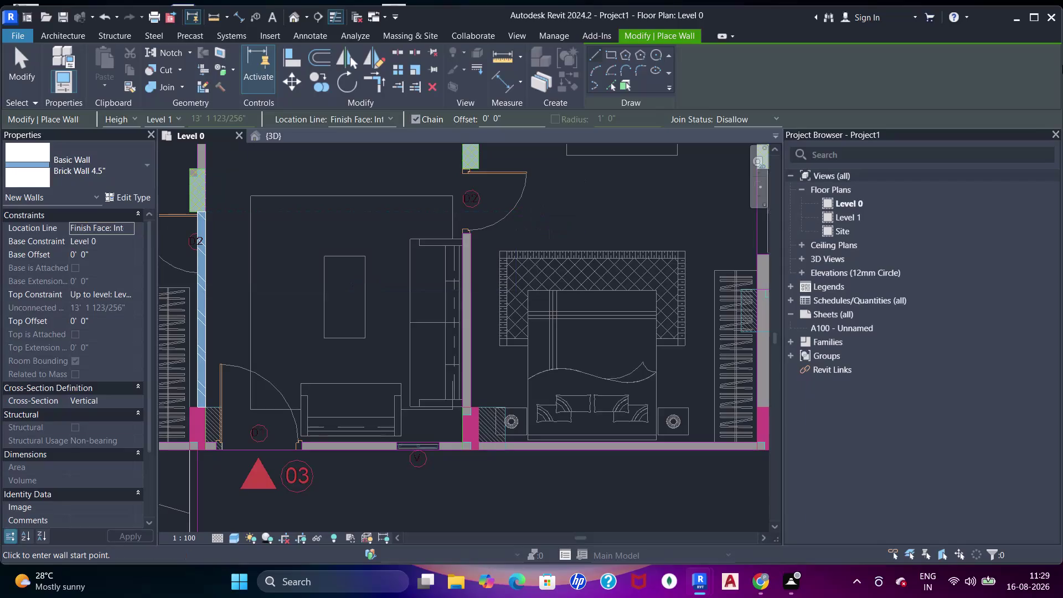
Choose to save the project from the Project Not Saved Recently prompt.
middle_drag(686, 269, 690, 252)
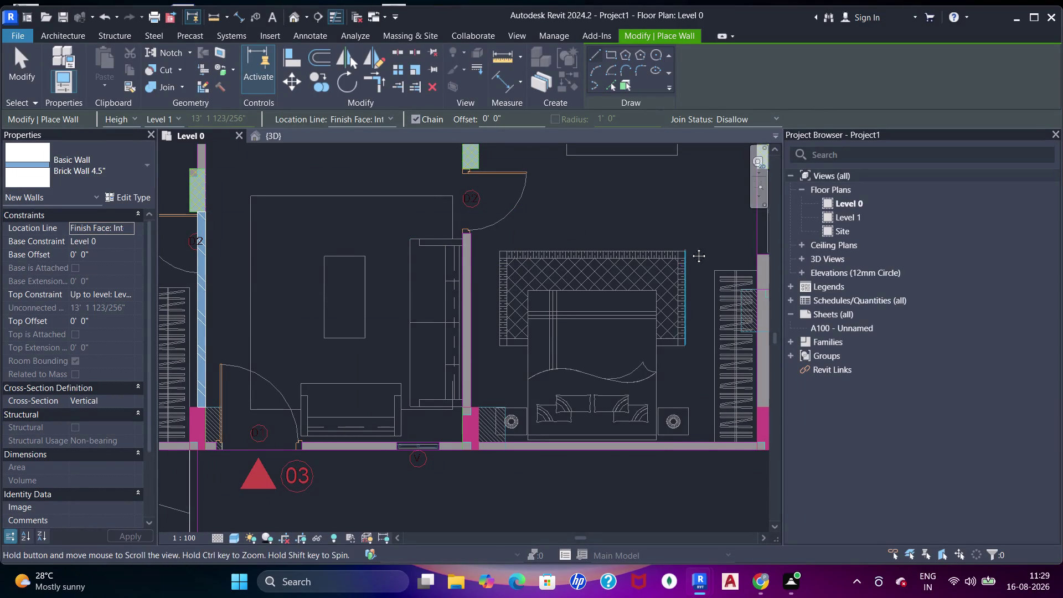
middle_drag(690, 251, 695, 218)
click(611, 86)
scroll(up, 3)
middle_drag(480, 238, 497, 269)
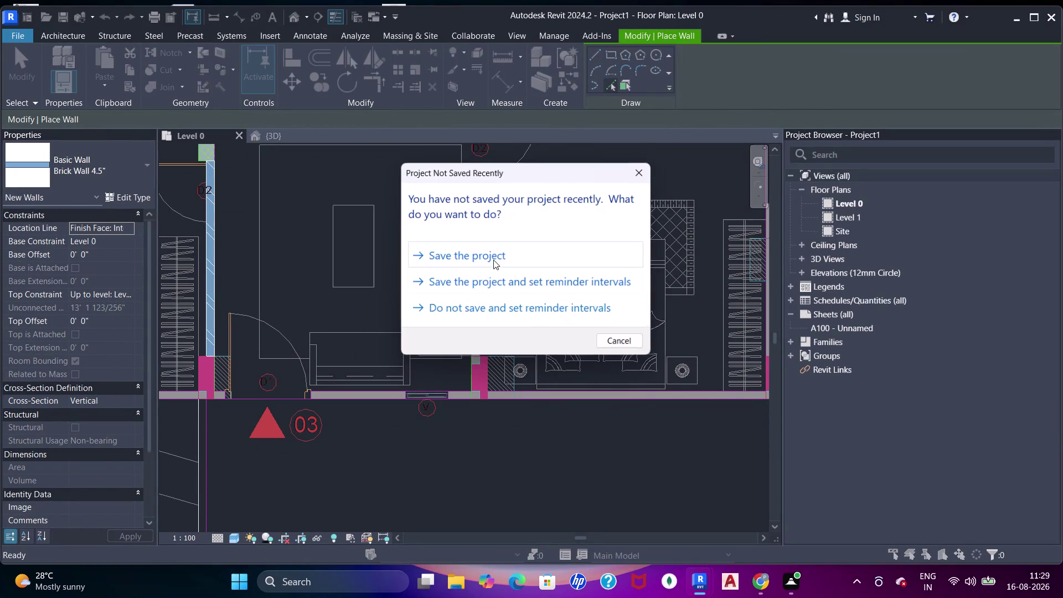
click(497, 256)
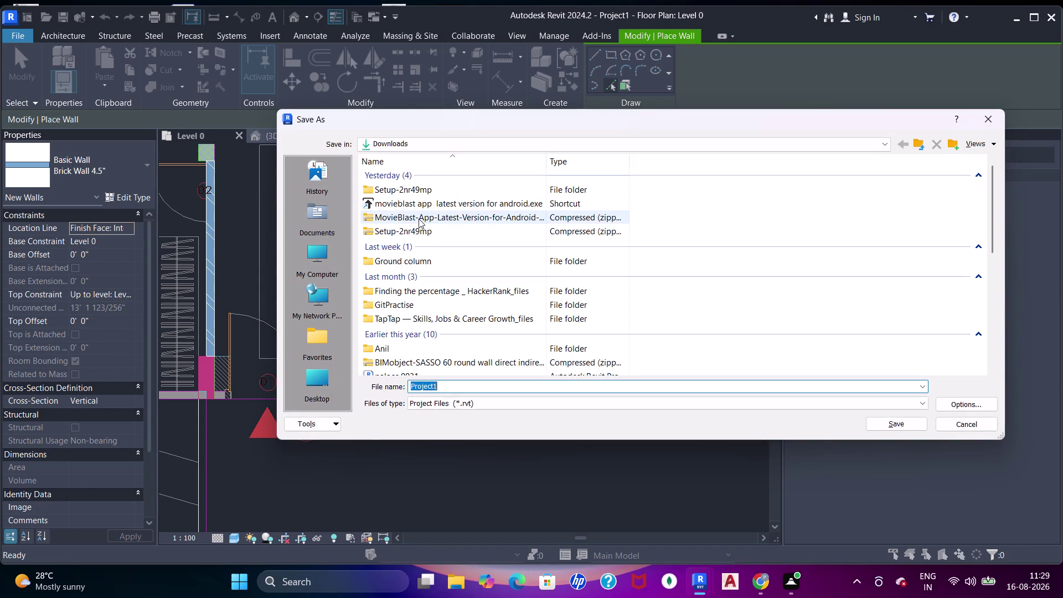
Point the Save As dialog at the Desktop folder.
scroll(down, 3)
scroll(up, 3)
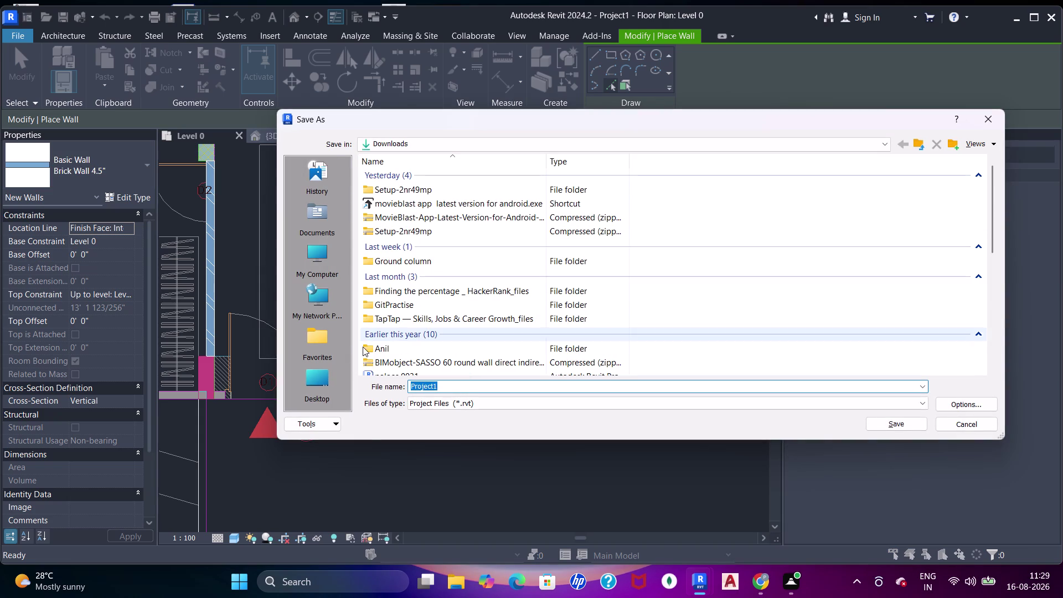
click(322, 383)
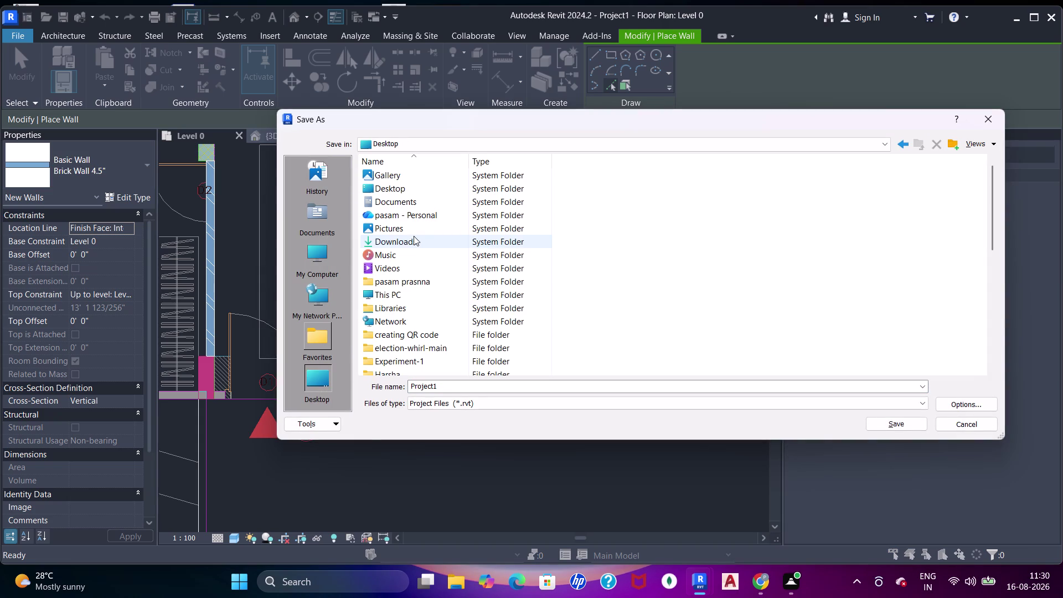
double_click(414, 207)
scroll(down, 3)
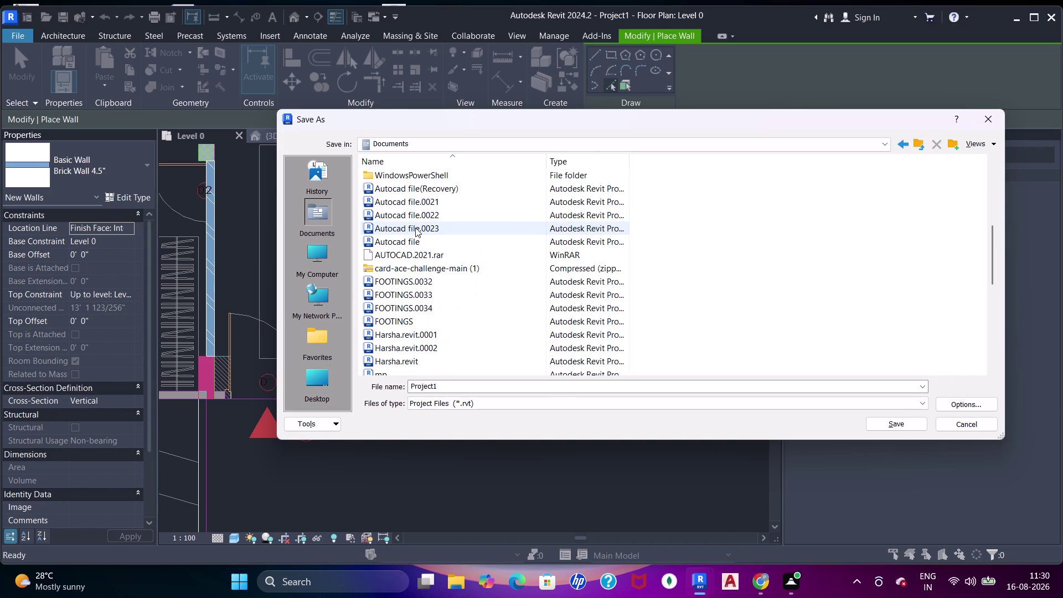
scroll(up, 3)
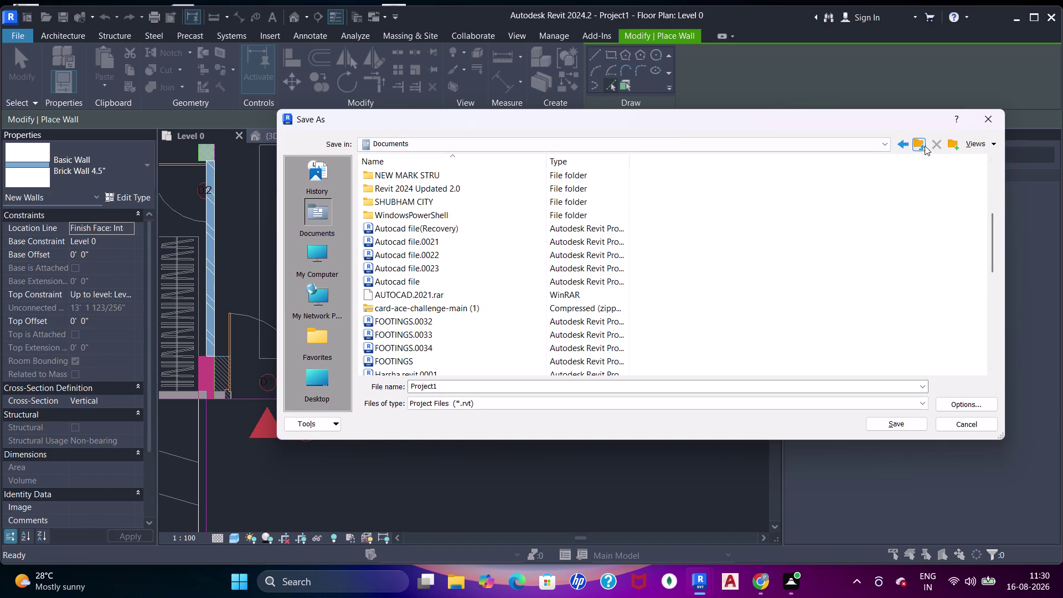
click(925, 146)
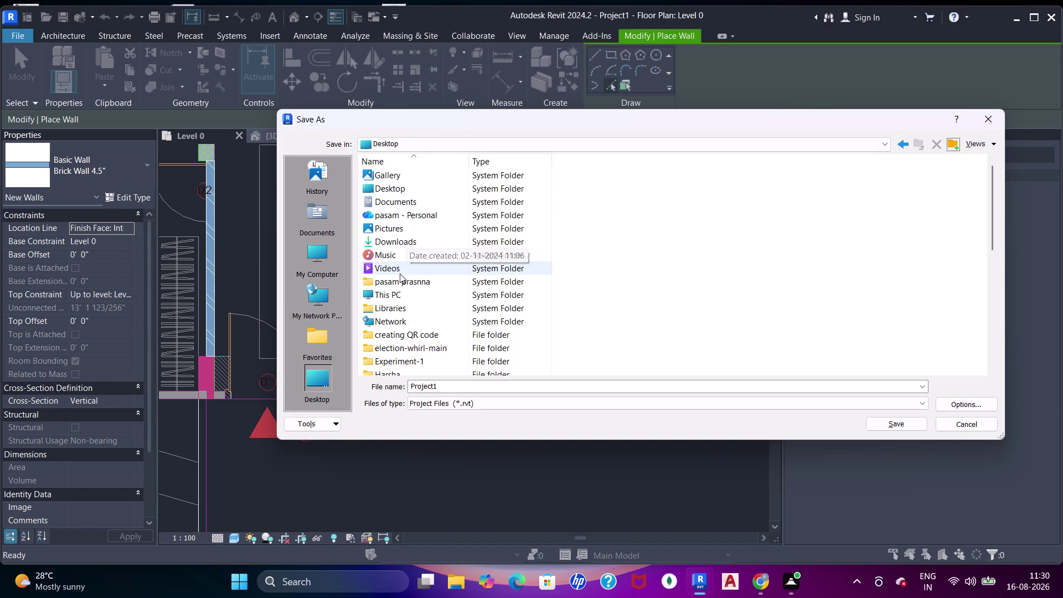
click(419, 237)
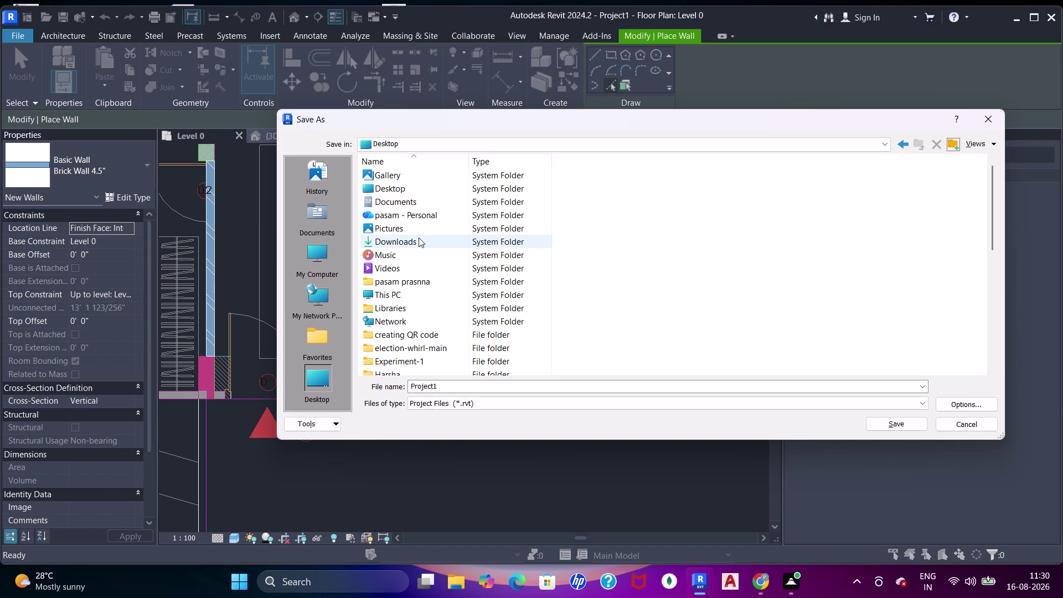
double_click(421, 240)
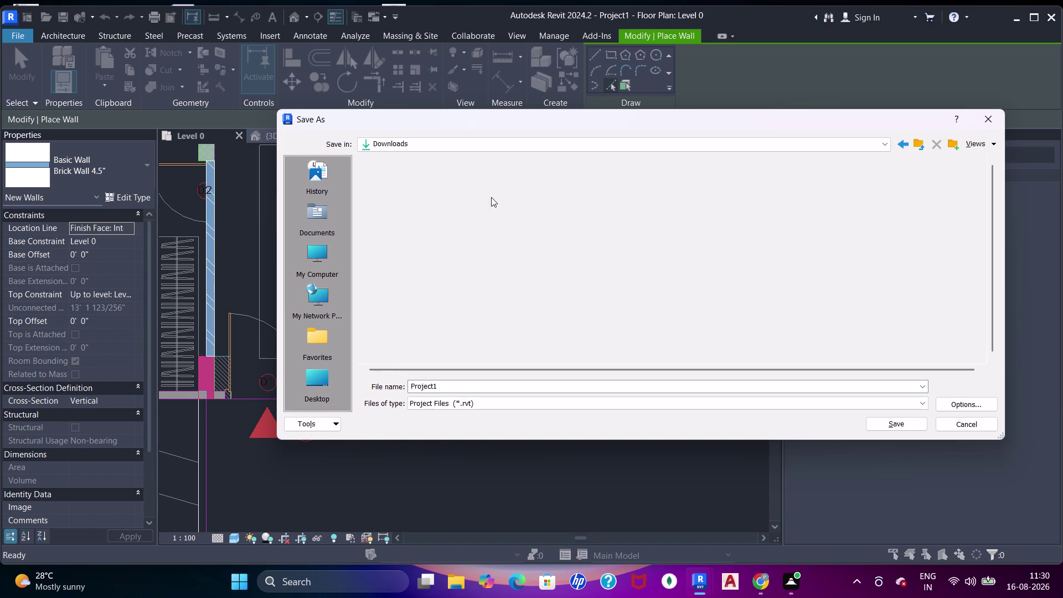
scroll(down, 3)
scroll(down, 3)
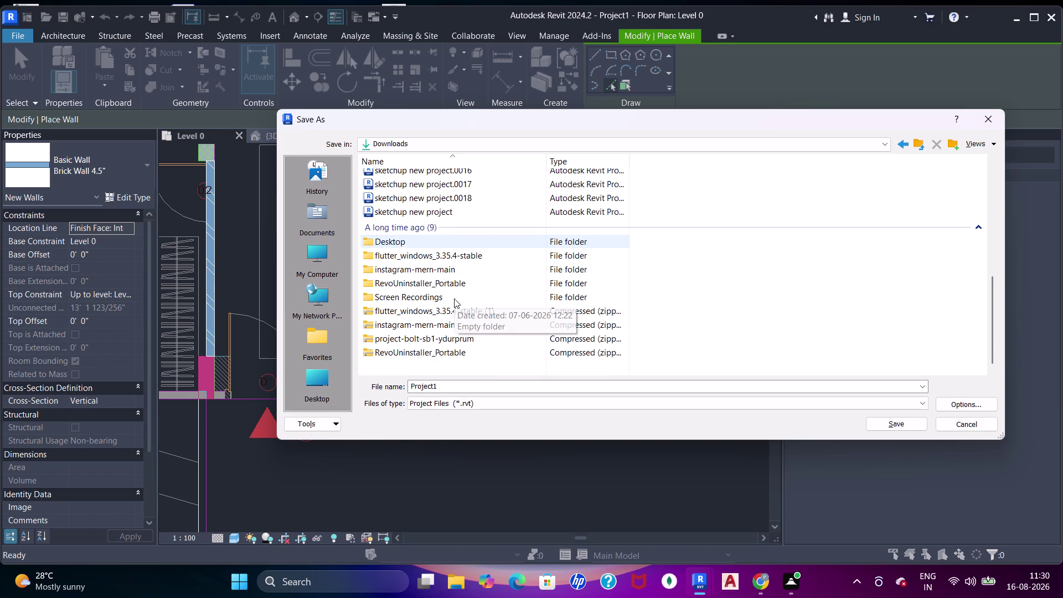
scroll(down, 3)
click(321, 385)
scroll(down, 3)
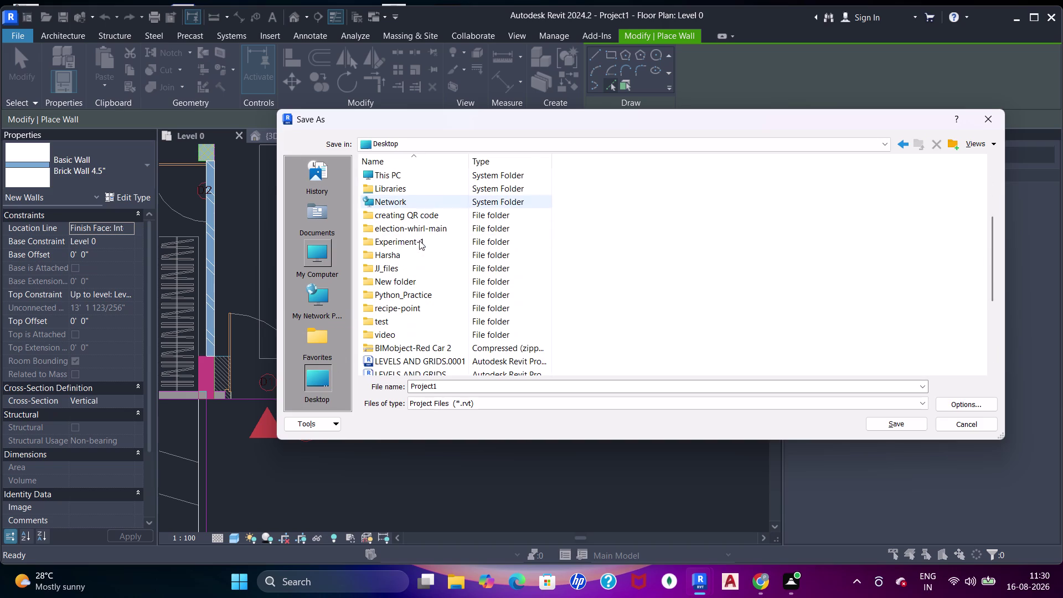
double_click(415, 258)
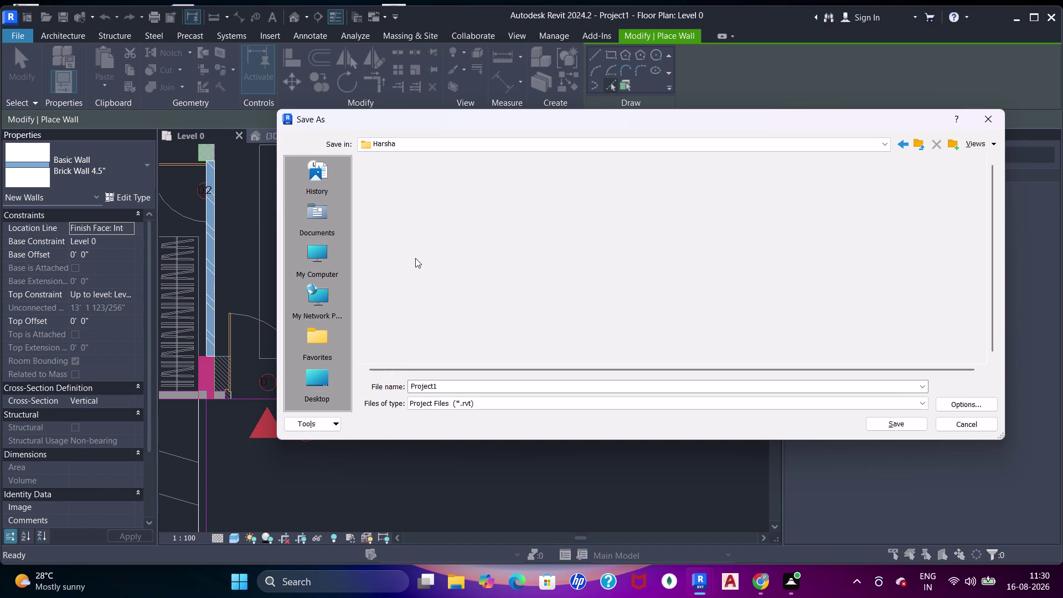
click(918, 149)
scroll(down, 3)
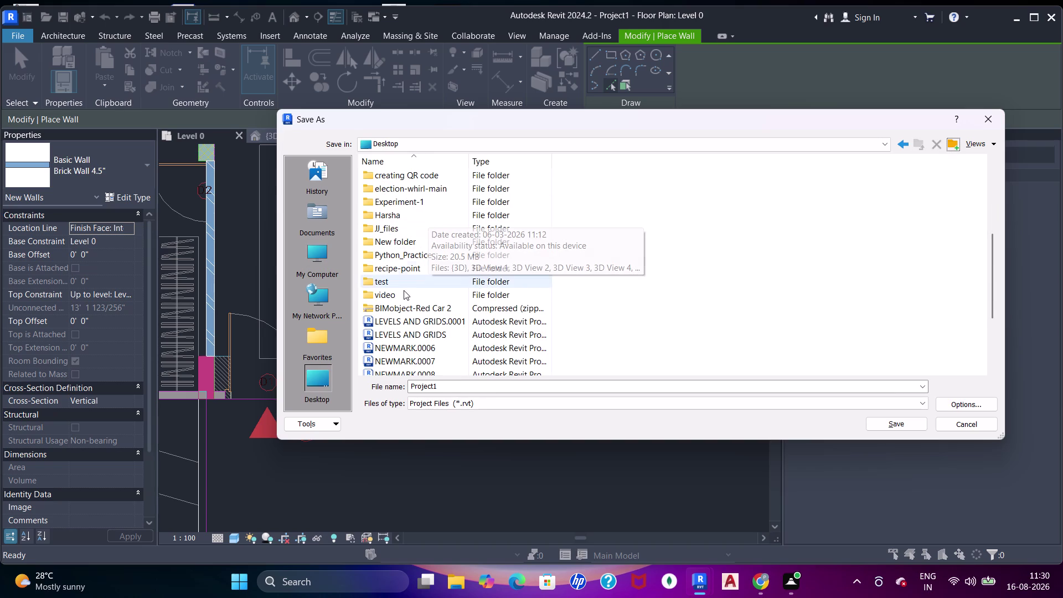
double_click(399, 294)
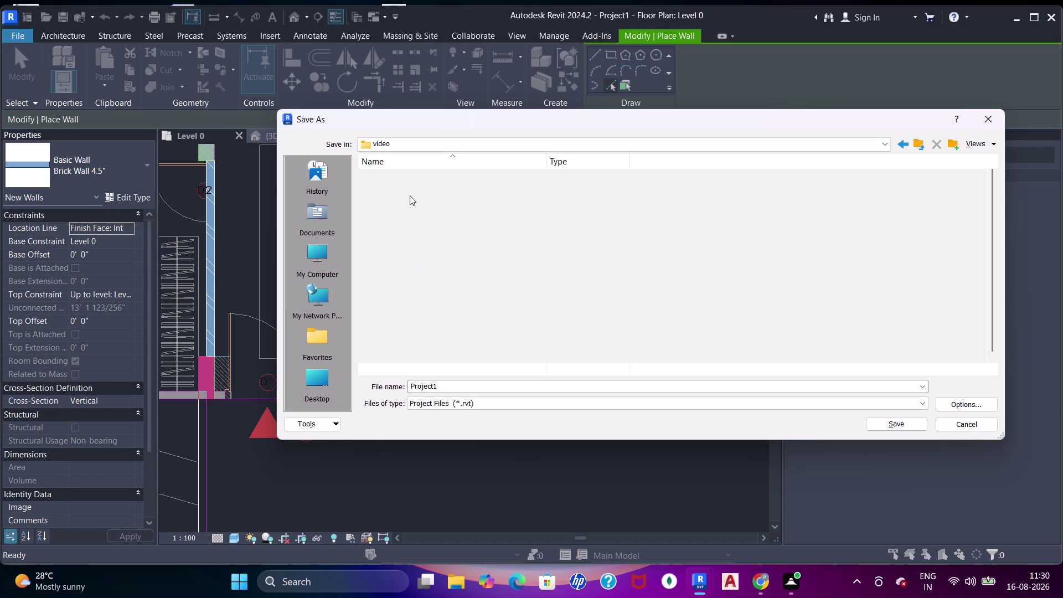
double_click(407, 181)
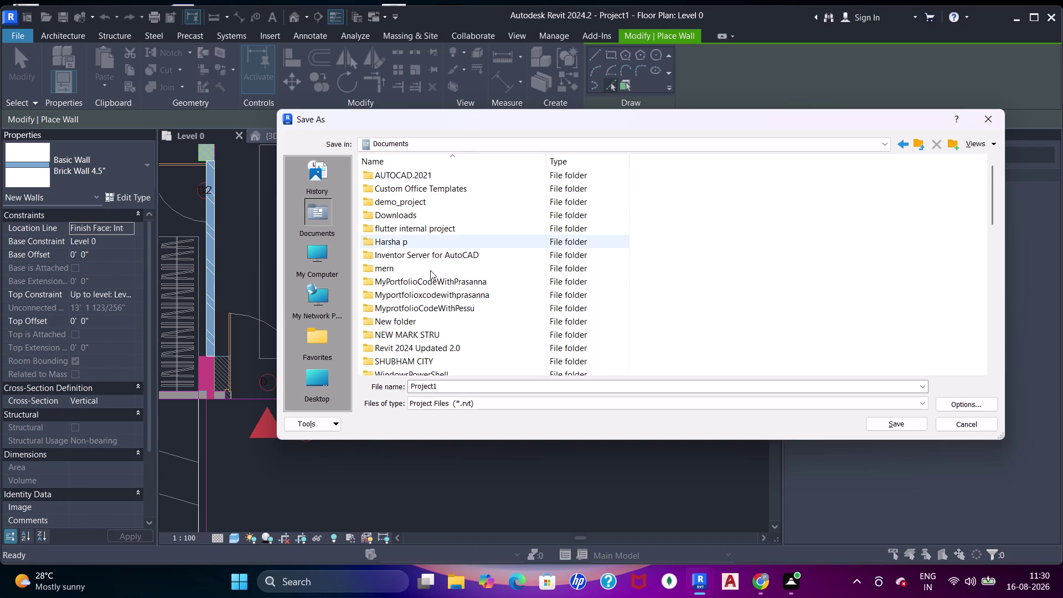
scroll(down, 3)
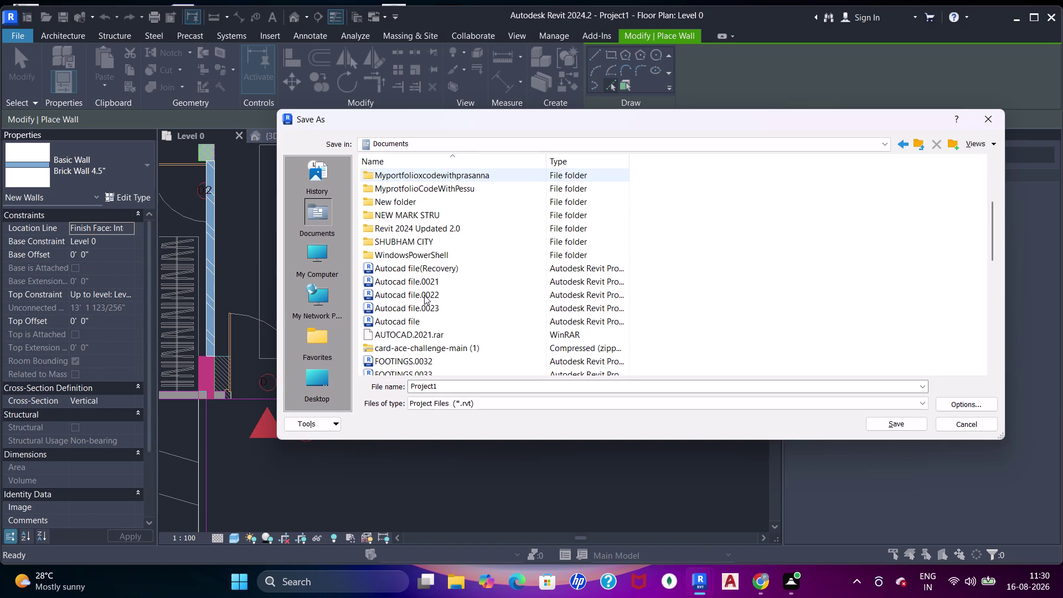
scroll(up, 3)
scroll(up, 3)
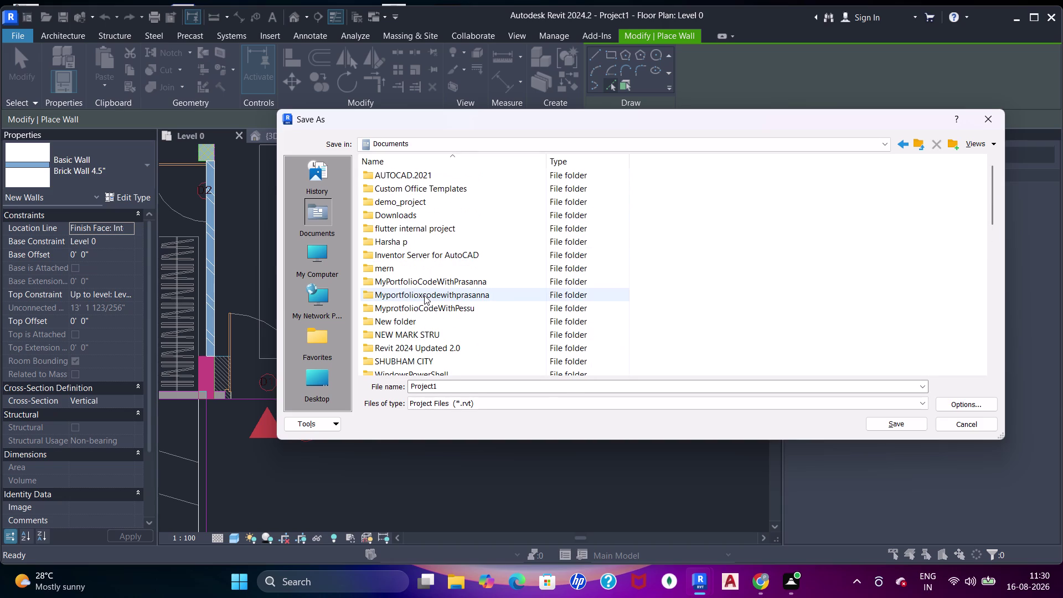
scroll(up, 3)
scroll(down, 3)
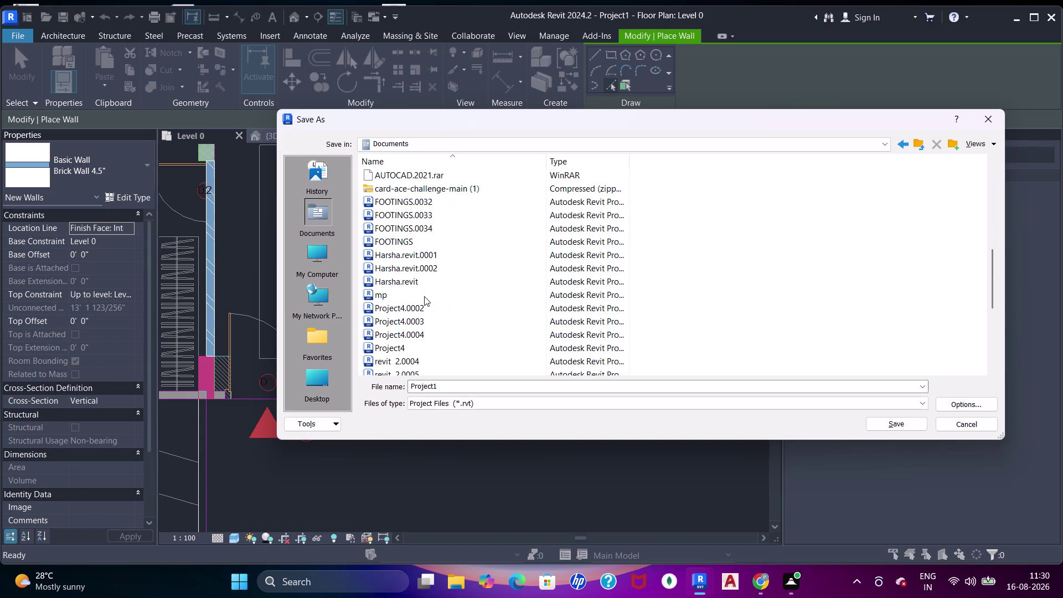
scroll(down, 3)
click(324, 371)
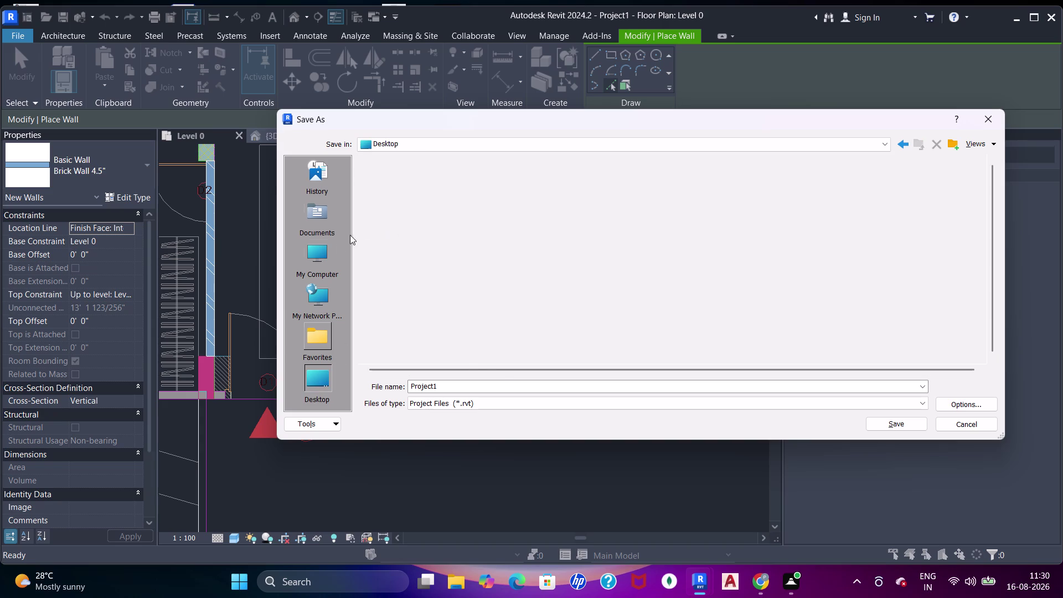
click(318, 262)
double_click(402, 188)
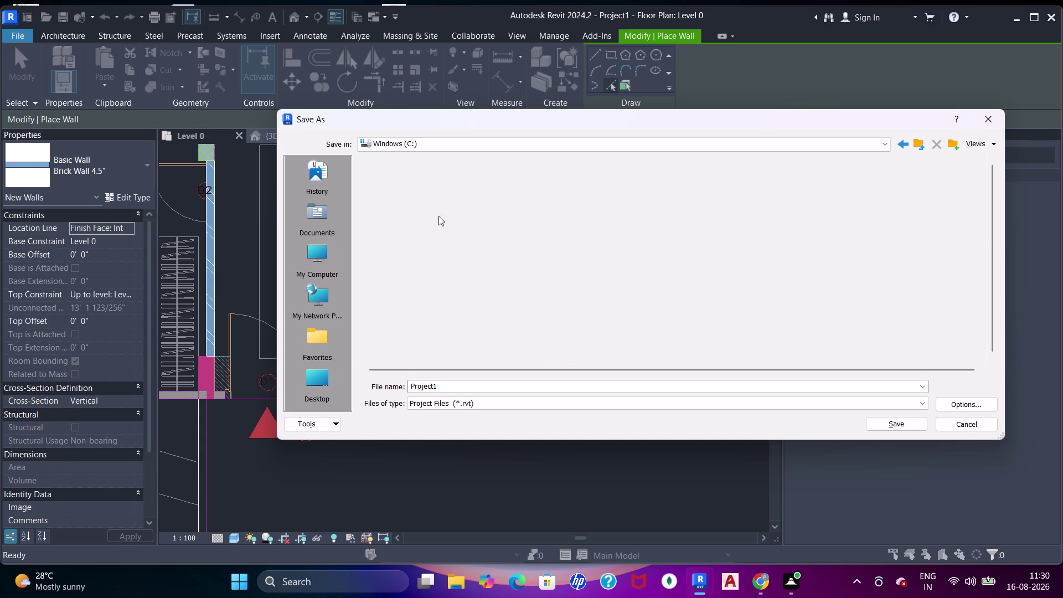
scroll(down, 3)
scroll(up, 3)
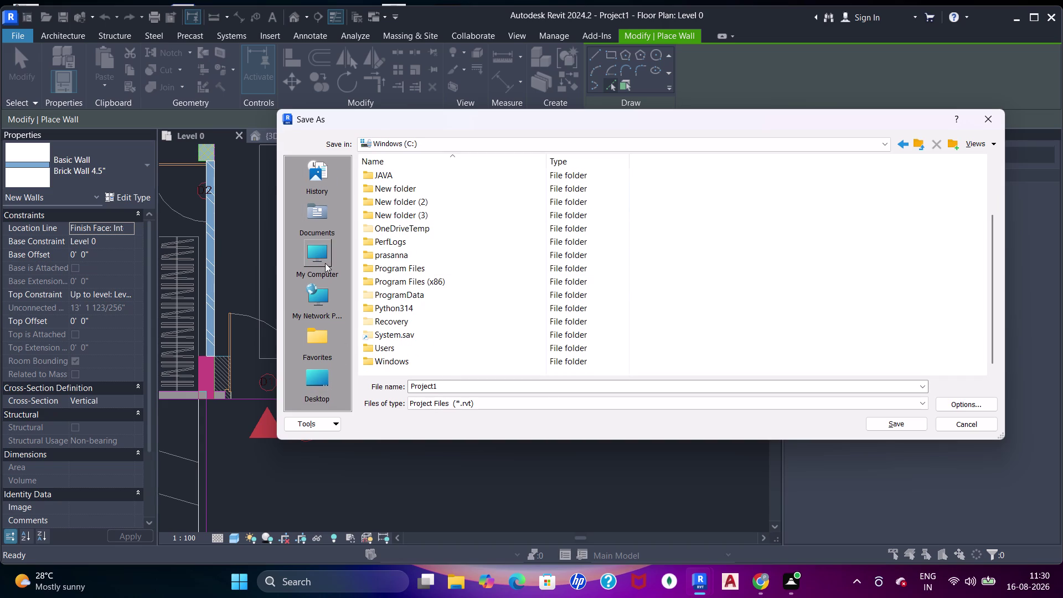
click(325, 263)
click(320, 305)
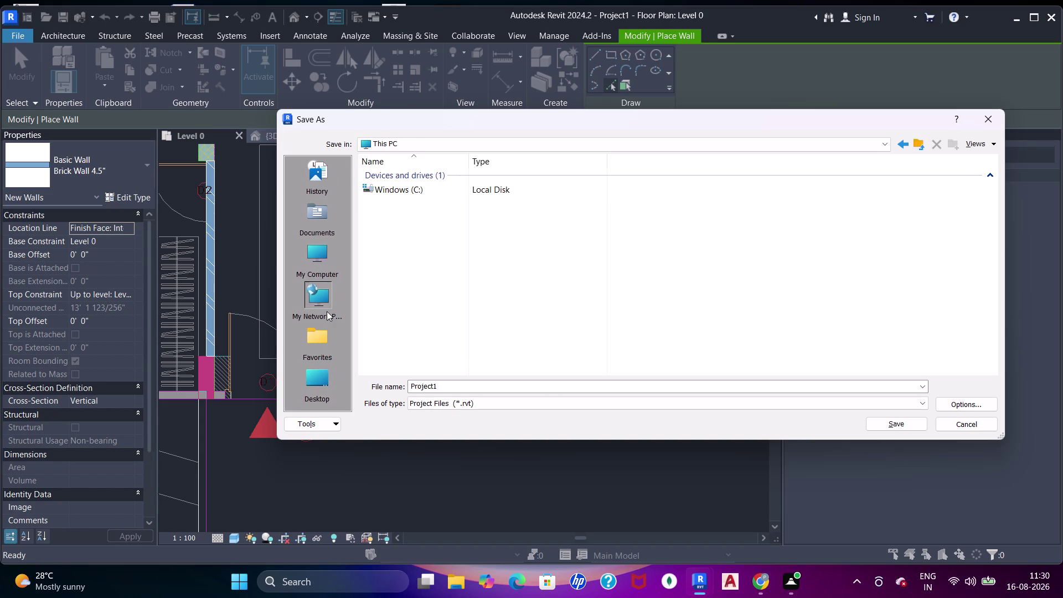
click(325, 366)
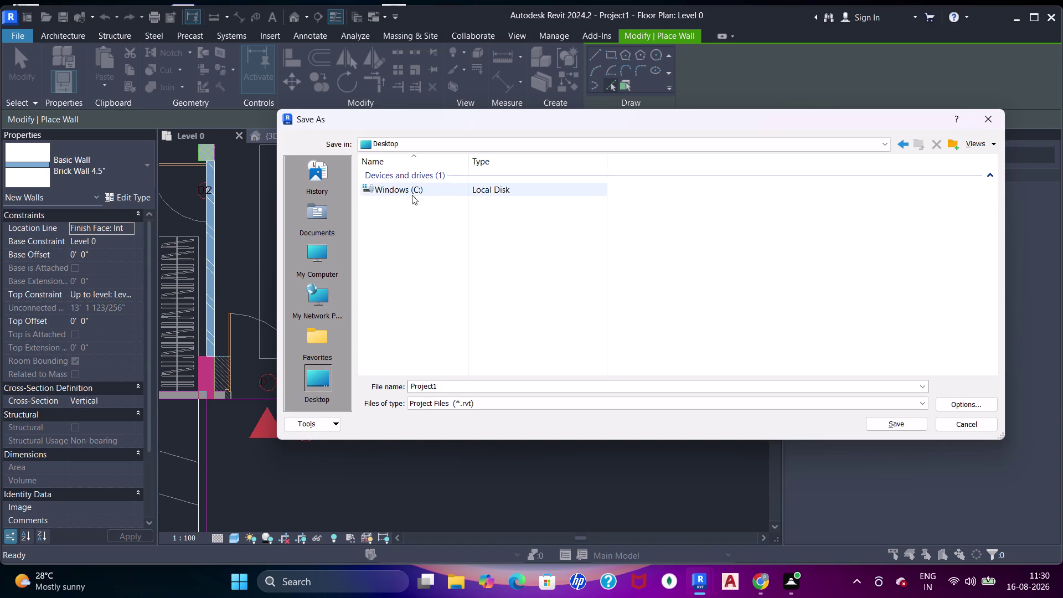
click(329, 373)
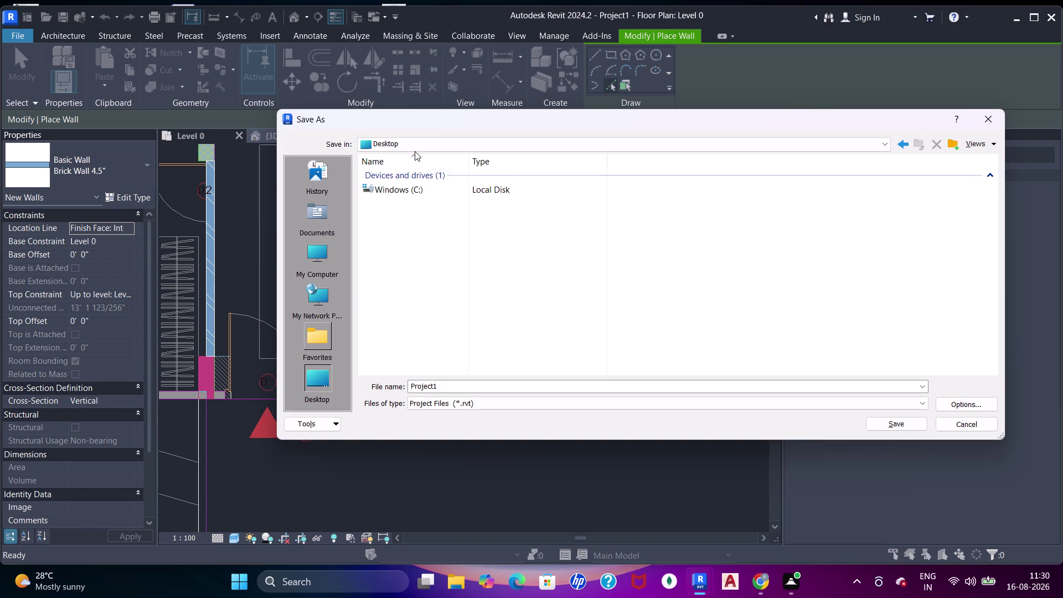
click(416, 147)
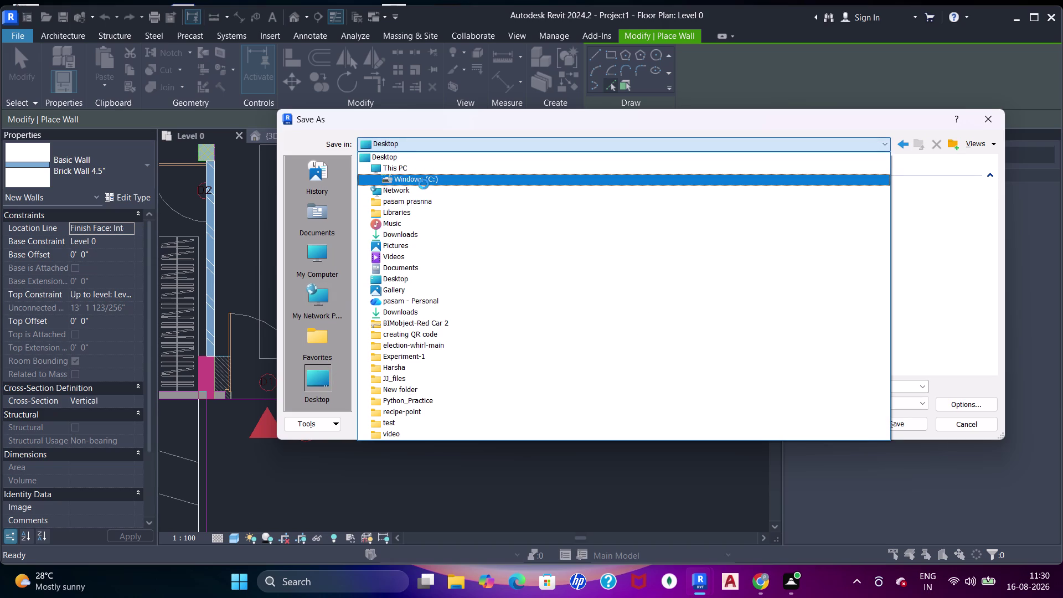
Try Downloads, Network and Desktop as the save location in Save As.
scroll(down, 3)
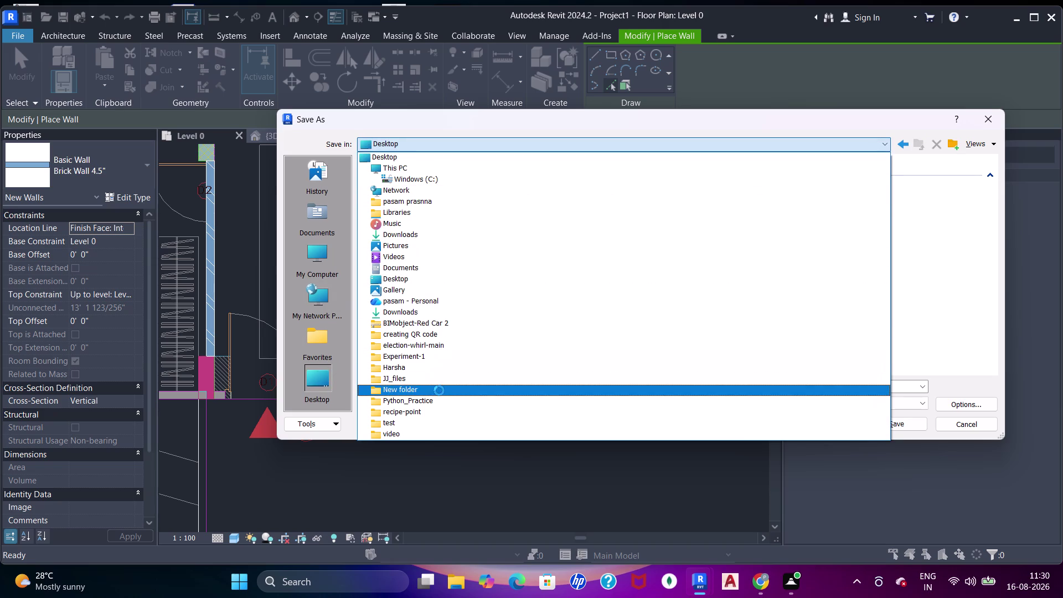
scroll(up, 3)
click(419, 238)
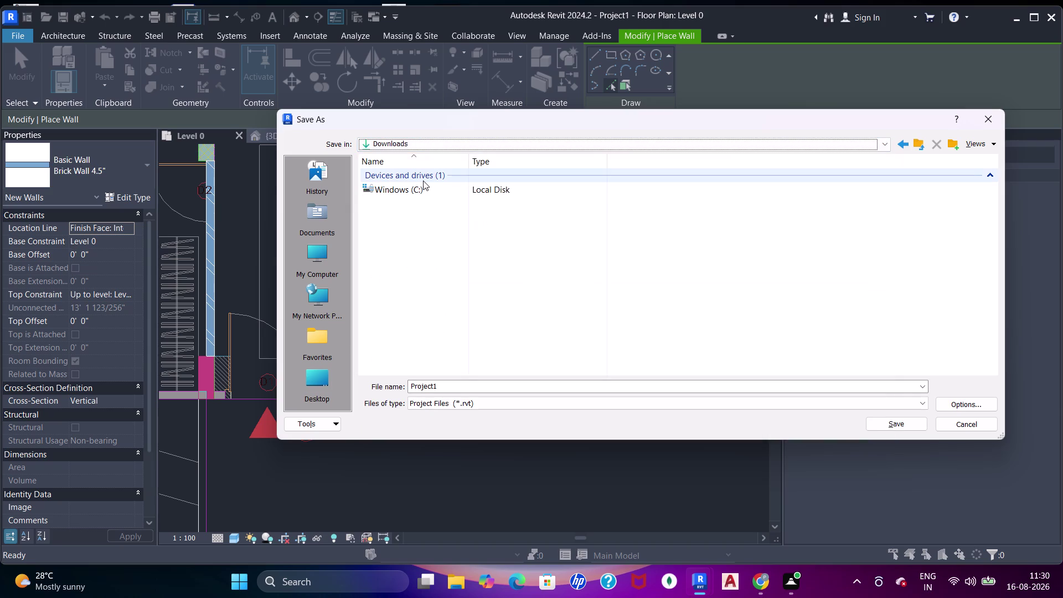
click(917, 147)
click(478, 149)
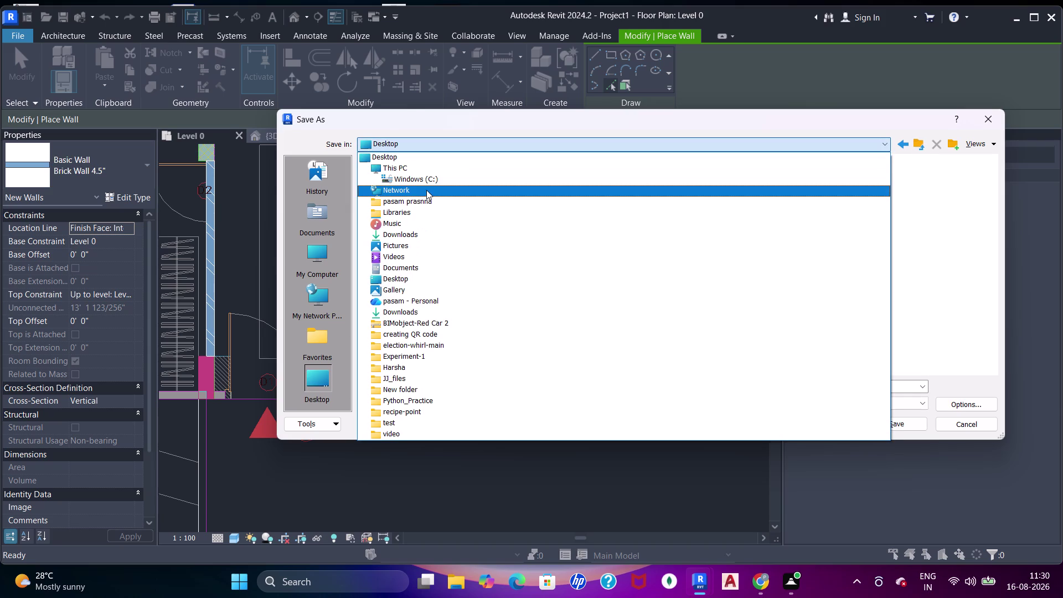
click(420, 232)
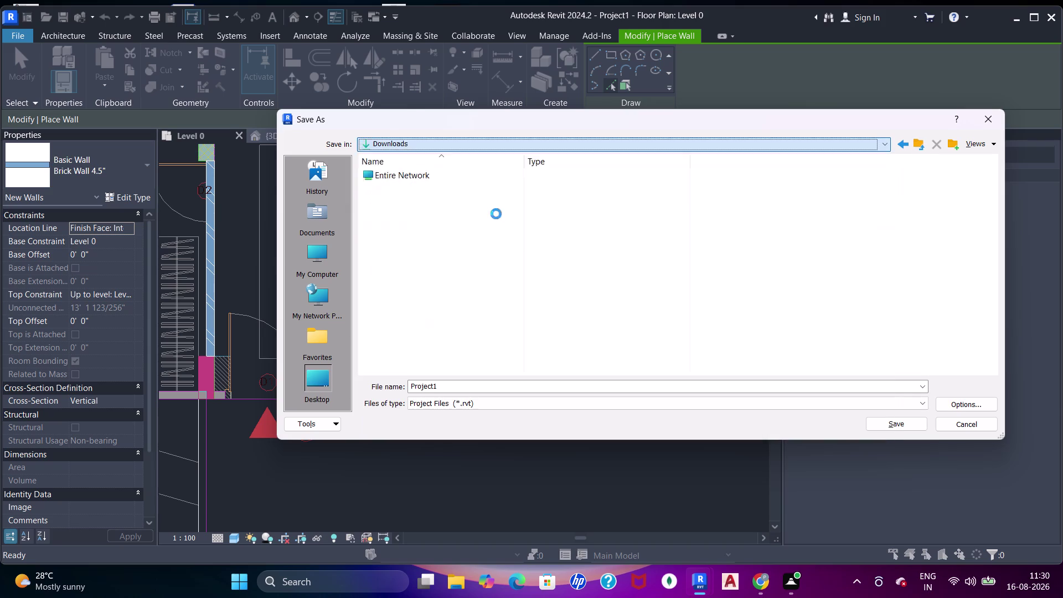
scroll(up, 3)
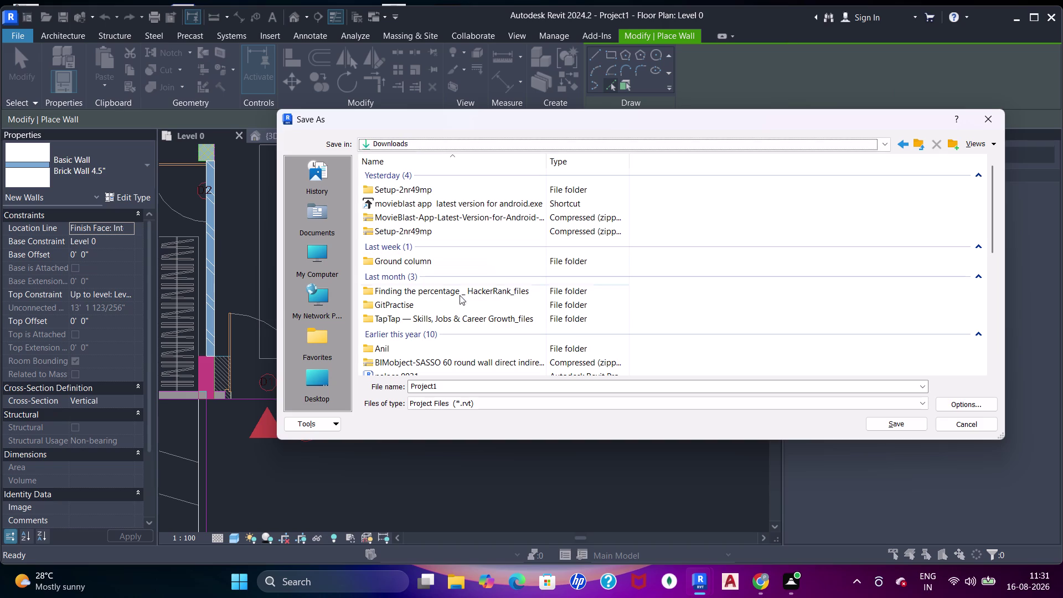
scroll(down, 3)
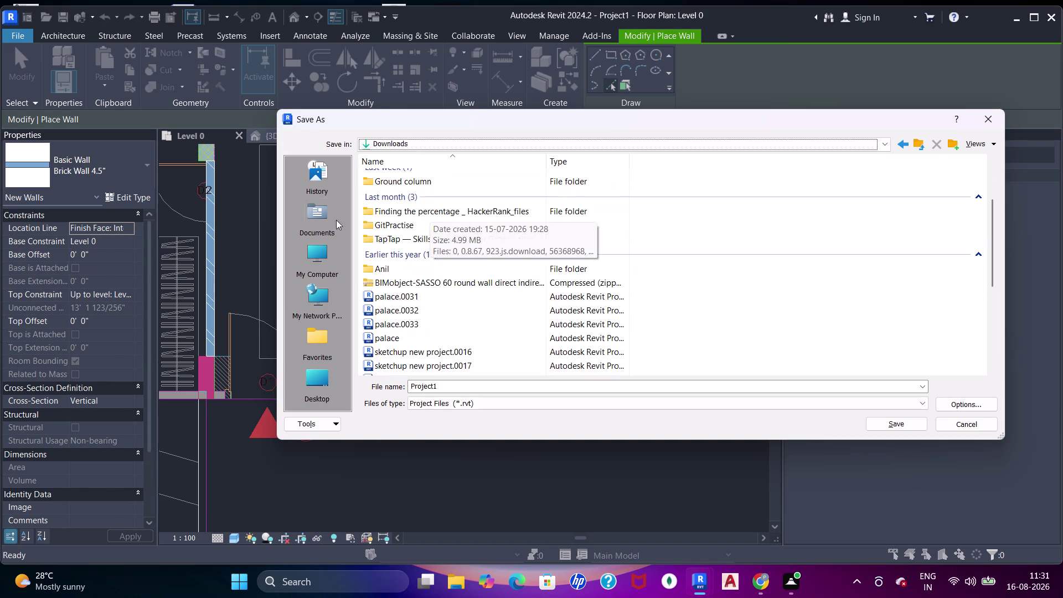
click(321, 400)
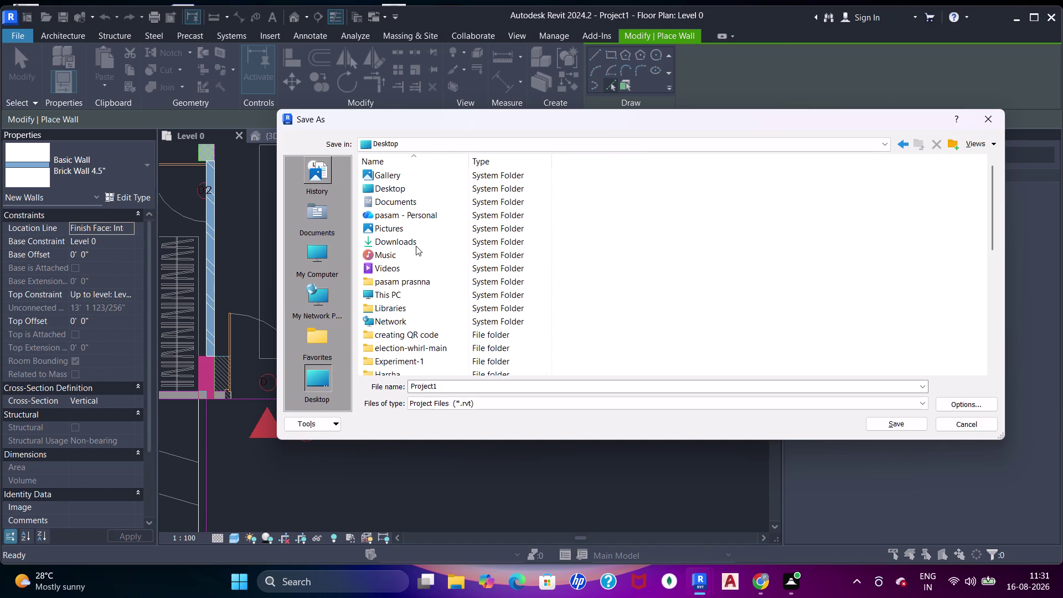
Browse into the Documents folder and a subfolder, scrolling through its contents.
double_click(394, 206)
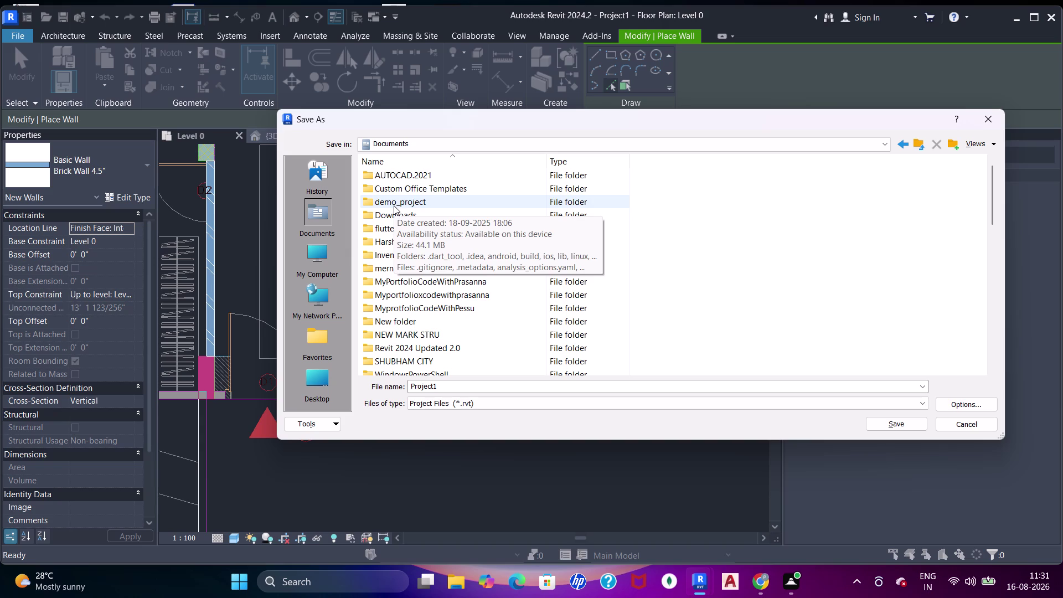
double_click(389, 220)
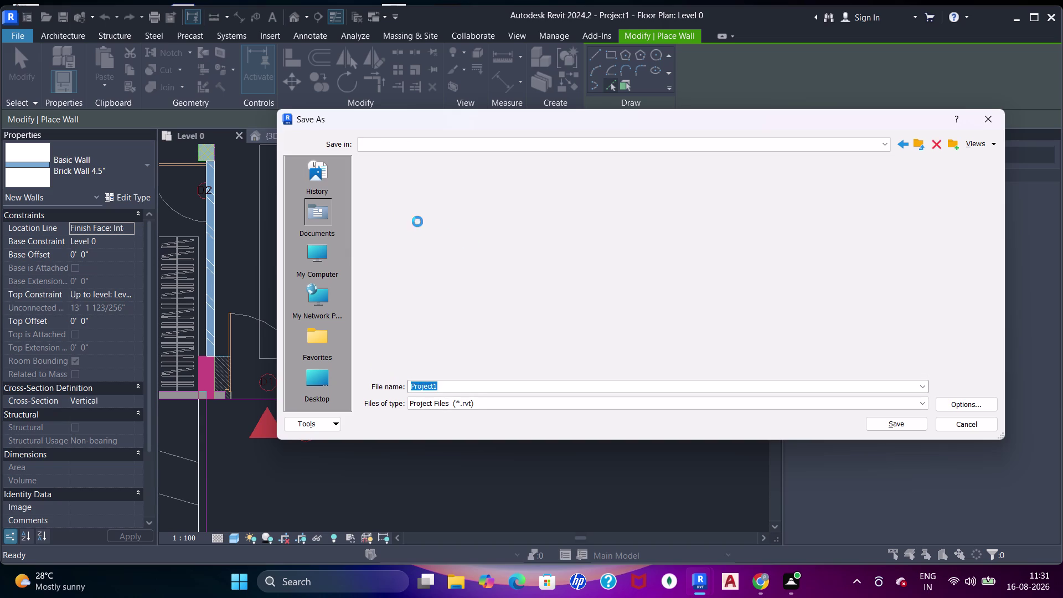
click(915, 149)
scroll(down, 3)
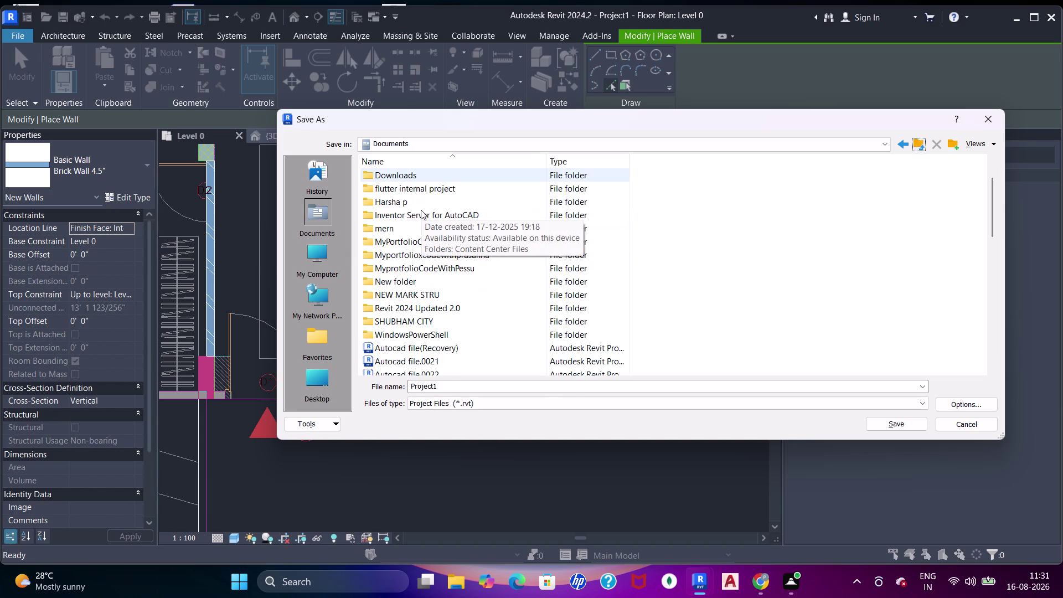
click(392, 282)
click(392, 283)
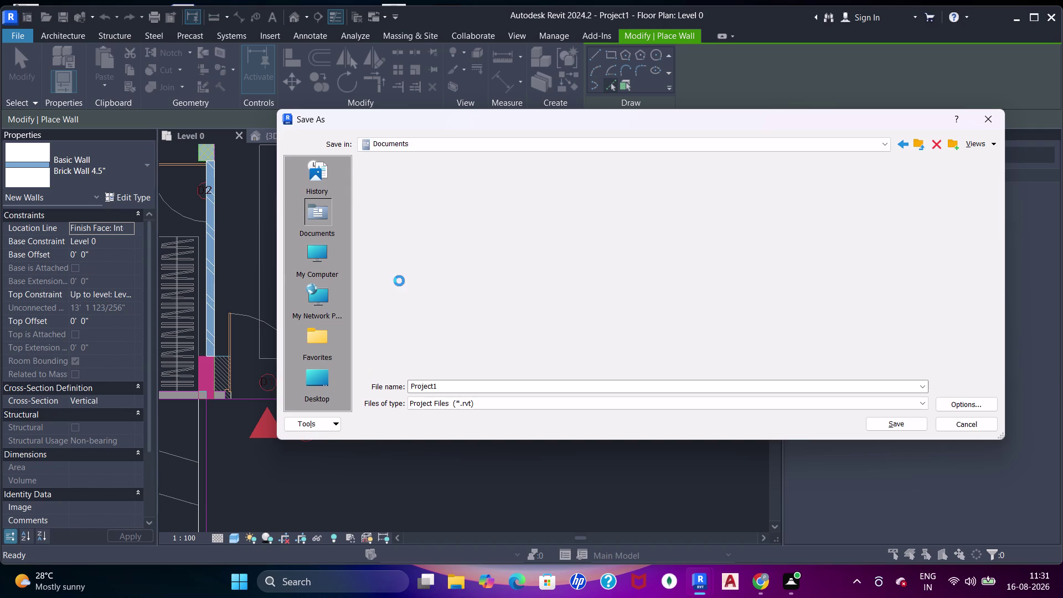
click(918, 147)
scroll(up, 3)
scroll(up, 3)
scroll(down, 3)
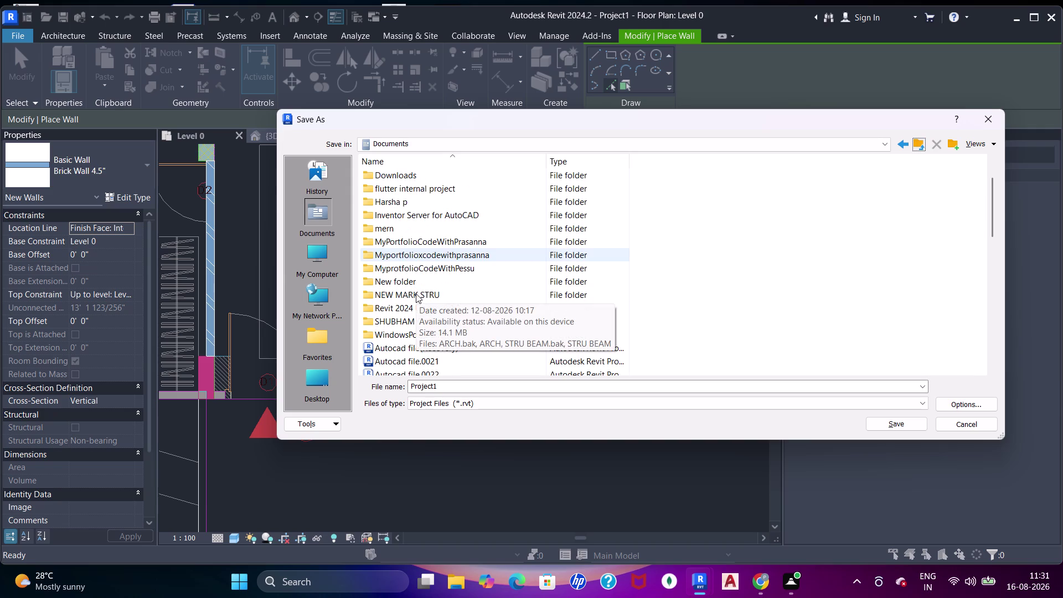
scroll(up, 3)
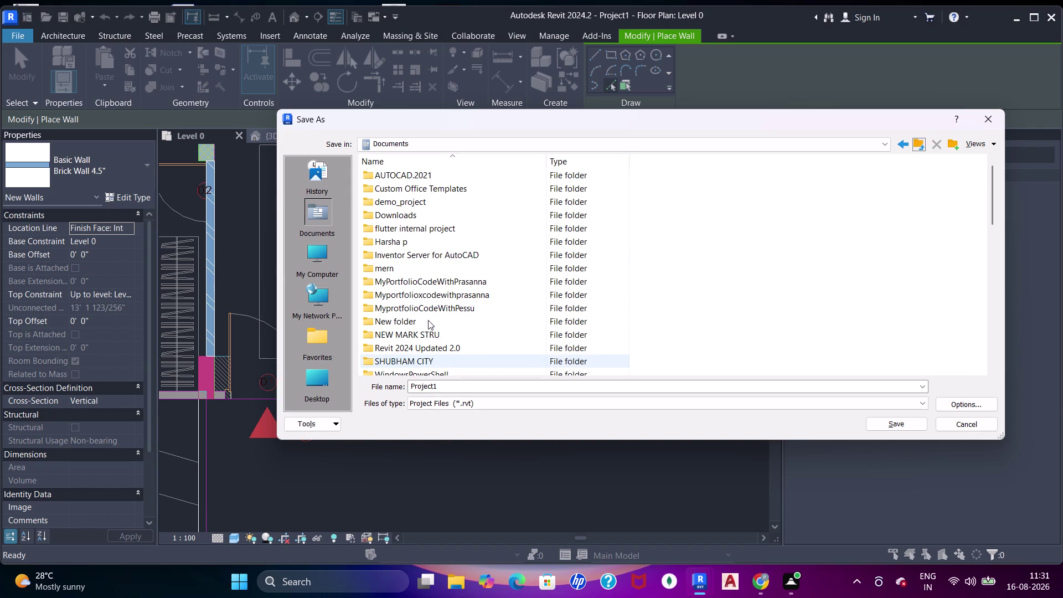
scroll(up, 3)
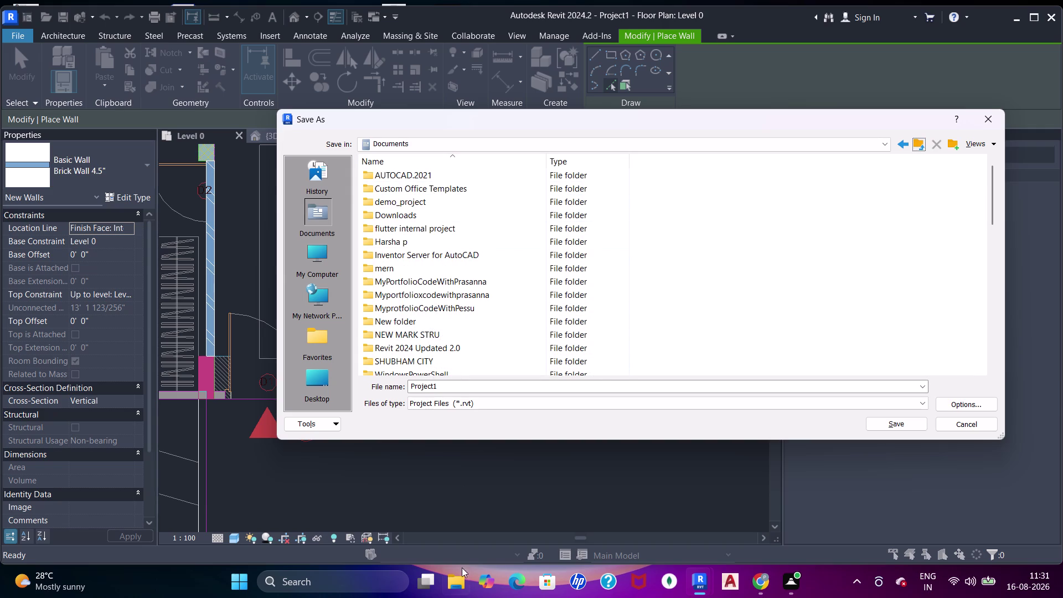
click(457, 580)
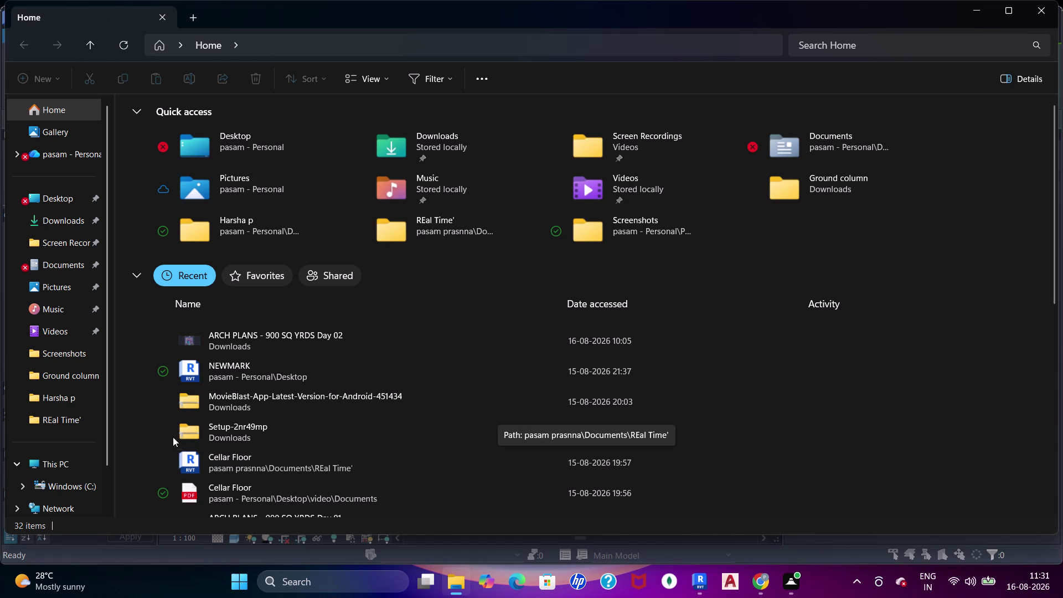
Open OneDrive's Desktop, video and Documents folders, then search for 'ce'.
double_click(63, 159)
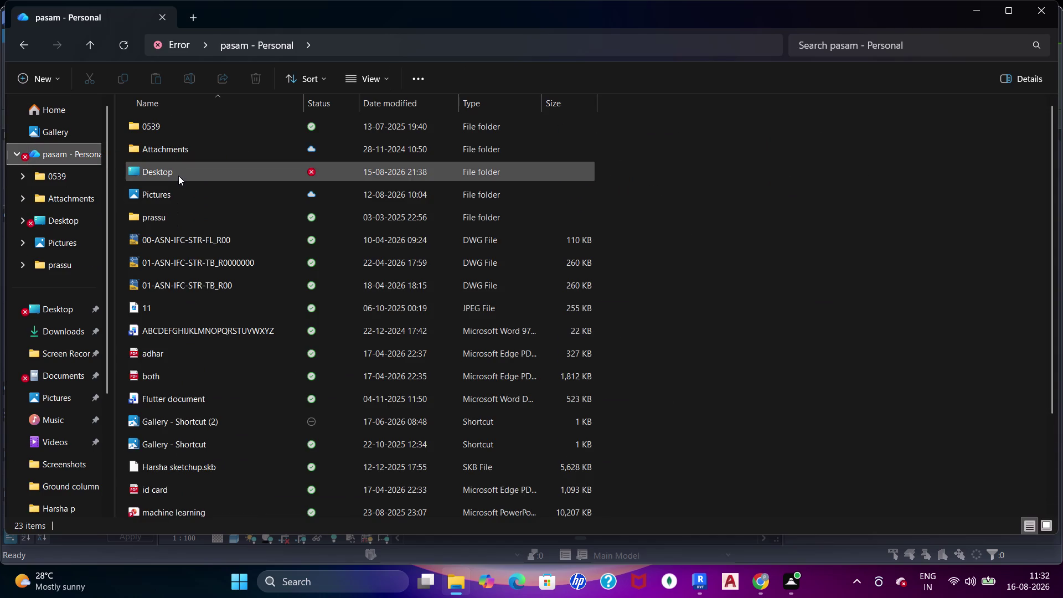
double_click(178, 175)
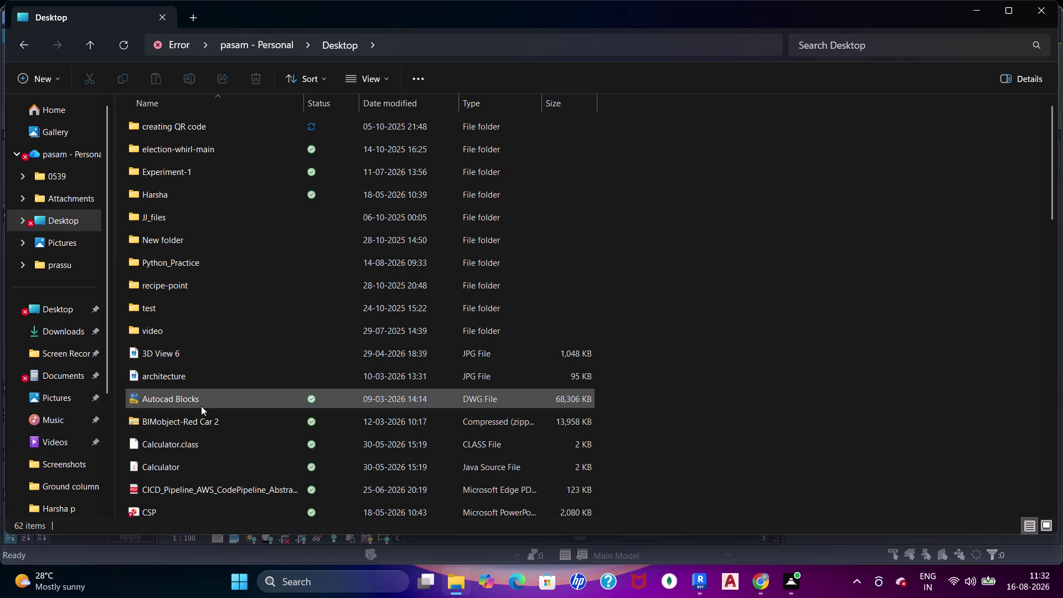
double_click(184, 330)
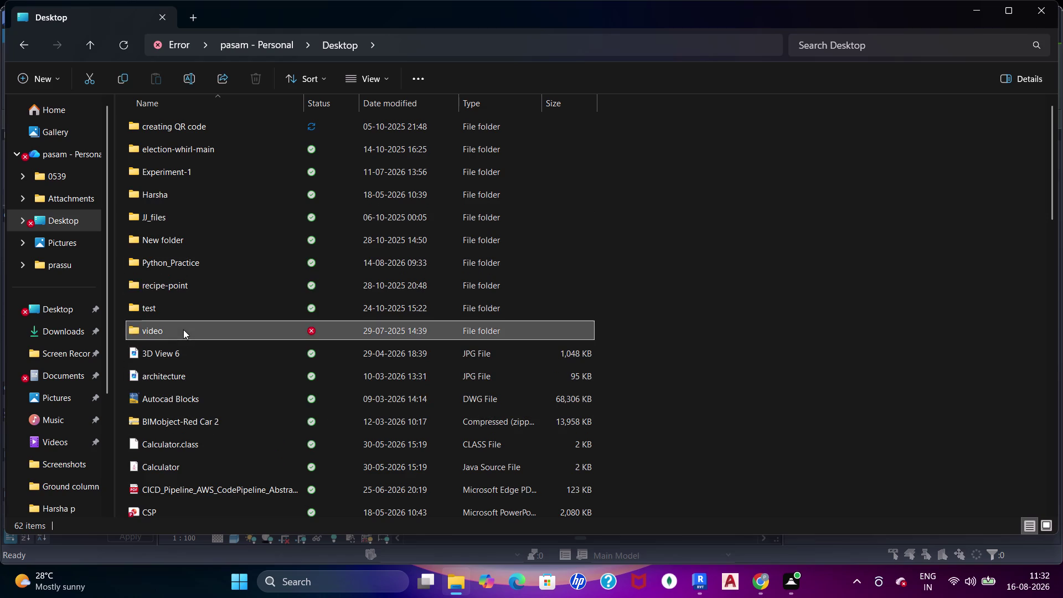
click(166, 152)
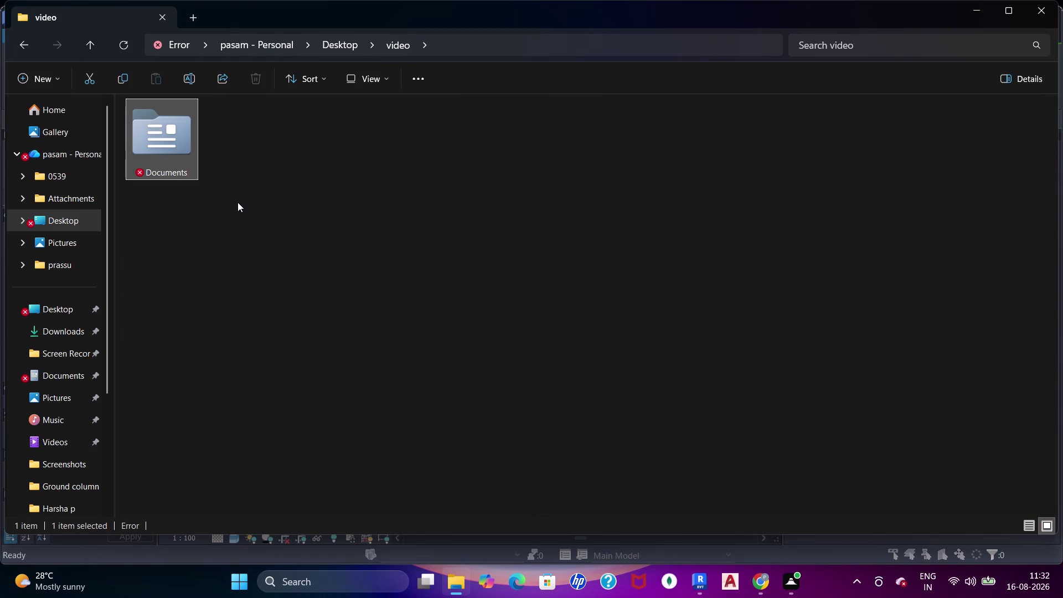
double_click(175, 151)
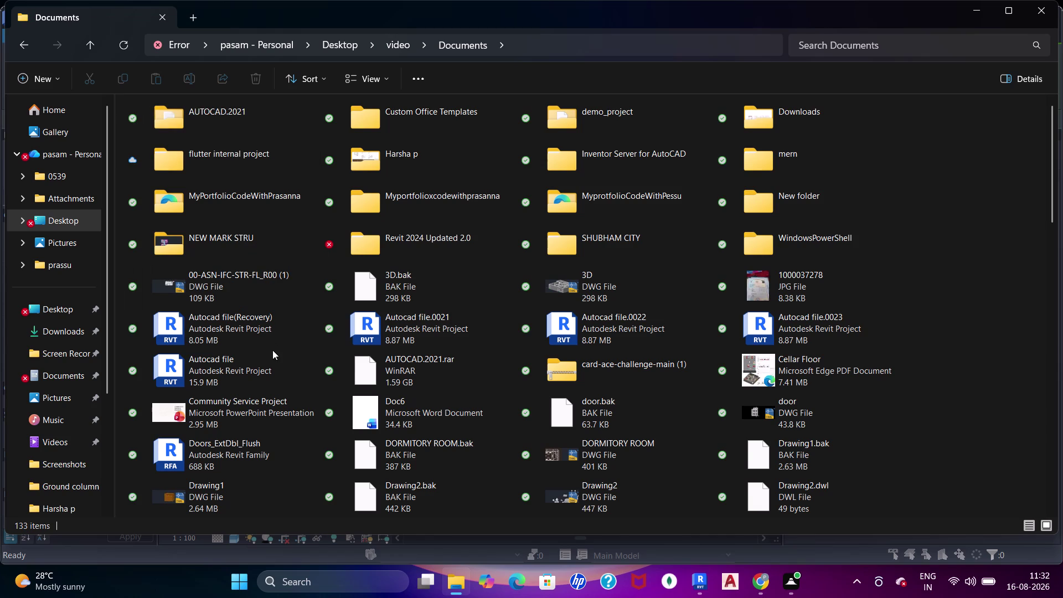
scroll(down, 3)
scroll(up, 3)
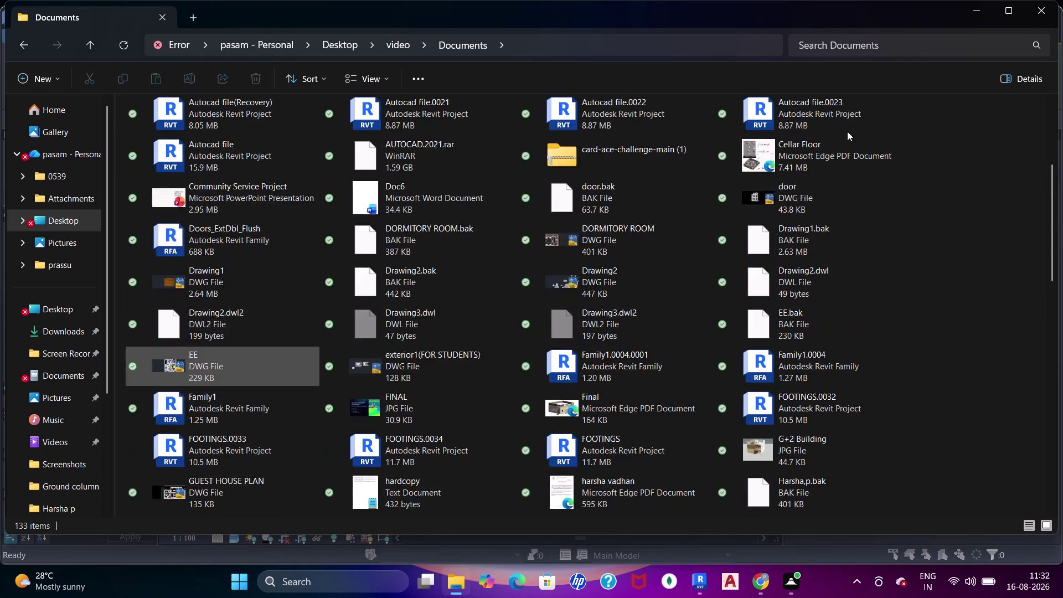
click(863, 44)
key(c)
key(e)
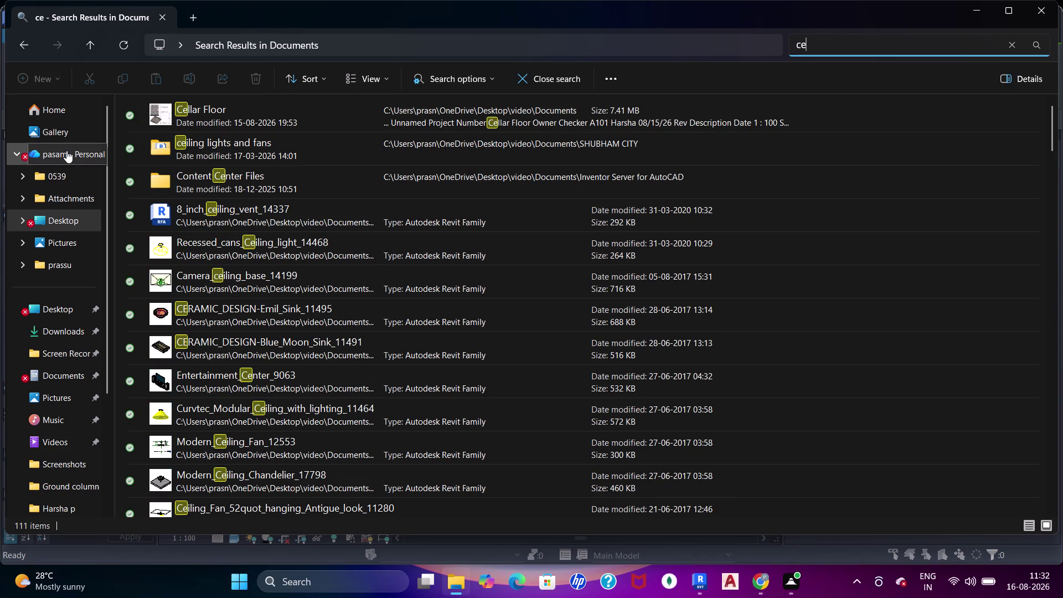
Return Home, reopen the personal cloud folder and look inside the prassu folder.
click(58, 105)
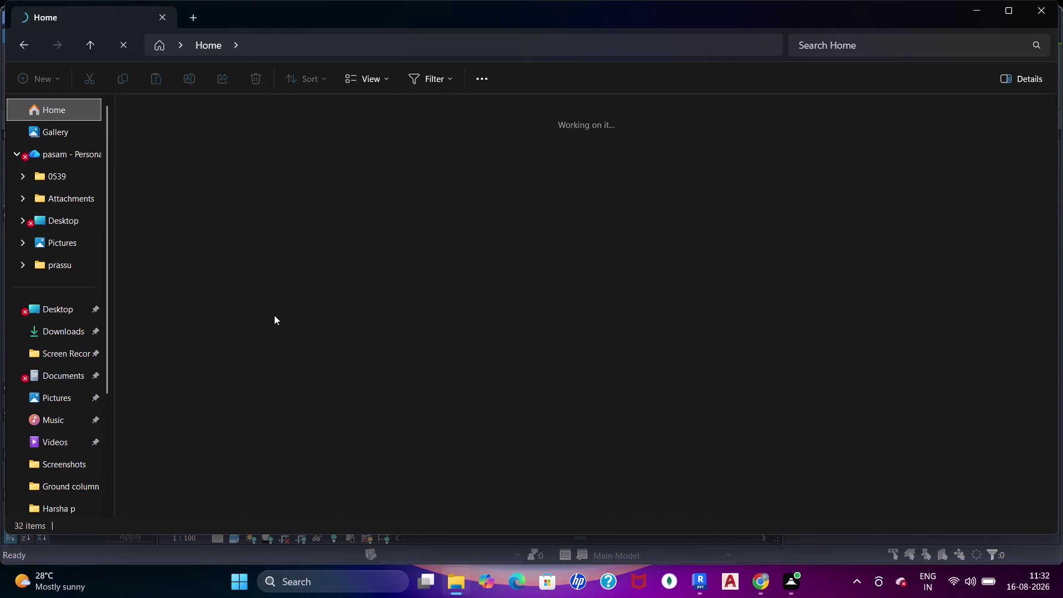
scroll(down, 3)
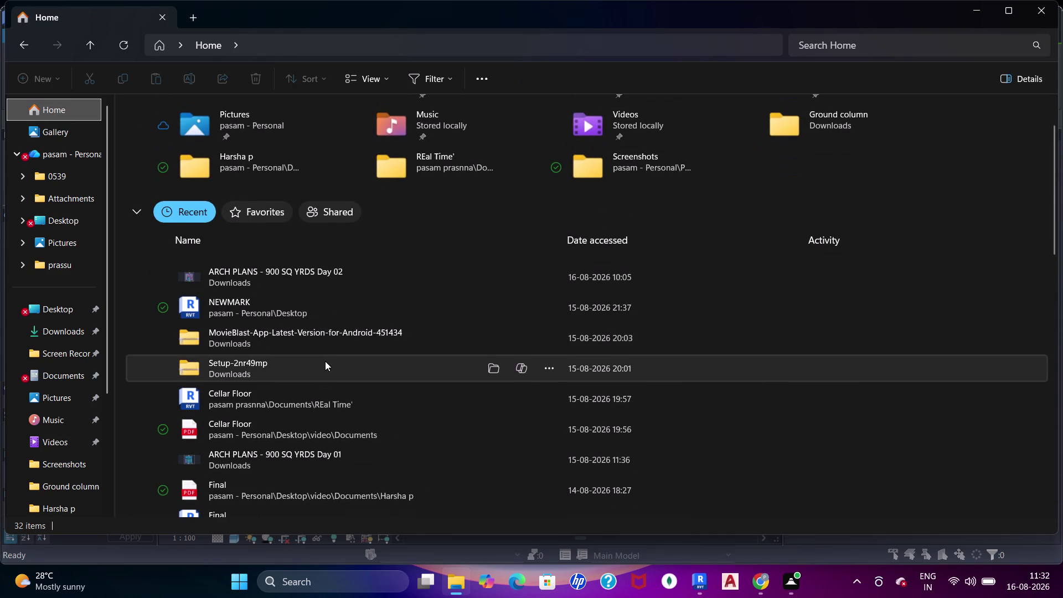
scroll(down, 3)
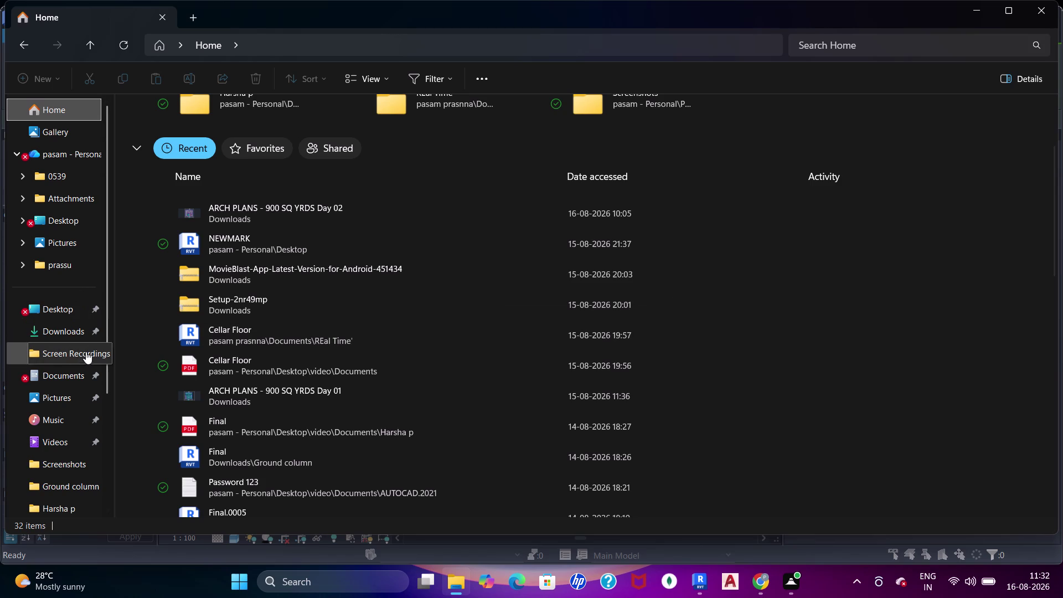
click(100, 154)
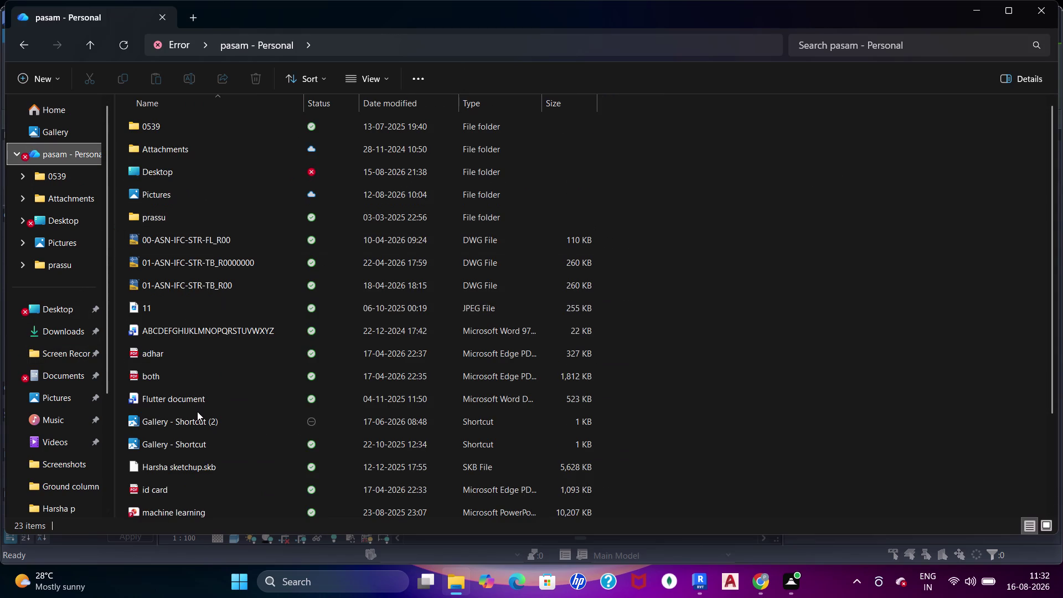
scroll(up, 3)
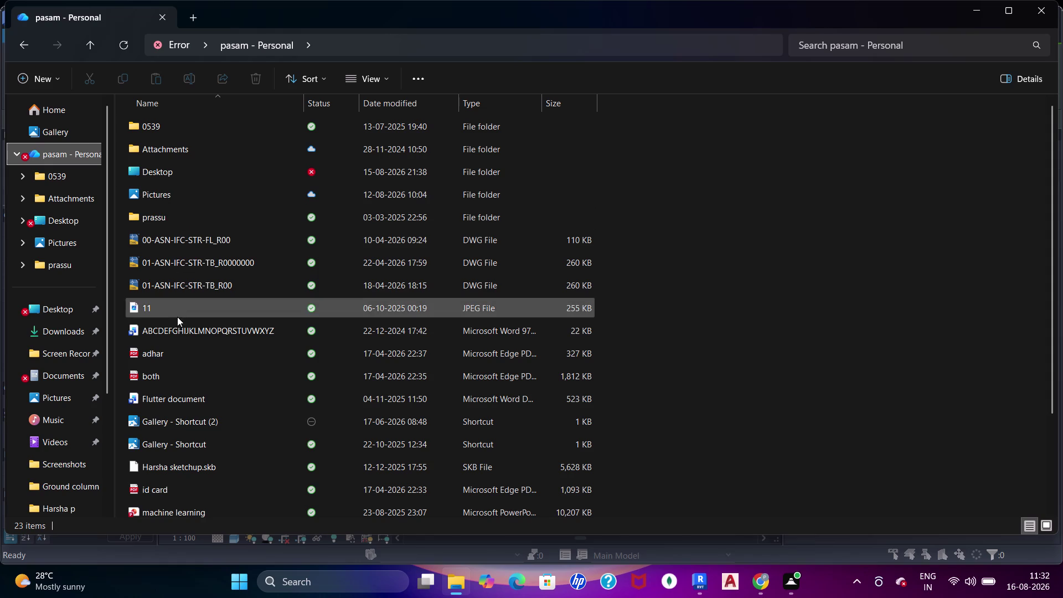
scroll(down, 3)
scroll(down, 3)
scroll(up, 3)
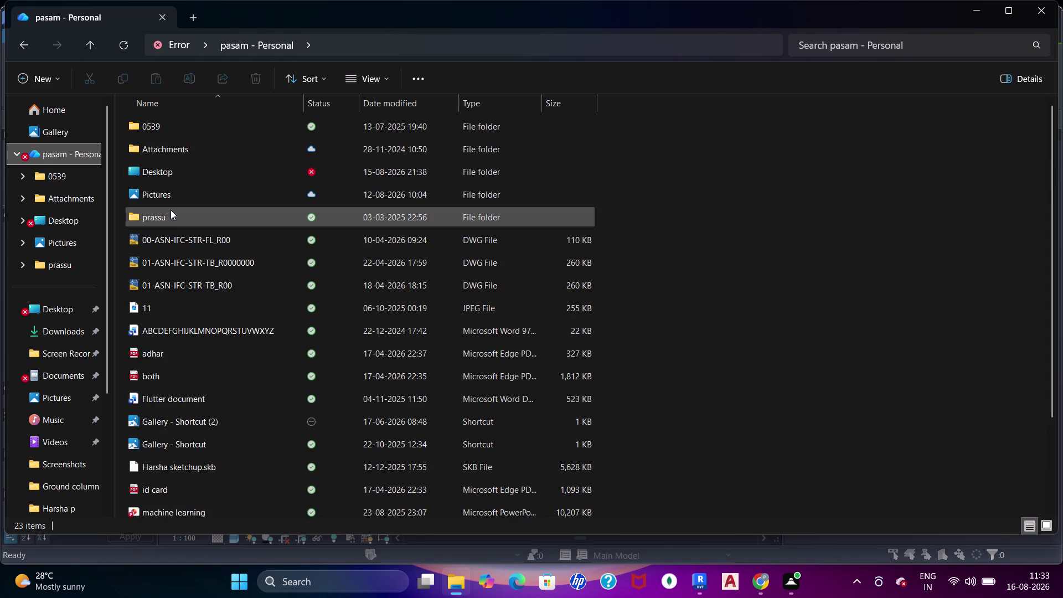
click(171, 210)
drag(171, 212, 171, 218)
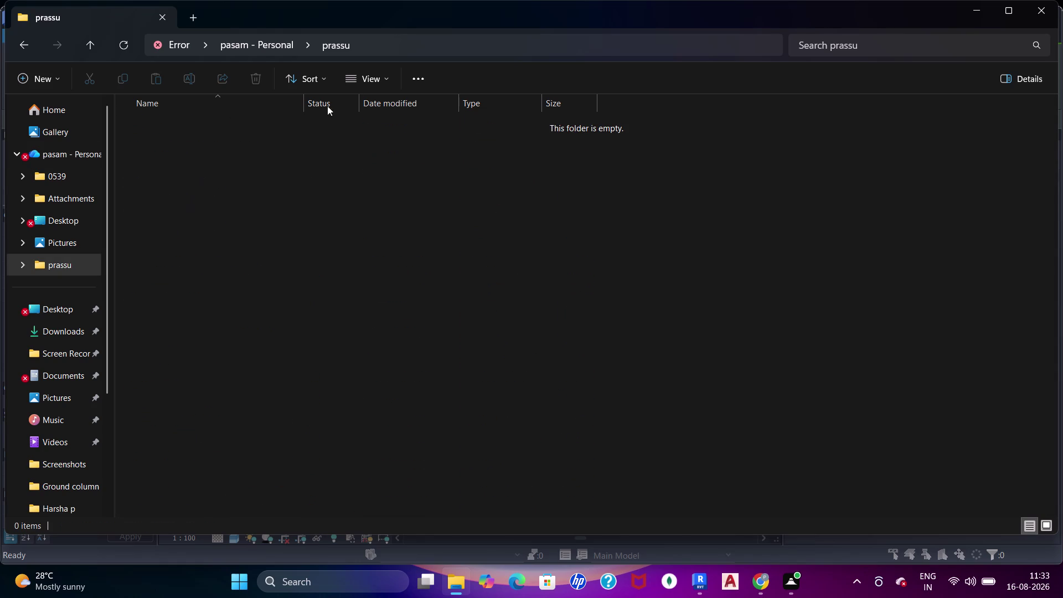
click(279, 50)
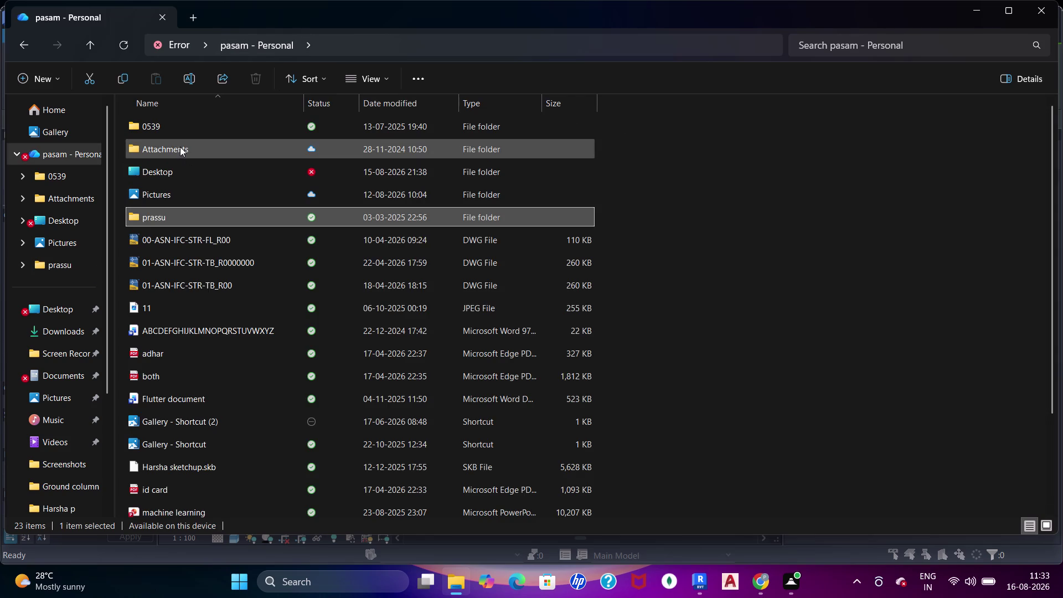
scroll(up, 3)
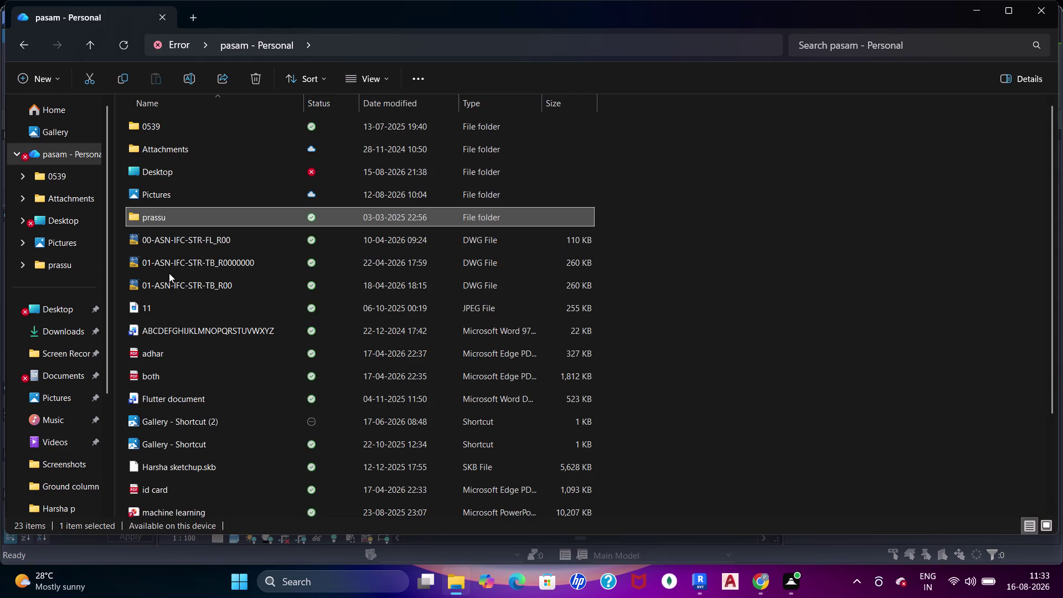
scroll(down, 3)
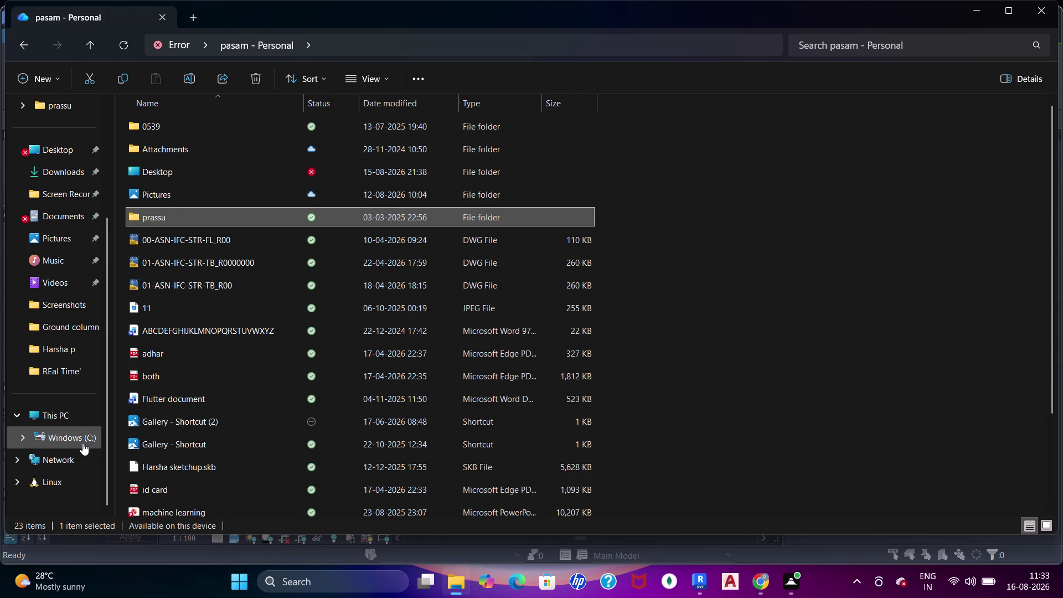
Check the Windows (C:) drive, then go Home and reopen the personal OneDrive folder.
click(82, 442)
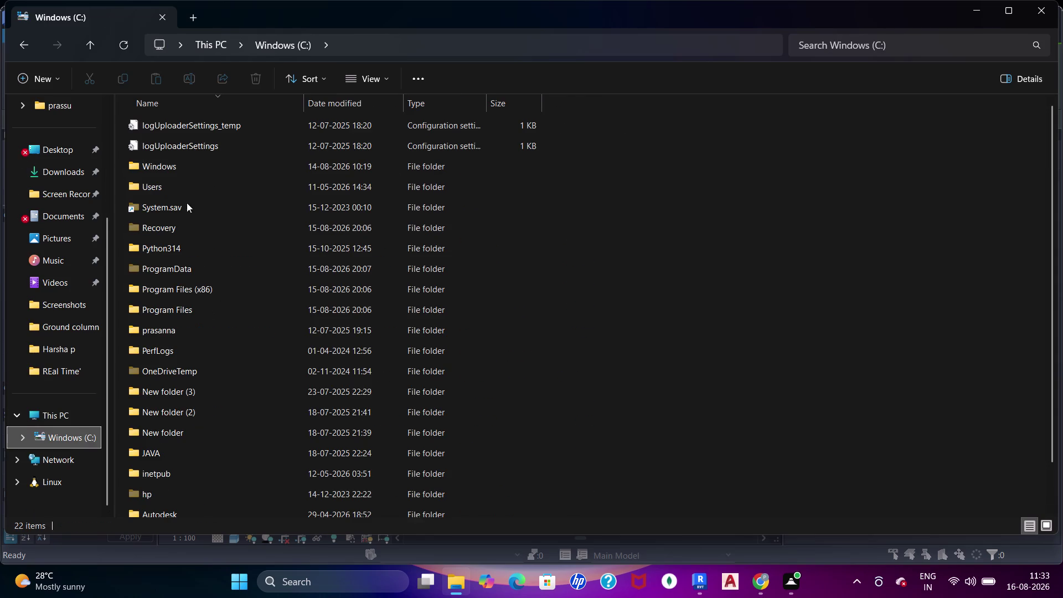
scroll(down, 3)
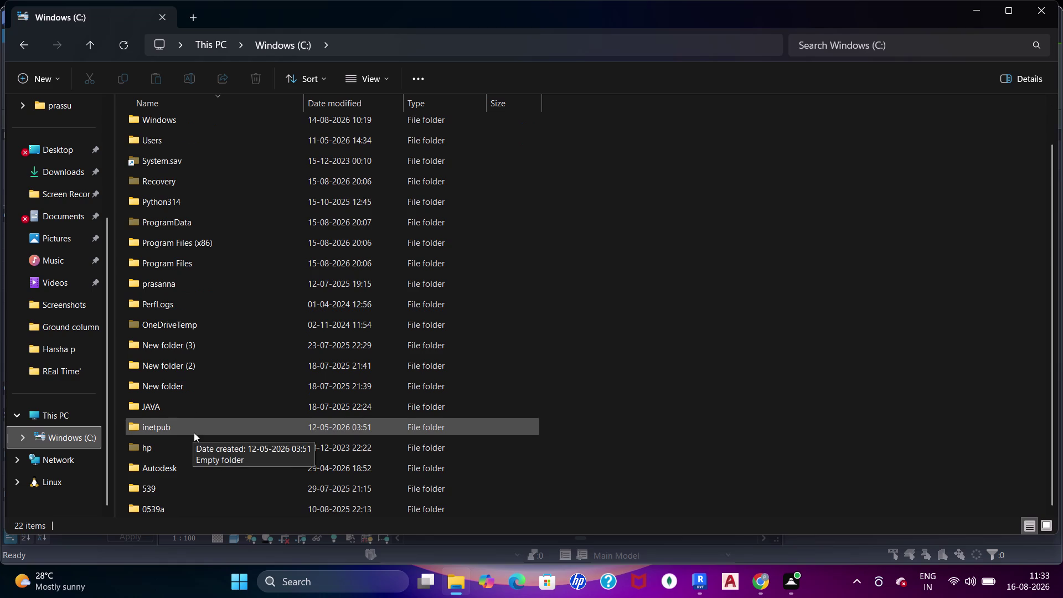
scroll(up, 3)
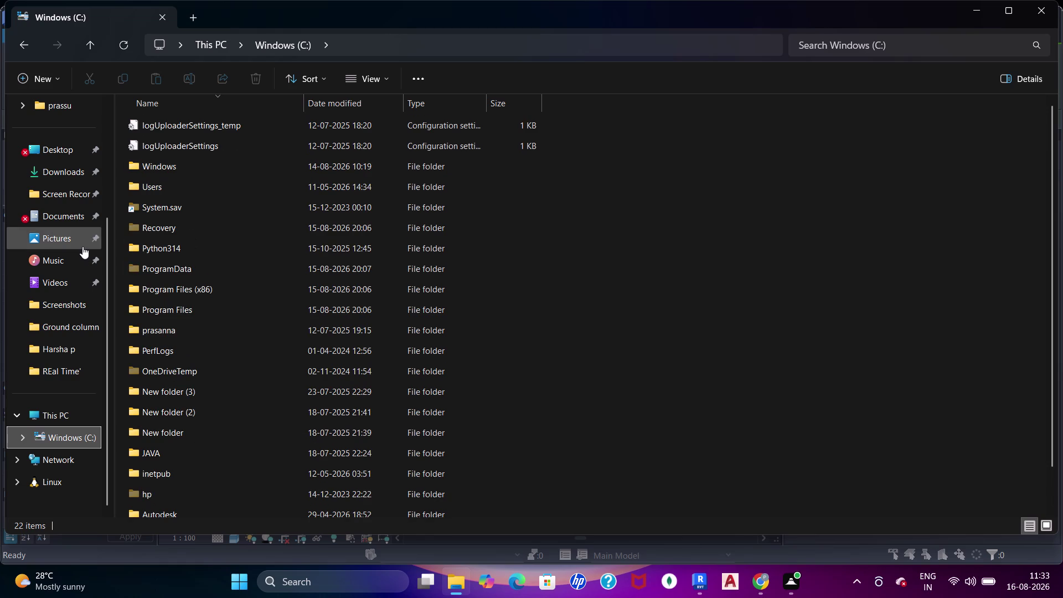
scroll(up, 3)
click(57, 111)
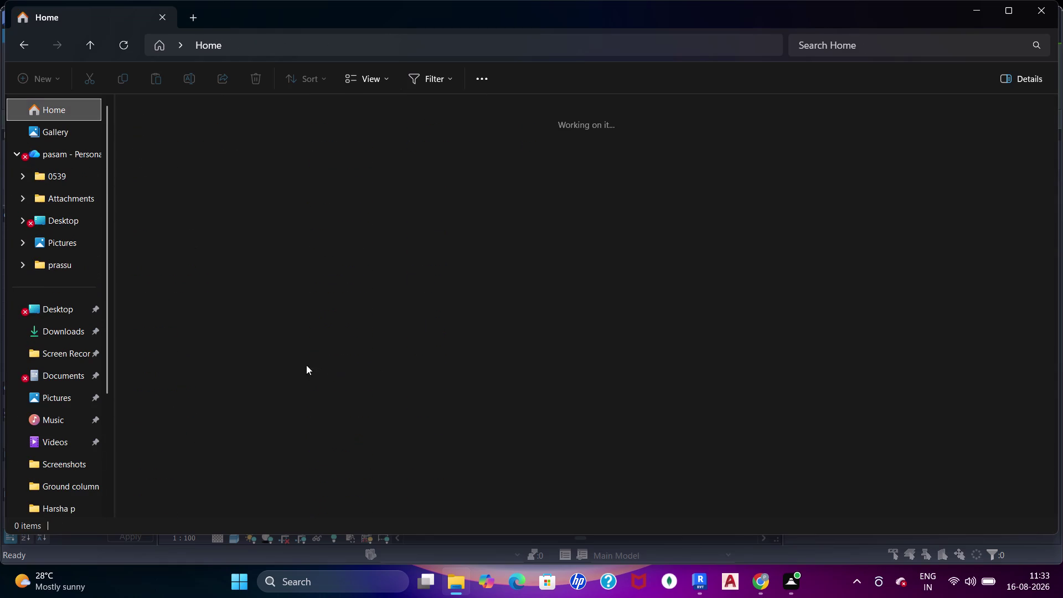
scroll(down, 3)
scroll(down, 3)
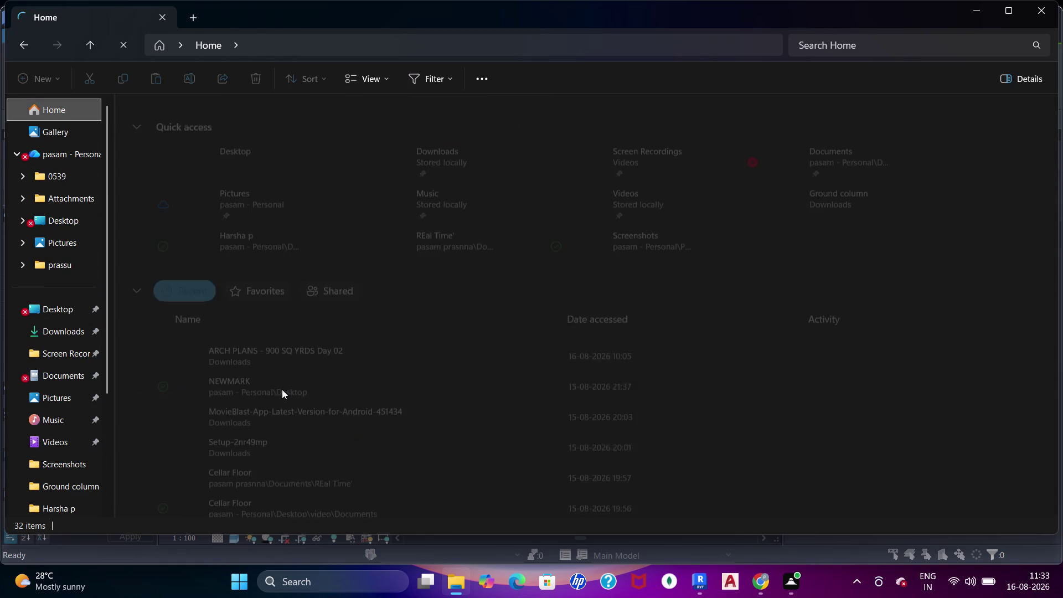
scroll(down, 3)
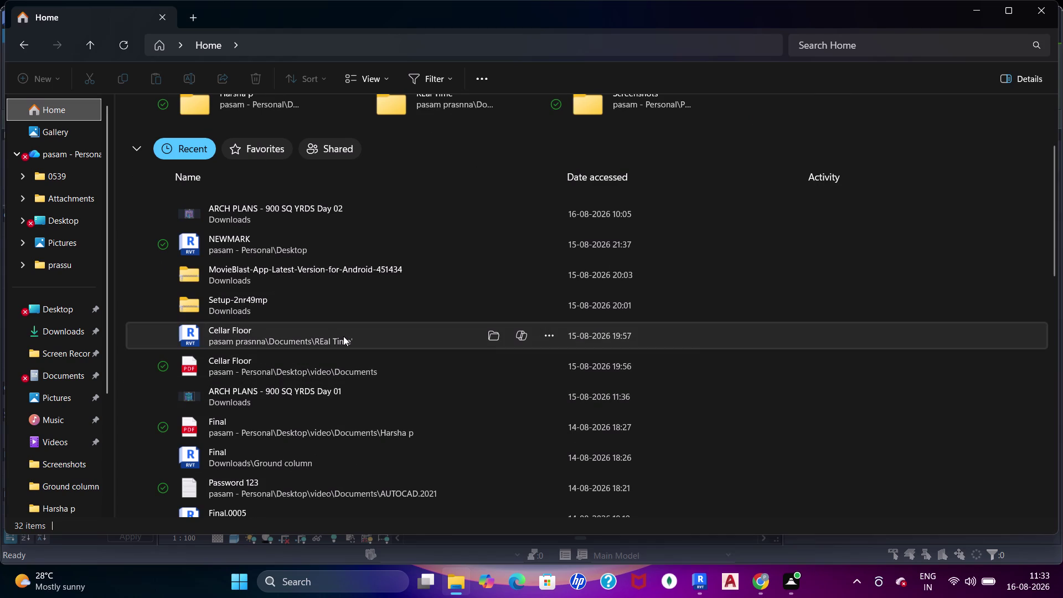
click(76, 153)
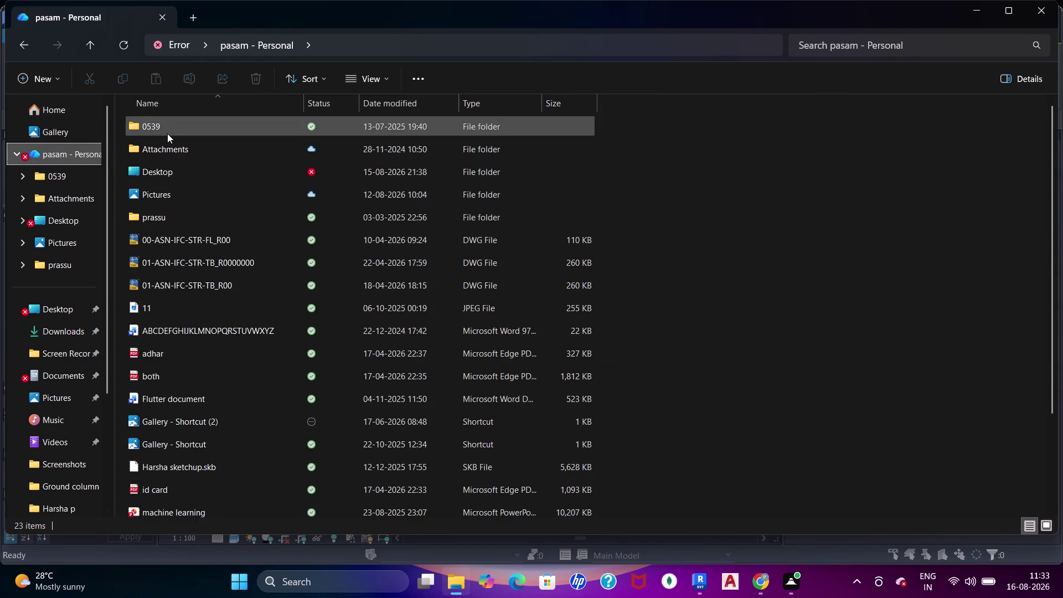
scroll(down, 3)
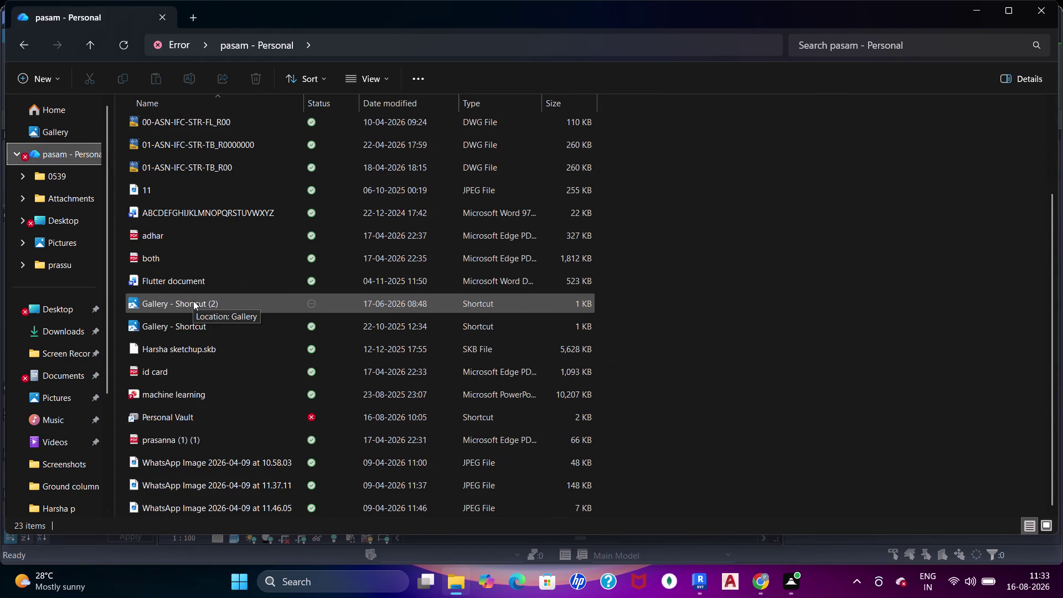
scroll(down, 3)
scroll(up, 3)
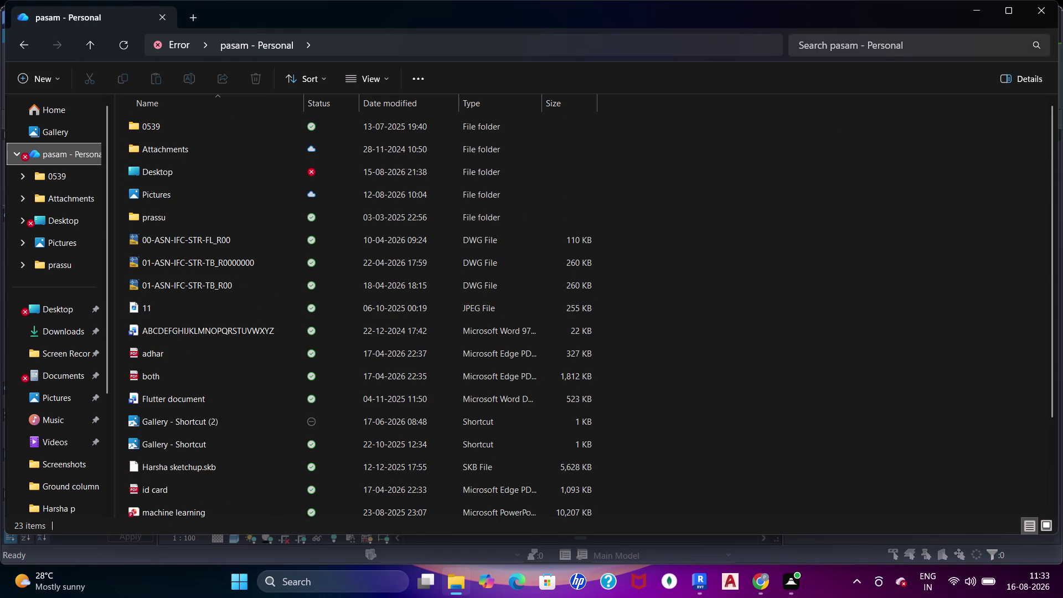
Search the OneDrive folder for 'real time'.
click(887, 45)
key(r)
key(e)
key(a)
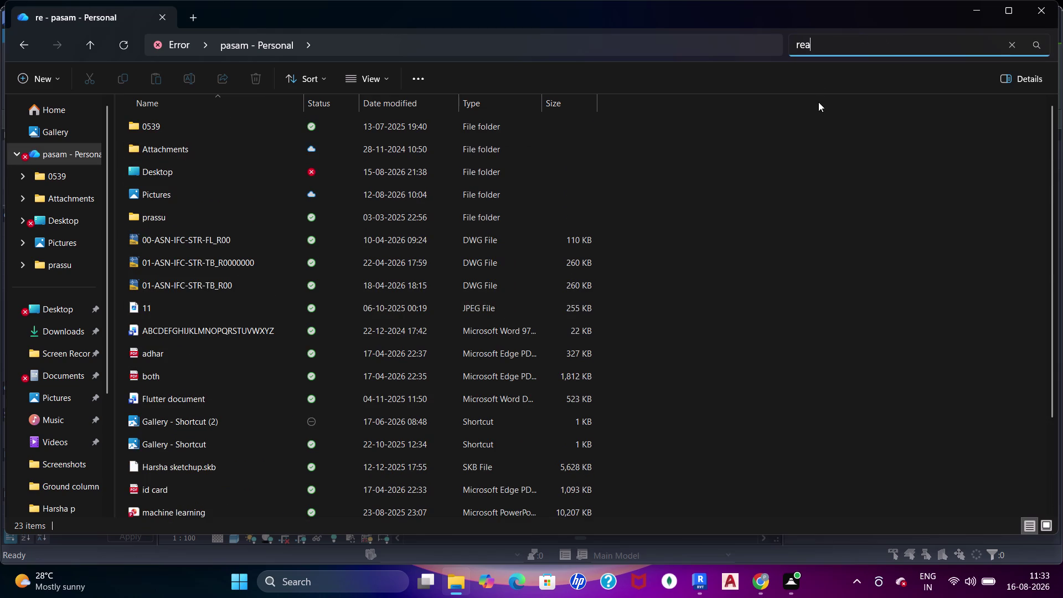
key(l)
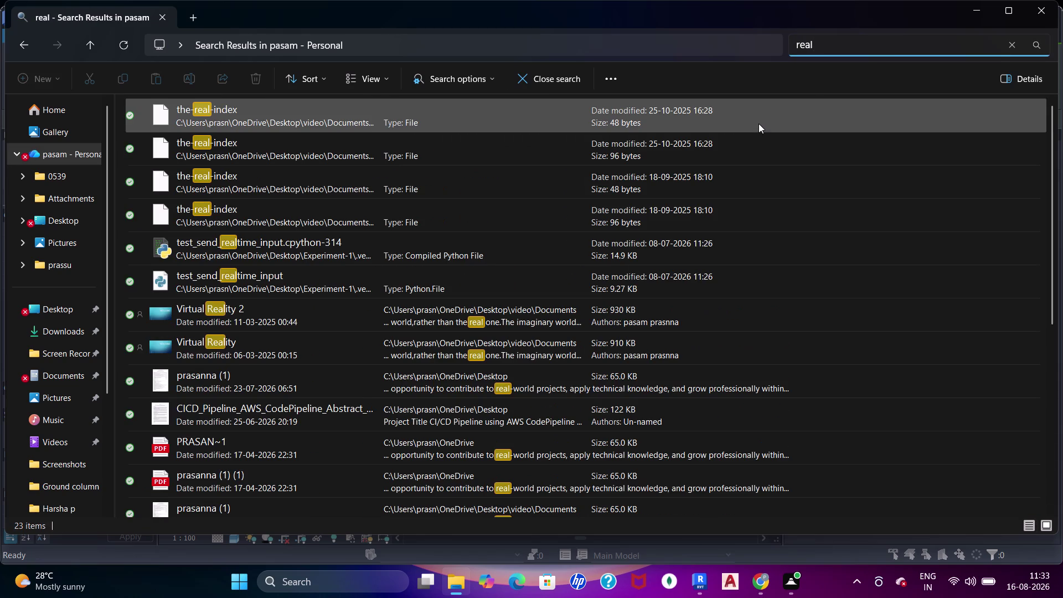
key(space)
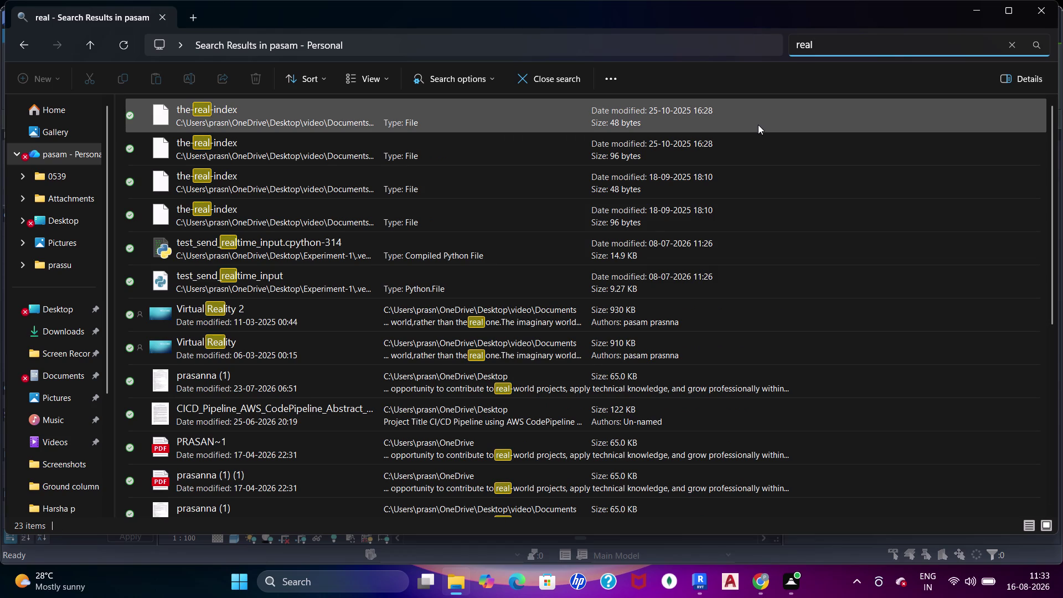
key(t)
key(i)
text(me)
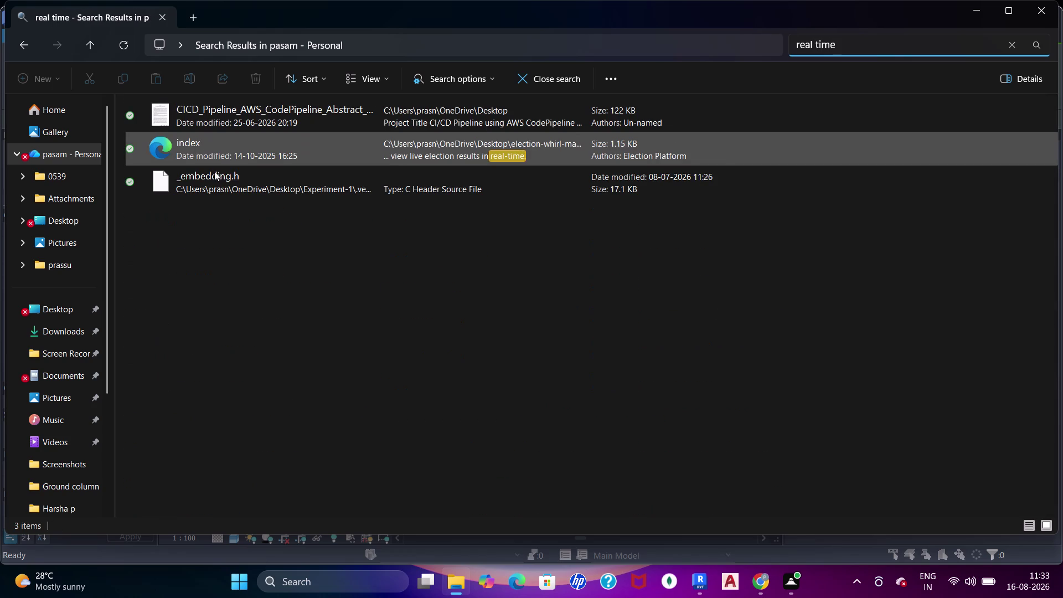
scroll(up, 3)
Open the Desktop folder and search it for 'real'.
click(63, 224)
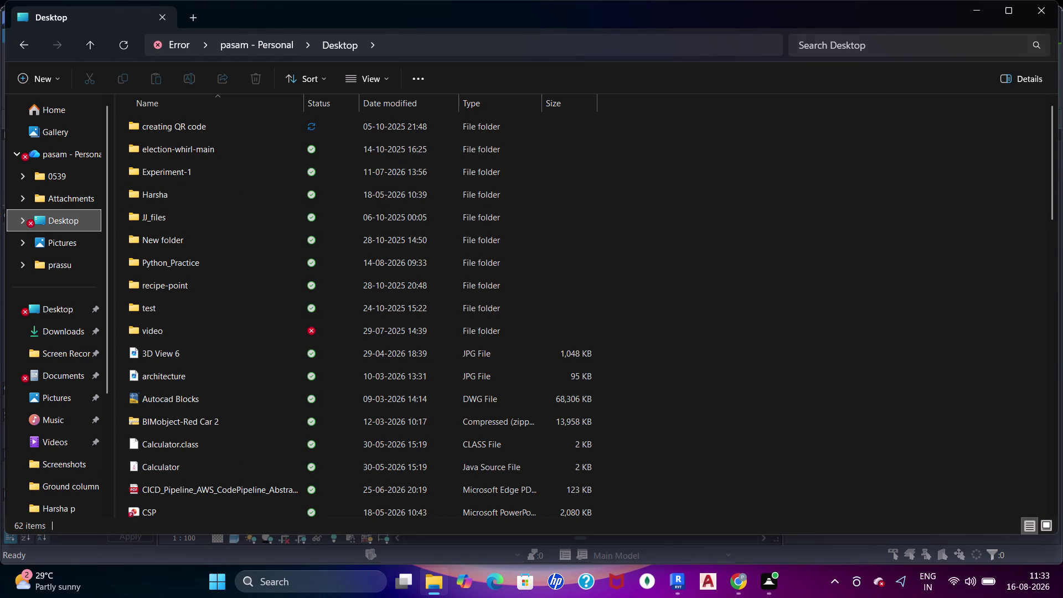
click(857, 42)
key(r)
key(e)
key(a)
key(l)
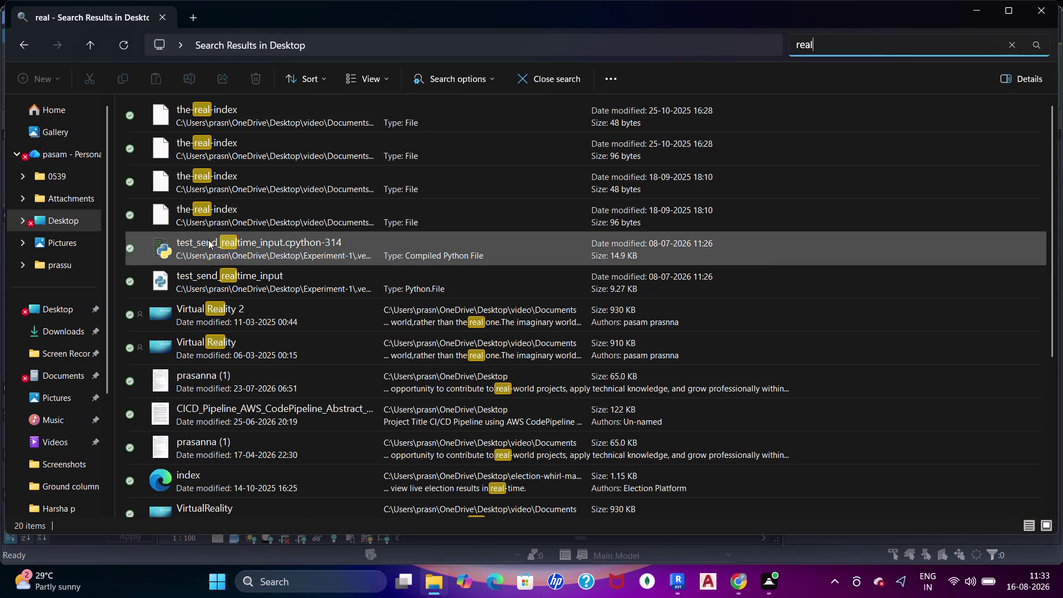
scroll(up, 3)
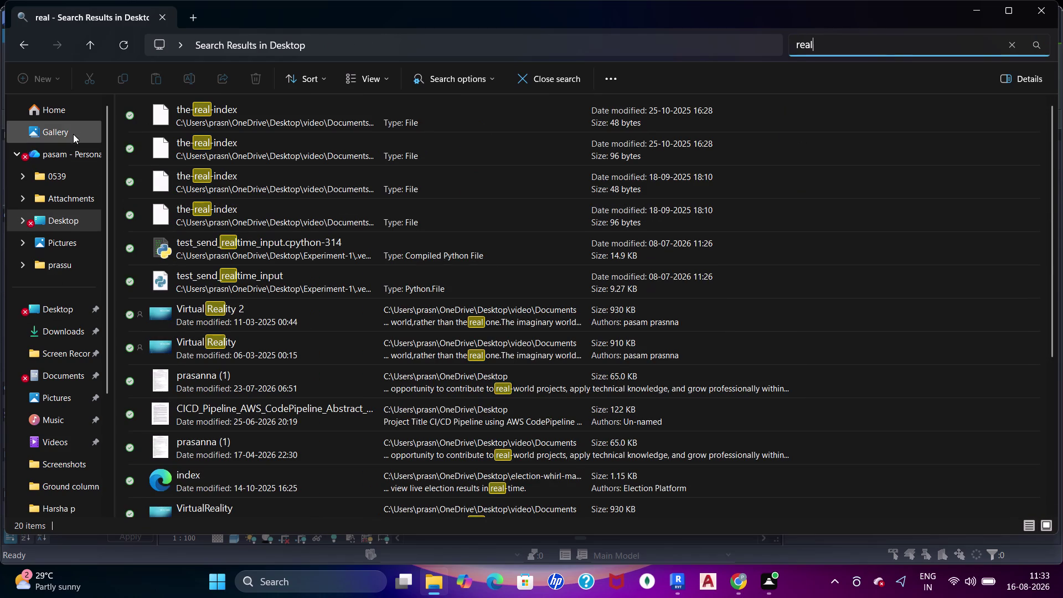
Back on Home, select the recent Cellar Floor Revit project.
click(60, 116)
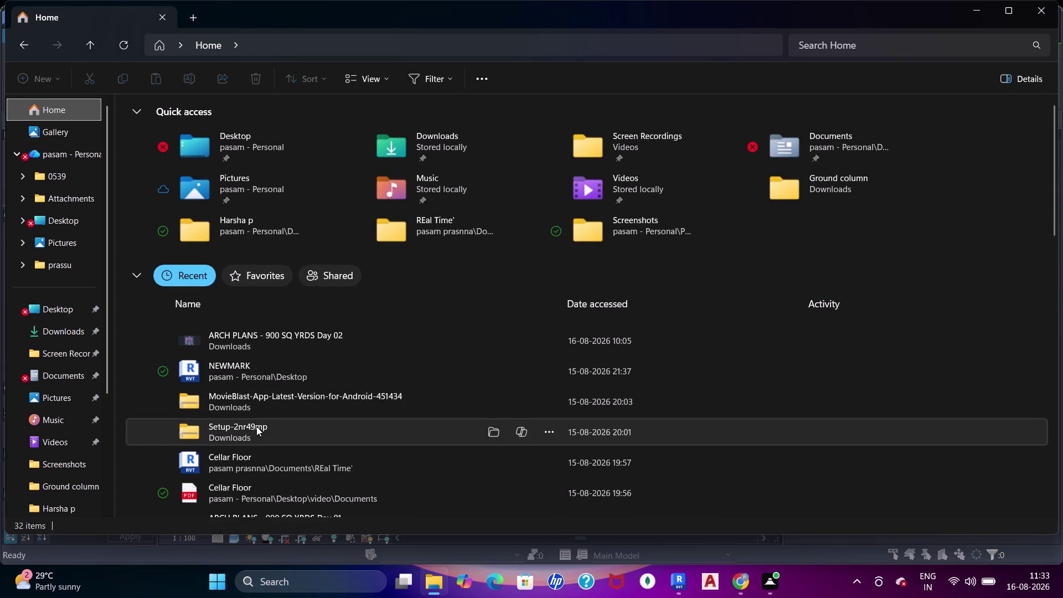
scroll(down, 3)
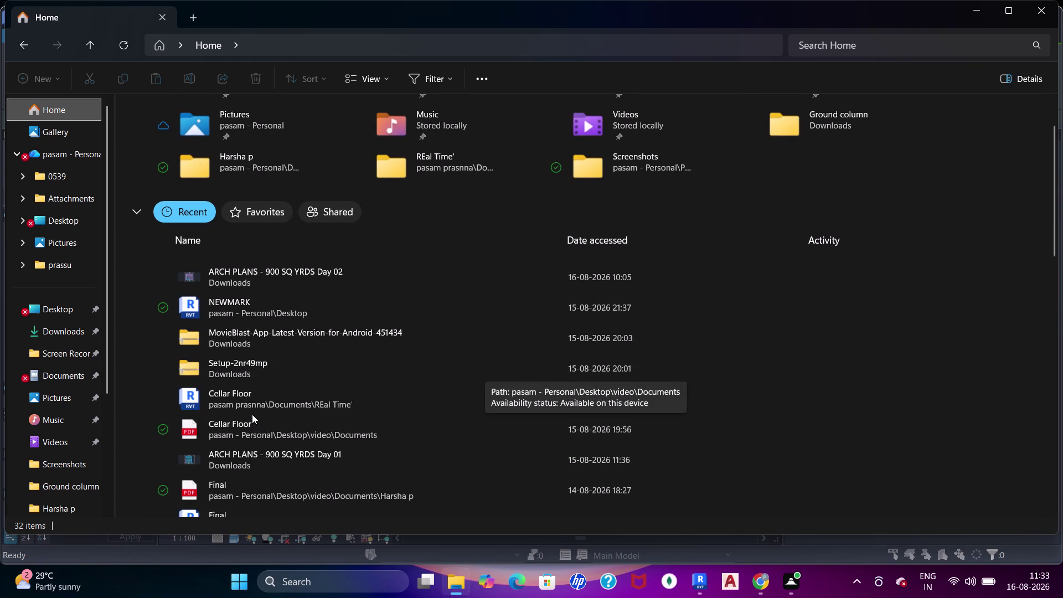
click(260, 408)
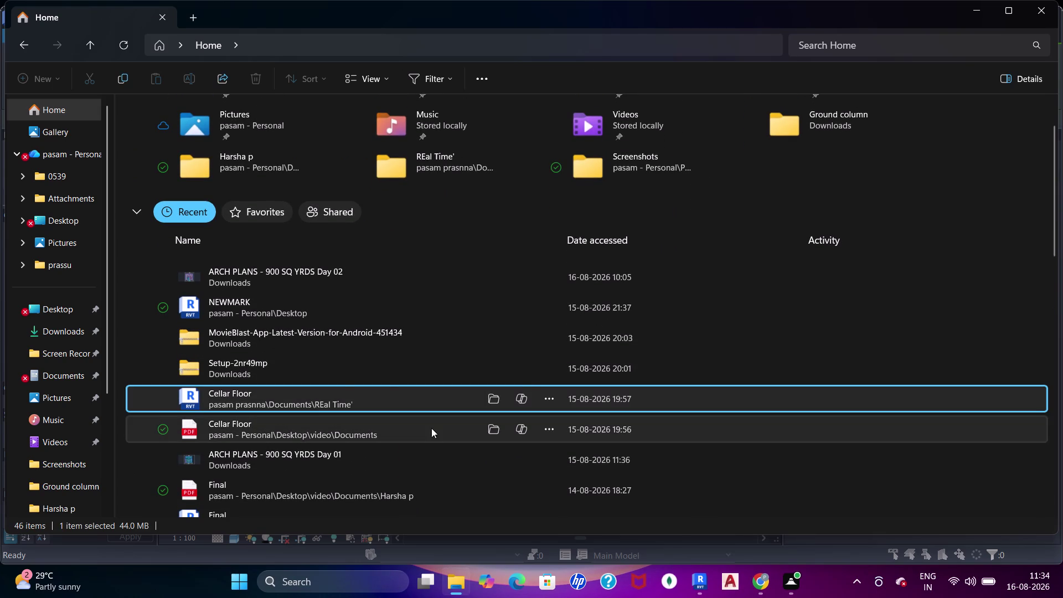
Open Cellar Floor's folder, then browse up through home and OneDrive back to Home.
click(496, 397)
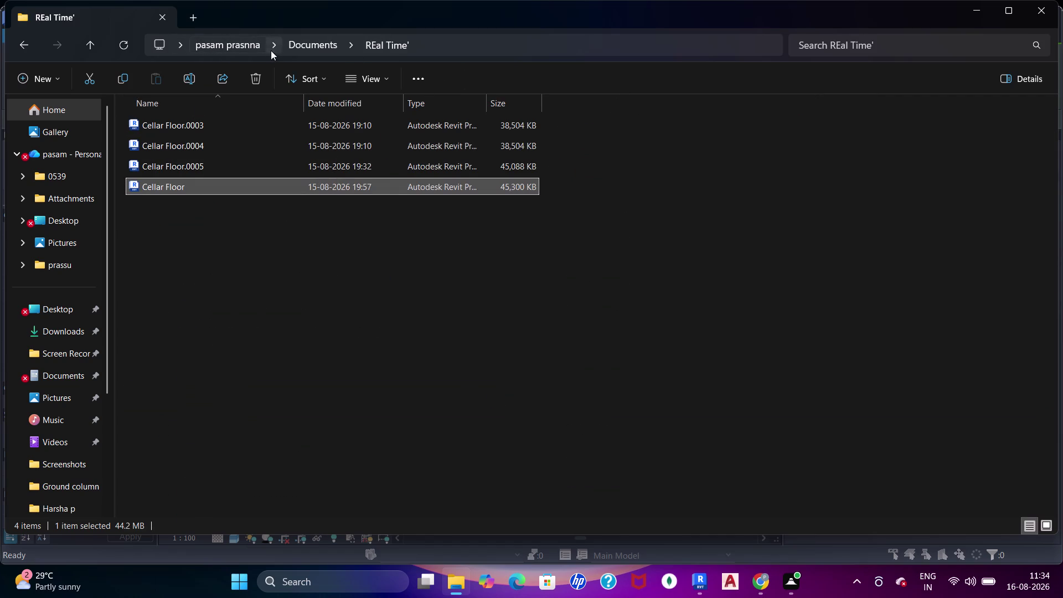
click(317, 49)
click(229, 46)
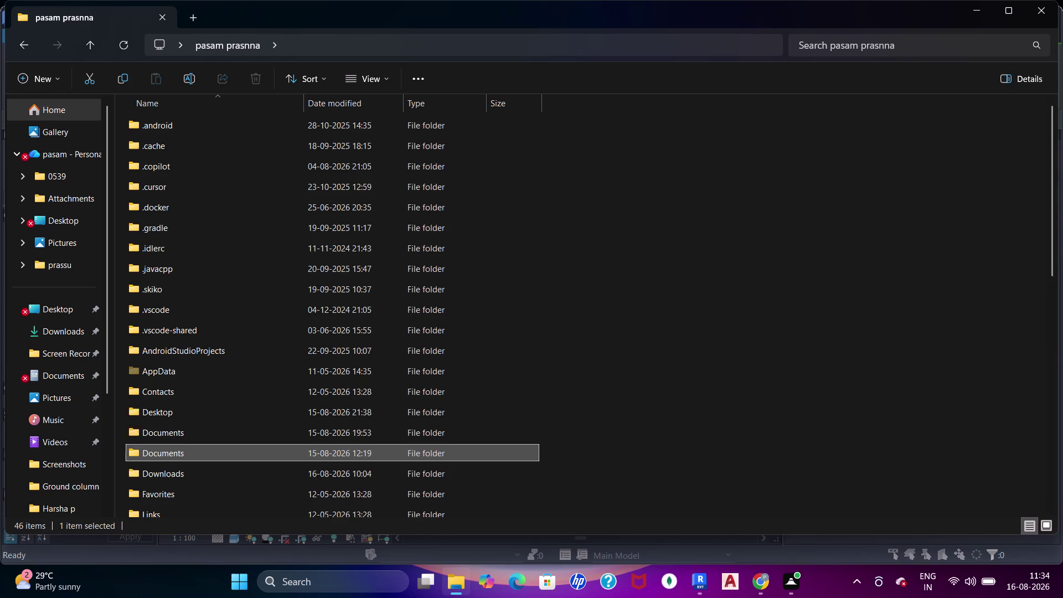
scroll(up, 3)
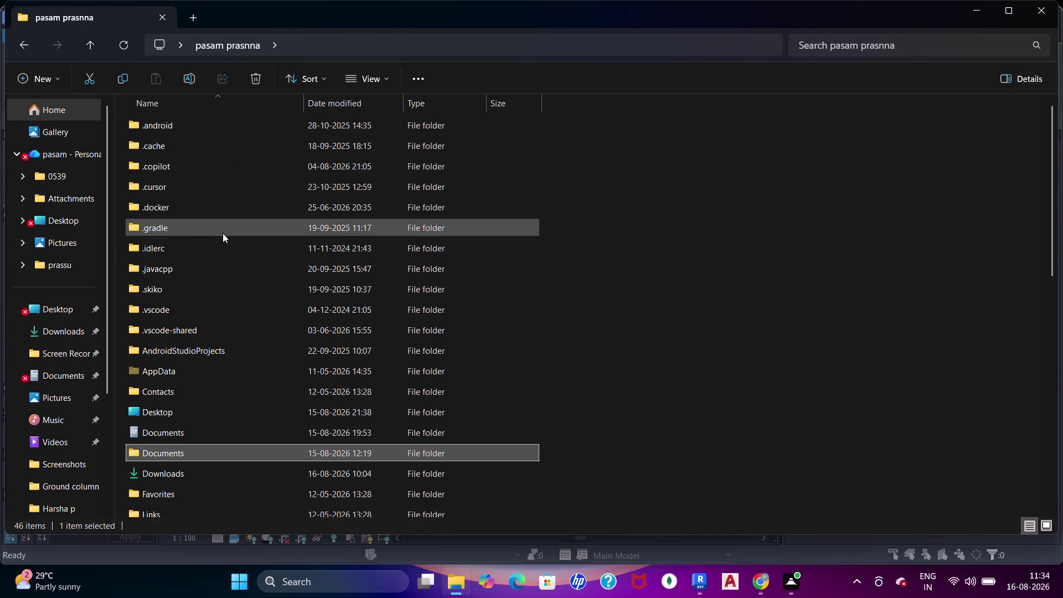
scroll(up, 3)
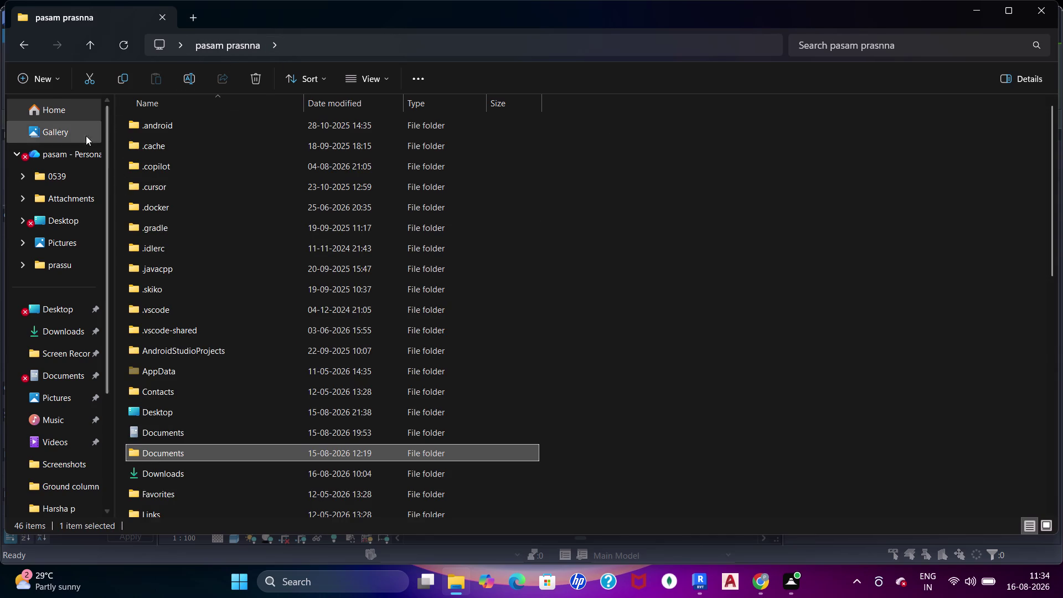
click(74, 153)
scroll(down, 3)
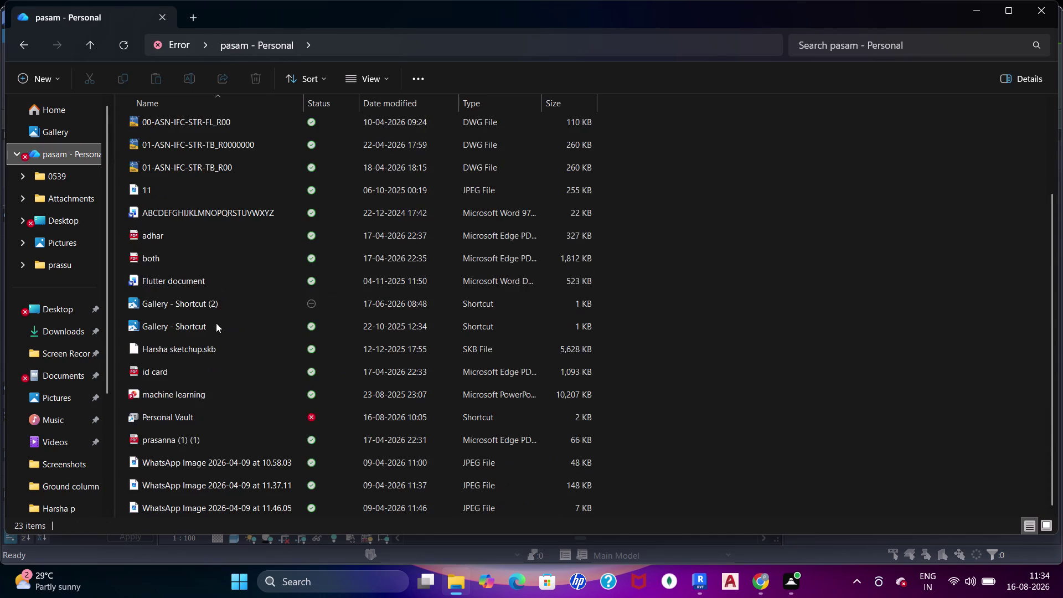
scroll(up, 3)
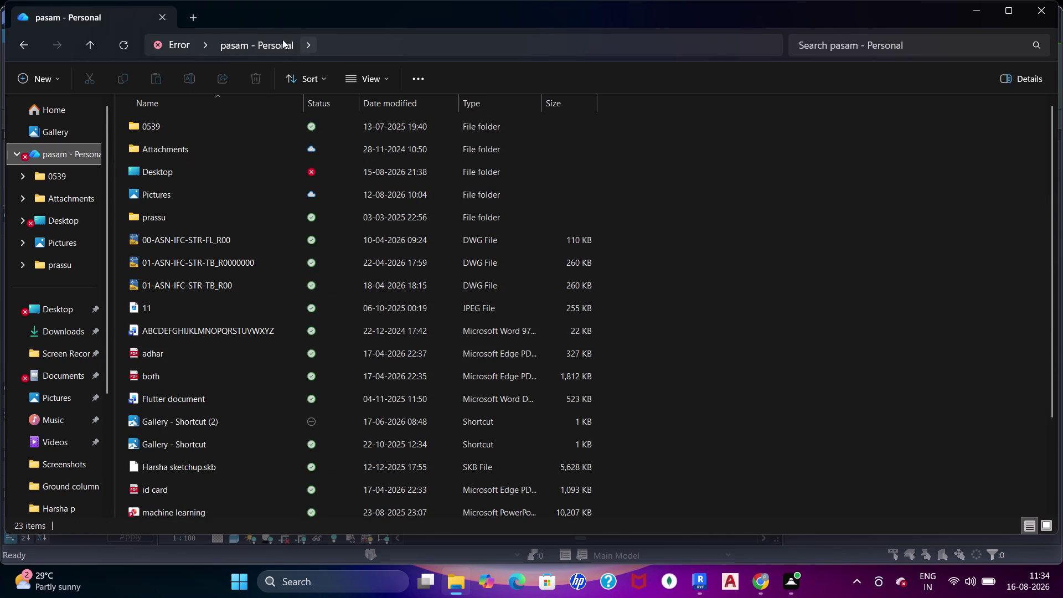
click(270, 40)
click(266, 46)
click(58, 111)
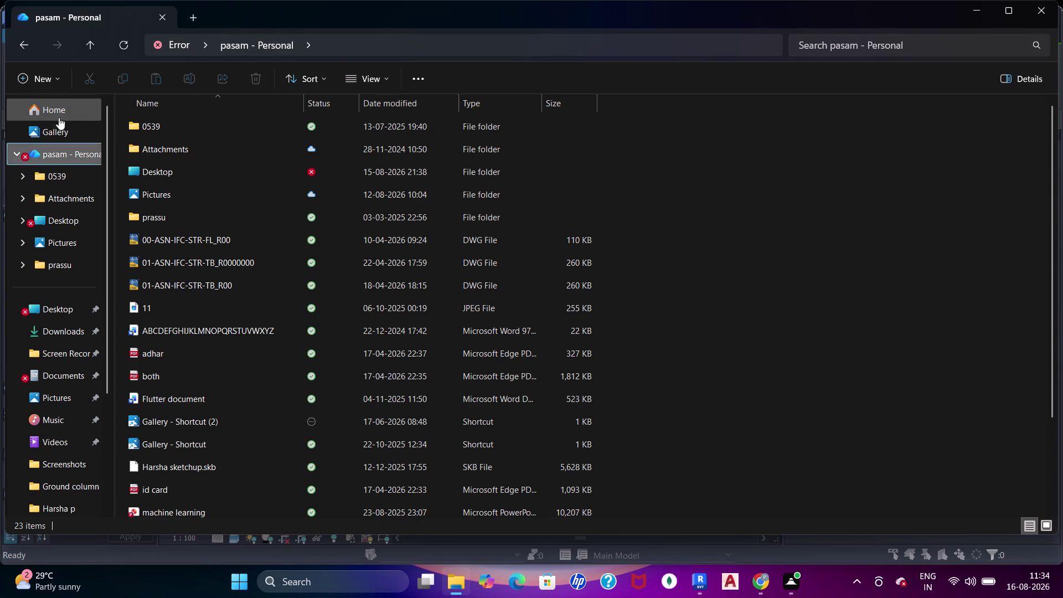
scroll(down, 3)
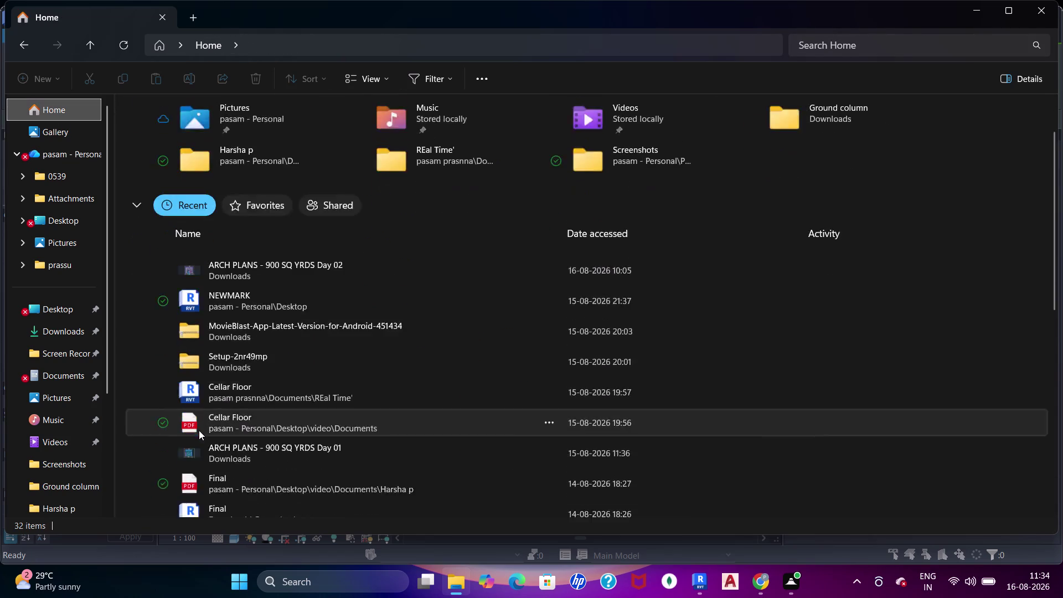
Open the REal Time' file location from Cellar Floor's More actions menu.
click(284, 278)
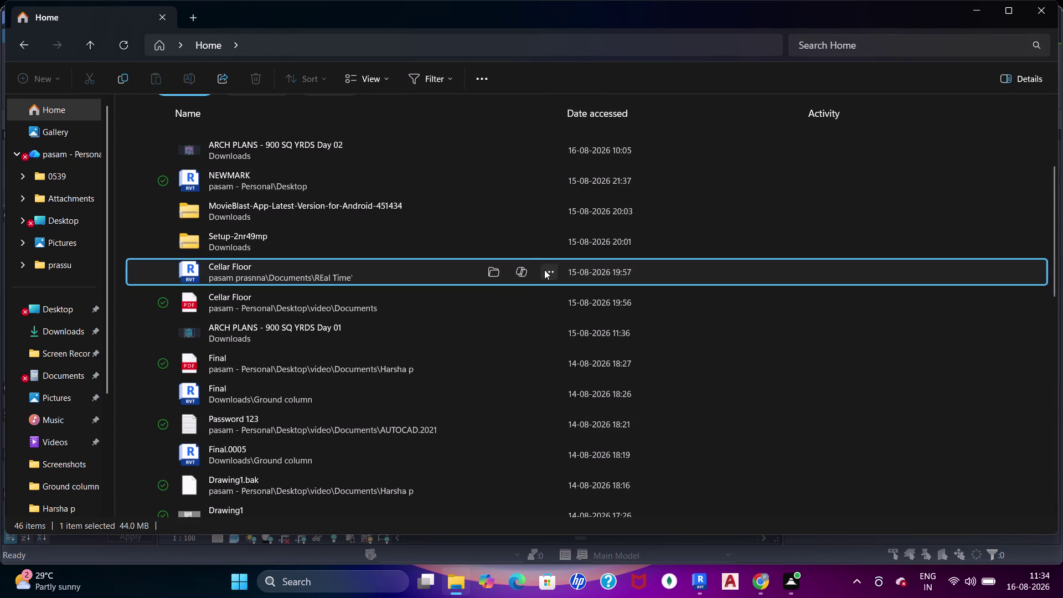
click(545, 269)
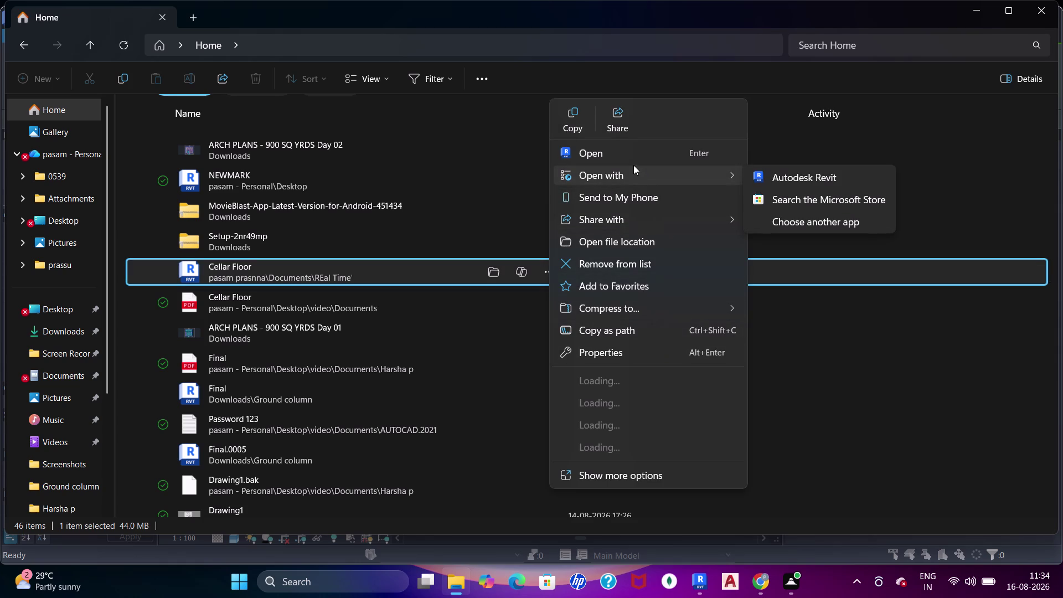
click(490, 271)
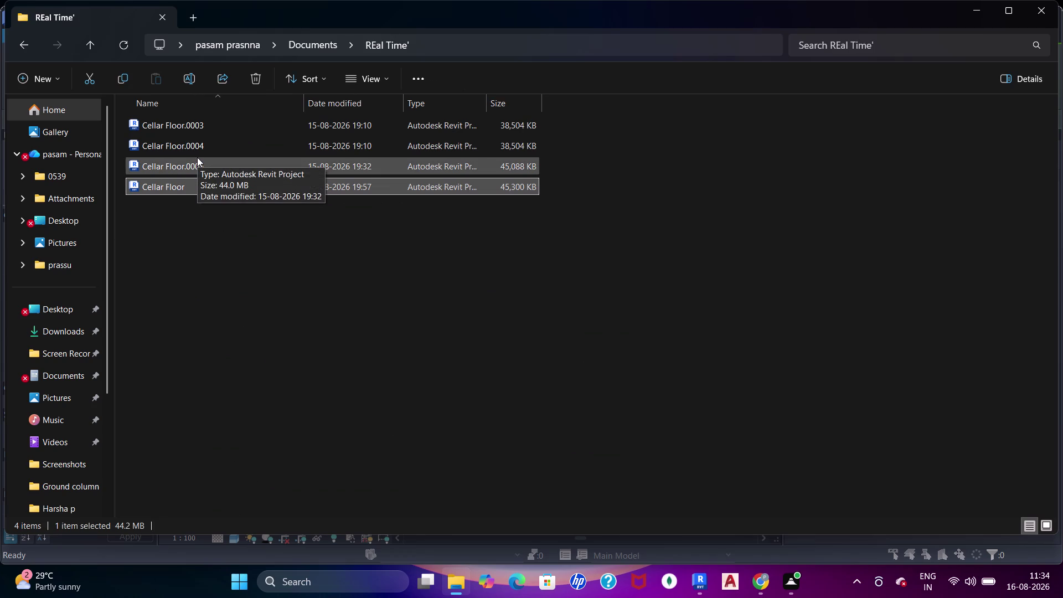
scroll(down, 3)
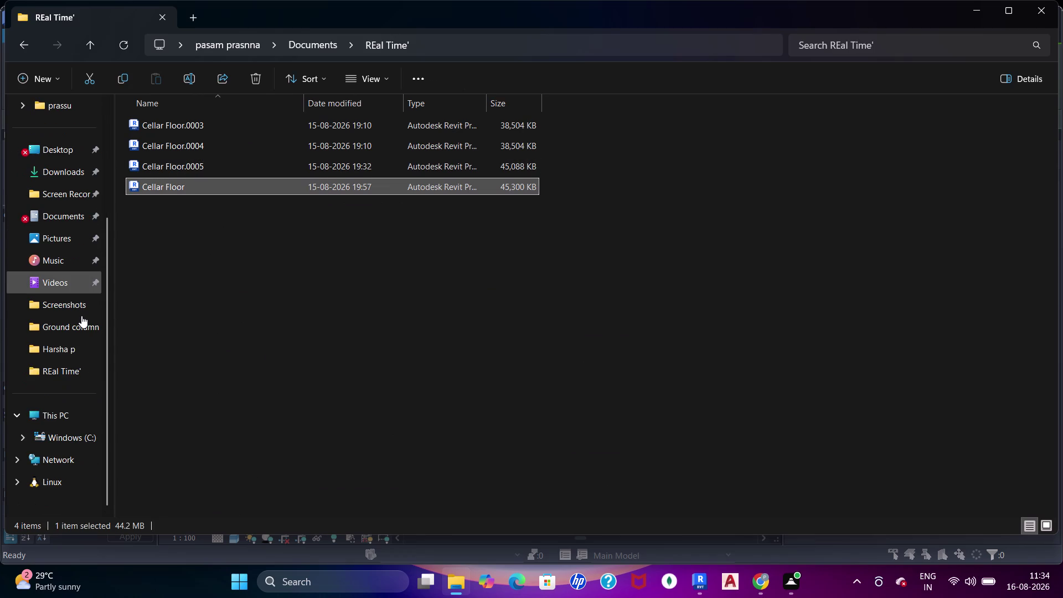
scroll(down, 3)
scroll(up, 3)
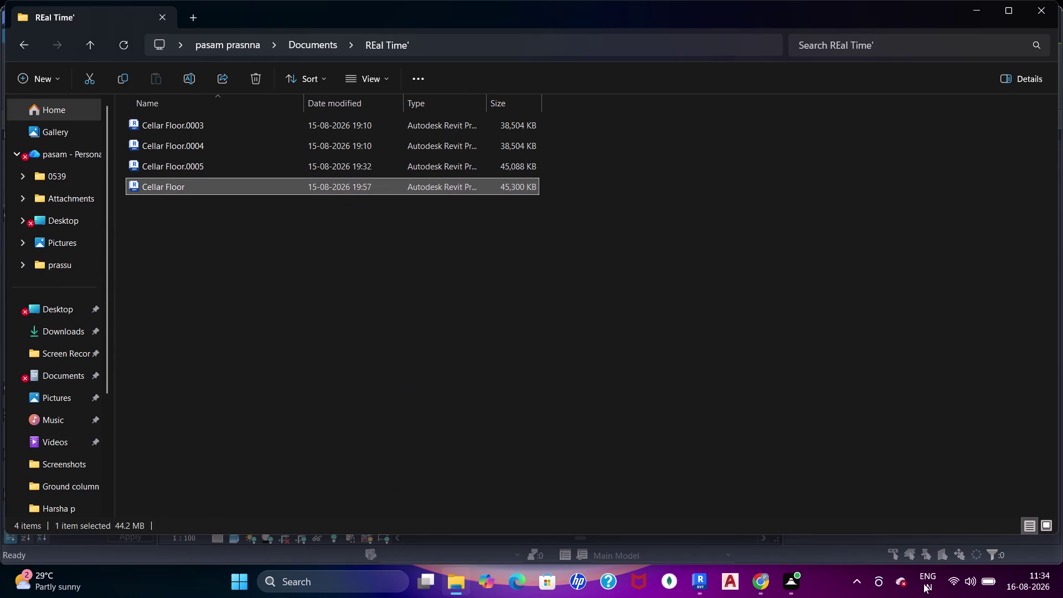
click(711, 583)
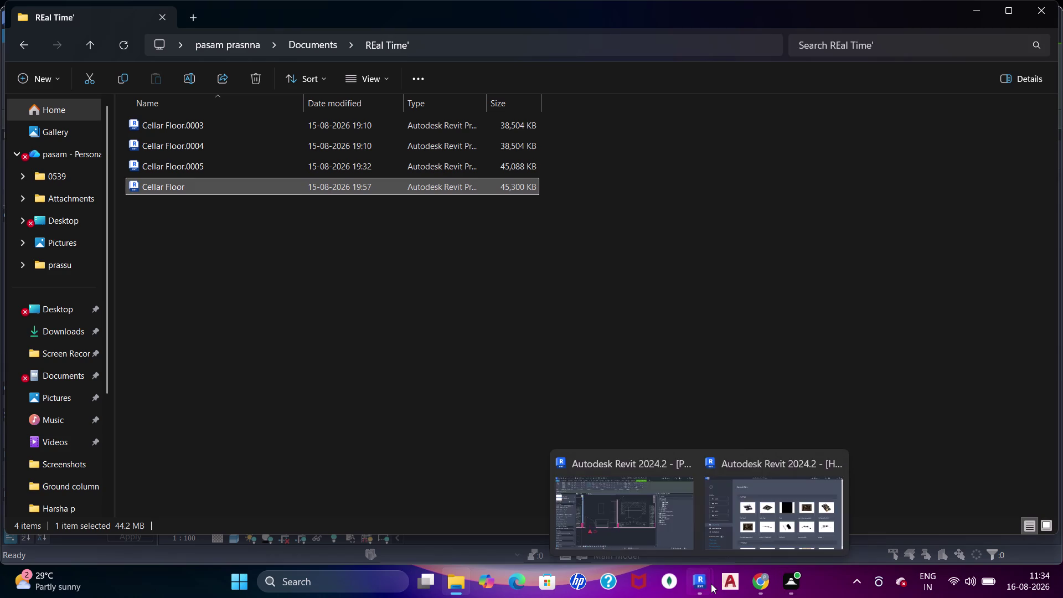
click(781, 527)
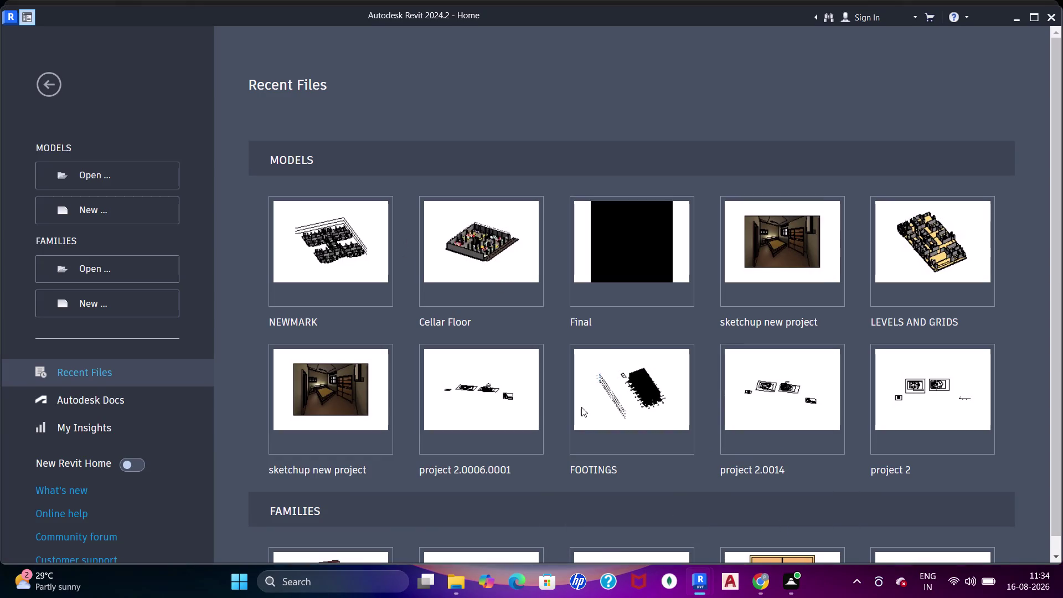
In Save As, browse through the home folder to the folder holding the Cellar Floor files.
click(654, 520)
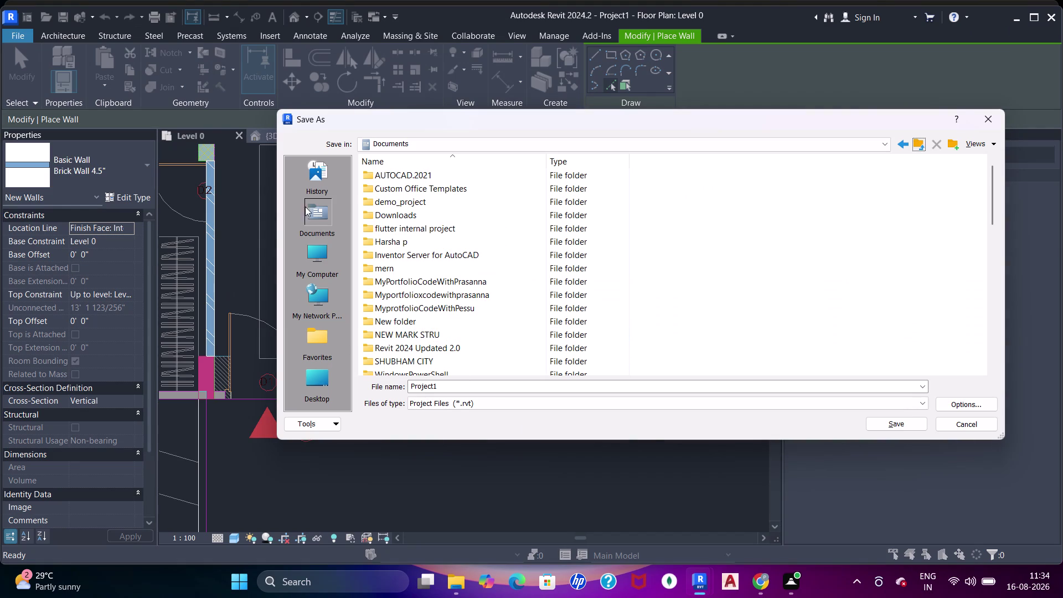
click(327, 376)
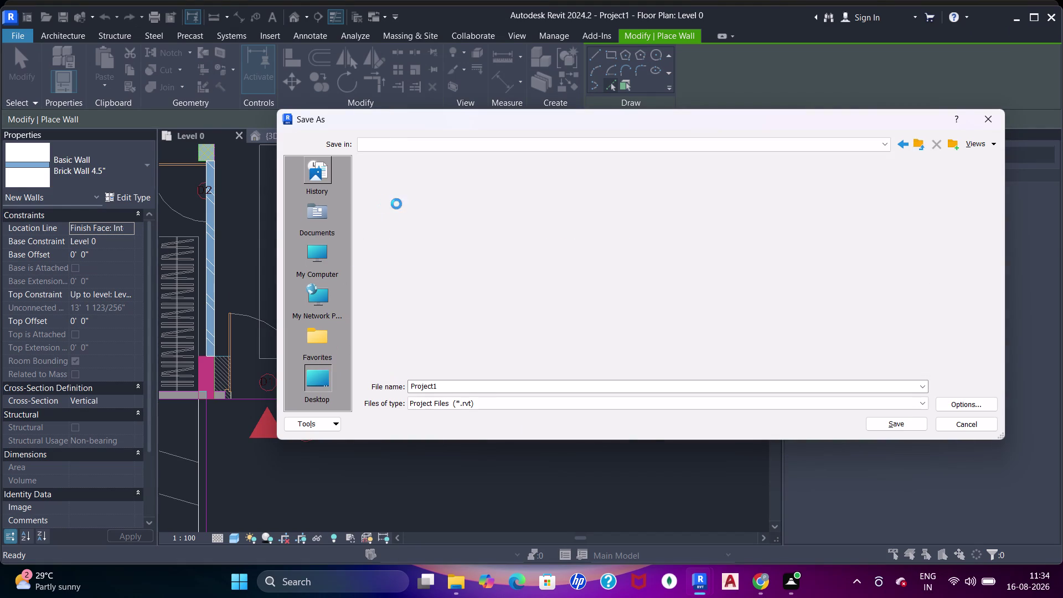
double_click(409, 282)
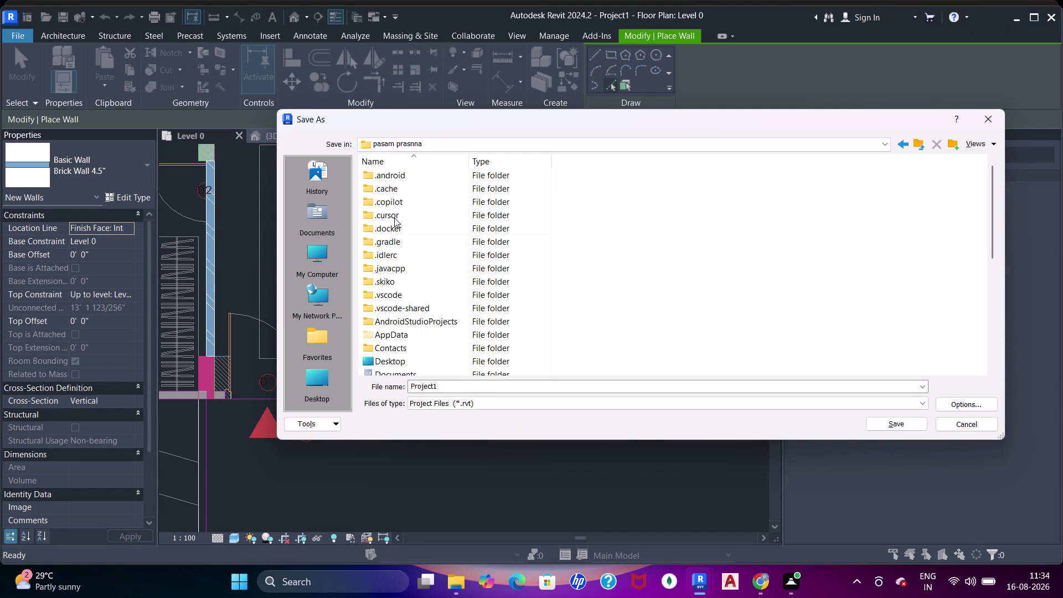
scroll(down, 3)
double_click(401, 272)
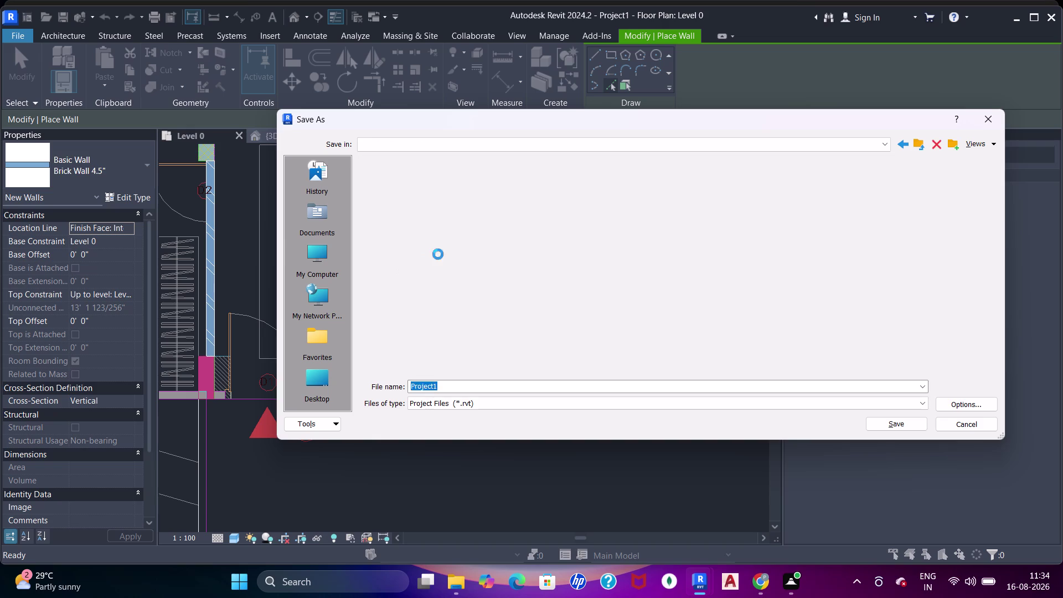
double_click(410, 179)
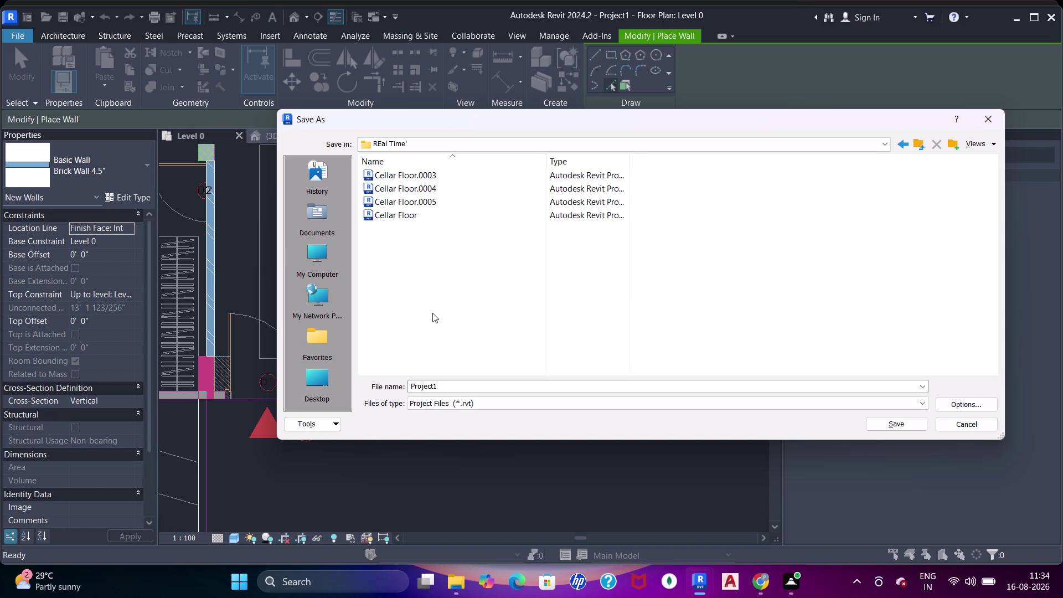
Name the file 'Ground Floor' and save it there.
drag(458, 391, 416, 387)
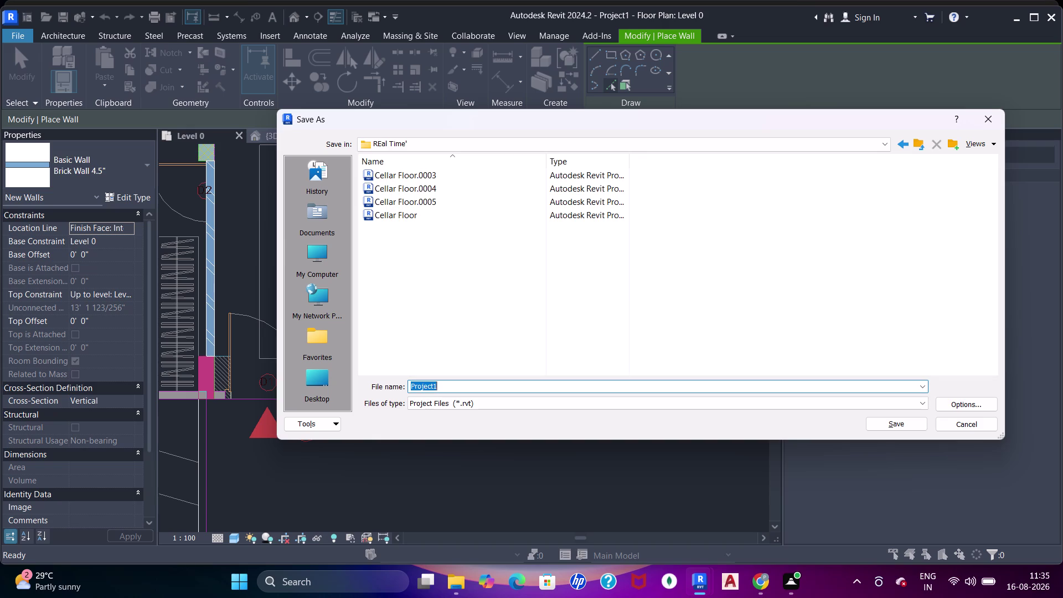
text(Gro)
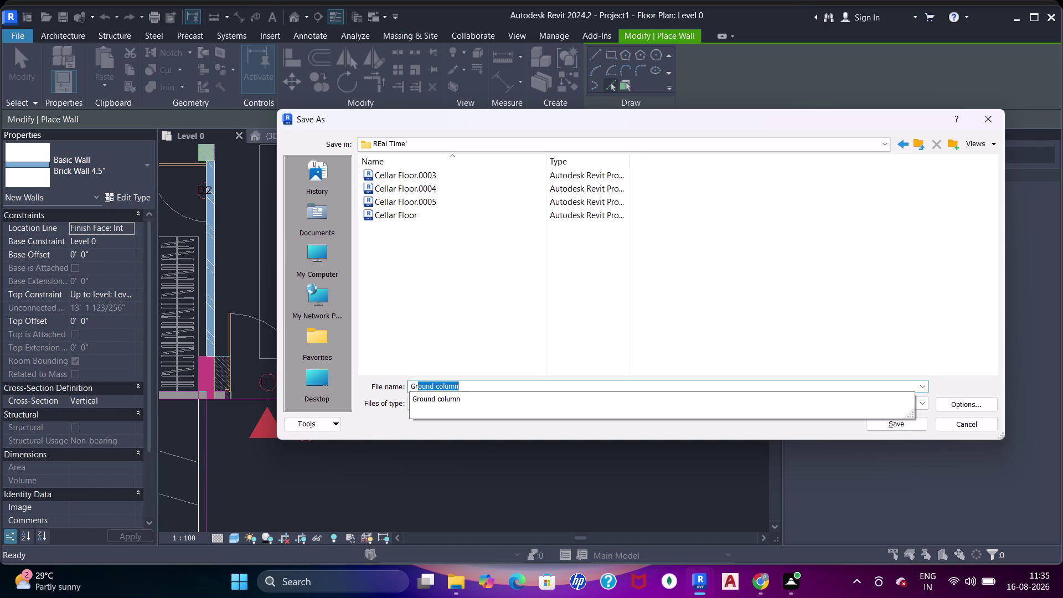
text(und)
key(space)
text(Floor)
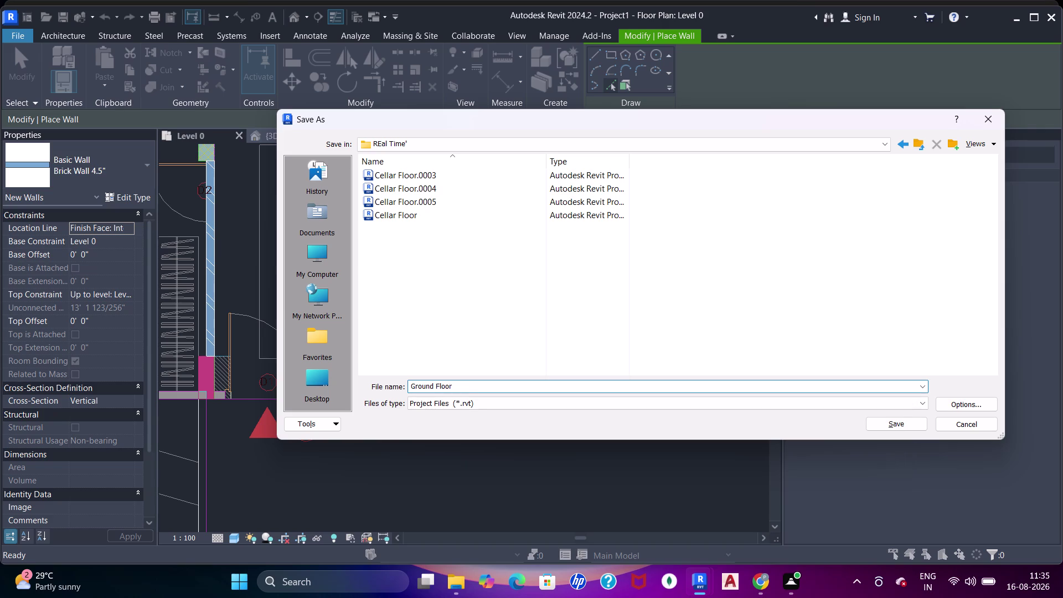
key(Return)
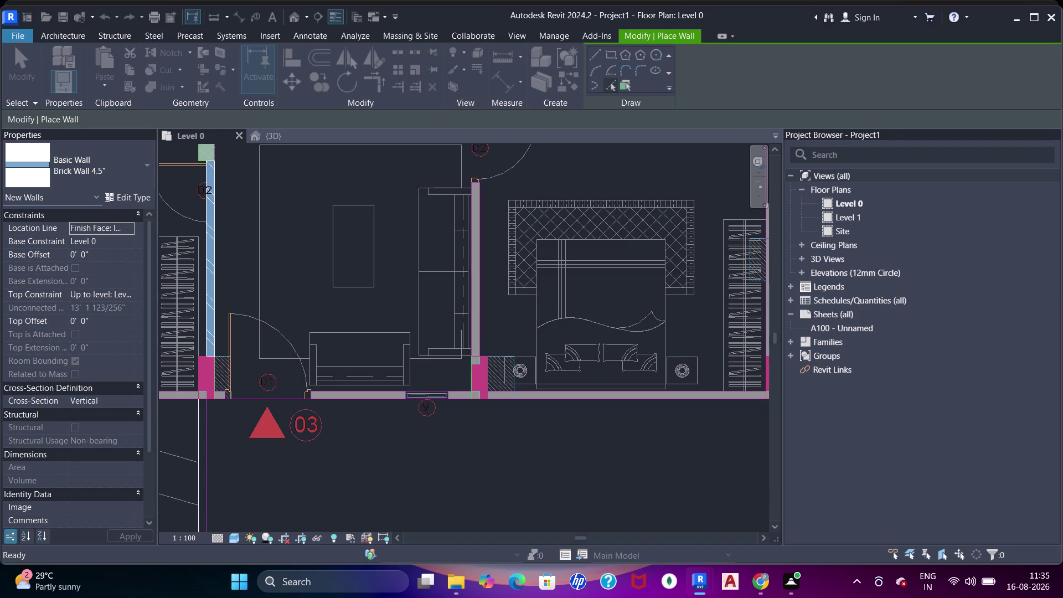
Align the front brick wall's end near marker 03 to the CAD plan line.
middle_drag(348, 395, 467, 369)
scroll(up, 3)
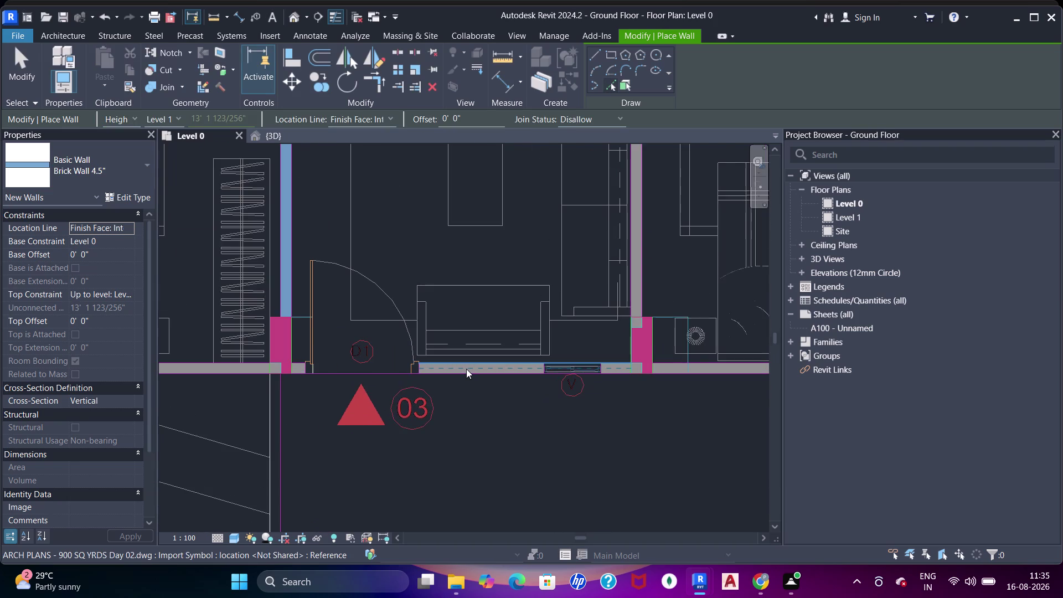
click(466, 369)
middle_drag(456, 368, 515, 353)
scroll(up, 3)
scroll(up, 3)
key(Escape)
key(Escape)
key(a)
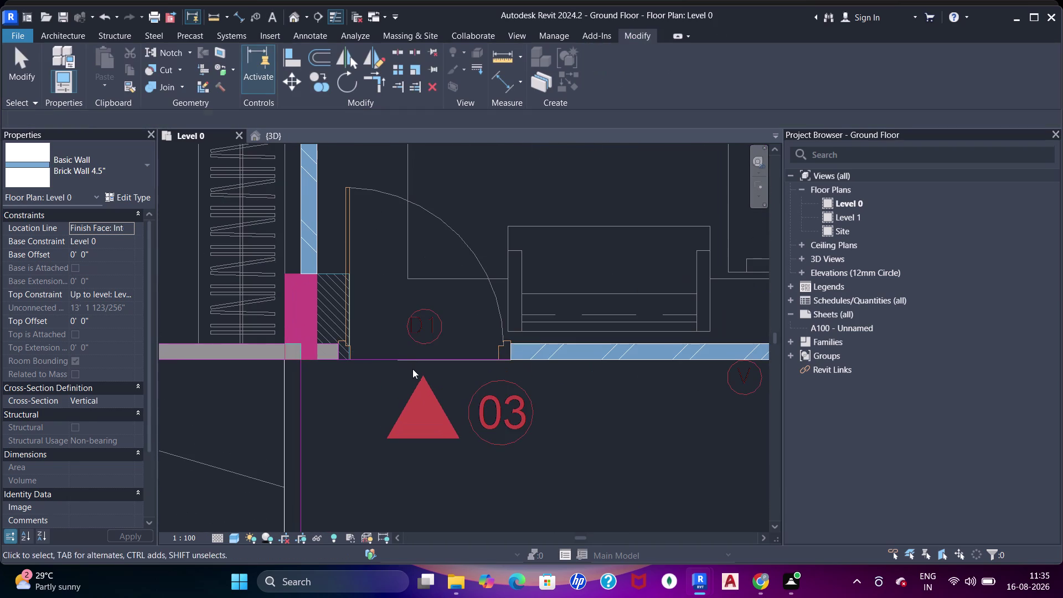
key(a)
key(a)
click(319, 319)
click(507, 353)
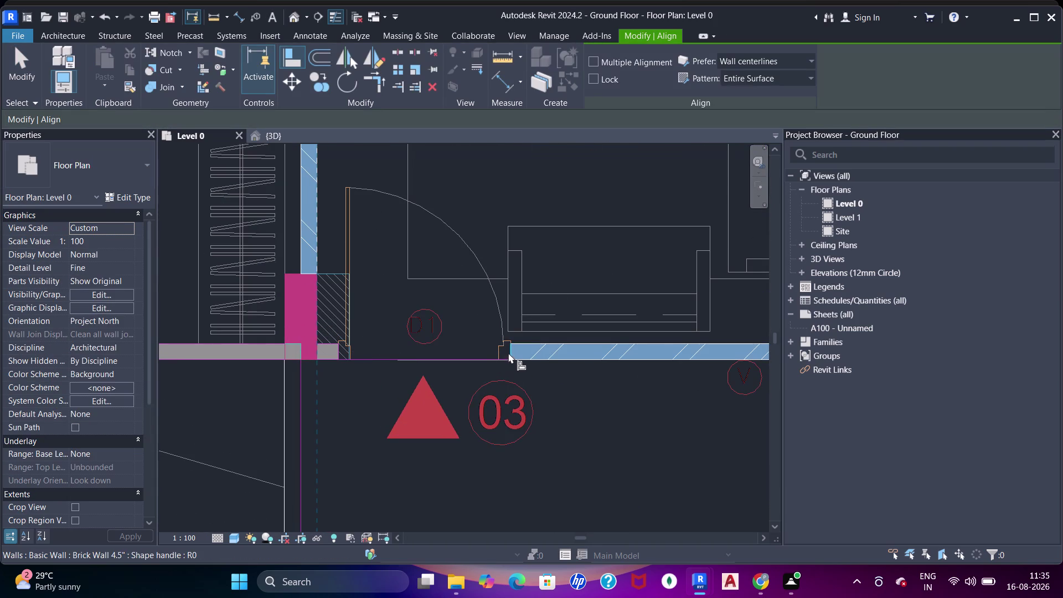
Check the front wall's other end between the columns and select it to verify its length.
scroll(down, 3)
middle_drag(593, 252, 484, 263)
scroll(up, 3)
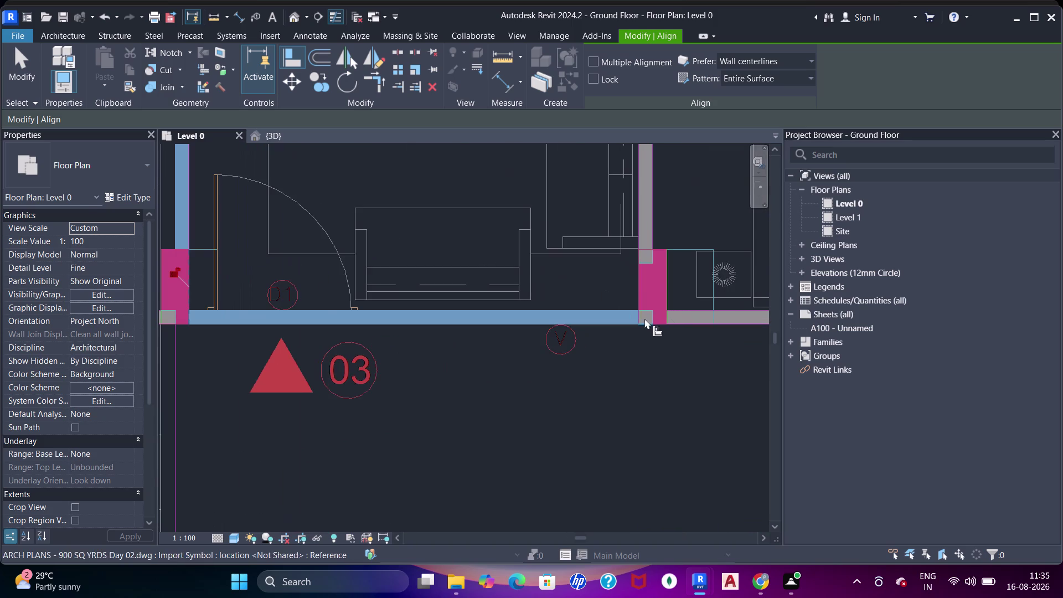
scroll(down, 3)
middle_drag(646, 264, 619, 362)
key(Escape)
key(Escape)
key(Escape)
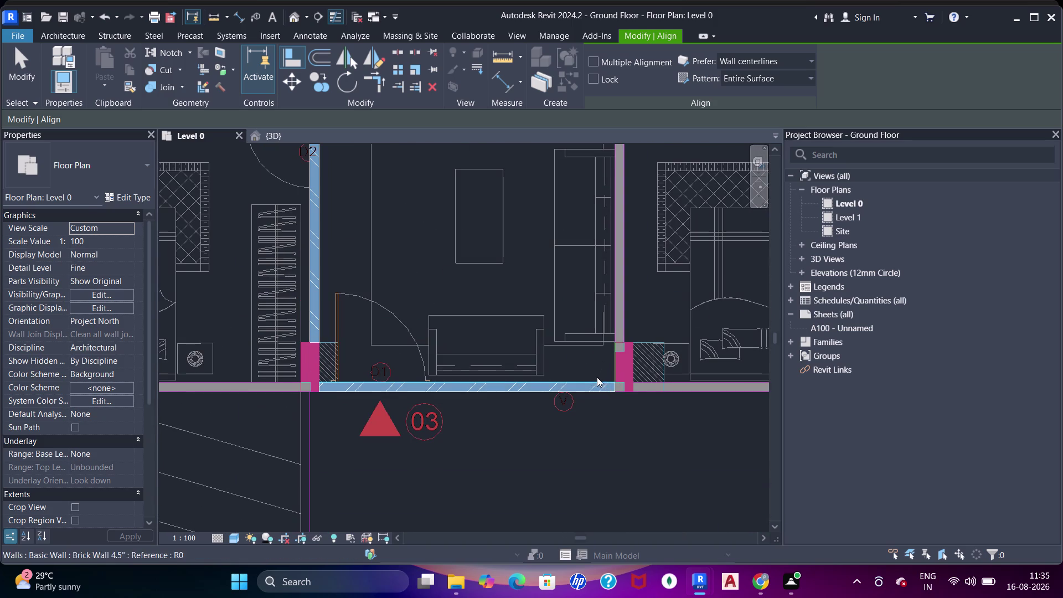
key(Escape)
click(594, 382)
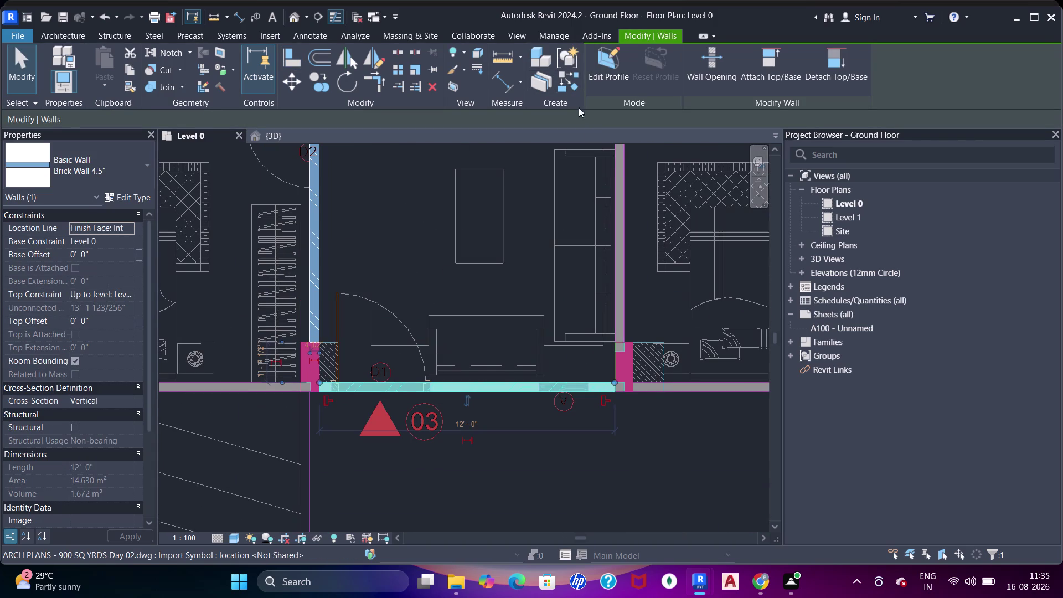
Add brick walls along the right partition lines of the room and the neighbouring room.
click(568, 88)
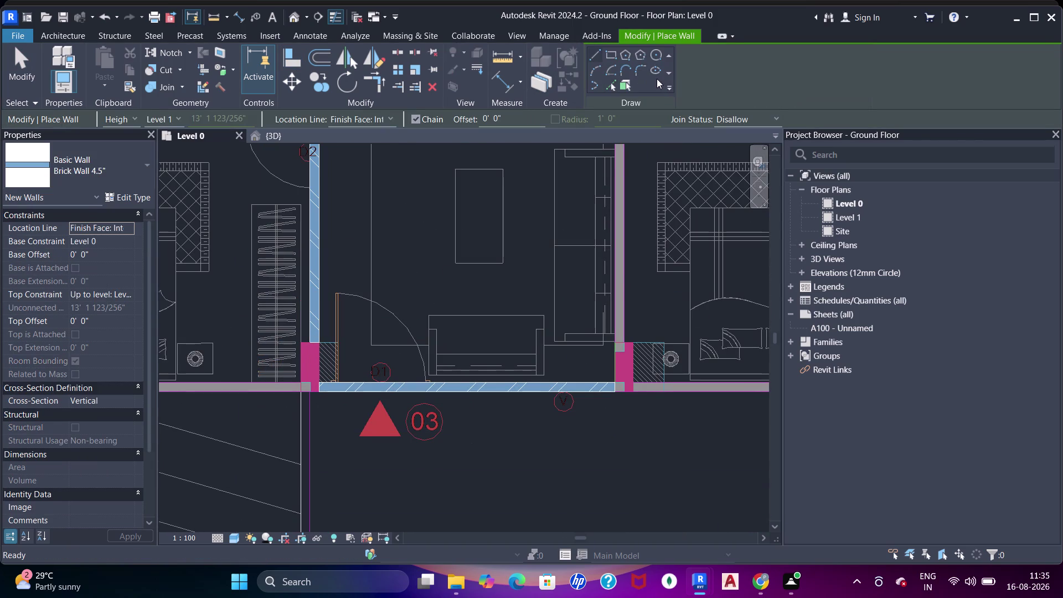
click(611, 84)
middle_drag(614, 254, 573, 360)
middle_drag(615, 240, 603, 269)
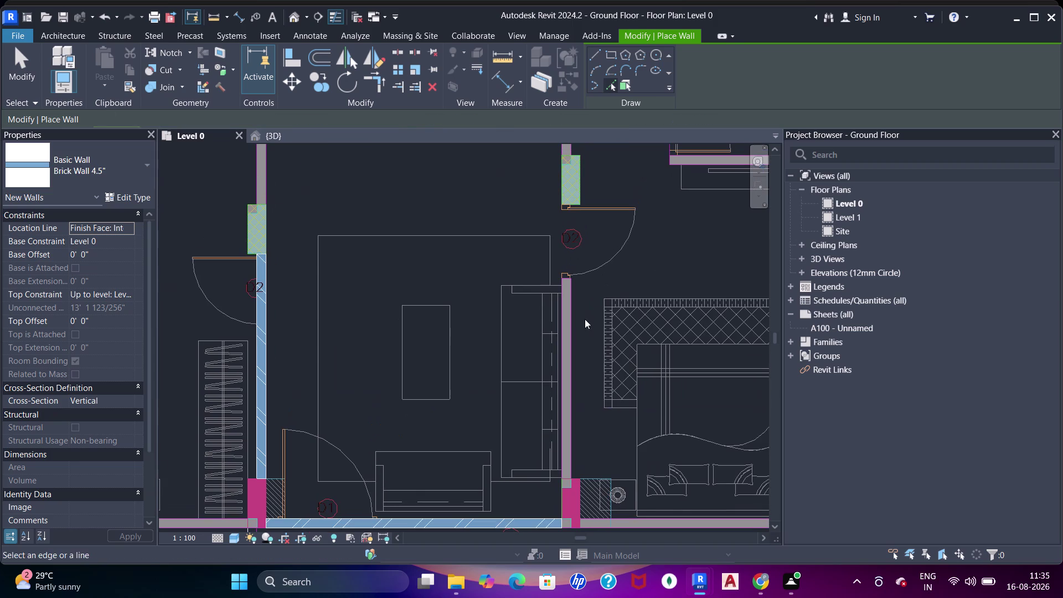
click(569, 340)
scroll(down, 3)
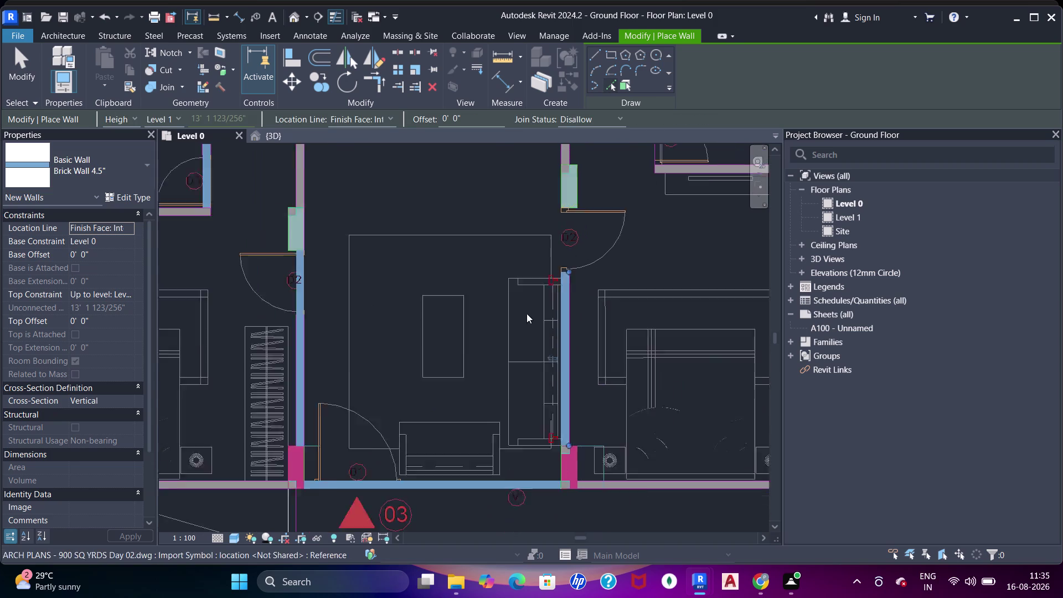
middle_drag(503, 324, 624, 292)
click(289, 419)
middle_drag(587, 354, 560, 375)
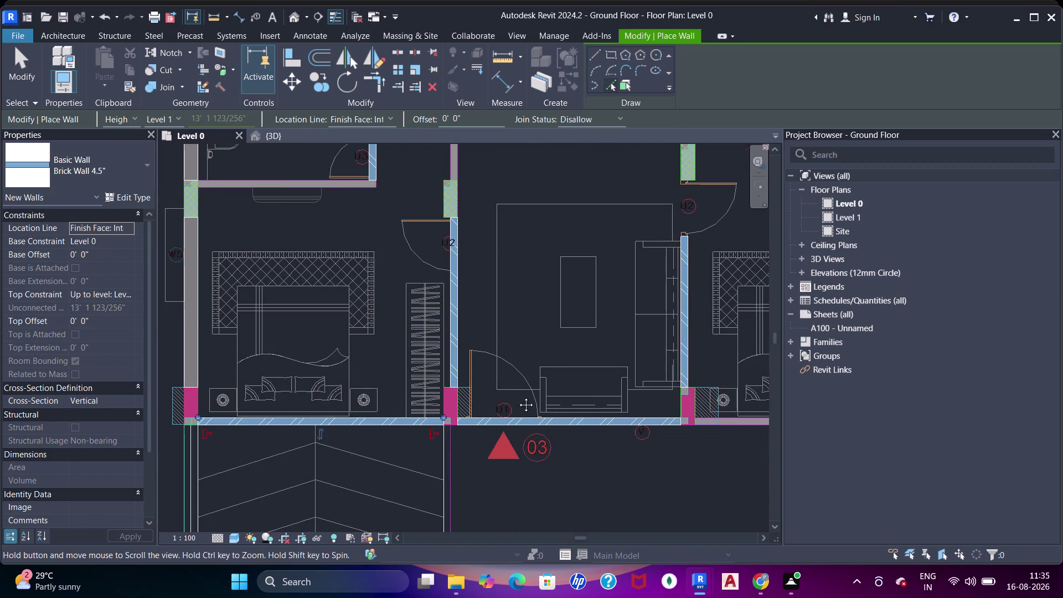
middle_drag(559, 375, 446, 419)
middle_drag(624, 296, 609, 329)
key(Escape)
key(Escape)
key(Escape)
Extend the partition wall with Align up to the column edge above the door.
scroll(up, 3)
key(a)
key(a)
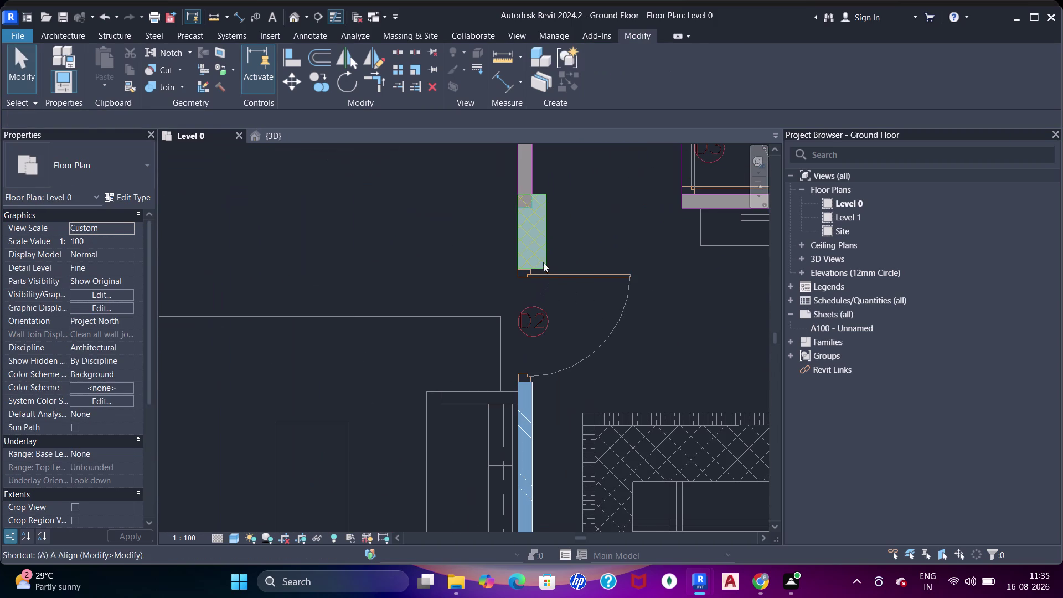
key(a)
click(524, 270)
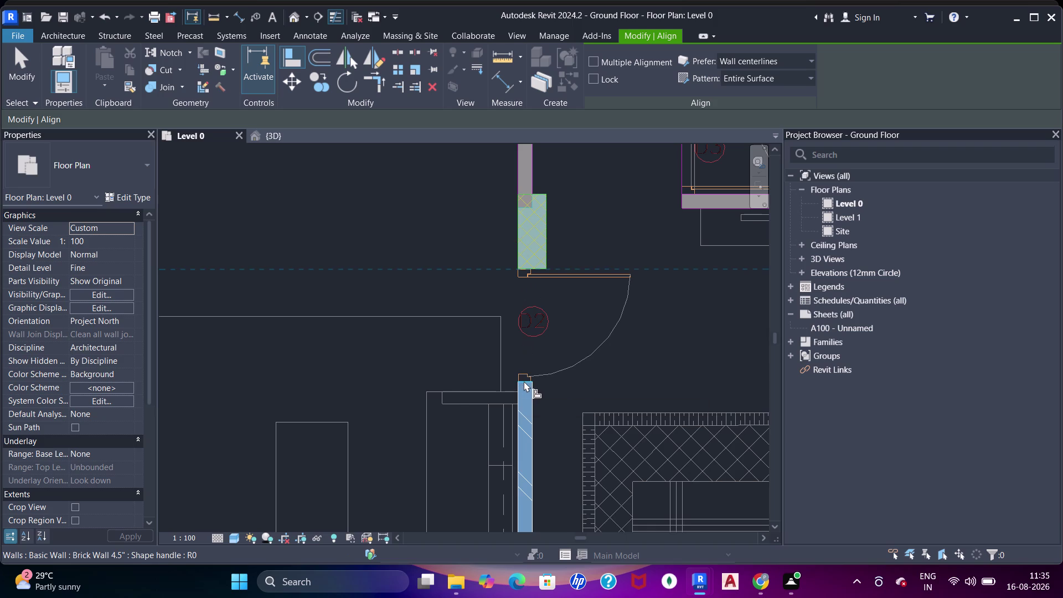
drag(524, 381, 532, 378)
key(Escape)
key(Escape)
key(Escape)
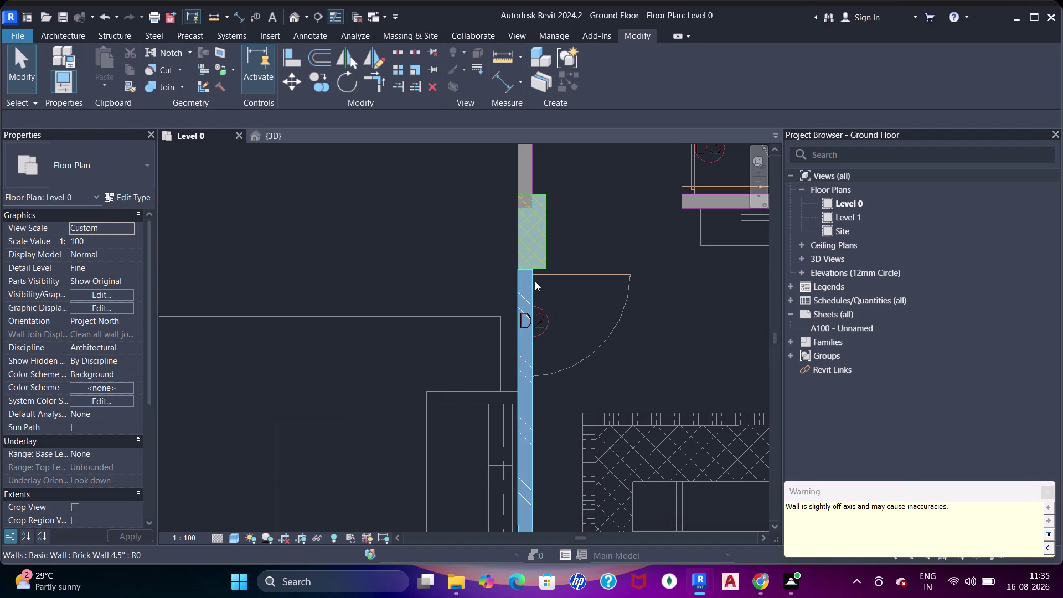
click(535, 282)
scroll(up, 3)
scroll(up, 3)
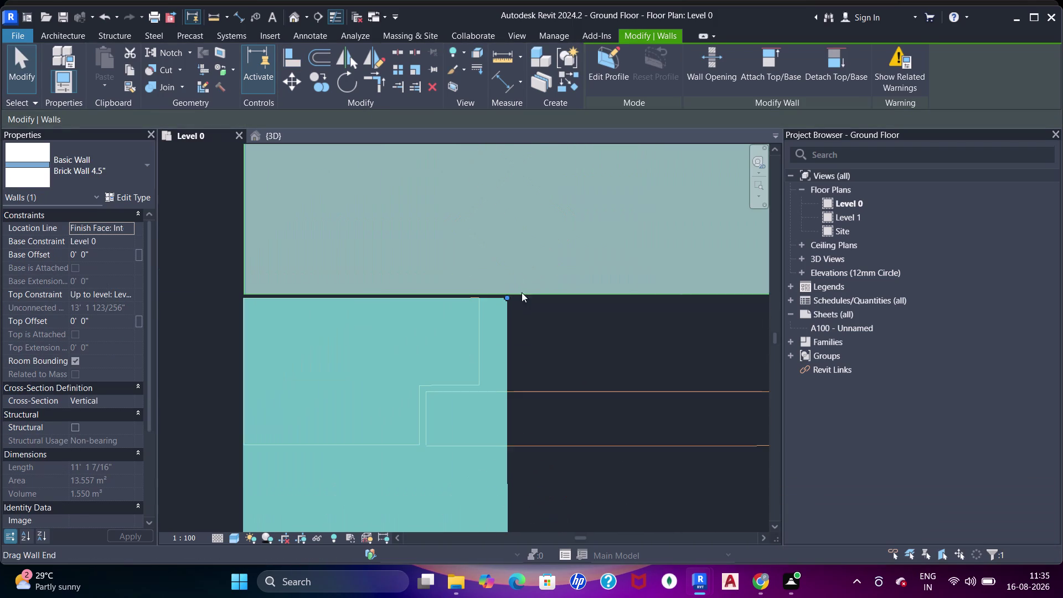
Align the wall end flush with the column face, then review the aligned partitions.
key(a)
key(a)
key(a)
click(553, 296)
click(501, 296)
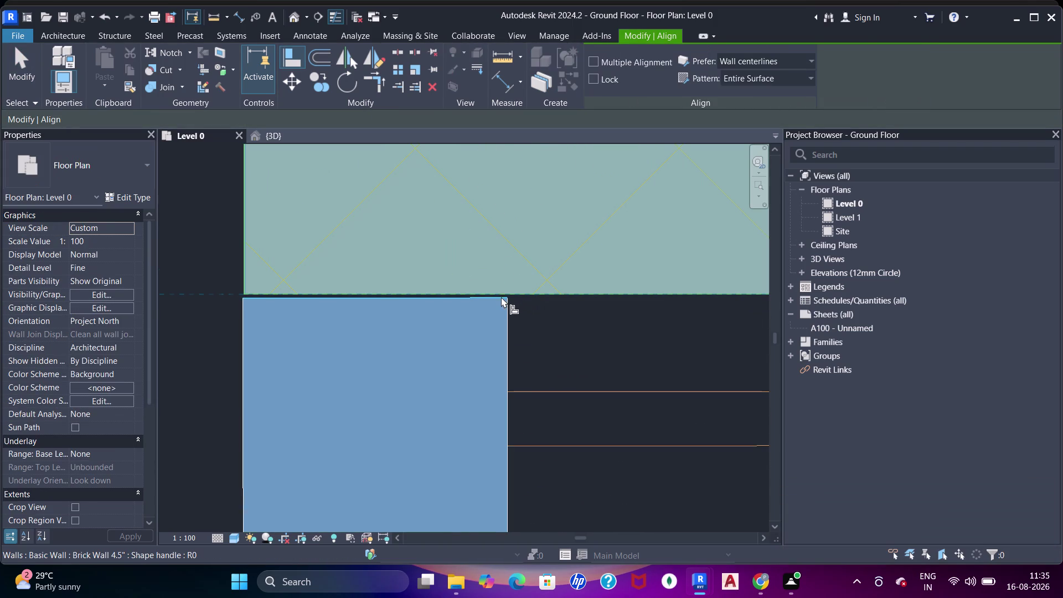
scroll(down, 3)
middle_drag(478, 342, 505, 250)
scroll(up, 3)
scroll(down, 3)
middle_drag(494, 360, 569, 354)
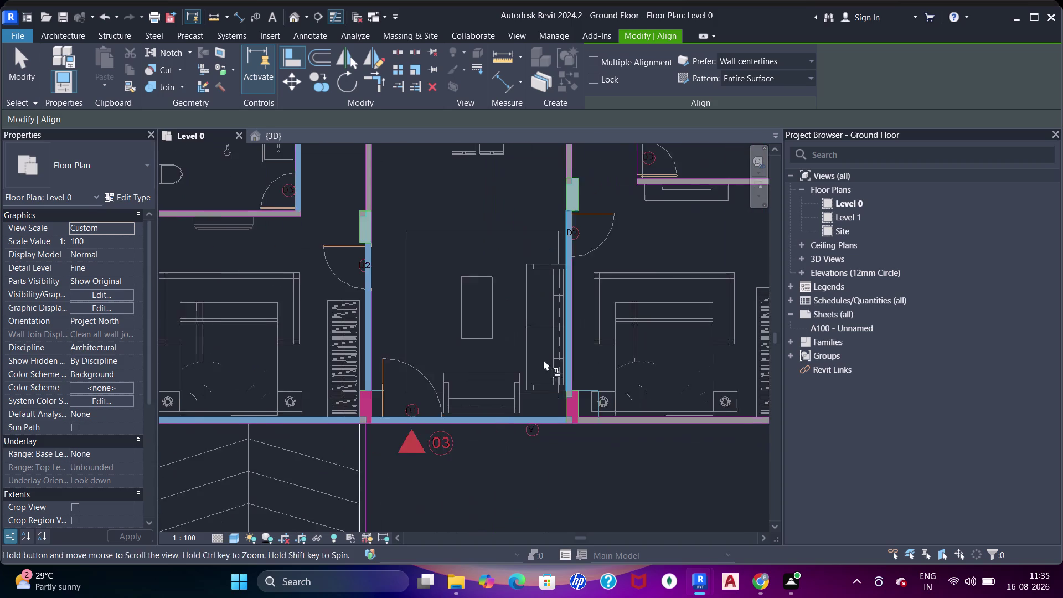
middle_drag(356, 377, 600, 330)
middle_drag(507, 387, 536, 319)
scroll(up, 3)
key(Escape)
key(Escape)
Pan across the front wall, columns and rooms toward the dining area walls.
middle_drag(662, 317, 655, 317)
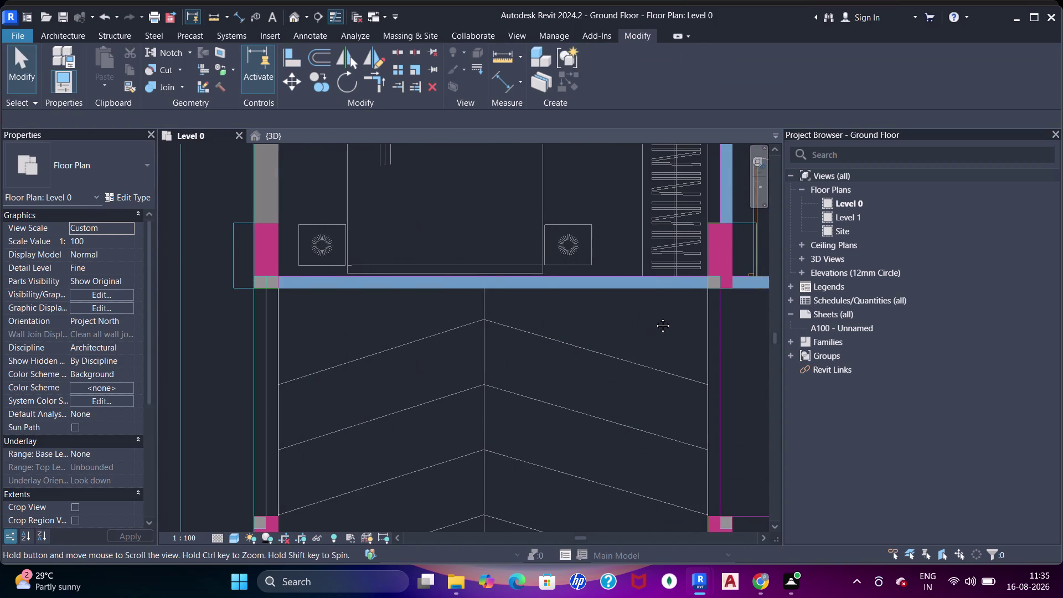
middle_drag(655, 318, 654, 317)
middle_drag(654, 318, 385, 318)
middle_drag(667, 321, 728, 337)
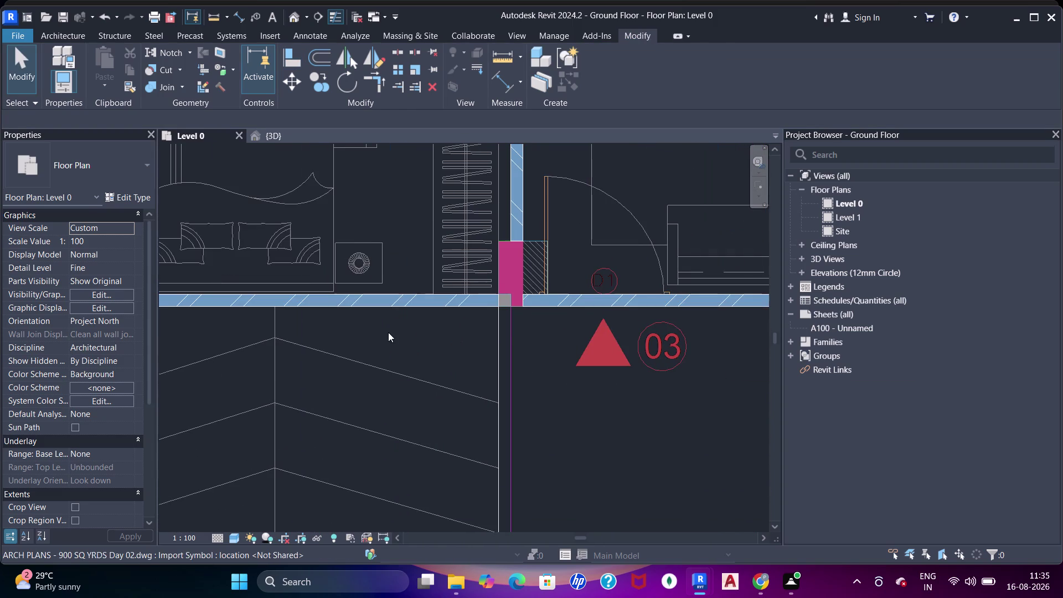
middle_drag(388, 332, 397, 392)
scroll(down, 3)
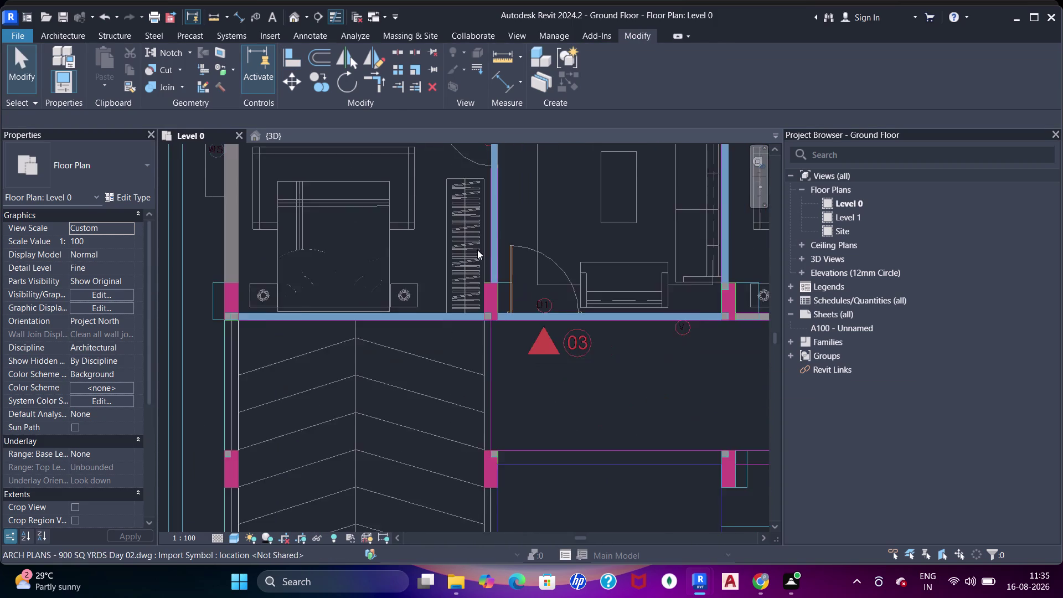
middle_drag(478, 249, 372, 369)
middle_drag(460, 319, 403, 422)
scroll(up, 3)
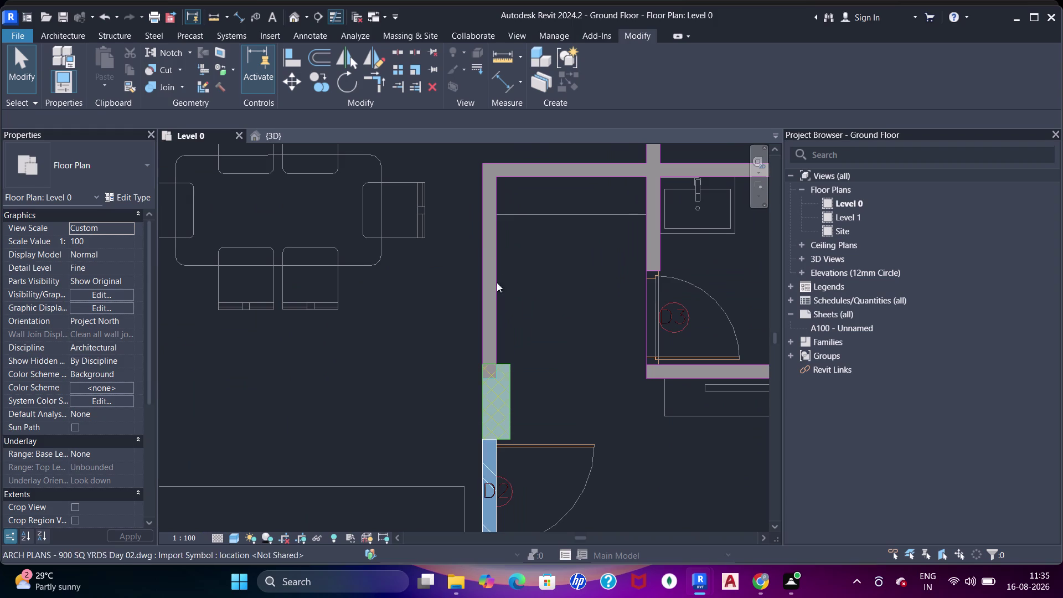
Add a brick wall along the dining area's side line.
key(Escape)
click(493, 443)
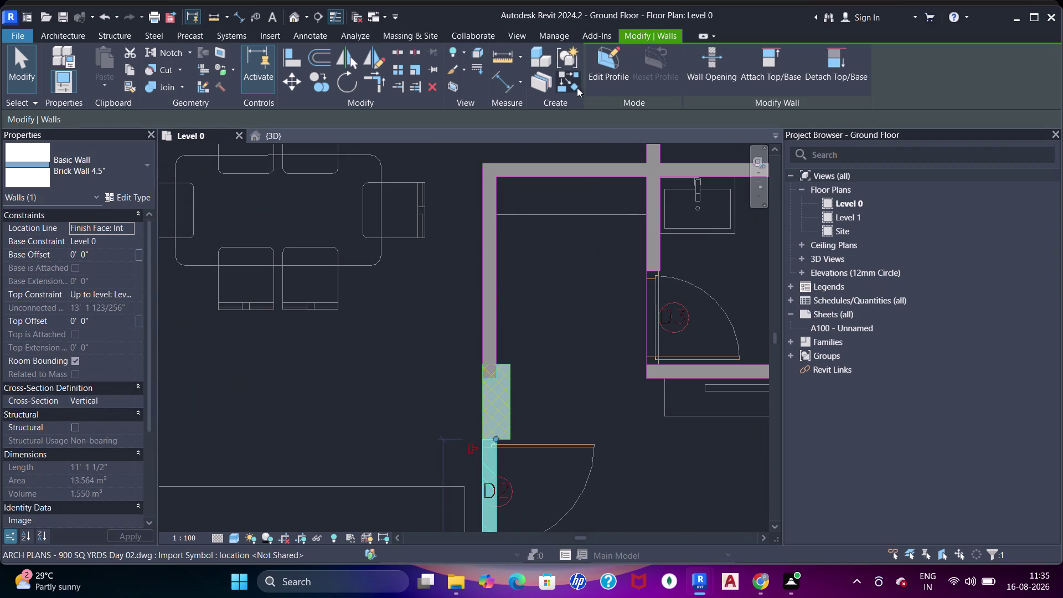
click(574, 85)
drag(614, 81, 609, 85)
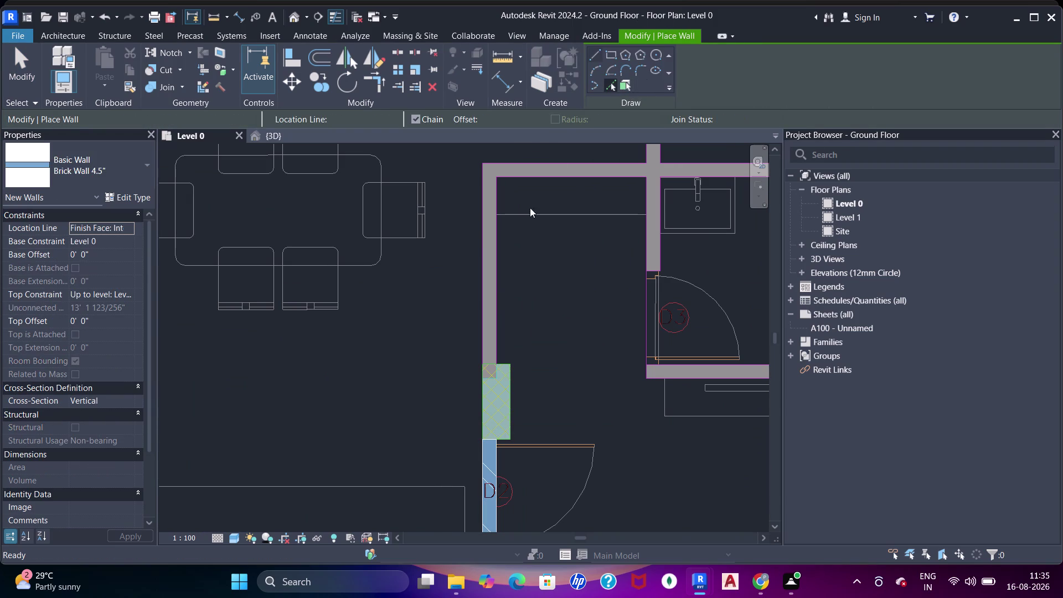
click(492, 242)
click(544, 178)
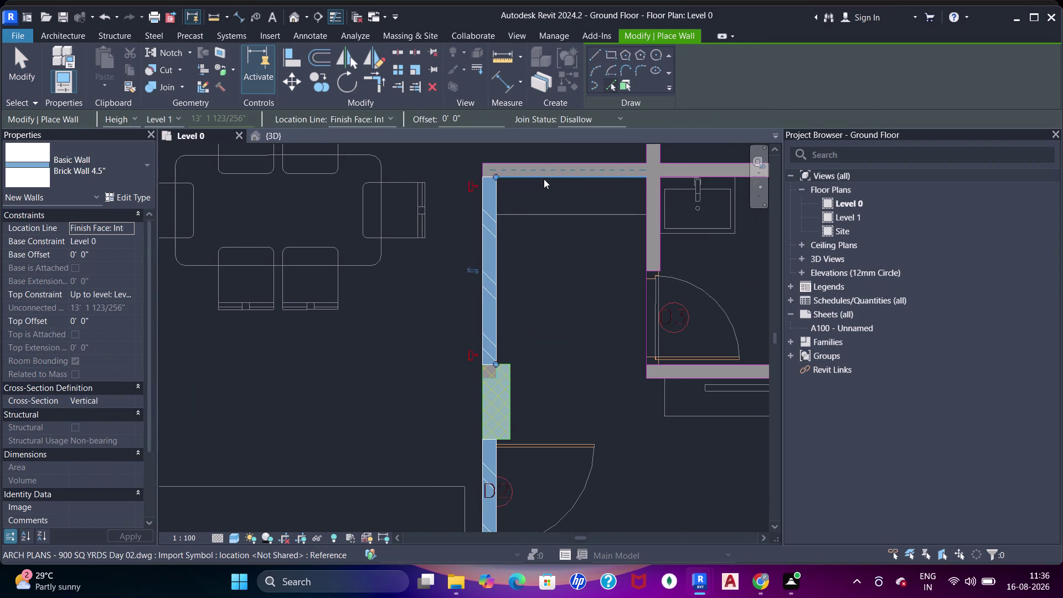
Place brick walls along the bathroom's left and top CAD lines.
scroll(down, 3)
middle_drag(613, 195, 361, 229)
scroll(down, 3)
middle_drag(418, 194, 452, 340)
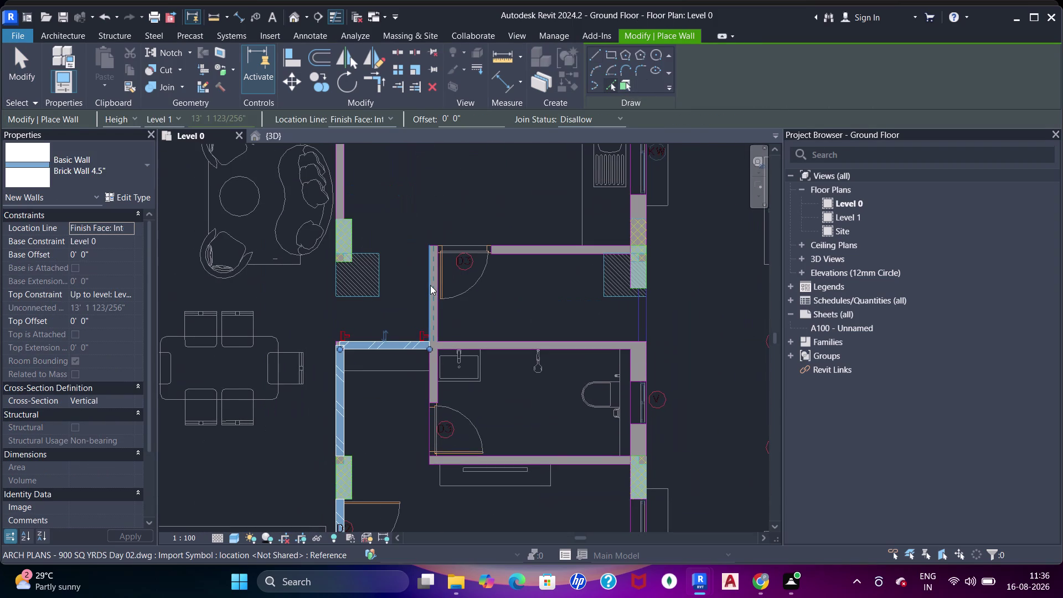
click(430, 285)
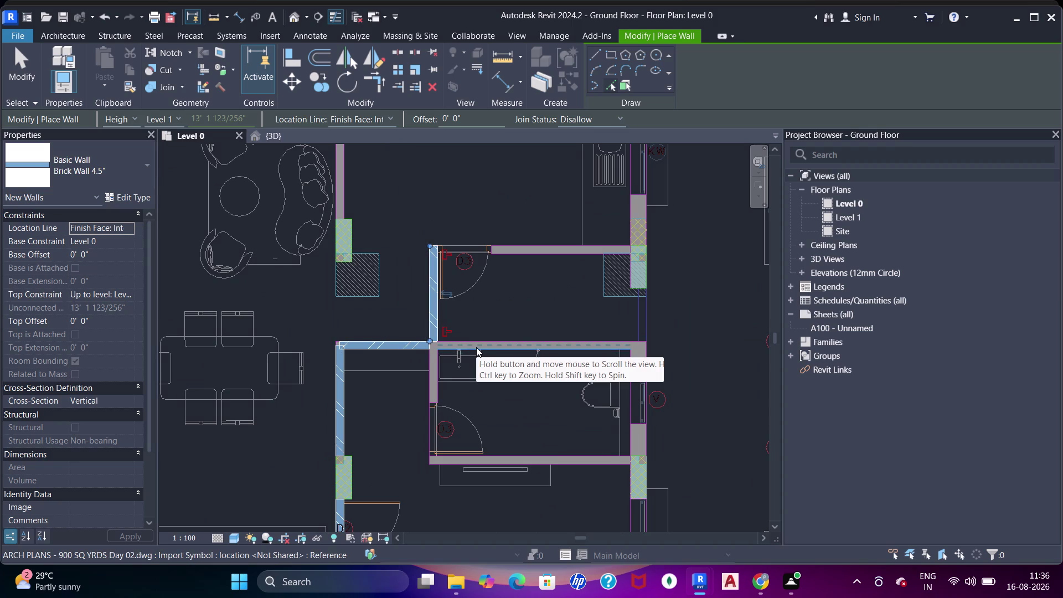
click(476, 347)
middle_drag(480, 360, 488, 317)
key(Escape)
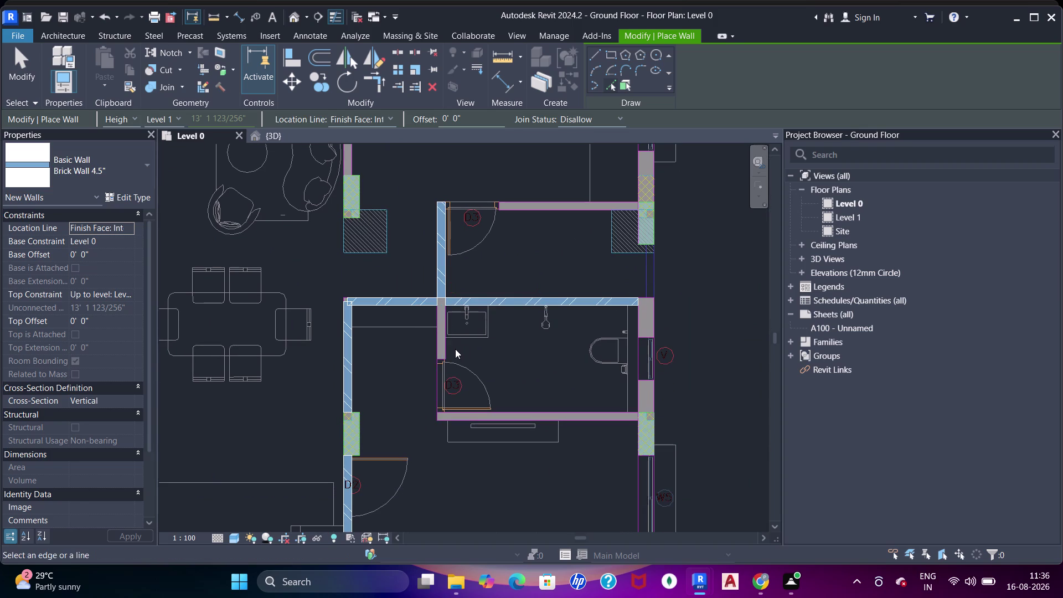
key(Escape)
scroll(up, 3)
Align the bathroom's left brick wall onto its CAD wall line.
key(a)
key(a)
key(a)
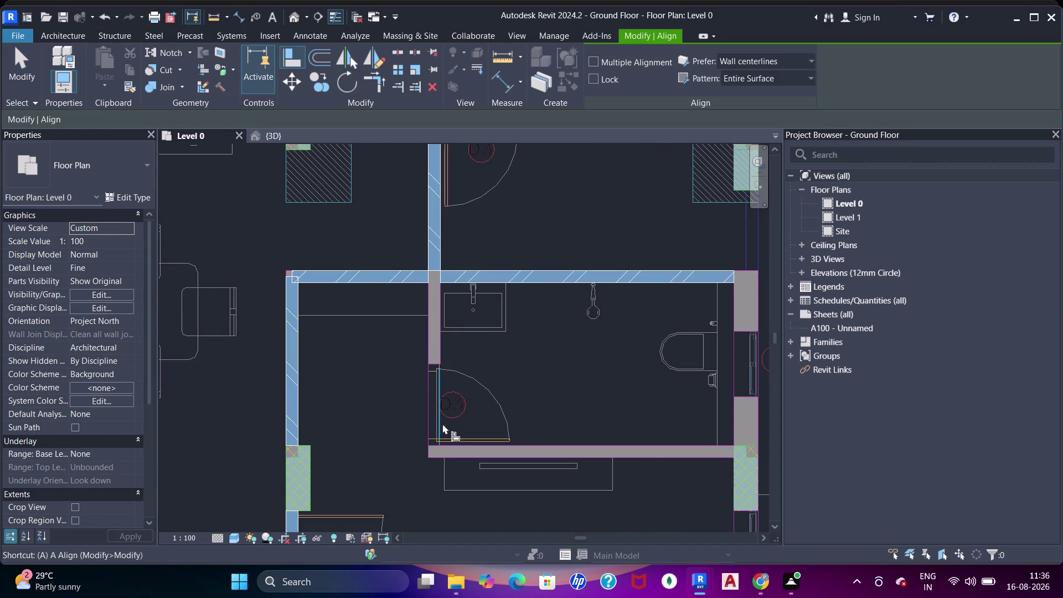
click(433, 446)
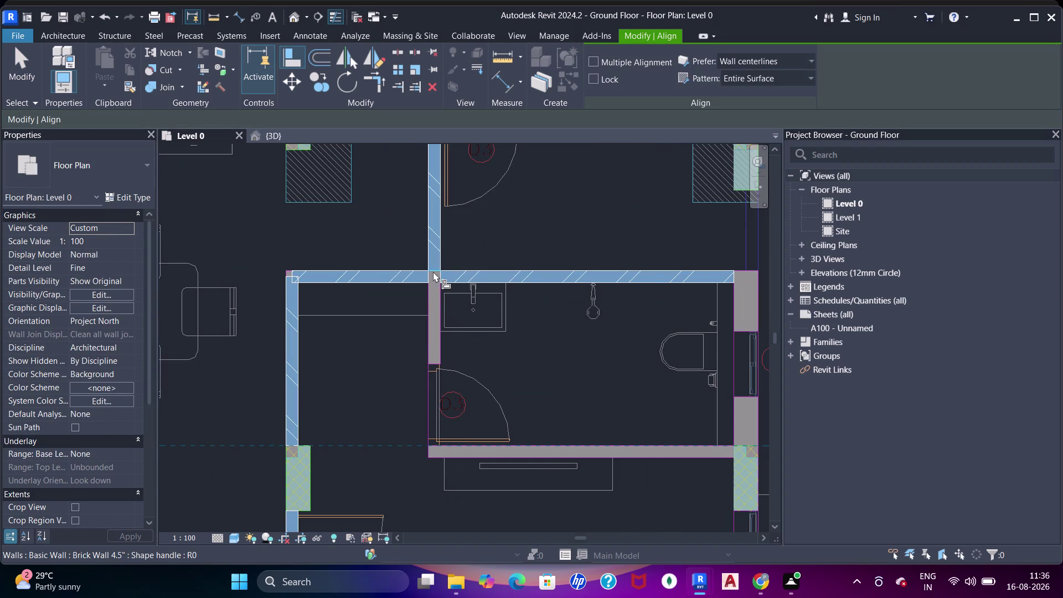
click(434, 269)
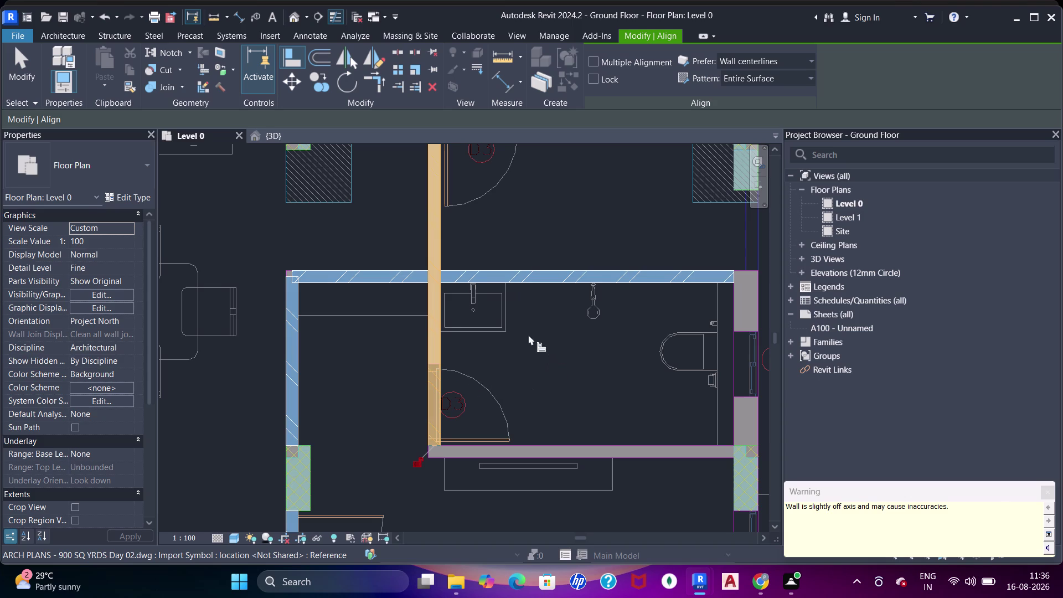
middle_drag(421, 310, 449, 367)
click(418, 411)
scroll(up, 3)
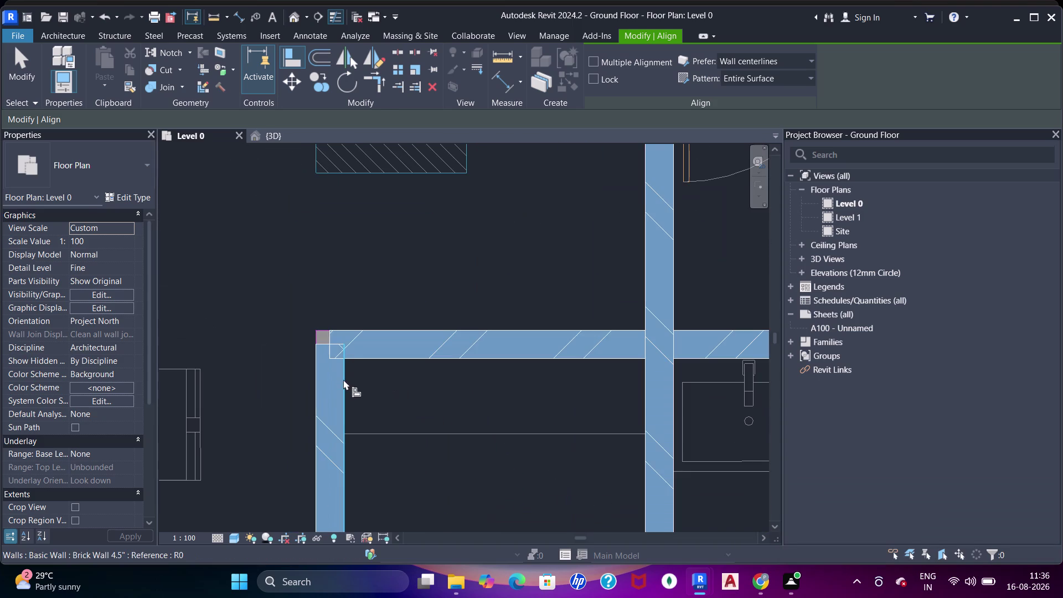
Align the bathroom wall to the outer wall face of the CAD plan.
key(Escape)
key(Escape)
click(361, 358)
drag(333, 359, 370, 358)
scroll(up, 3)
middle_drag(349, 364, 360, 339)
With AL, extend the horizontal wall end to the upper-left corner reference line.
key(a)
key(a)
key(a)
click(333, 288)
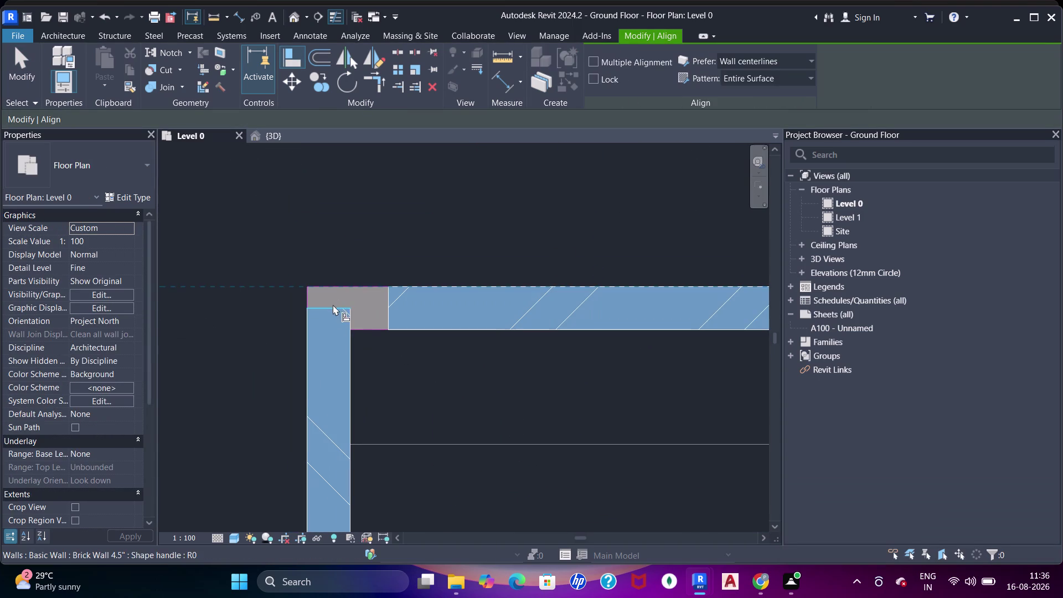
click(332, 305)
drag(377, 369, 368, 358)
click(354, 328)
click(391, 318)
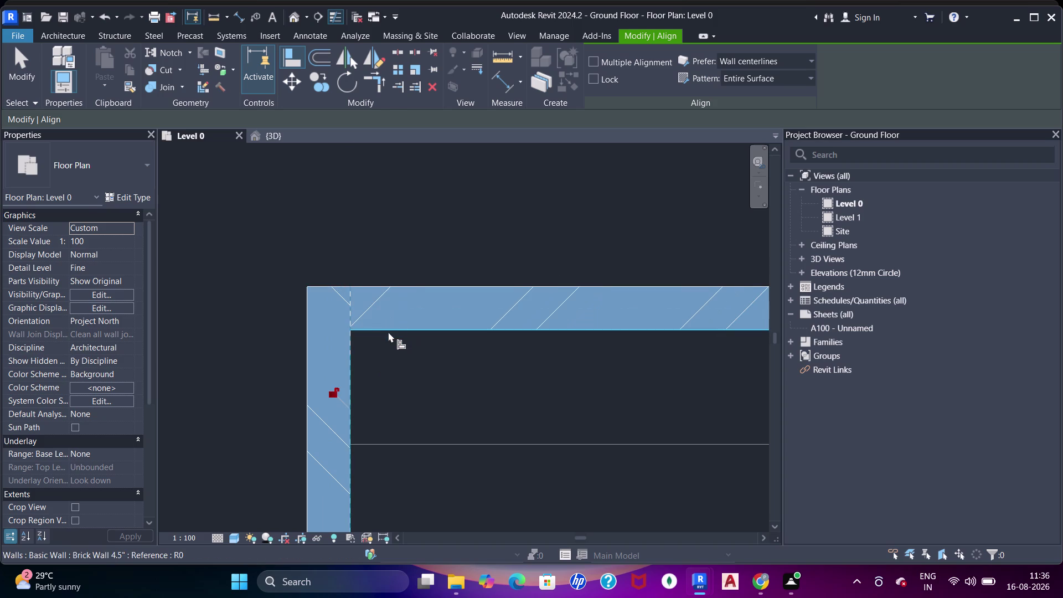
Join the two walls meeting at the upper-left corner using Join Geometry (J).
key(j)
key(j)
key(j)
click(353, 356)
click(392, 332)
Join the left and right horizontal walls to the vertical wall at the T-junction.
scroll(down, 3)
middle_drag(503, 304, 409, 294)
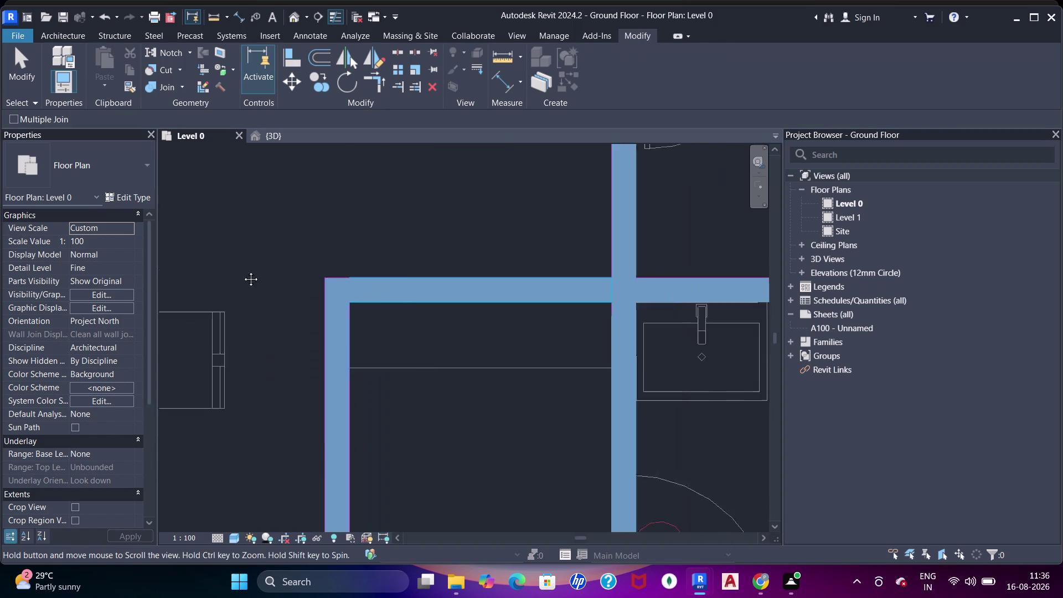
middle_drag(409, 293, 226, 269)
scroll(down, 3)
middle_drag(344, 256, 350, 298)
click(364, 304)
click(402, 304)
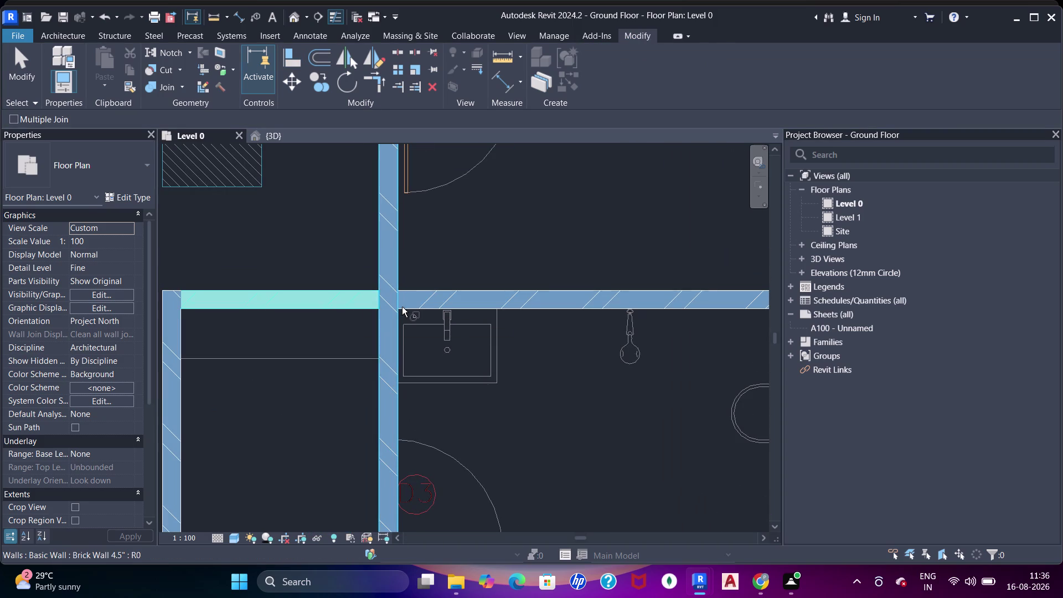
click(360, 303)
click(380, 276)
click(392, 310)
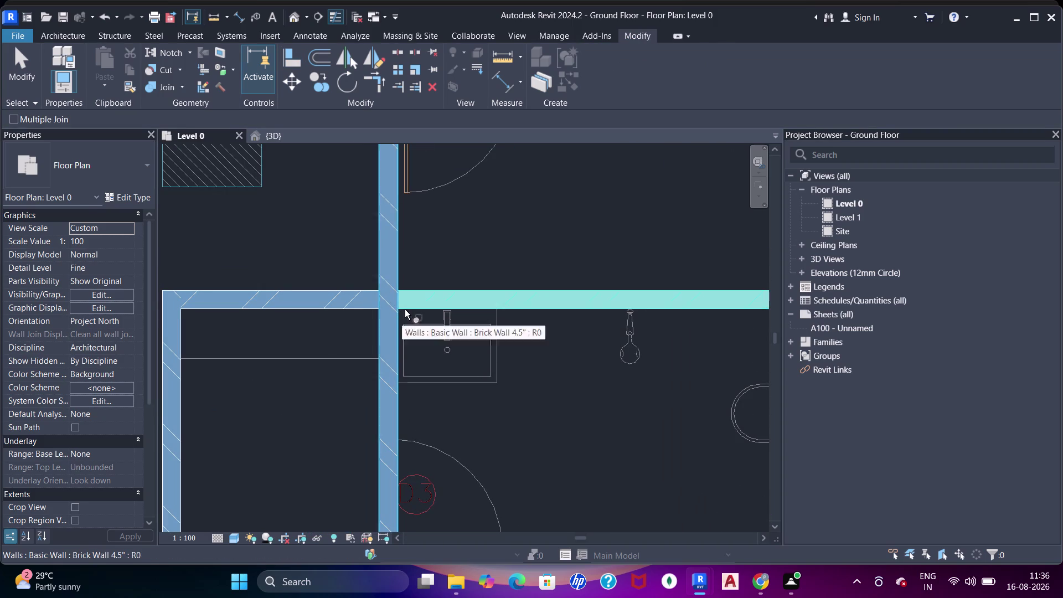
click(406, 306)
middle_drag(408, 322, 411, 315)
Restart Join Geometry and join the walls at the crossing.
key(Escape)
key(Escape)
key(j)
key(j)
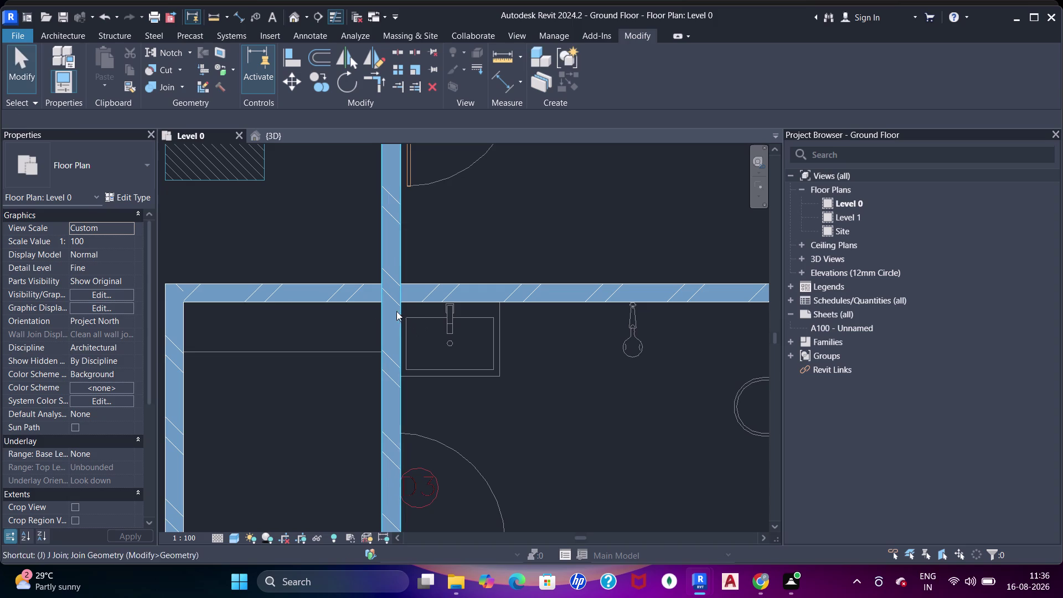
key(j)
click(369, 301)
click(384, 312)
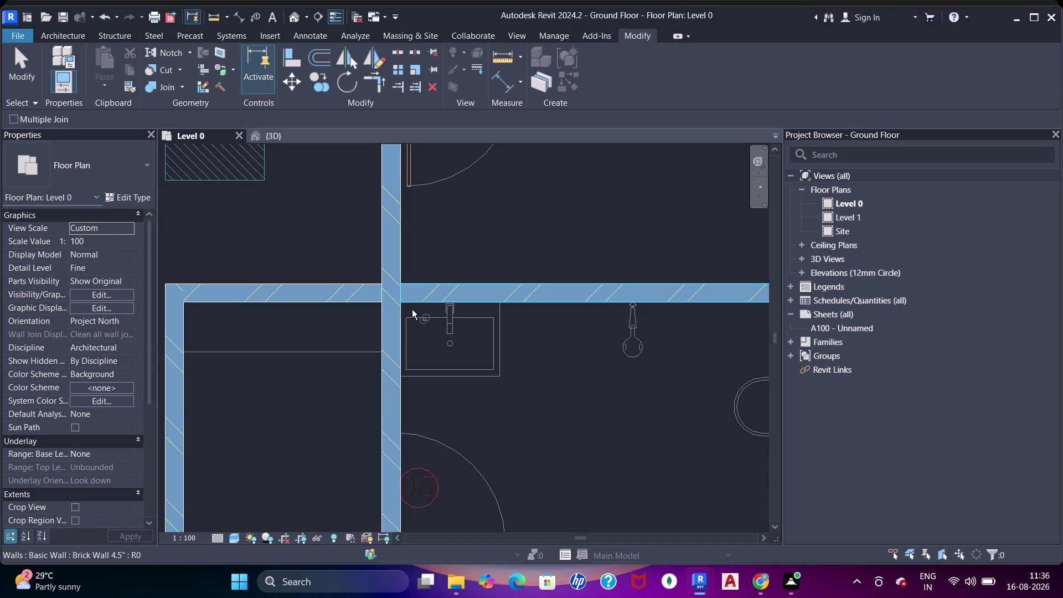
drag(410, 300, 405, 300)
click(401, 303)
middle_drag(408, 302, 499, 302)
key(Escape)
key(Escape)
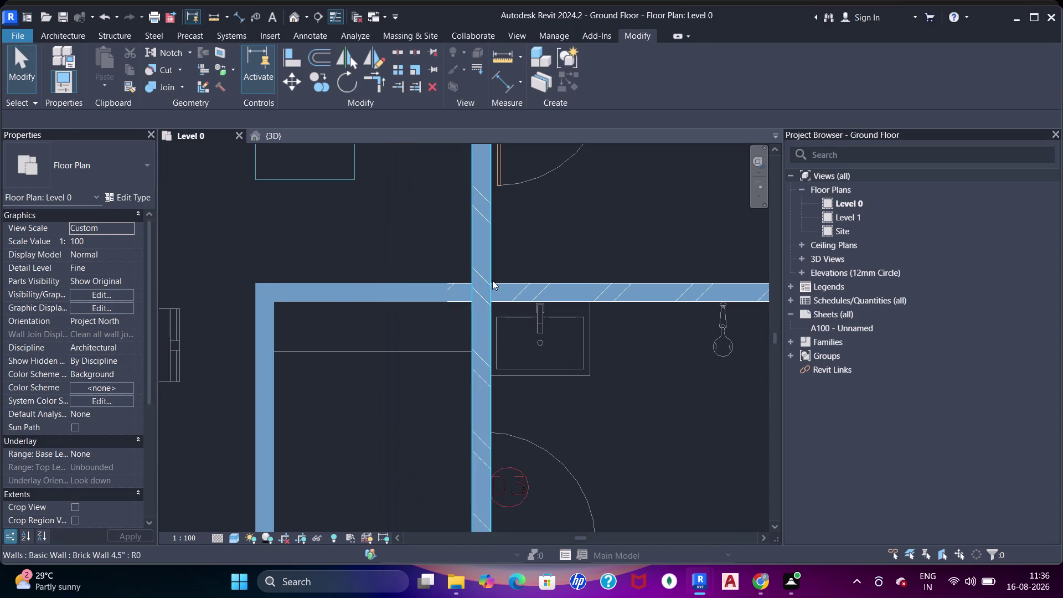
key(Escape)
Draw the new brick wall along the top of the bathroom with WA.
scroll(down, 3)
middle_drag(497, 248, 374, 269)
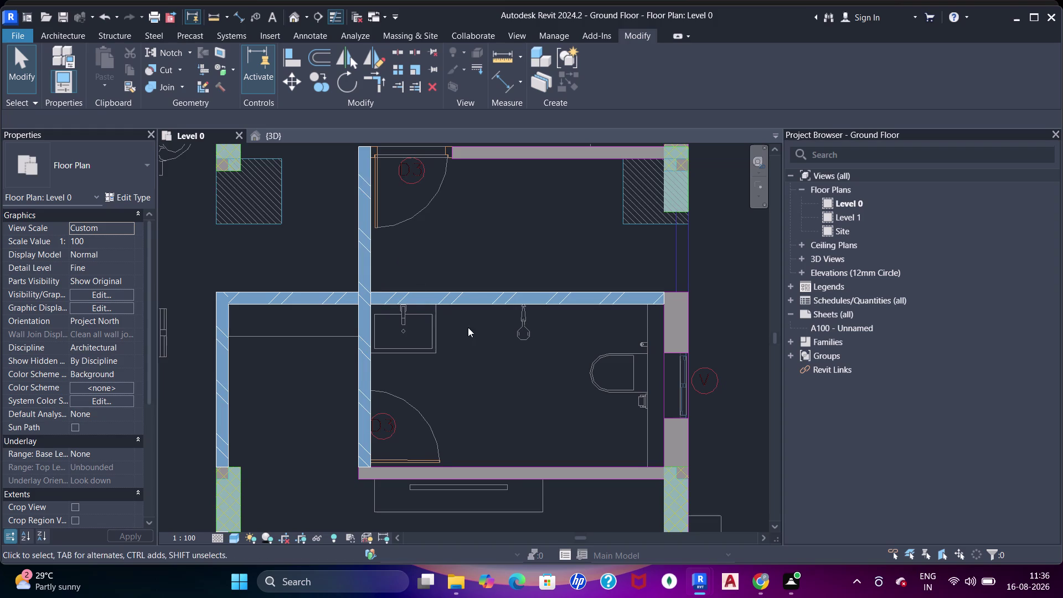
middle_drag(468, 326, 398, 335)
scroll(down, 3)
middle_drag(409, 322, 418, 350)
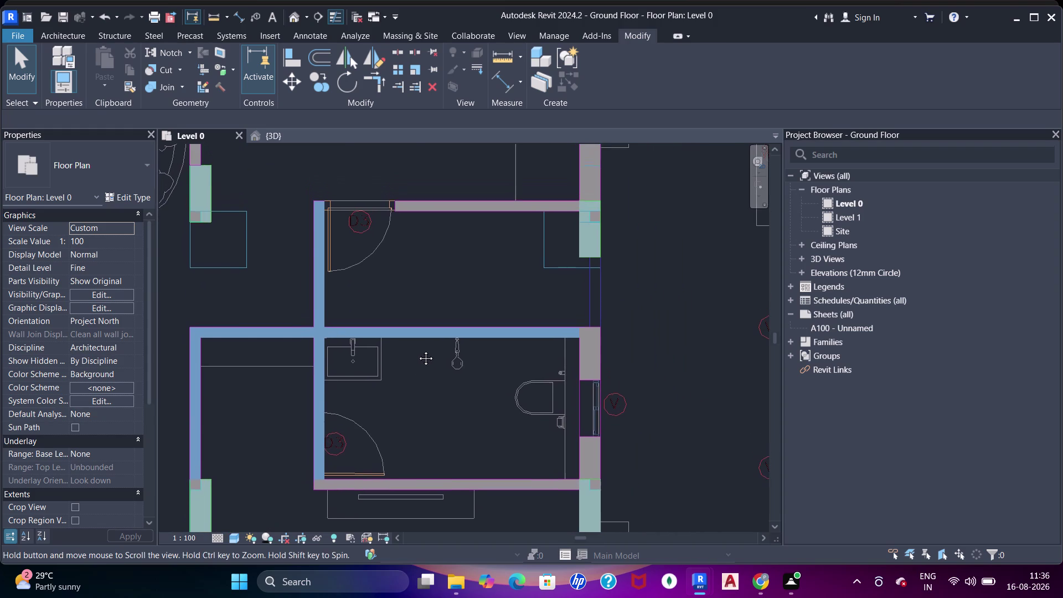
middle_drag(418, 349, 418, 350)
key(w)
key(a)
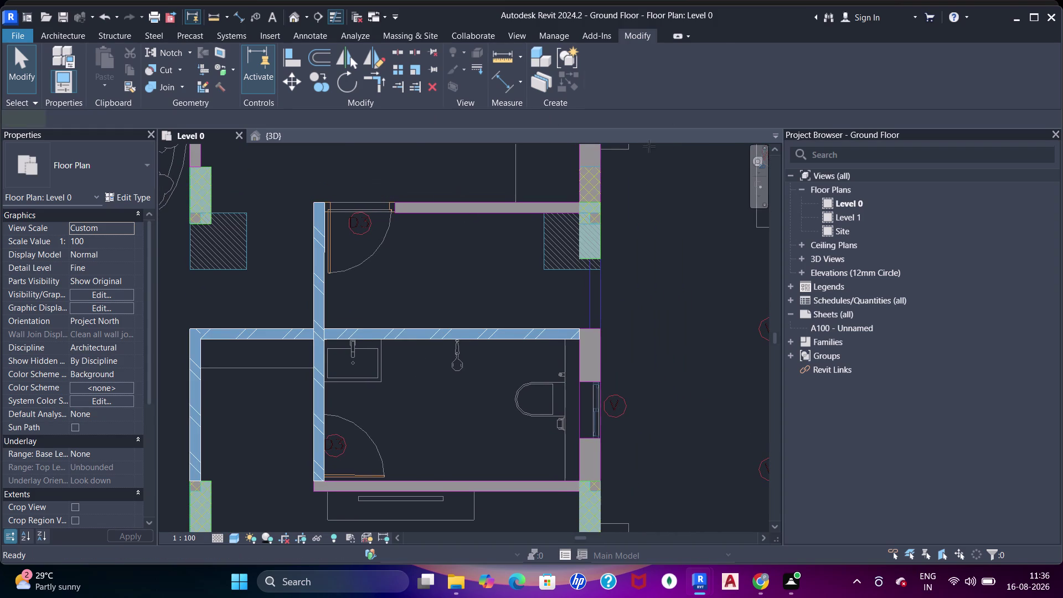
click(612, 90)
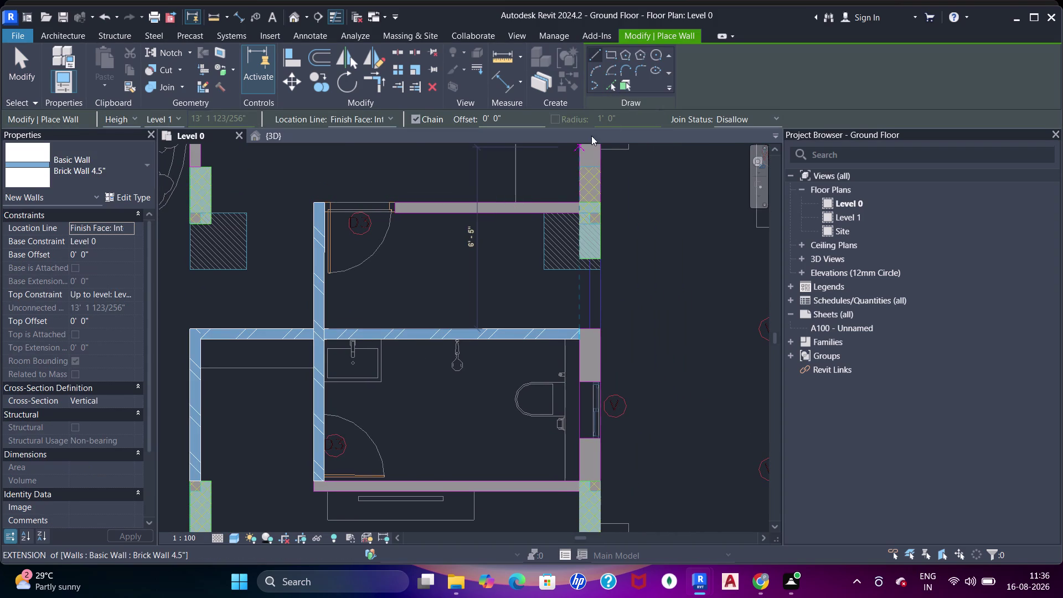
click(618, 83)
click(613, 85)
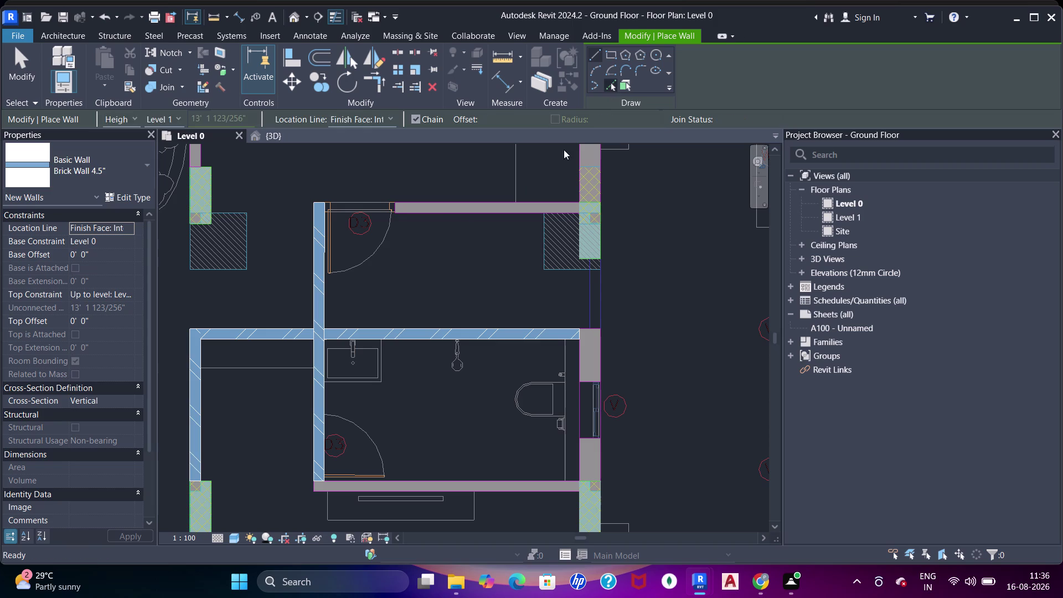
click(455, 208)
middle_drag(342, 234, 458, 247)
key(Escape)
key(Escape)
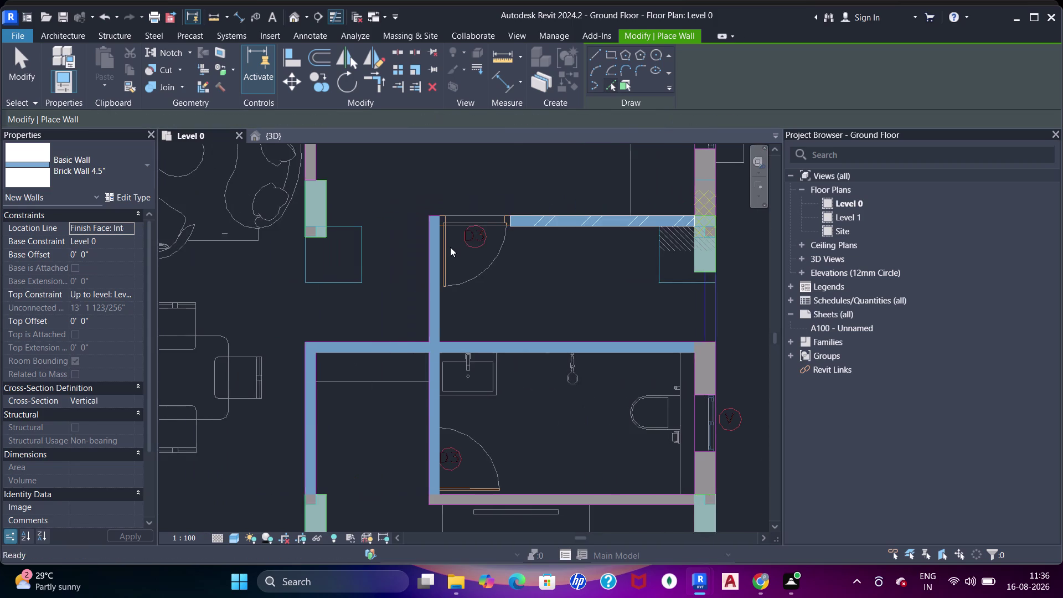
scroll(up, 3)
Align the new top wall's end to its reference line.
key(a)
key(a)
key(a)
click(431, 204)
click(554, 198)
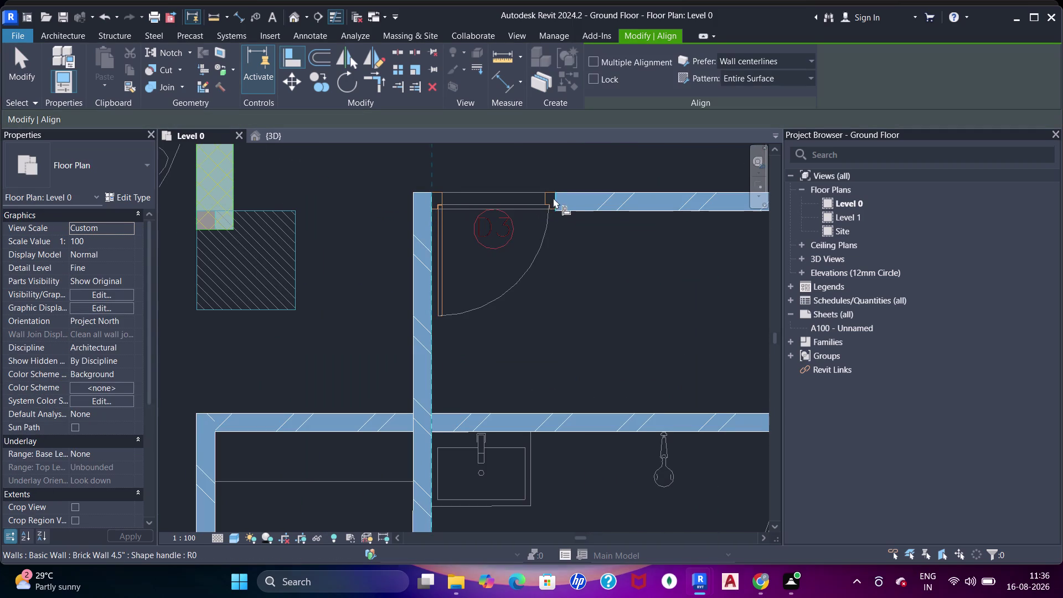
scroll(down, 3)
middle_drag(569, 232, 469, 233)
Join the new top wall with the vertical wall at the top corner.
key(Escape)
key(Escape)
click(498, 211)
scroll(down, 3)
middle_drag(560, 219, 520, 220)
key(Escape)
scroll(up, 3)
key(j)
key(j)
click(354, 227)
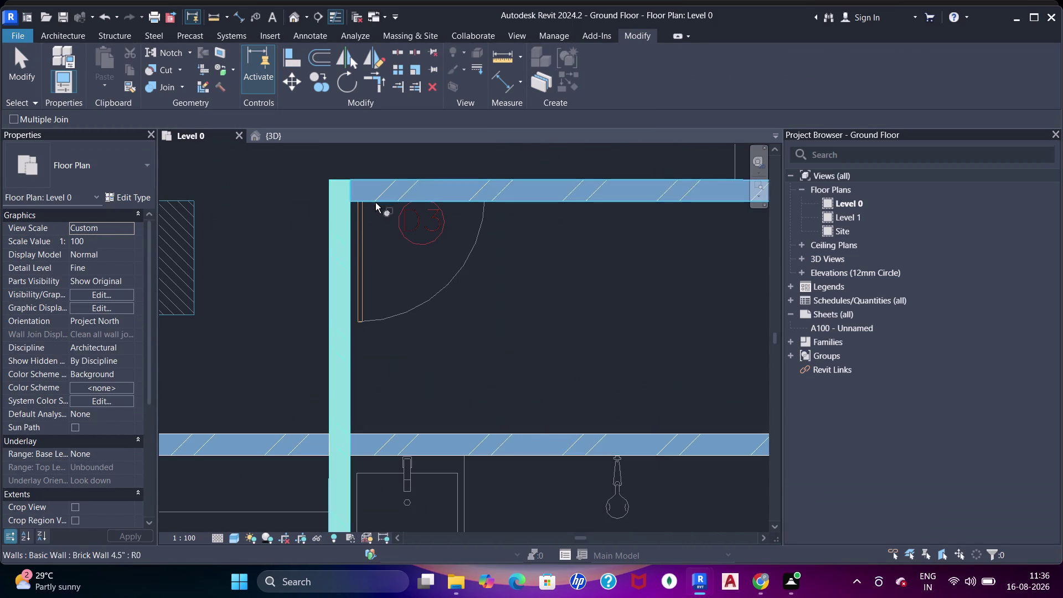
click(376, 198)
Inspect the top corner, undo the last change, and exit the Join command.
scroll(down, 3)
middle_drag(464, 192, 418, 194)
scroll(down, 3)
middle_drag(384, 213, 383, 239)
scroll(up, 3)
key(ctrl+z)
scroll(down, 3)
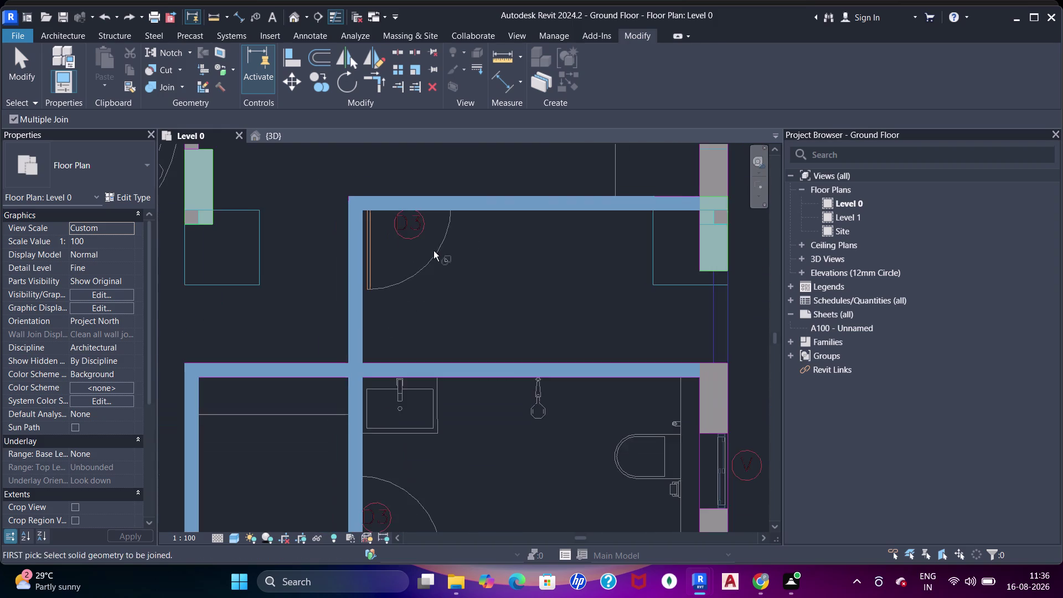
middle_drag(435, 251, 407, 229)
middle_drag(434, 298, 422, 215)
key(Escape)
key(Escape)
key(Escape)
Clear the wall selection and pan out to review the bathroom walls on the plan.
click(323, 225)
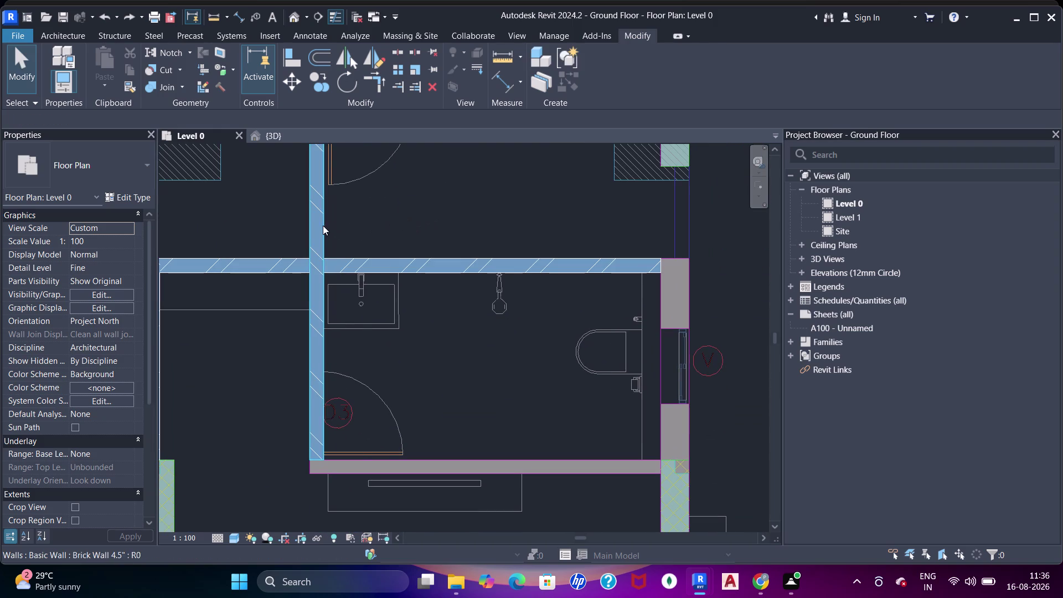
scroll(up, 3)
middle_drag(336, 252, 410, 225)
scroll(down, 3)
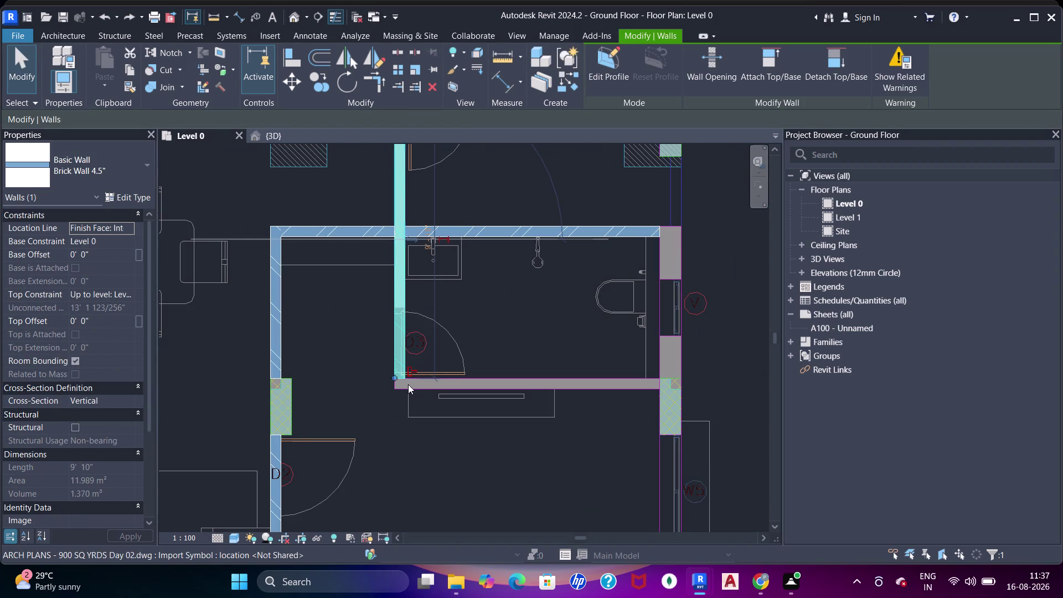
key(Escape)
scroll(down, 3)
middle_drag(640, 249, 628, 248)
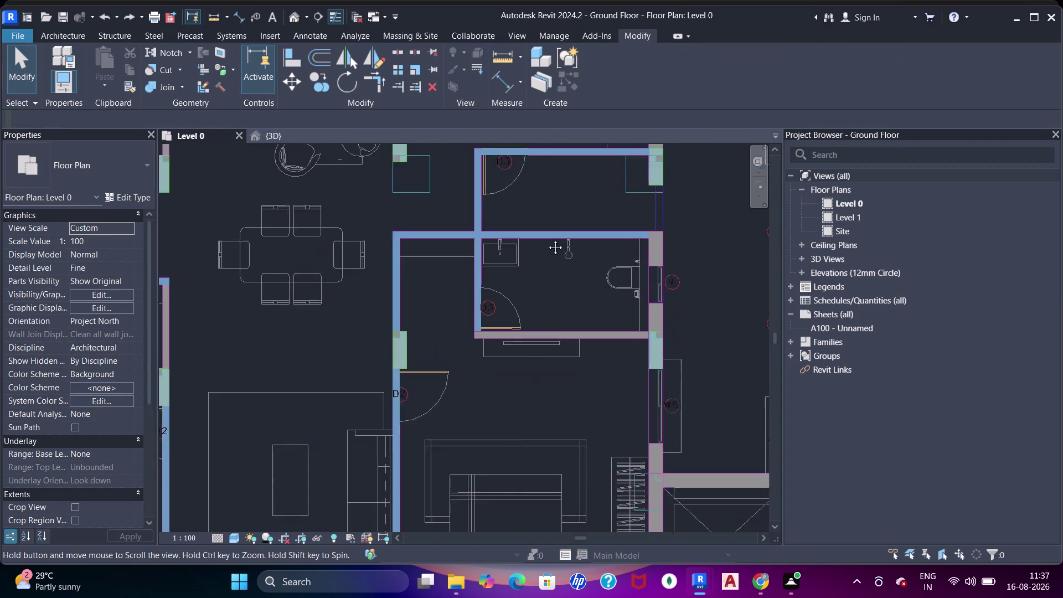
middle_drag(628, 249, 470, 221)
scroll(down, 3)
middle_drag(480, 239, 488, 194)
scroll(down, 3)
middle_drag(326, 280, 451, 387)
scroll(up, 3)
scroll(up, 3)
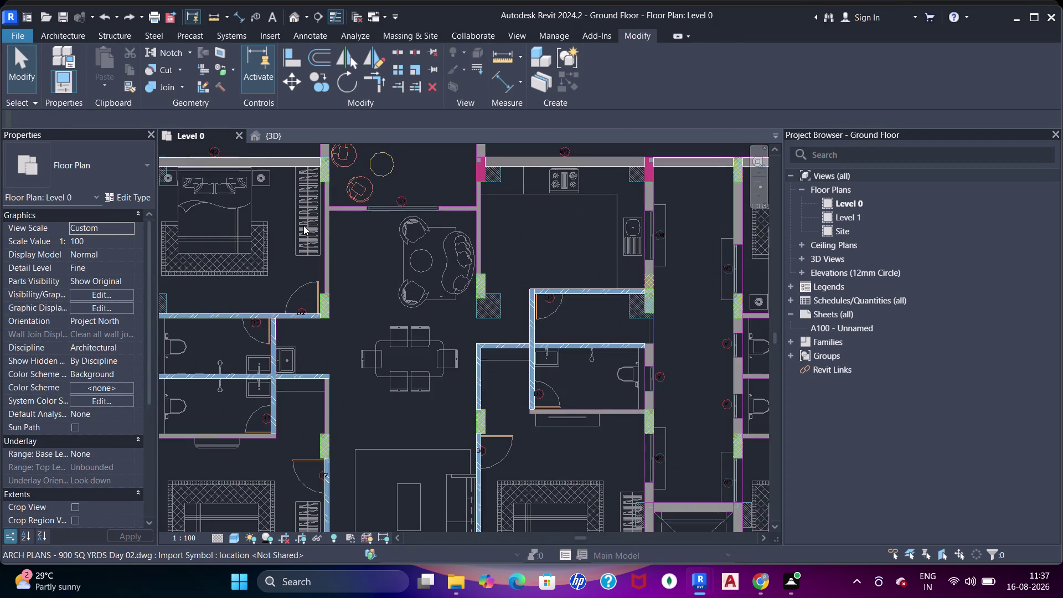
Draw a new brick wall segment along the living room's upper wall.
scroll(up, 3)
middle_drag(349, 248, 376, 316)
key(w)
key(a)
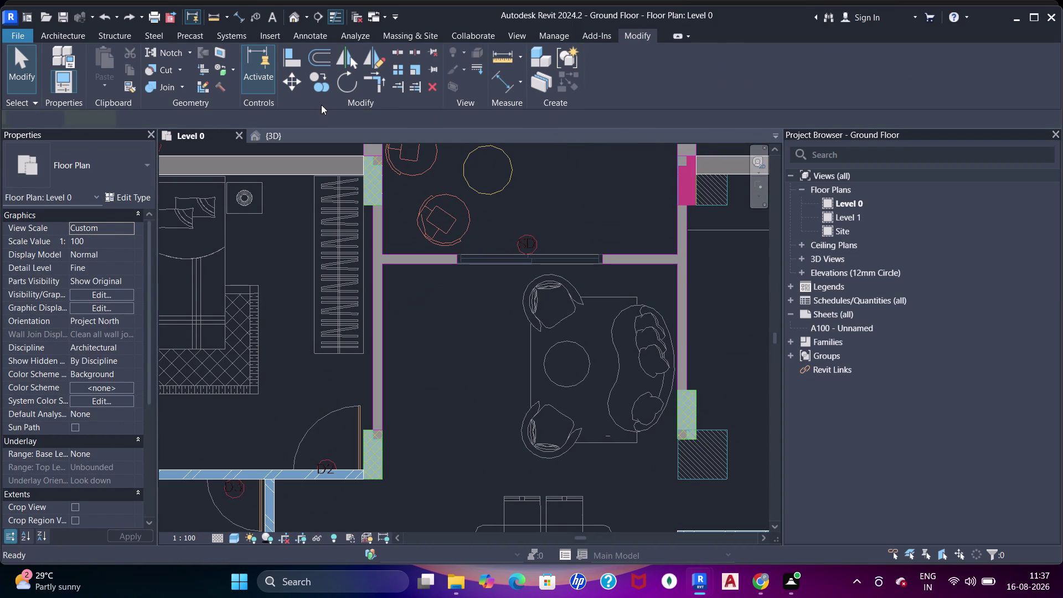
click(611, 85)
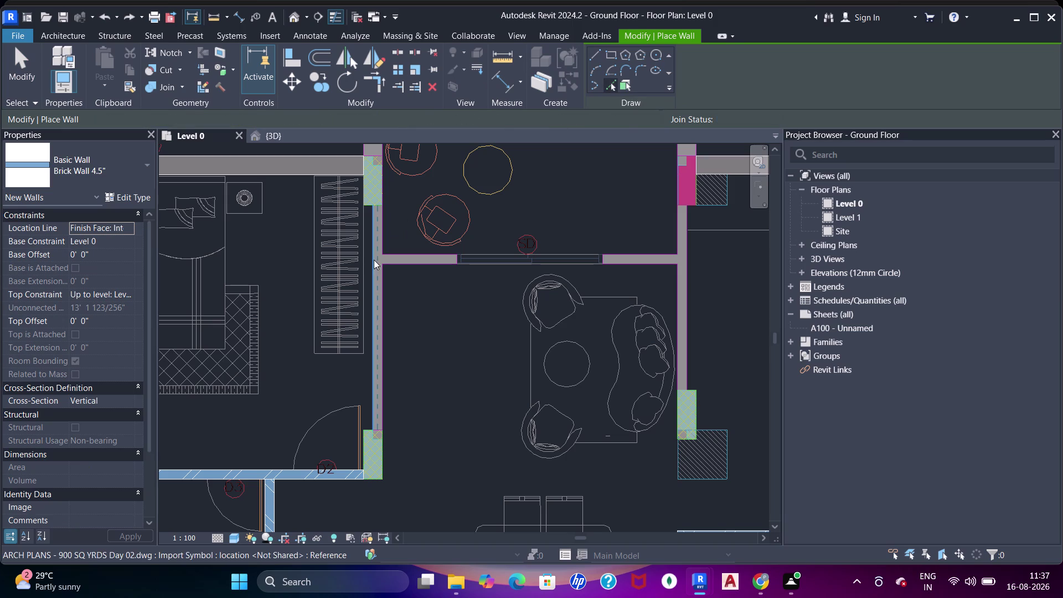
click(375, 263)
click(414, 261)
key(Escape)
key(Escape)
Align the new living room wall's end with the right-hand wall.
key(a)
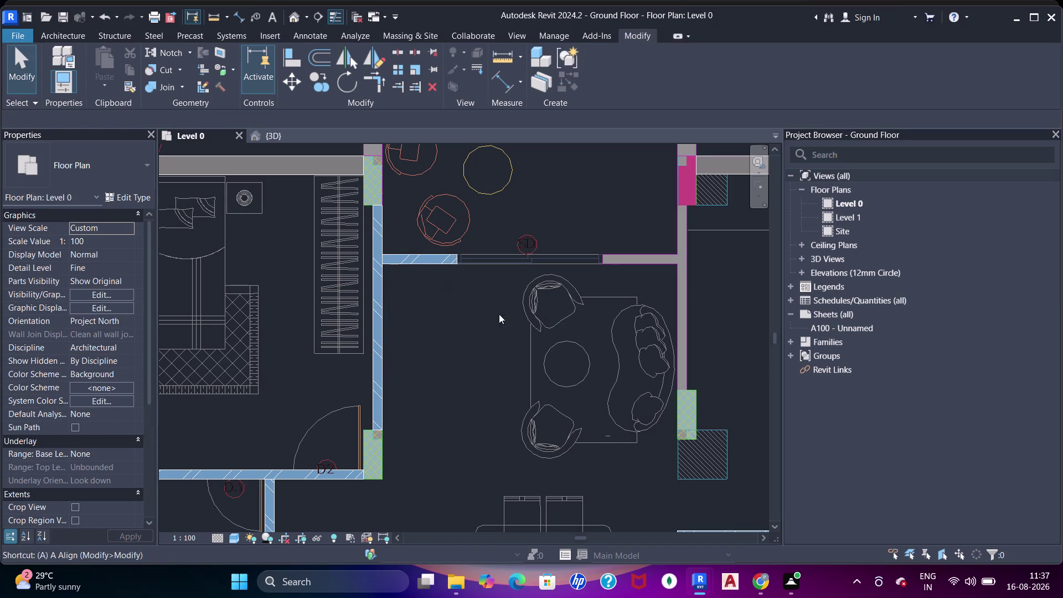
key(a)
key(a)
click(679, 278)
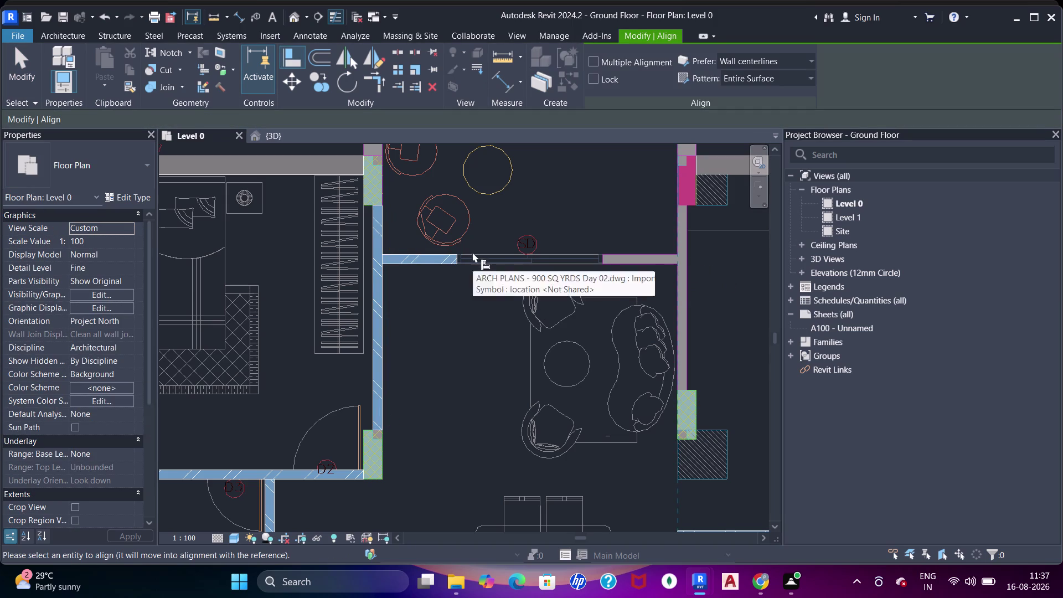
click(456, 256)
click(408, 327)
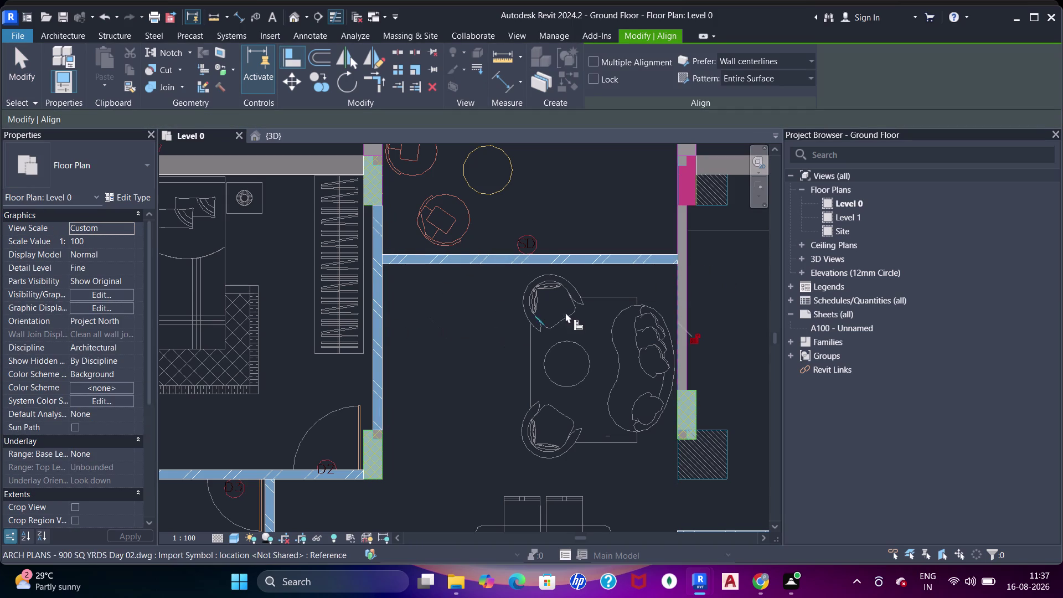
middle_drag(565, 312, 394, 337)
key(Escape)
click(485, 282)
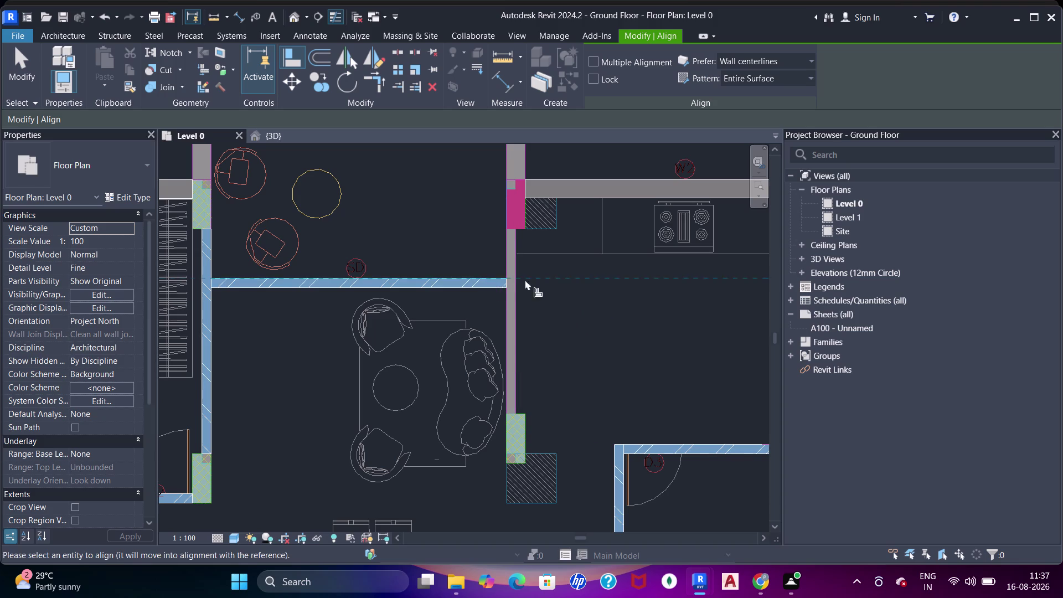
key(Escape)
key(Escape)
drag(486, 289, 493, 284)
Place the wall's end point, then pan the plan to review the walls.
click(559, 85)
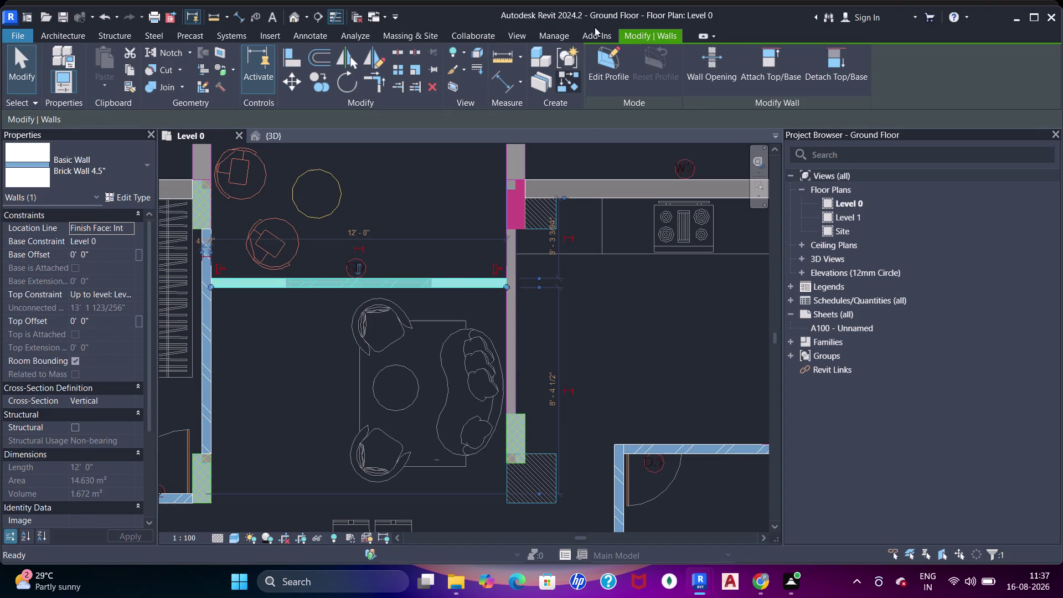
click(611, 86)
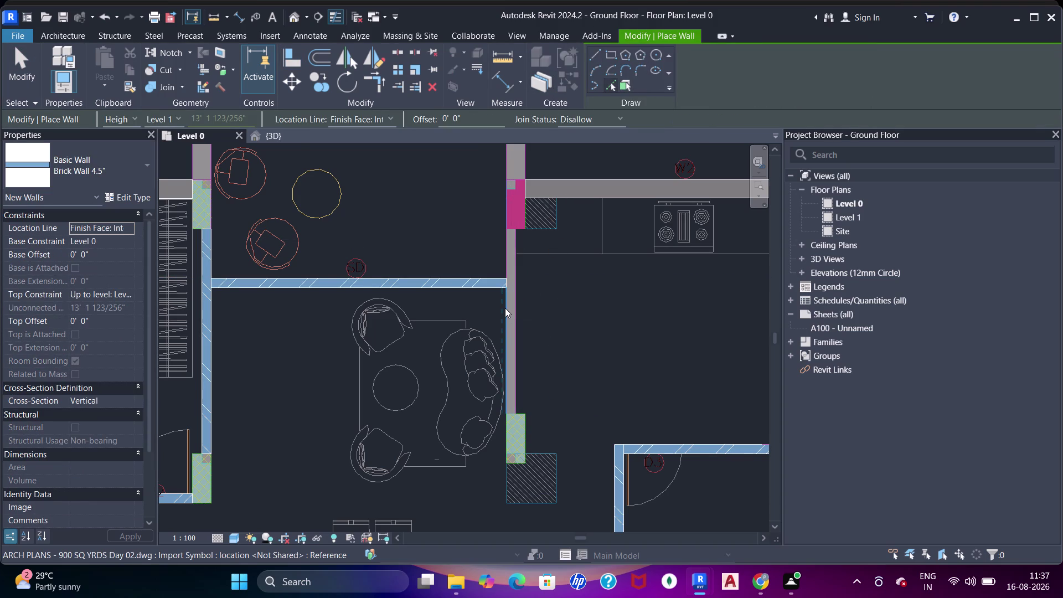
click(511, 308)
scroll(down, 3)
middle_drag(580, 309, 469, 375)
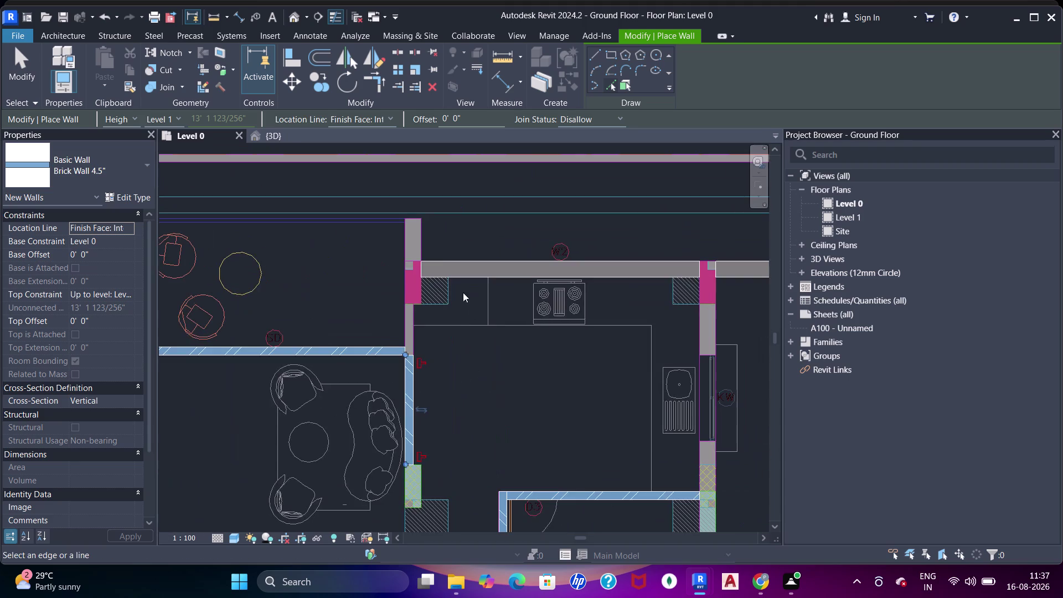
scroll(down, 3)
middle_drag(528, 349, 420, 268)
scroll(up, 3)
scroll(down, 3)
middle_drag(572, 321, 413, 275)
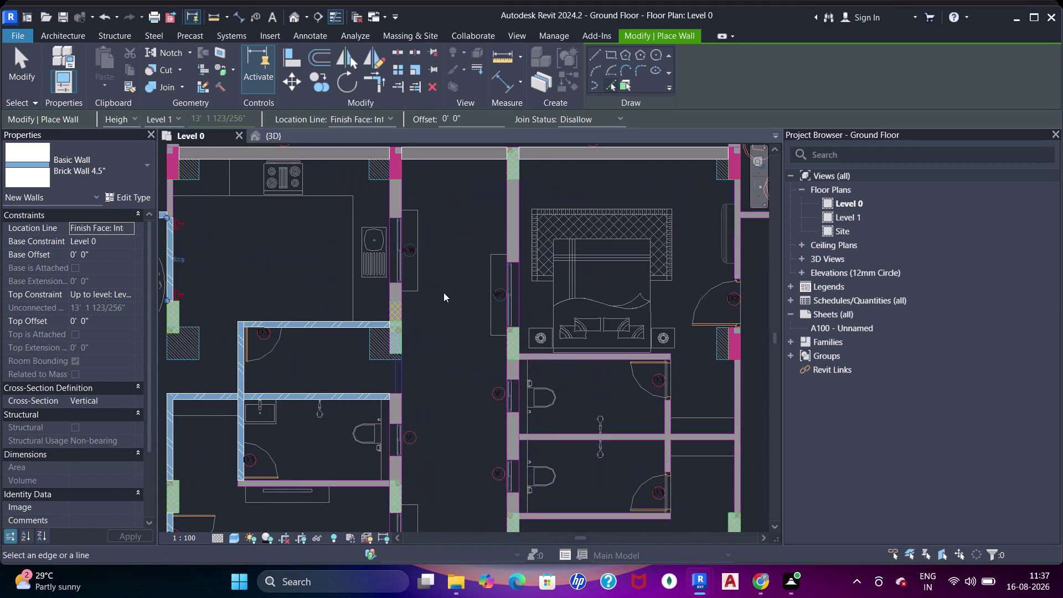
middle_drag(381, 315, 499, 299)
middle_drag(288, 270, 325, 299)
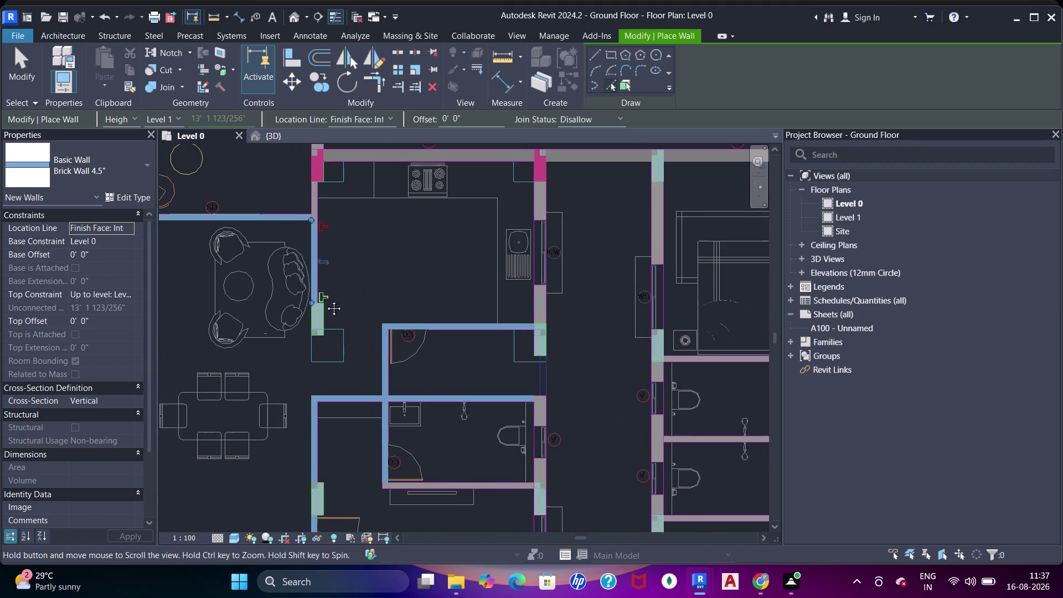
middle_drag(326, 300, 326, 300)
key(Escape)
key(Escape)
key(Escape)
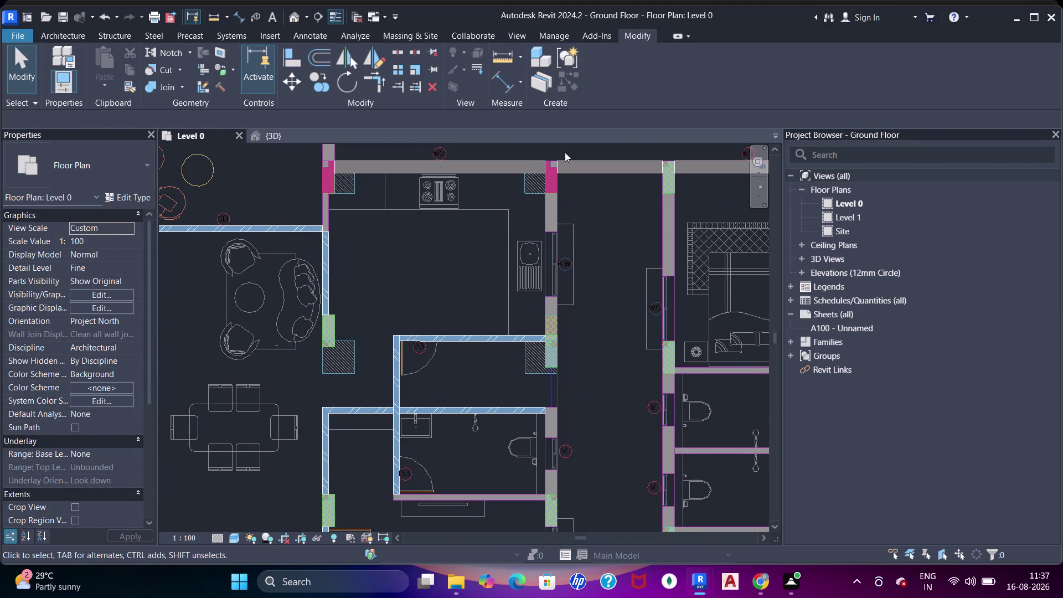
scroll(up, 3)
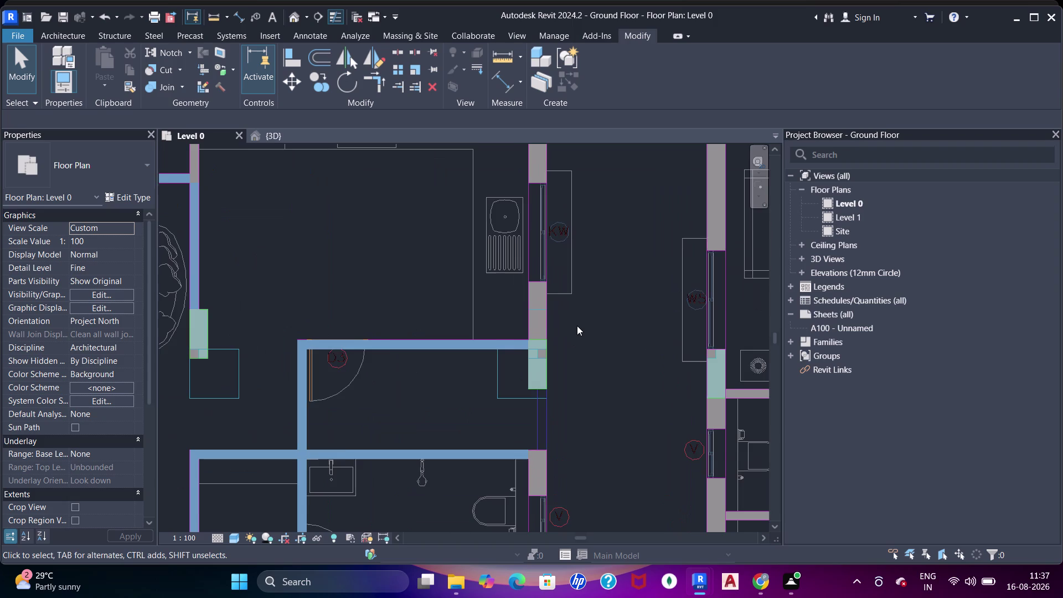
Start a dimension (DI), cancel it, and move to the living room wall junction.
text(di)
click(523, 289)
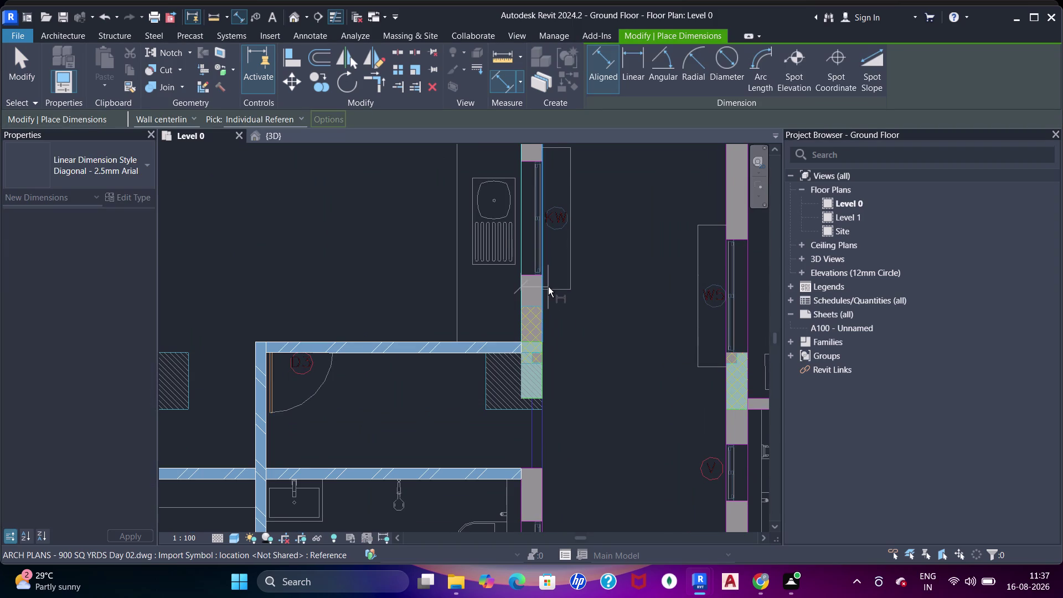
click(544, 286)
scroll(down, 3)
middle_drag(473, 273, 549, 303)
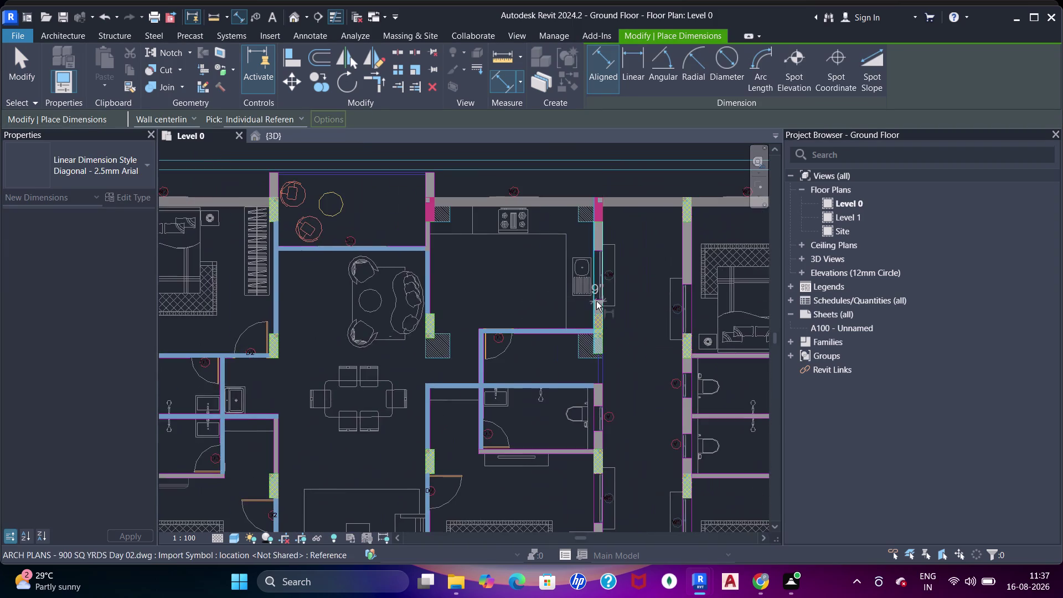
key(Escape)
key(Escape)
scroll(up, 3)
scroll(down, 3)
middle_drag(456, 284, 681, 286)
key(Escape)
scroll(up, 3)
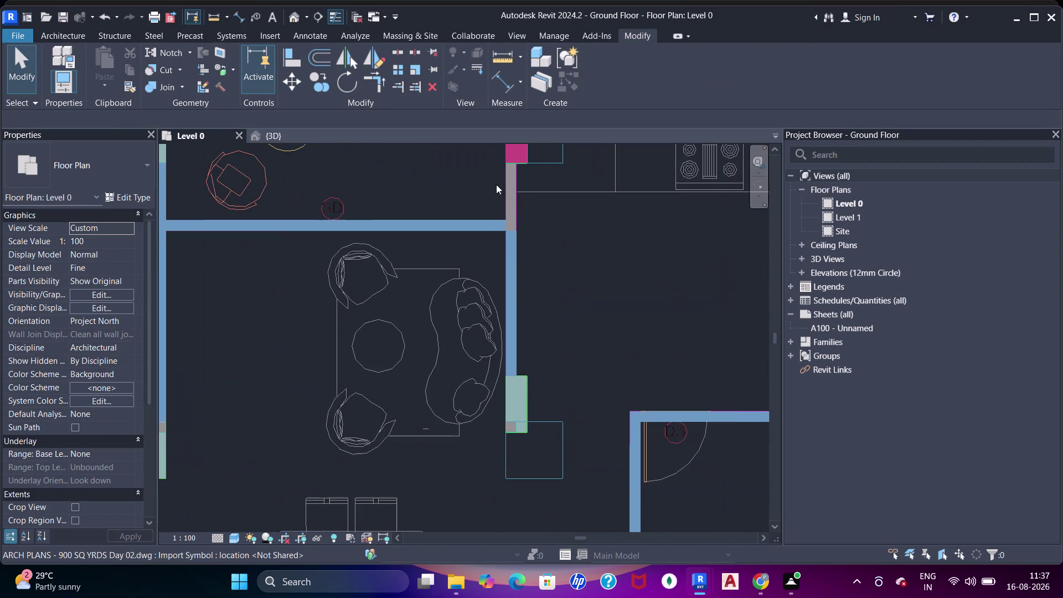
Align the living room wall face with the column face.
key(a)
key(a)
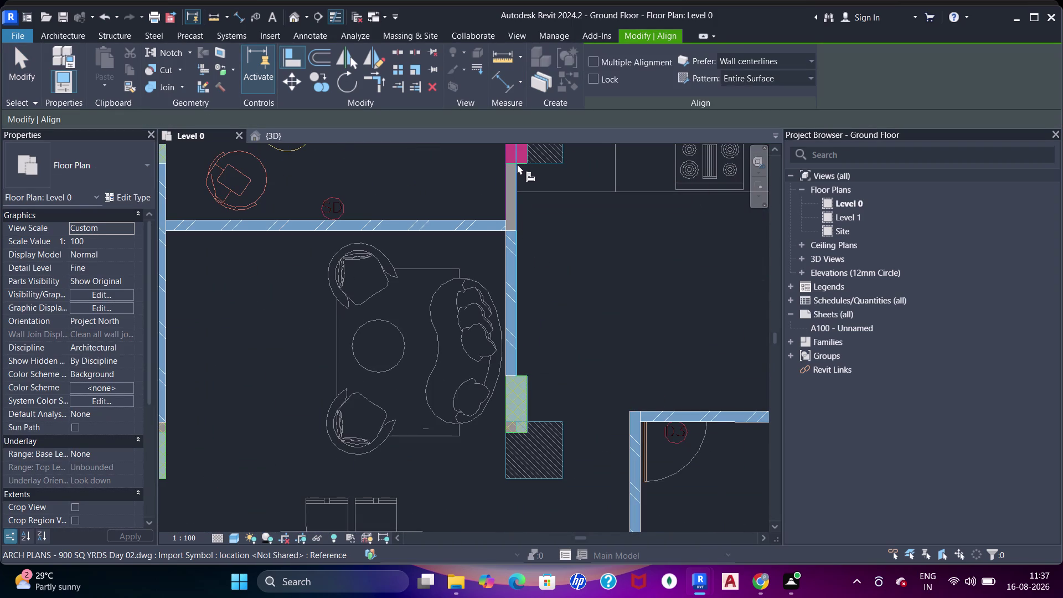
scroll(up, 3)
click(518, 163)
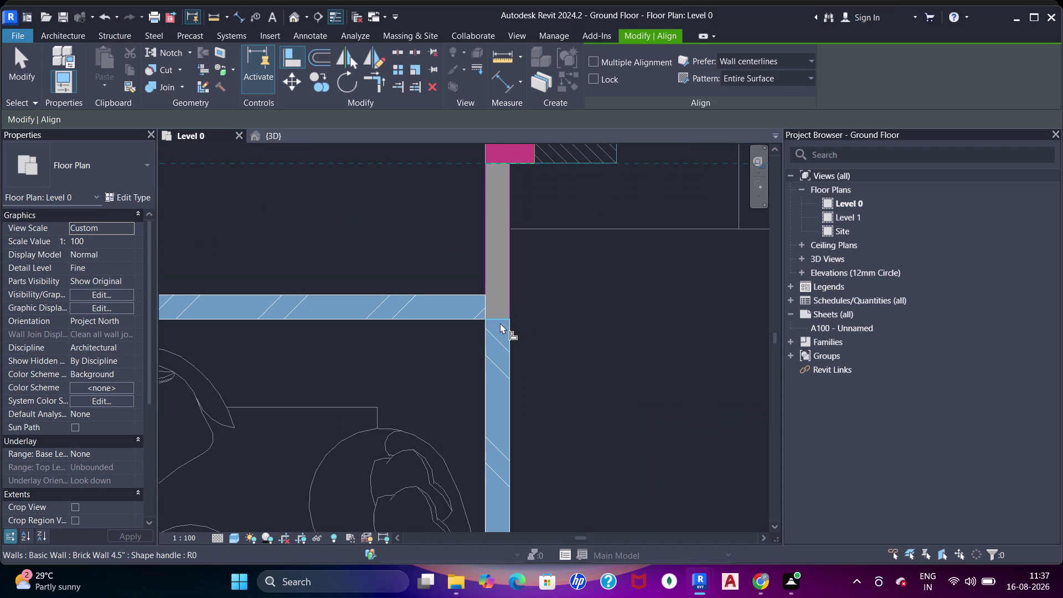
click(499, 319)
scroll(down, 3)
middle_drag(523, 286, 524, 270)
key(Escape)
key(Escape)
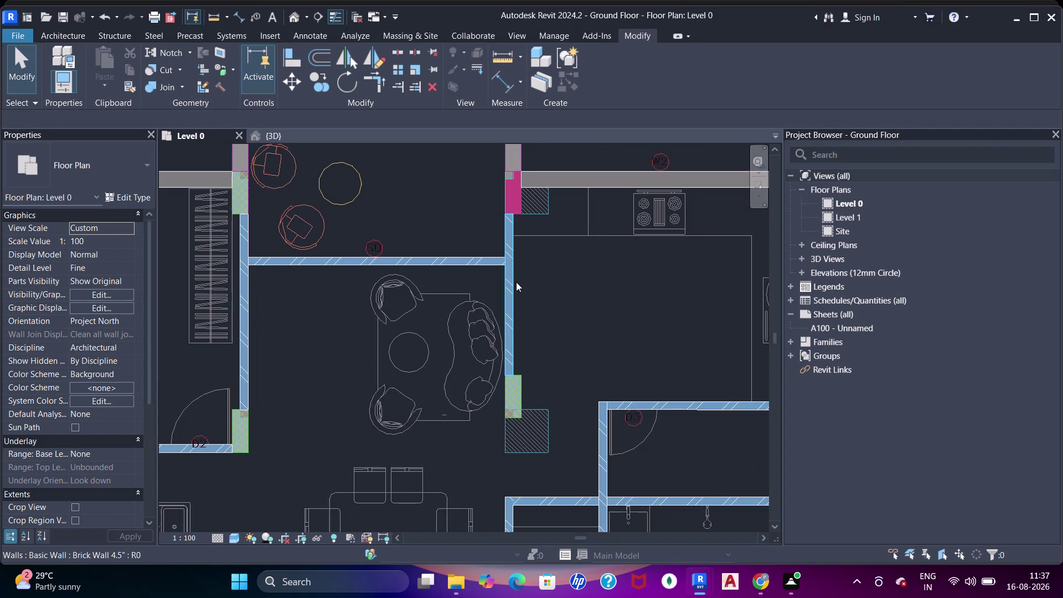
key(h)
key(Escape)
Join the living room wall with the adjacent column using Join Geometry.
text(`j)
key(j)
key(j)
drag(480, 262, 485, 262)
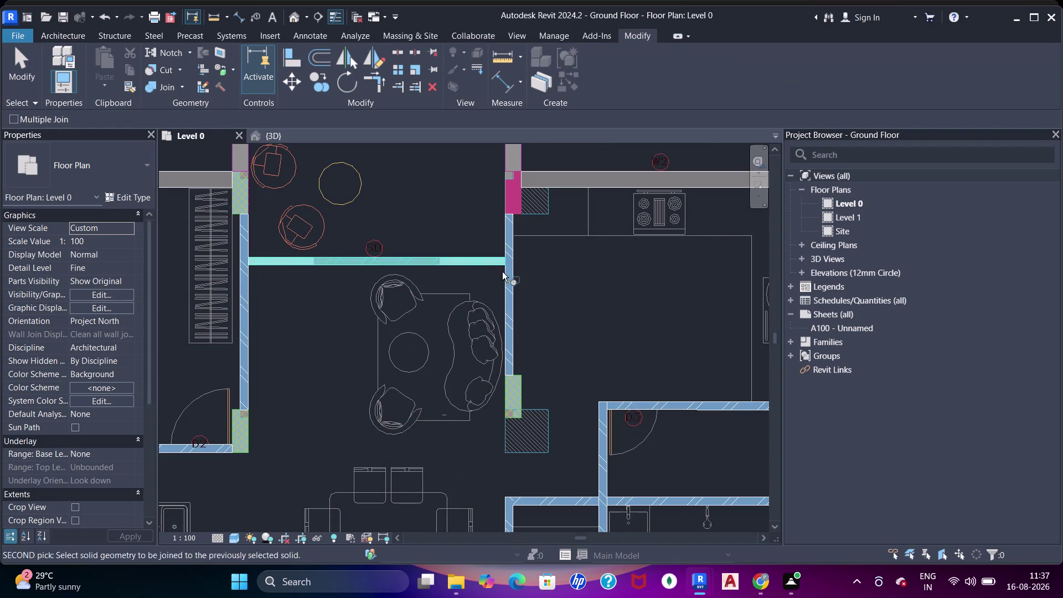
click(503, 269)
scroll(down, 3)
click(323, 263)
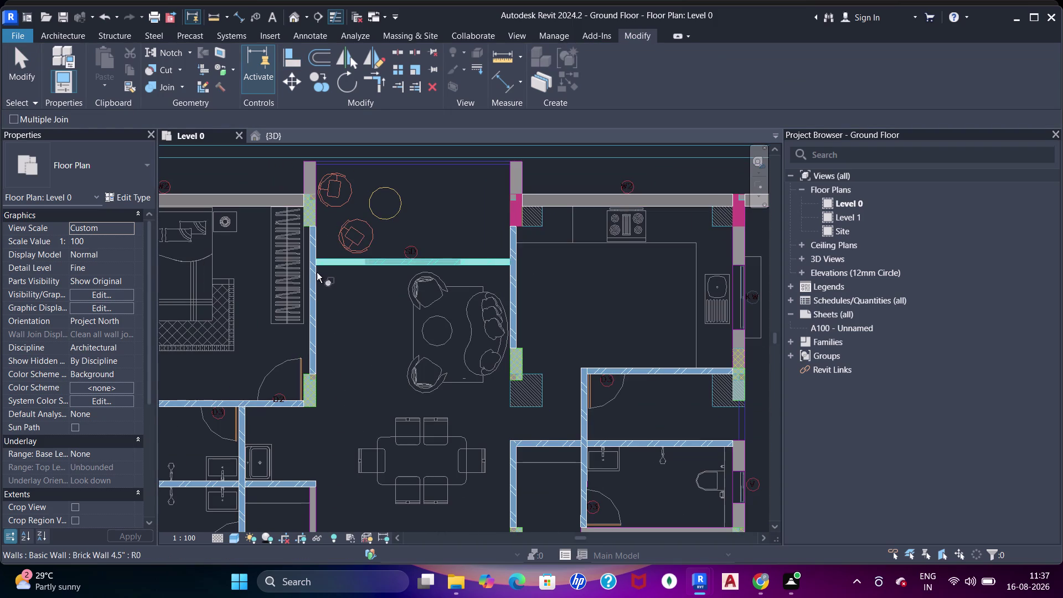
click(313, 275)
scroll(down, 3)
middle_drag(557, 279, 473, 207)
scroll(down, 3)
middle_drag(515, 221, 464, 207)
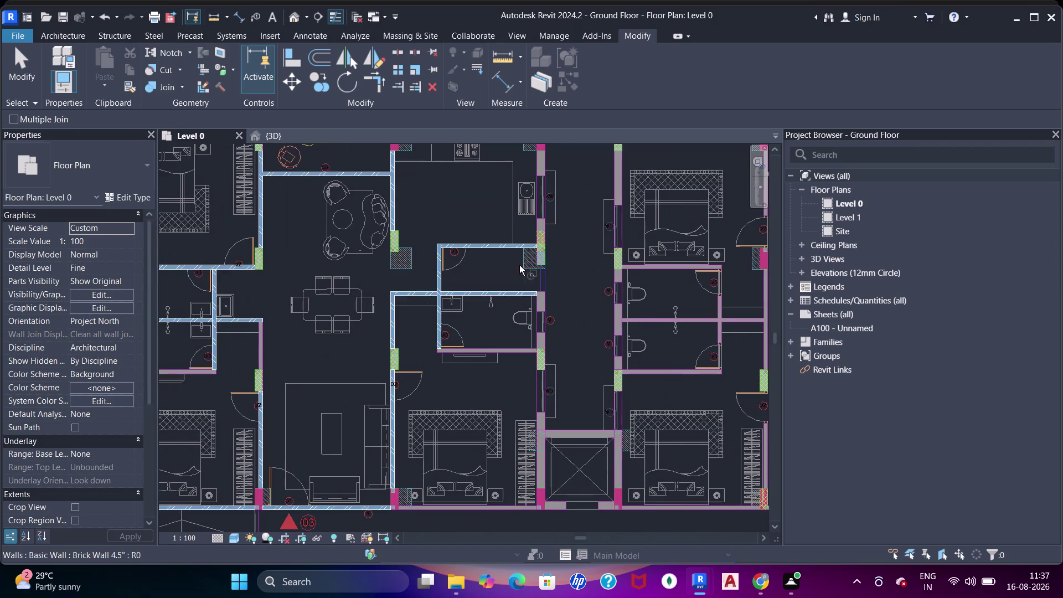
middle_drag(520, 268, 477, 212)
scroll(up, 3)
scroll(up, 3)
middle_drag(409, 319, 544, 281)
key(Escape)
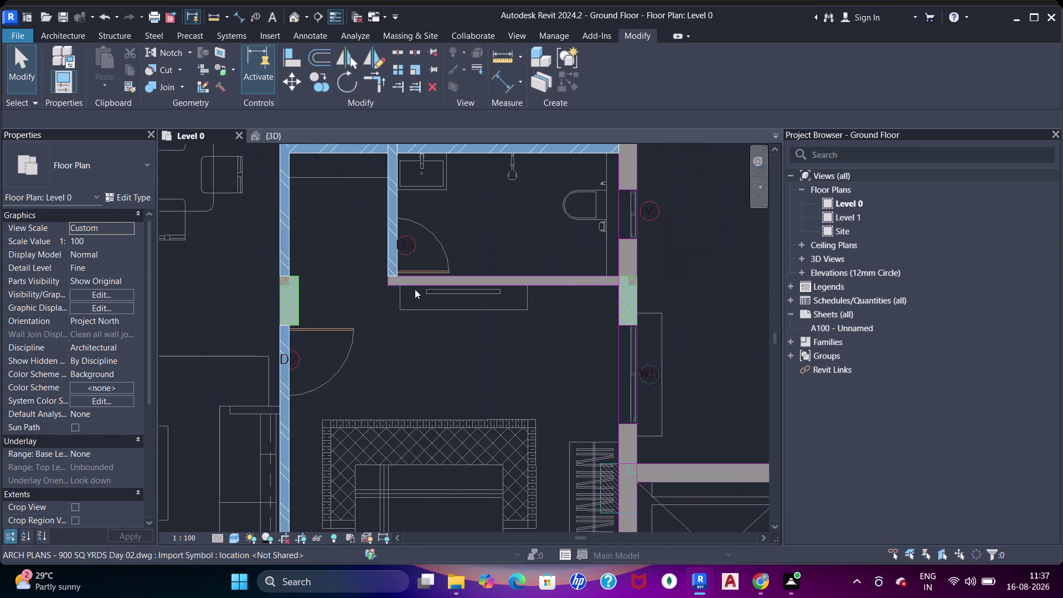
key(Escape)
scroll(up, 3)
Draw a short brick wall along the bathroom line.
key(w)
key(a)
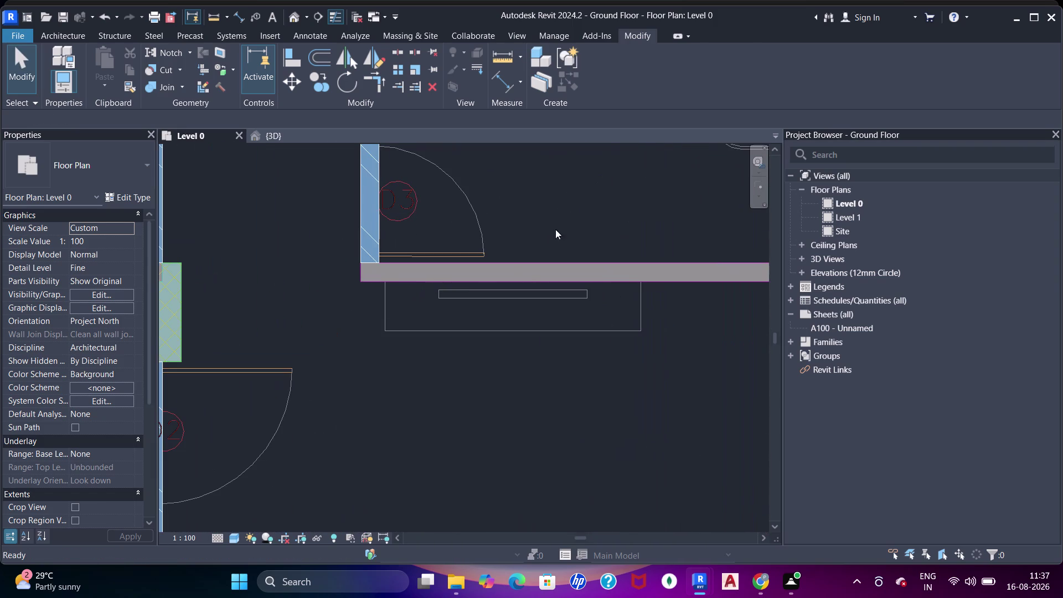
drag(609, 90, 603, 119)
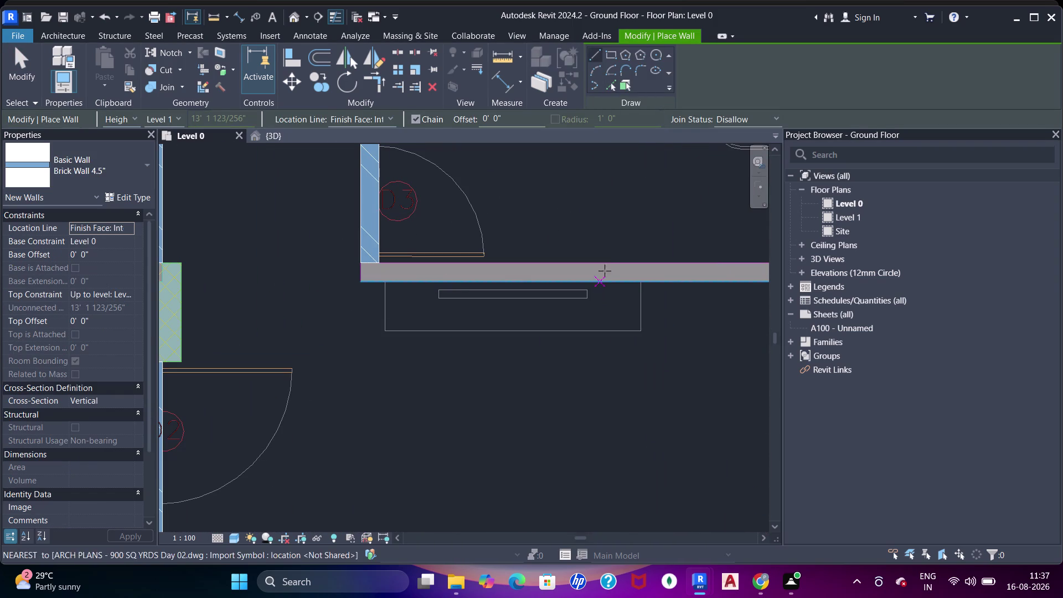
click(612, 92)
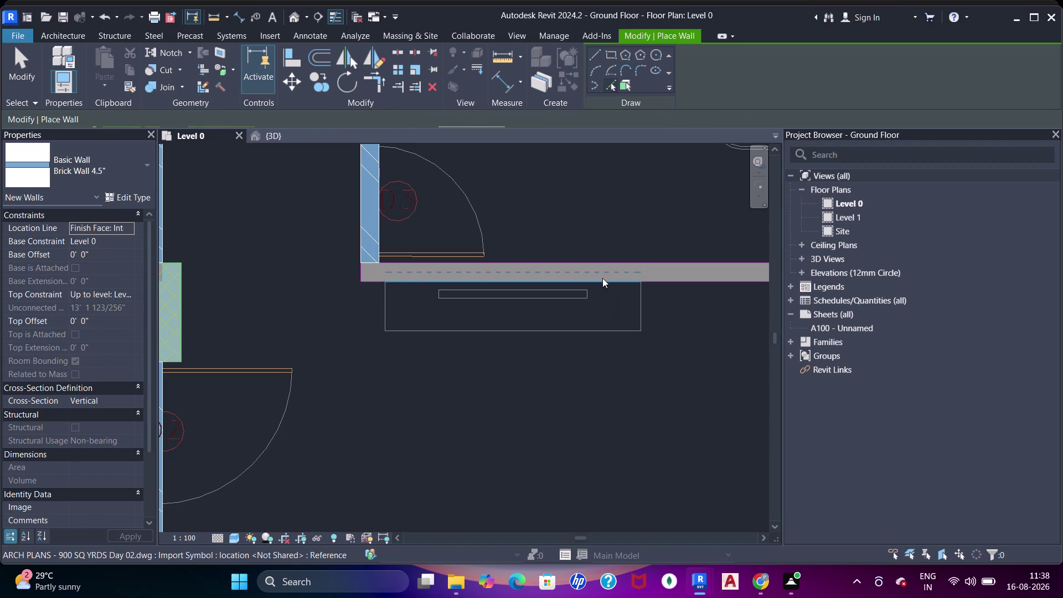
click(603, 278)
middle_drag(629, 285, 501, 282)
key(Escape)
key(Escape)
Align the new bathroom wall's end with the column face, undoing after the join warning.
key(a)
key(a)
key(a)
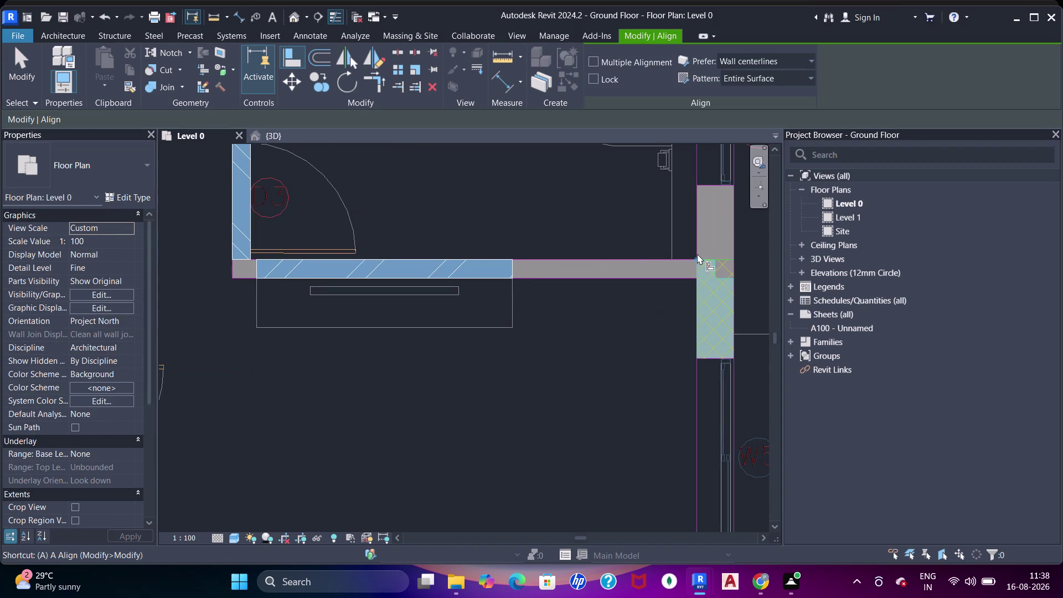
drag(697, 248, 690, 249)
click(513, 266)
middle_drag(420, 186, 607, 256)
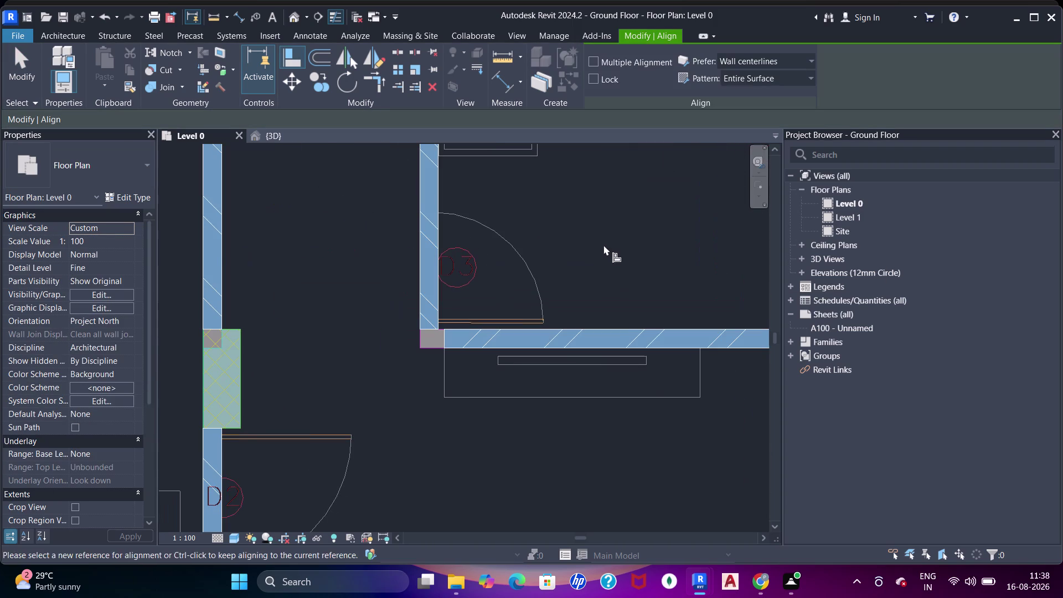
click(602, 241)
click(434, 349)
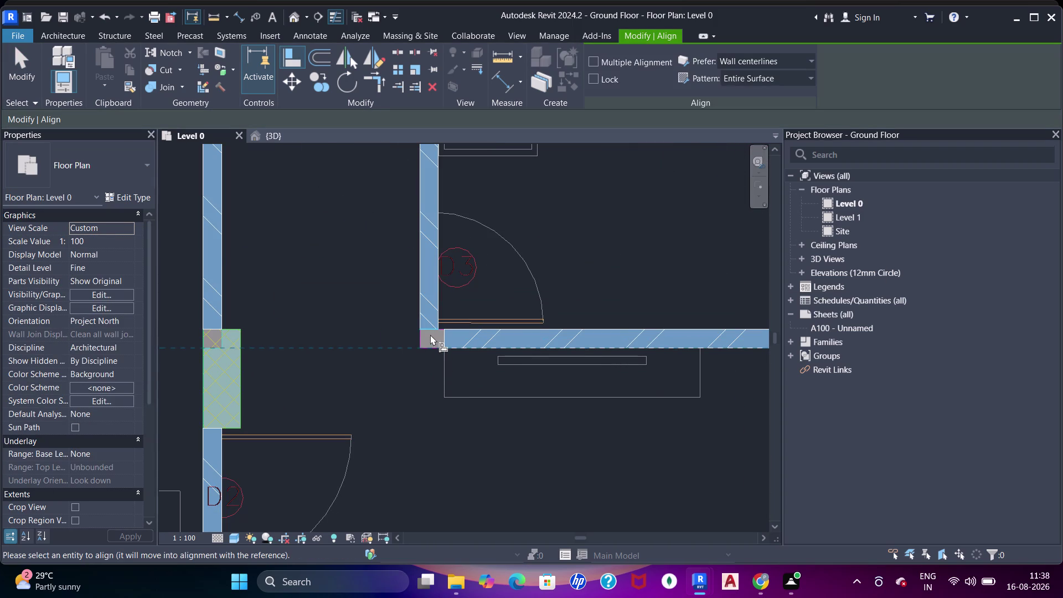
click(430, 335)
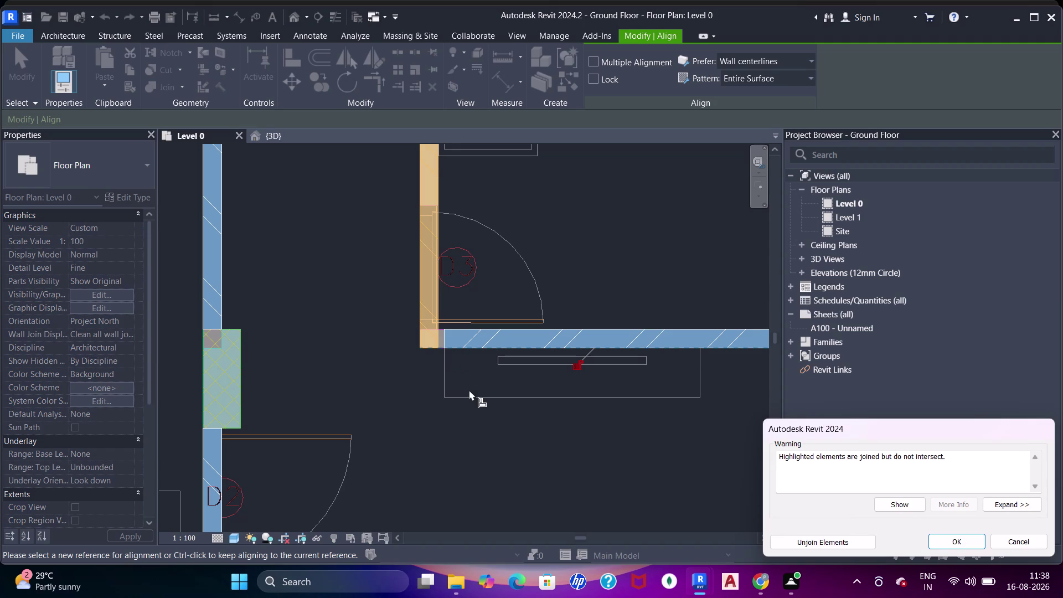
key(ctrl+z)
click(996, 544)
Extend the new bathroom wall to the corner by aligning it to the wall edge.
middle_drag(591, 307, 627, 292)
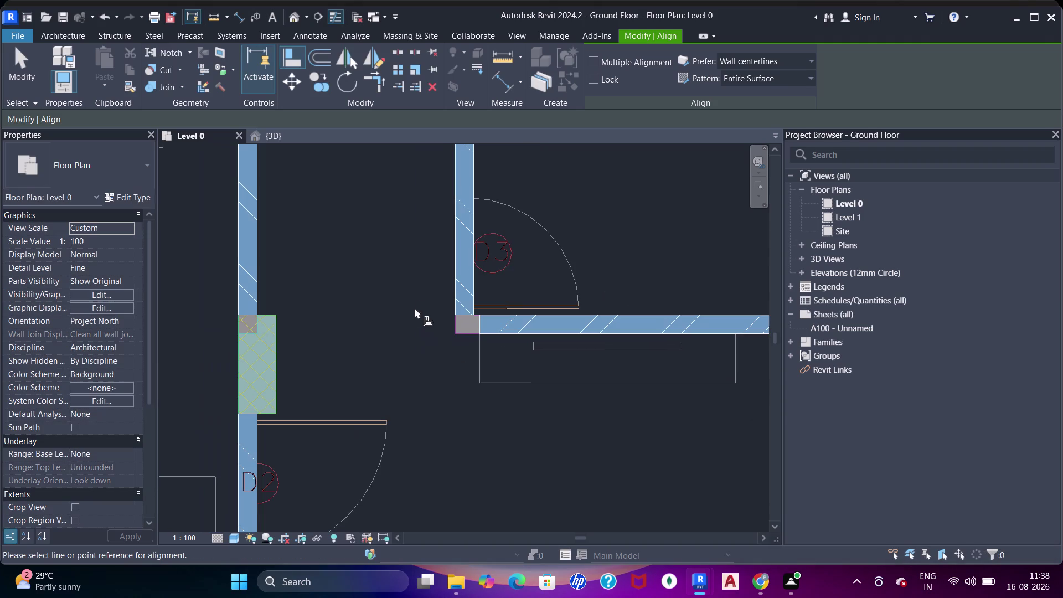
click(454, 322)
click(479, 325)
key(Escape)
key(Escape)
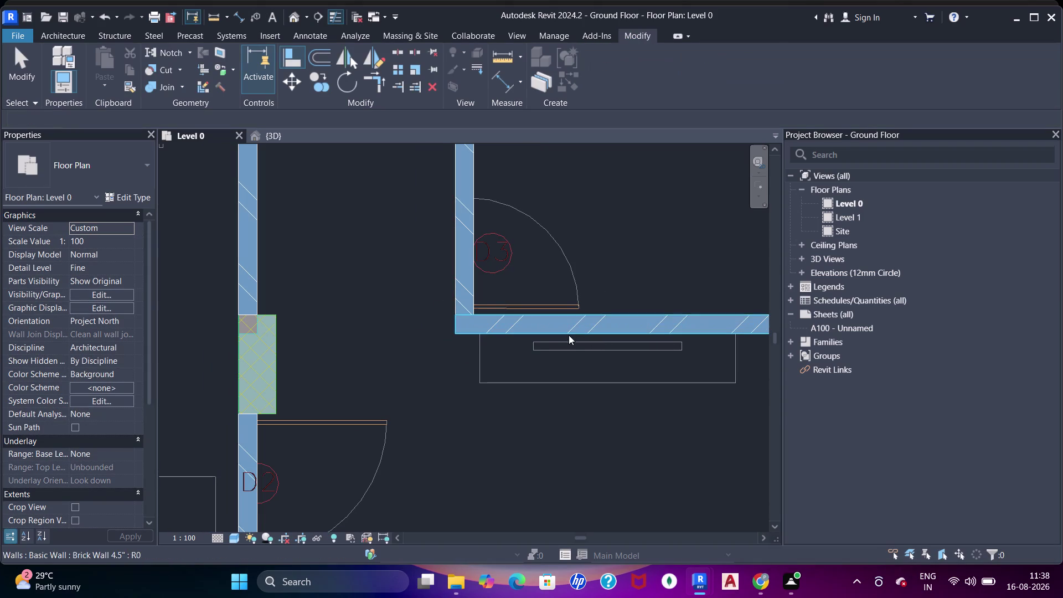
Join the new wall with its two neighbouring walls.
key(j)
key(j)
key(j)
click(525, 333)
click(480, 294)
scroll(down, 3)
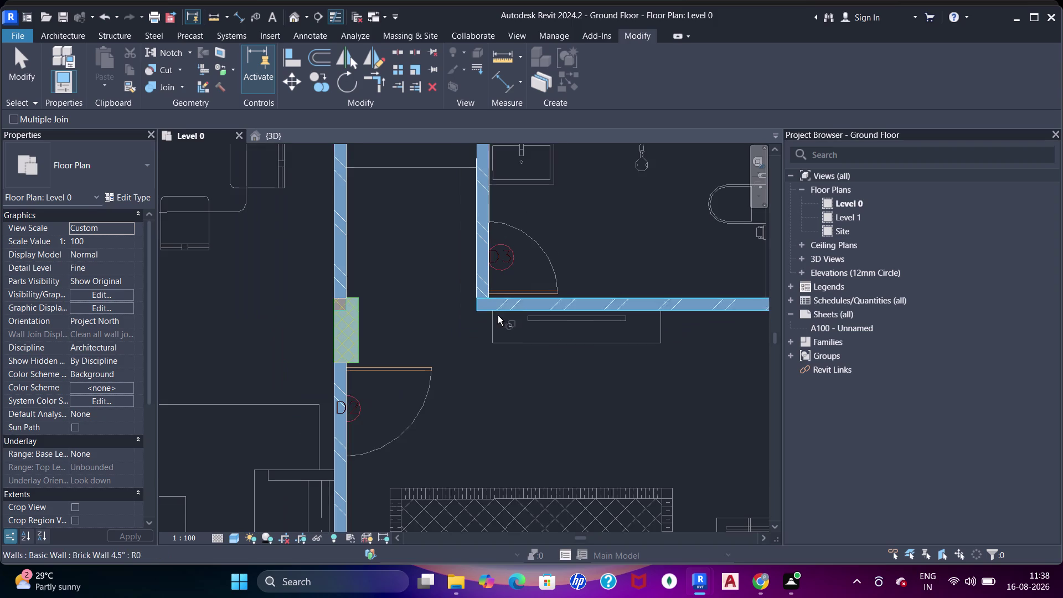
click(498, 313)
click(489, 292)
scroll(down, 3)
middle_drag(619, 304, 353, 349)
key(Escape)
Pan past the bathrooms and lower bedrooms to the kitchen's top wall.
scroll(down, 3)
middle_drag(504, 251, 500, 311)
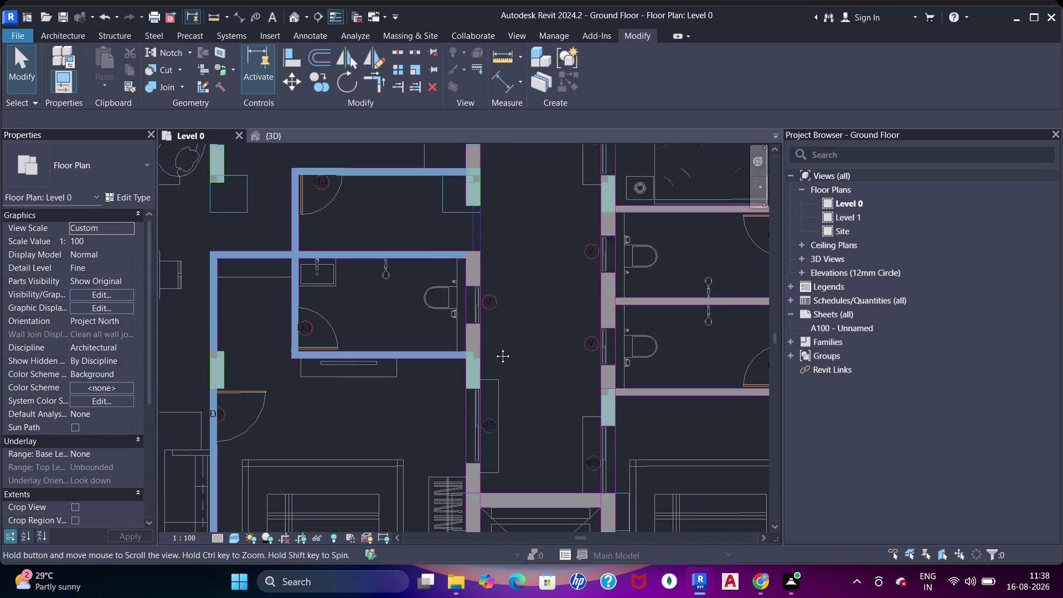
middle_drag(500, 311, 493, 354)
scroll(down, 3)
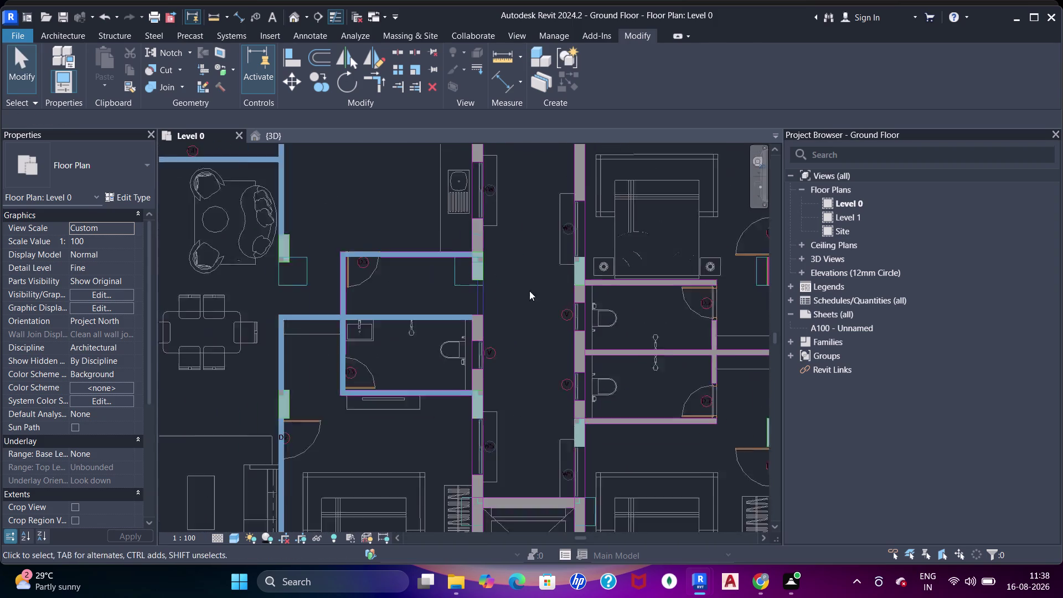
middle_drag(538, 284, 562, 210)
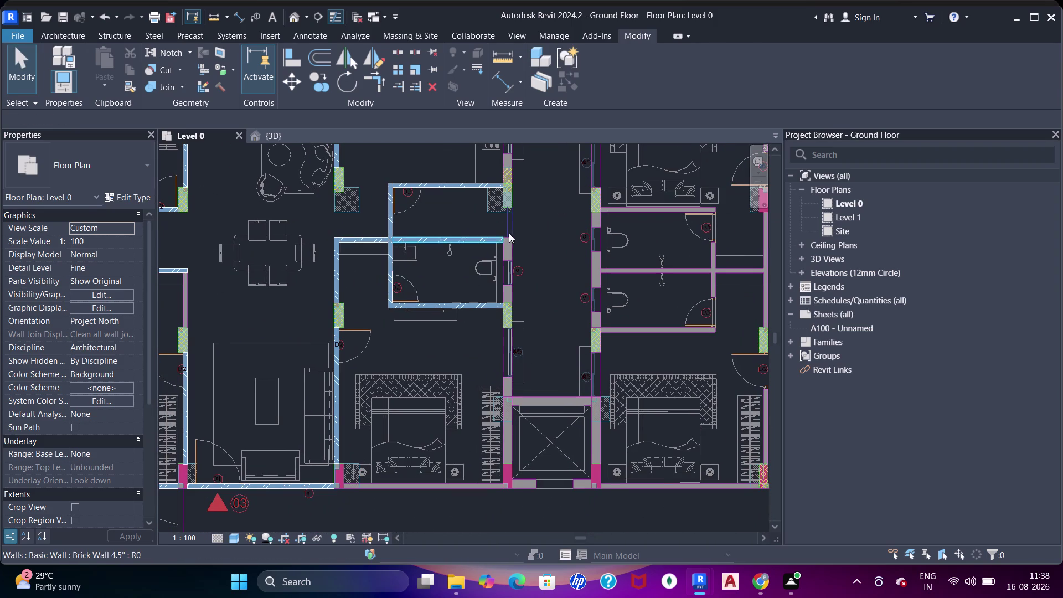
middle_drag(487, 214, 498, 314)
scroll(up, 3)
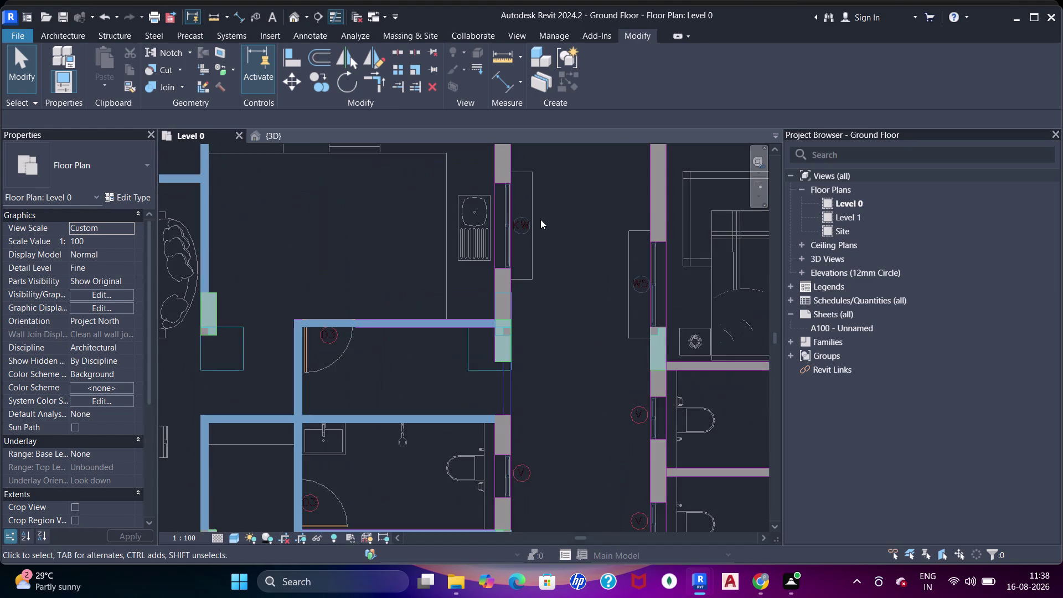
middle_drag(536, 213, 539, 322)
Select the kitchen's top wall and start placing a wall of the same type.
click(518, 194)
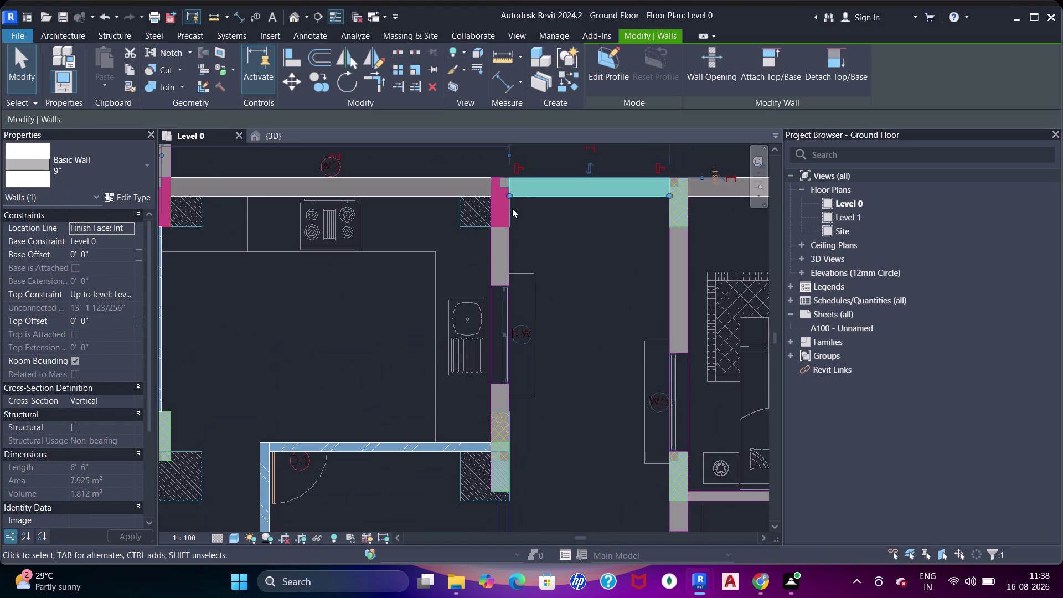
click(565, 84)
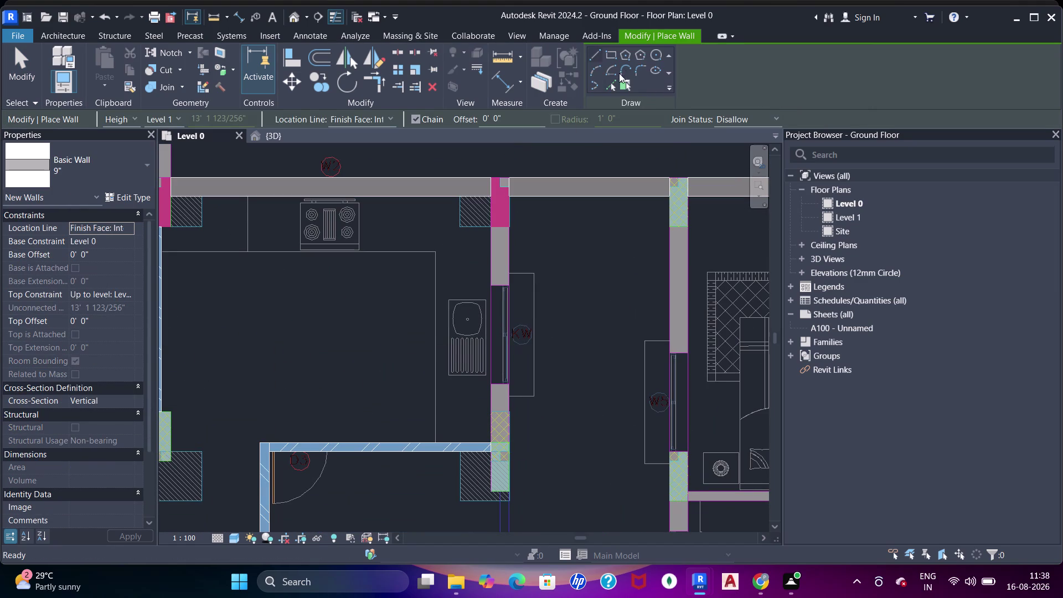
click(614, 81)
scroll(up, 3)
scroll(down, 3)
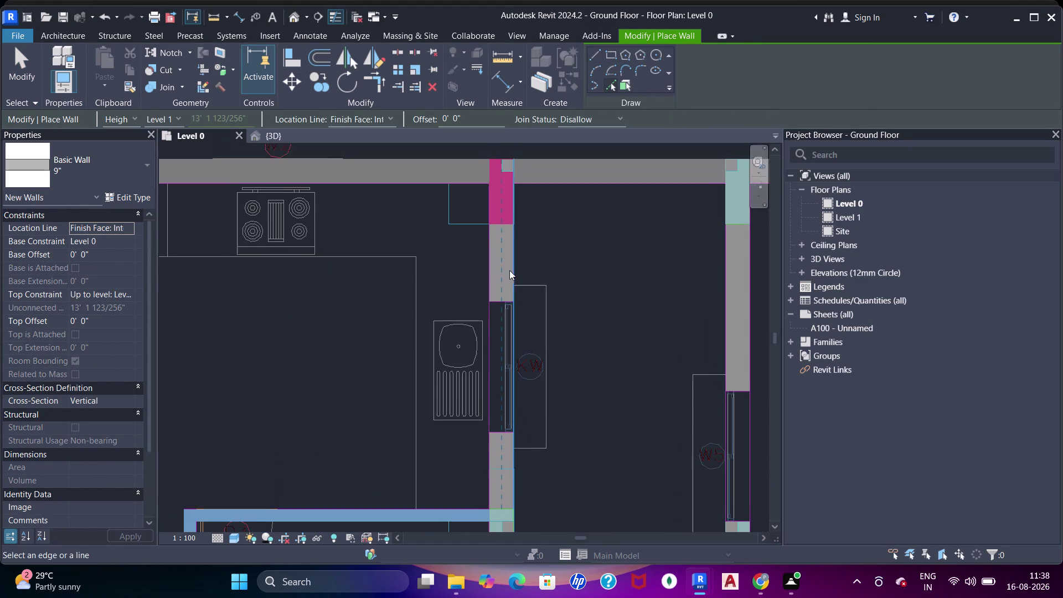
middle_drag(509, 270, 521, 227)
click(522, 228)
scroll(down, 3)
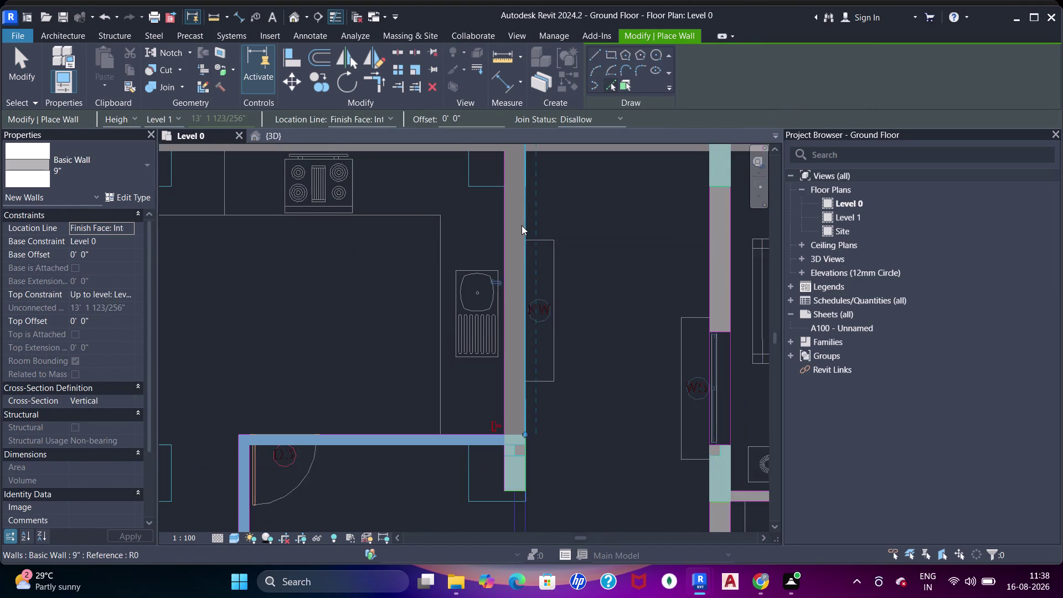
middle_drag(523, 232, 526, 251)
Cancel wall drawing and shorten the sink-side vertical wall from its upper end.
key(Escape)
key(Escape)
key(Escape)
click(528, 220)
drag(529, 153, 531, 194)
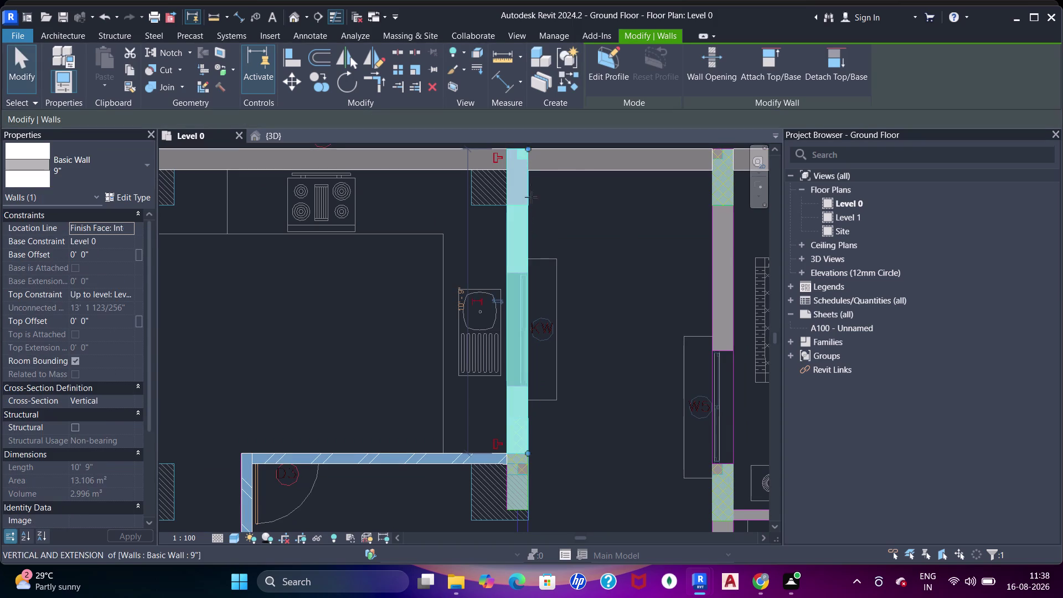
drag(531, 194, 527, 219)
Pull the wall's lower end back to the CAD line.
scroll(up, 3)
middle_drag(521, 285, 523, 245)
drag(529, 432, 524, 355)
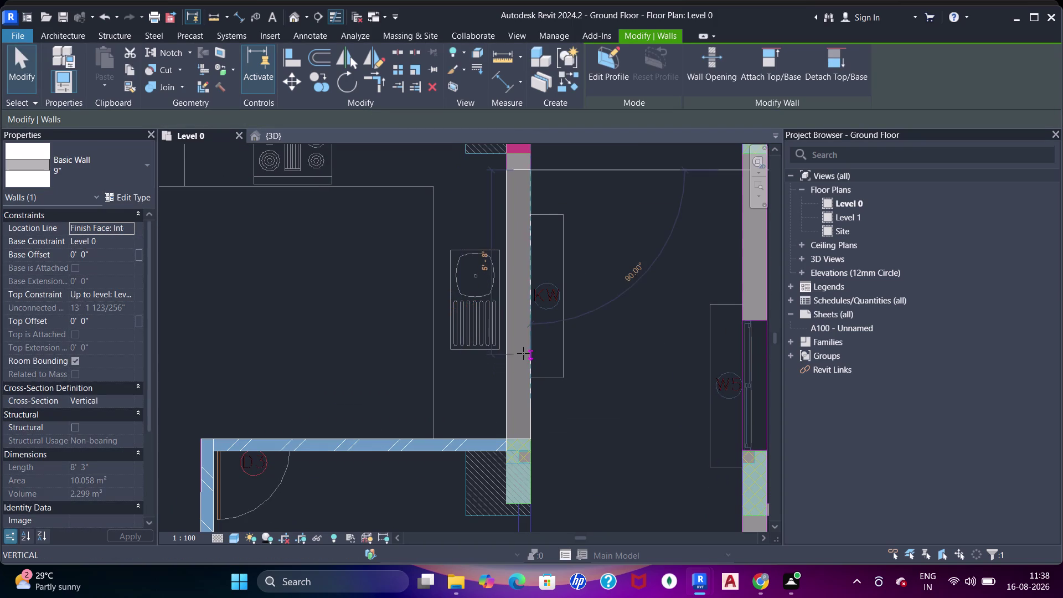
drag(524, 354, 523, 350)
scroll(up, 3)
middle_drag(539, 372, 548, 358)
scroll(up, 3)
scroll(down, 3)
middle_drag(527, 347, 553, 287)
Start Align (AL) and pick the CAD plan line as the reference.
key(a)
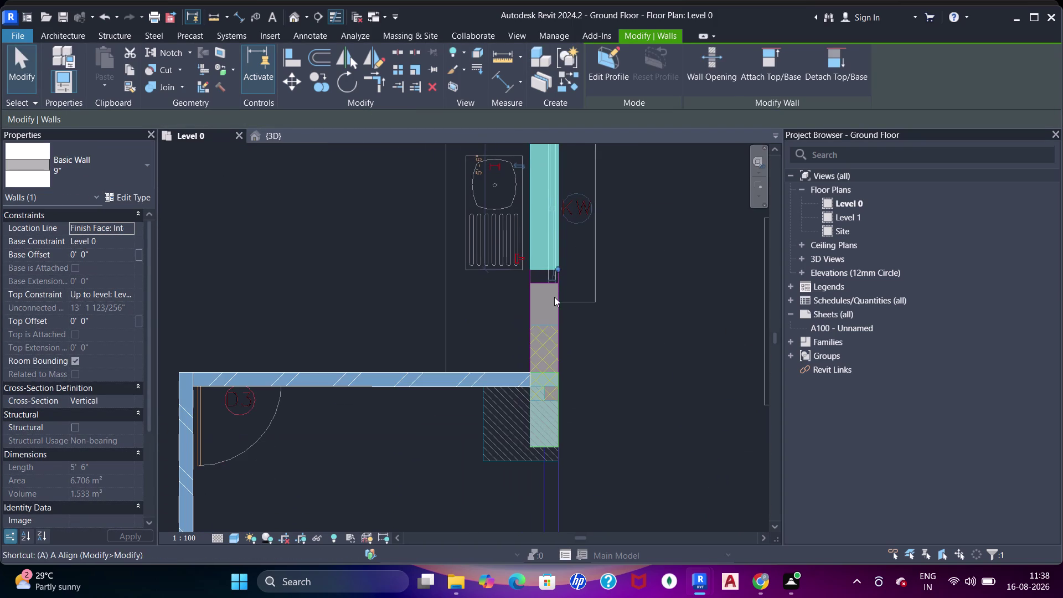
key(a)
key(a)
click(553, 370)
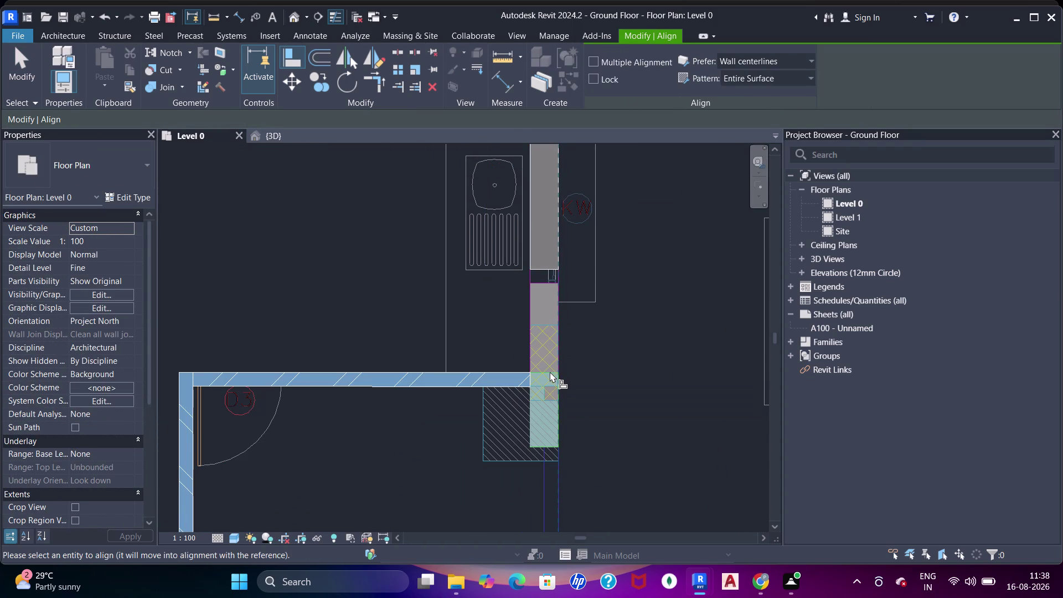
click(548, 372)
key(Escape)
key(Escape)
key(a)
key(a)
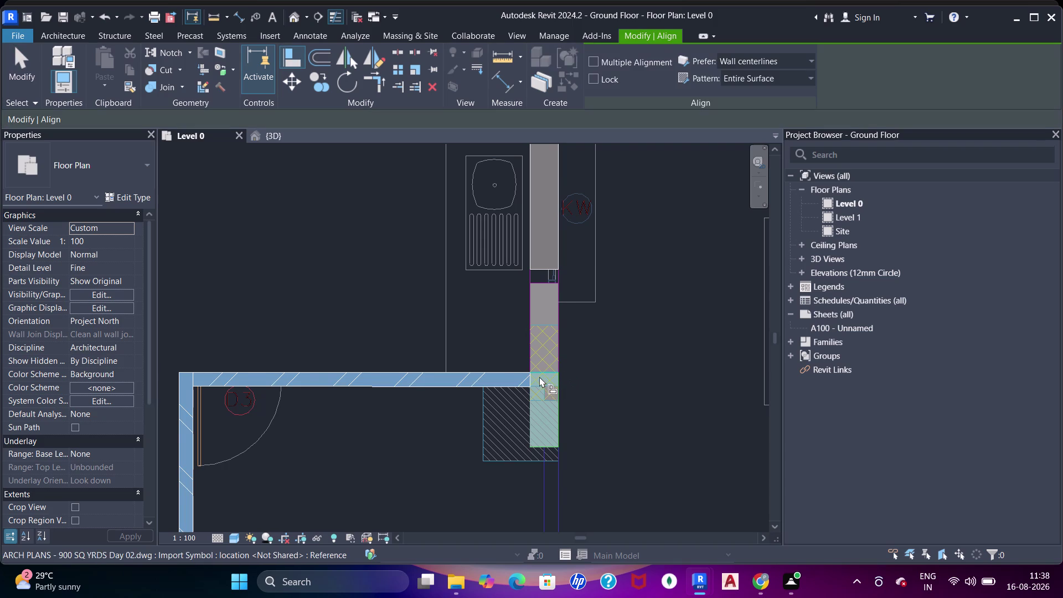
drag(540, 377, 540, 371)
click(546, 273)
Align the kitchen wall's end to the CAD line and check the result.
middle_drag(550, 329, 548, 469)
drag(626, 305, 629, 298)
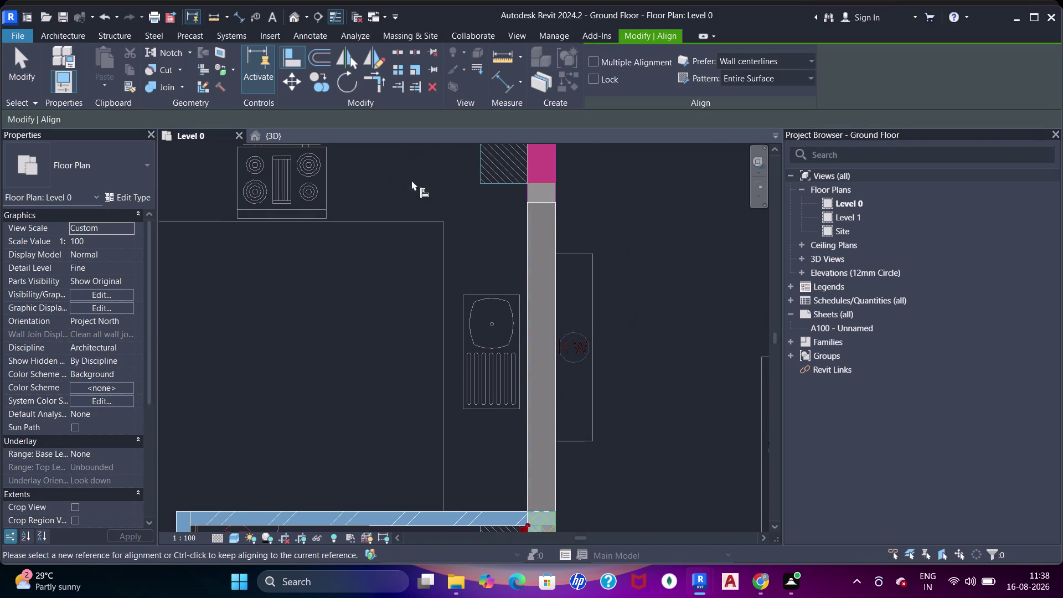
click(544, 183)
click(539, 201)
scroll(down, 3)
middle_drag(555, 228, 470, 295)
scroll(down, 3)
middle_drag(539, 320, 519, 299)
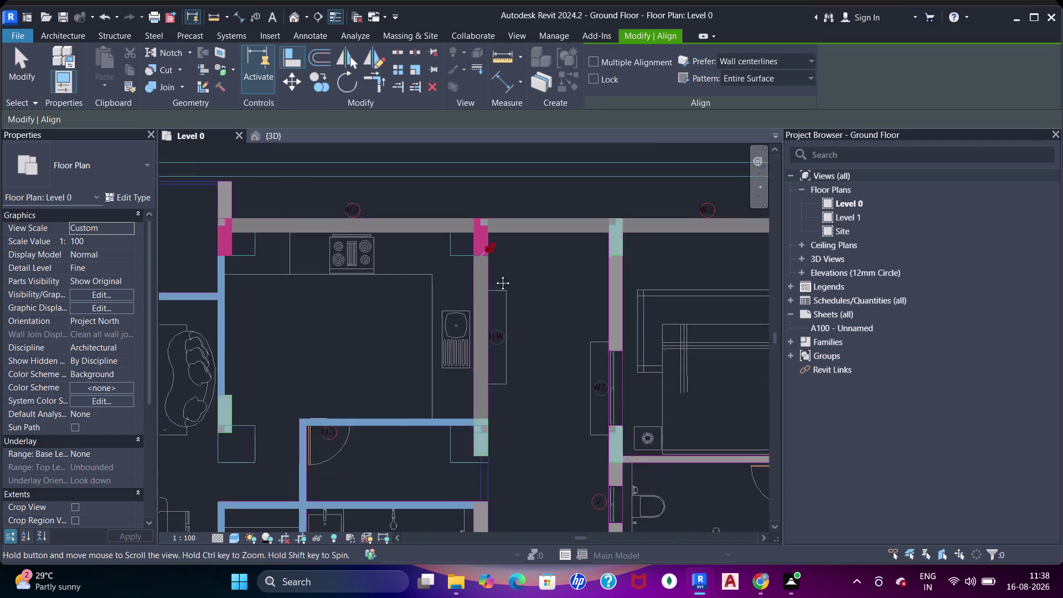
middle_drag(519, 300, 462, 232)
key(Escape)
key(Escape)
key(Escape)
Start another 9-inch brick wall on Level 0 with WA.
middle_drag(502, 233, 511, 258)
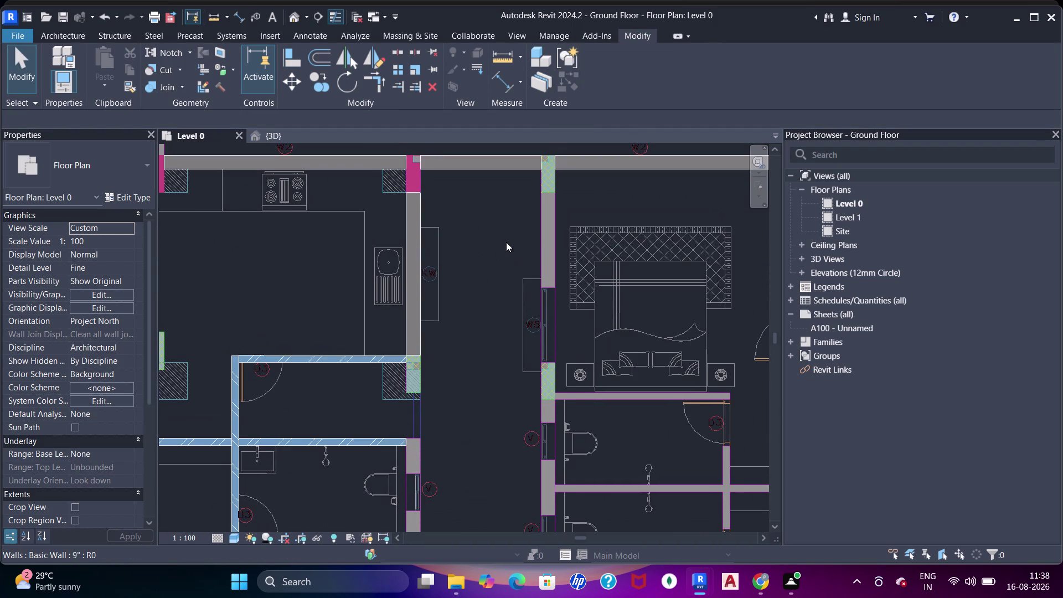
key(w)
key(a)
click(612, 81)
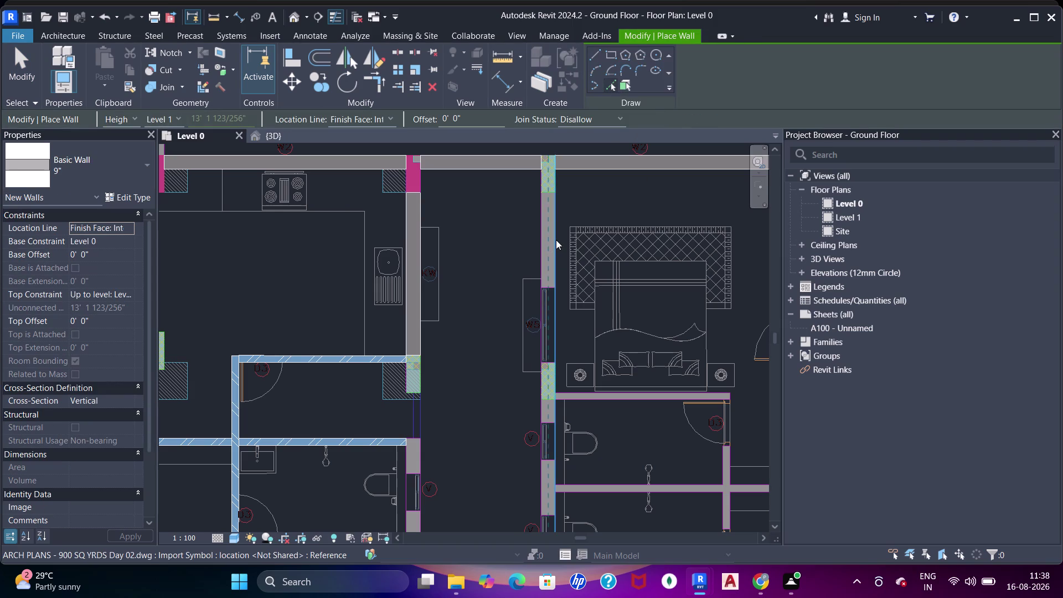
Draw a short wall along the bedroom side from the CAD line endpoint.
scroll(up, 3)
click(594, 56)
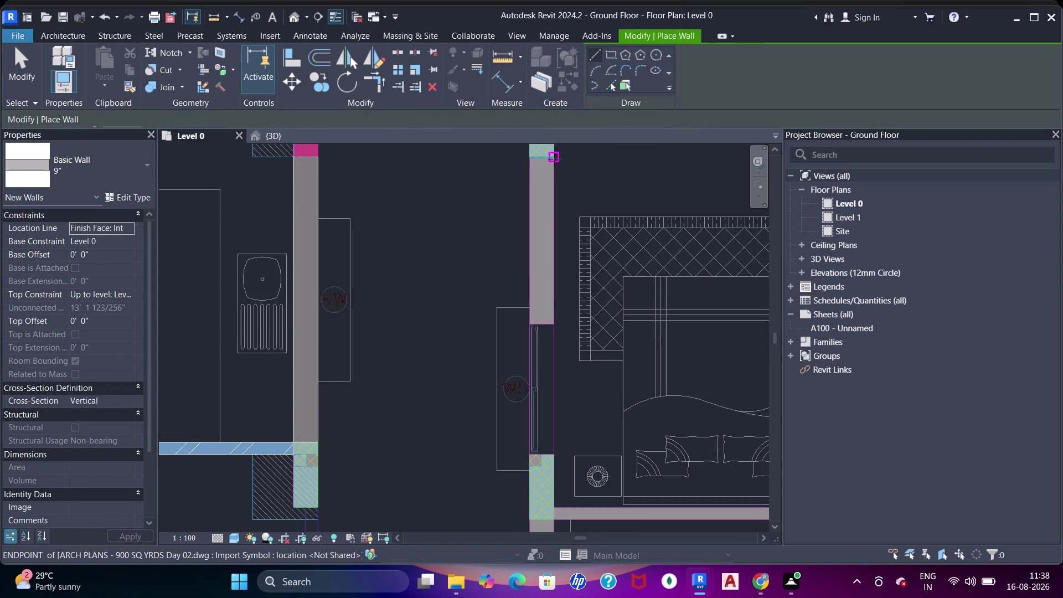
drag(555, 159, 556, 167)
click(556, 233)
key(Escape)
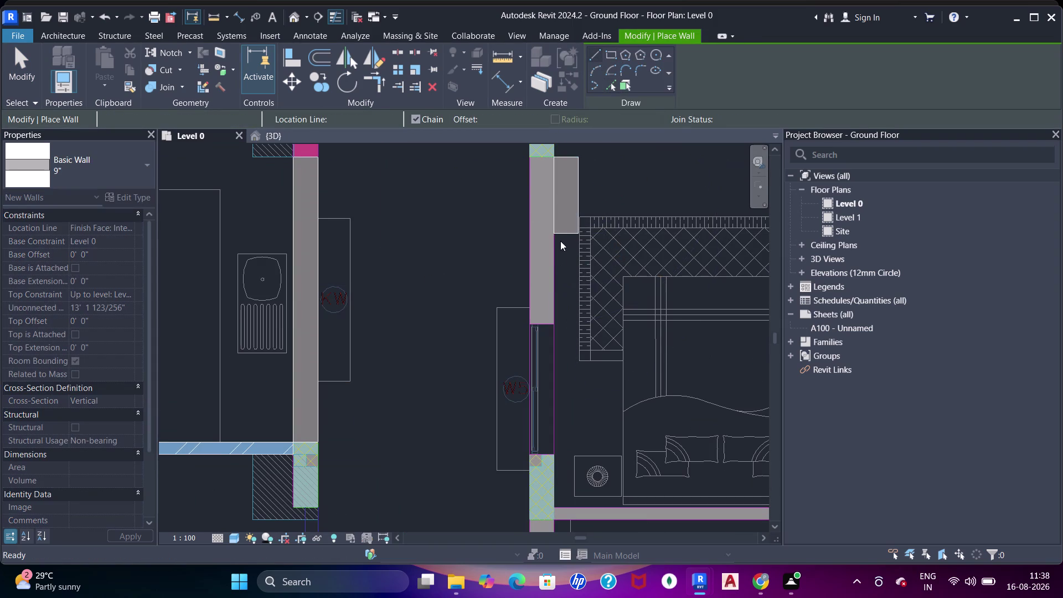
key(Escape)
key(Escape)
Select the new short wall and try Align near the bathroom column.
click(564, 233)
key(space)
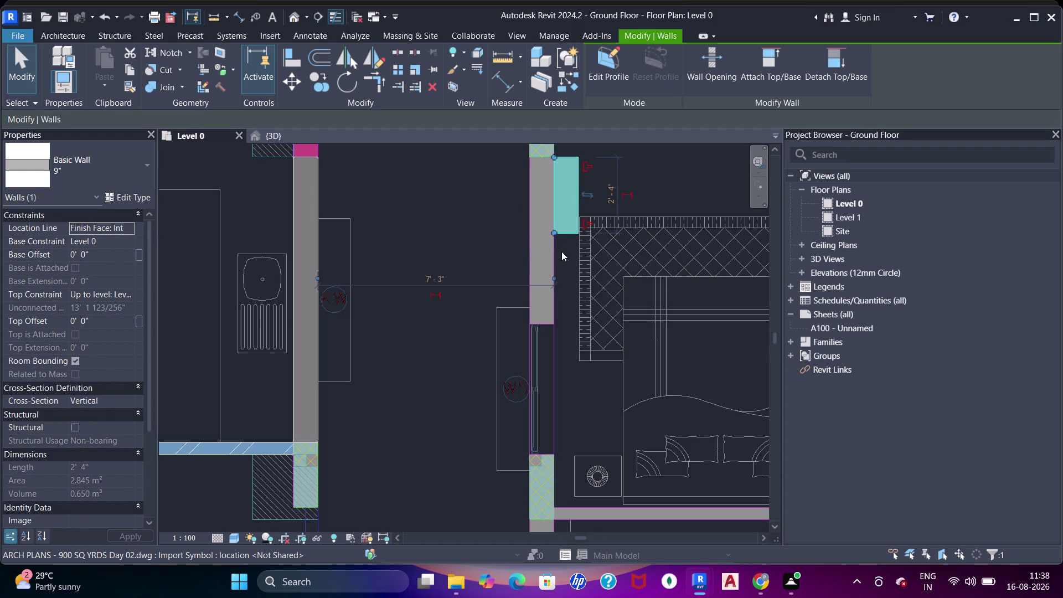
key(Escape)
key(Escape)
key(a)
key(a)
scroll(up, 3)
middle_drag(570, 374, 587, 263)
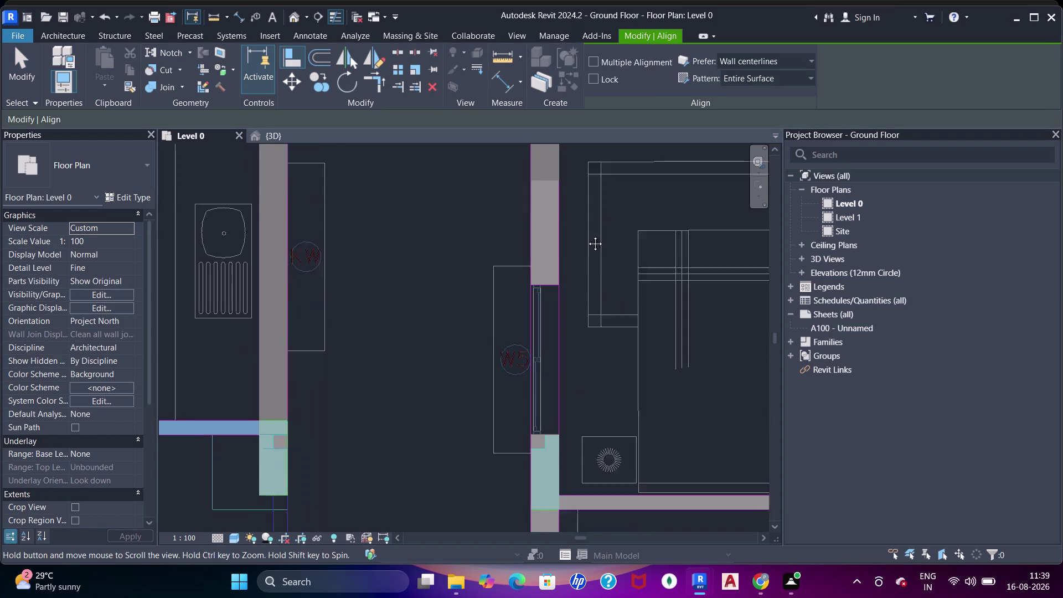
middle_drag(586, 262, 589, 227)
scroll(up, 3)
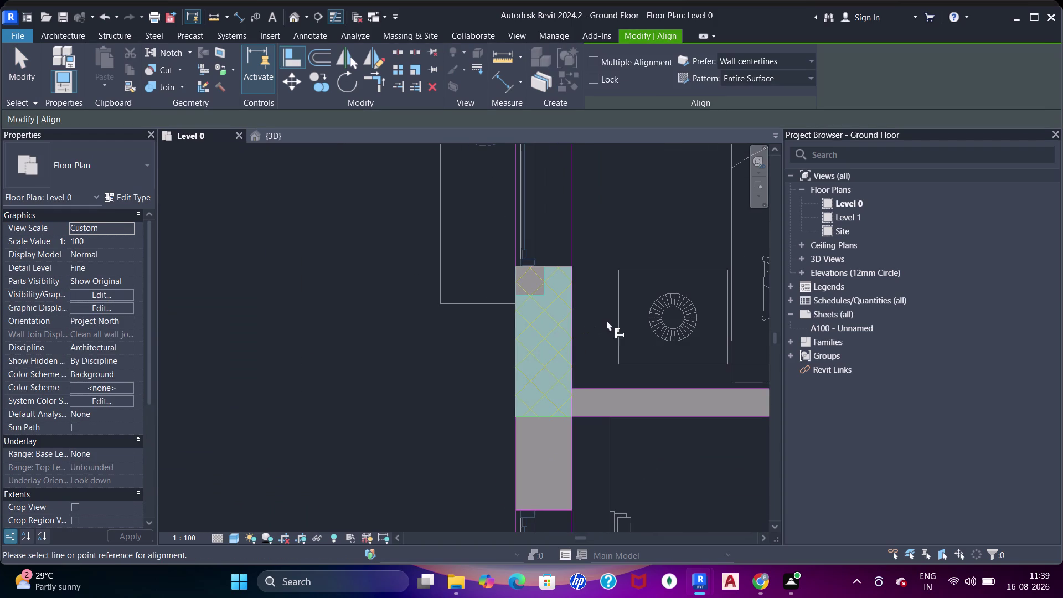
scroll(down, 3)
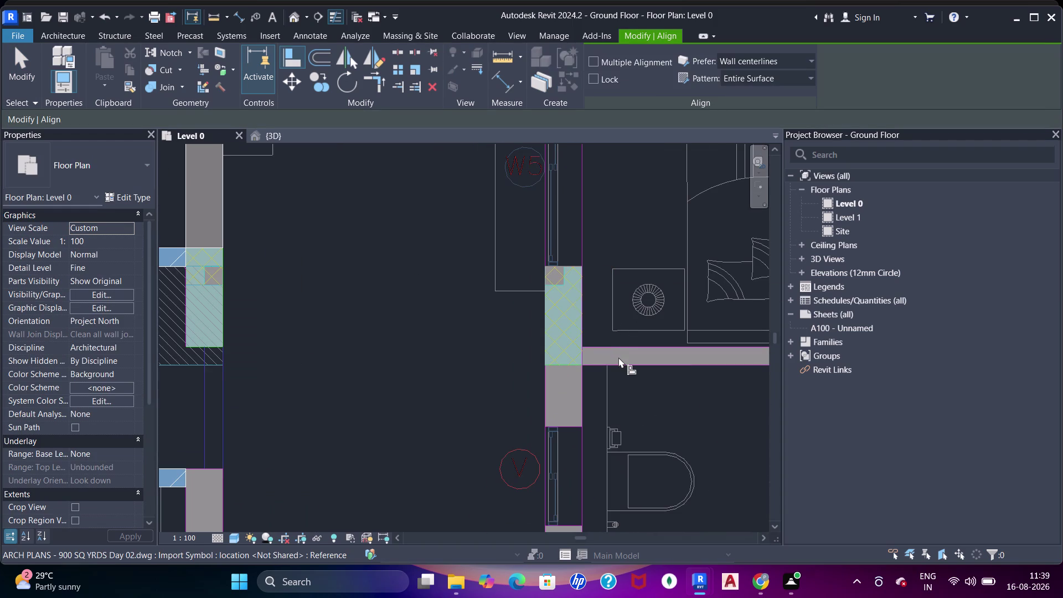
Cancel the alignment and clear all active commands and selections.
key(Escape)
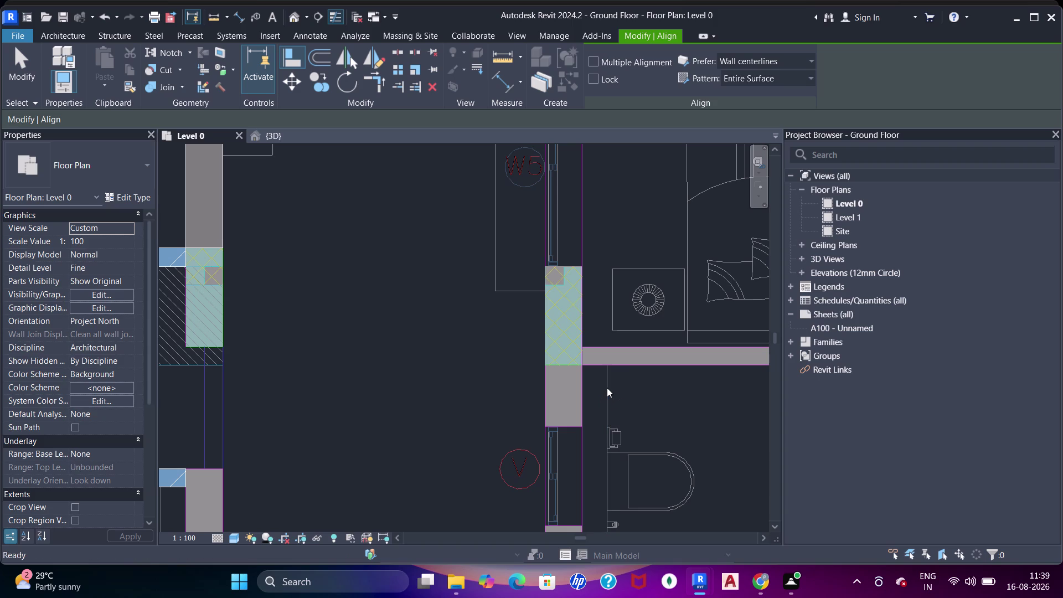
key(Escape)
key(Escape)
key(Escape)
key(Escape)
key(Escape)
key(Escape)
key(Escape)
key(Escape)
key(Escape)
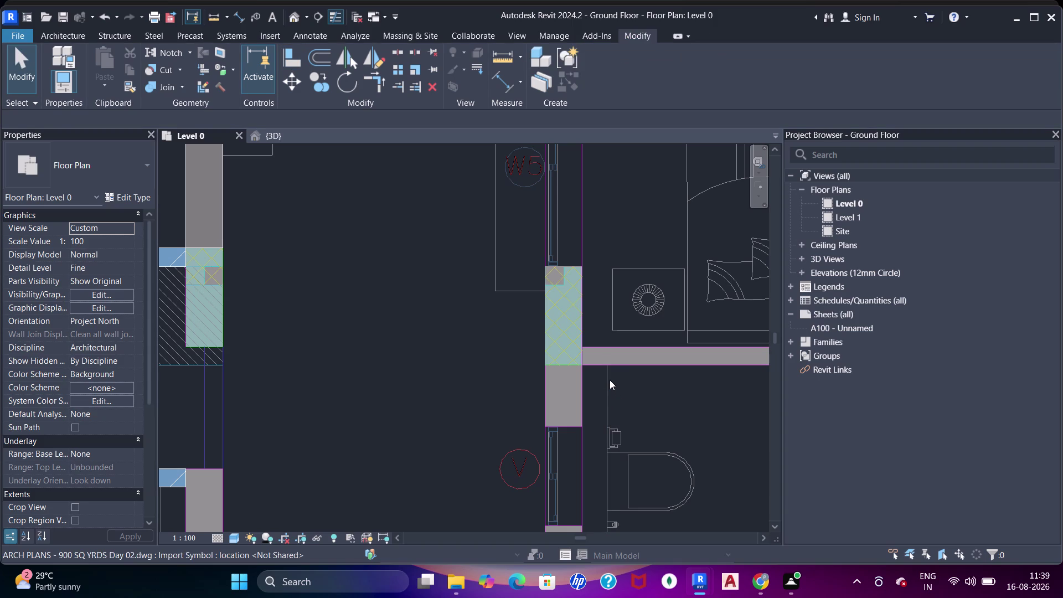
key(Escape)
key(Escape)
key(Escape)
In Visibility/Graphics (VG), filter for 'colu' and hide Structural Columns.
text(sd)
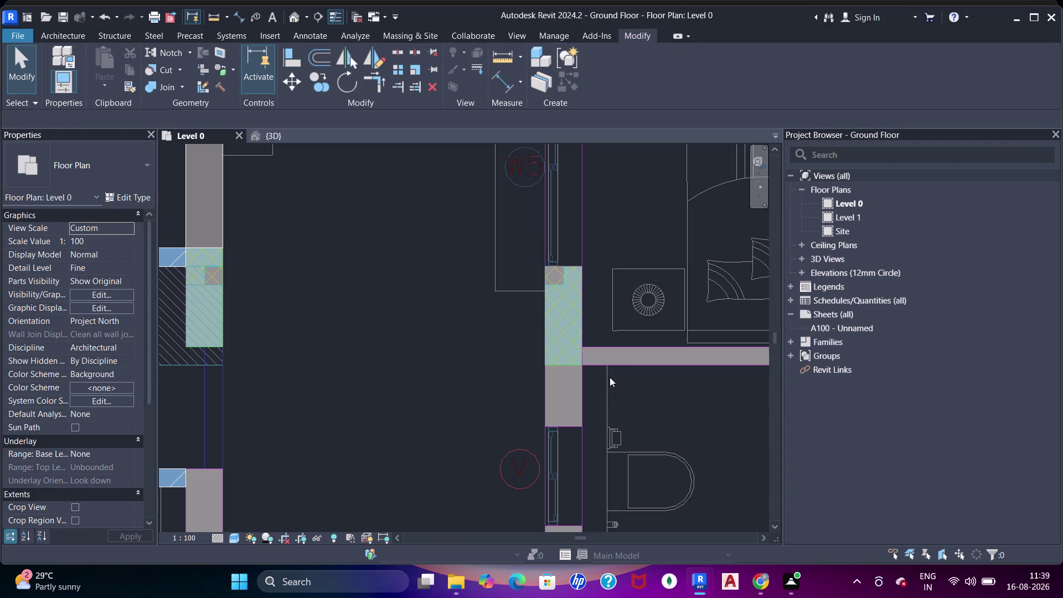
text(sdvg)
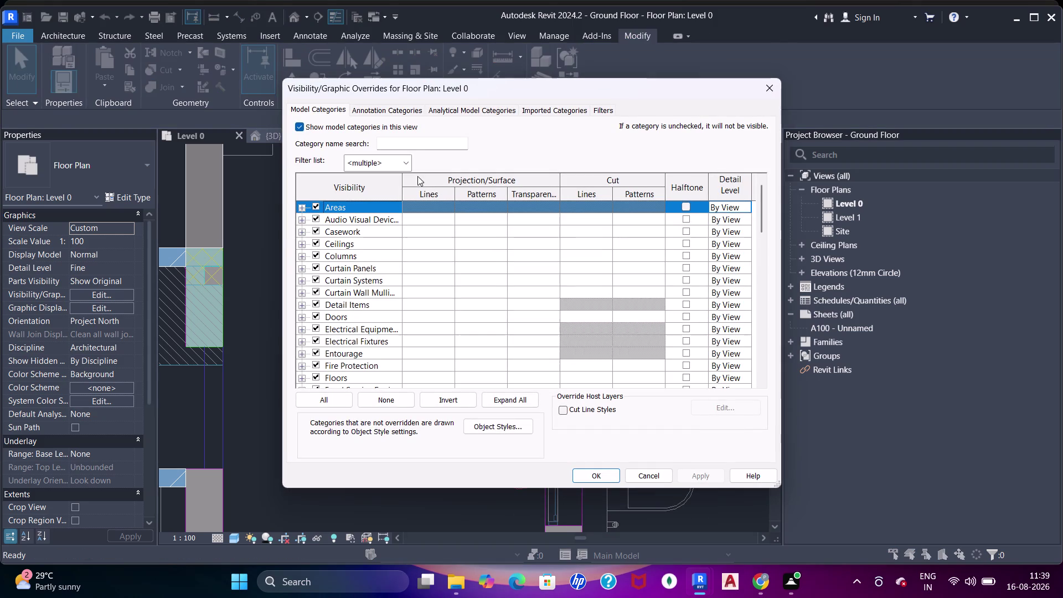
click(411, 143)
key(c)
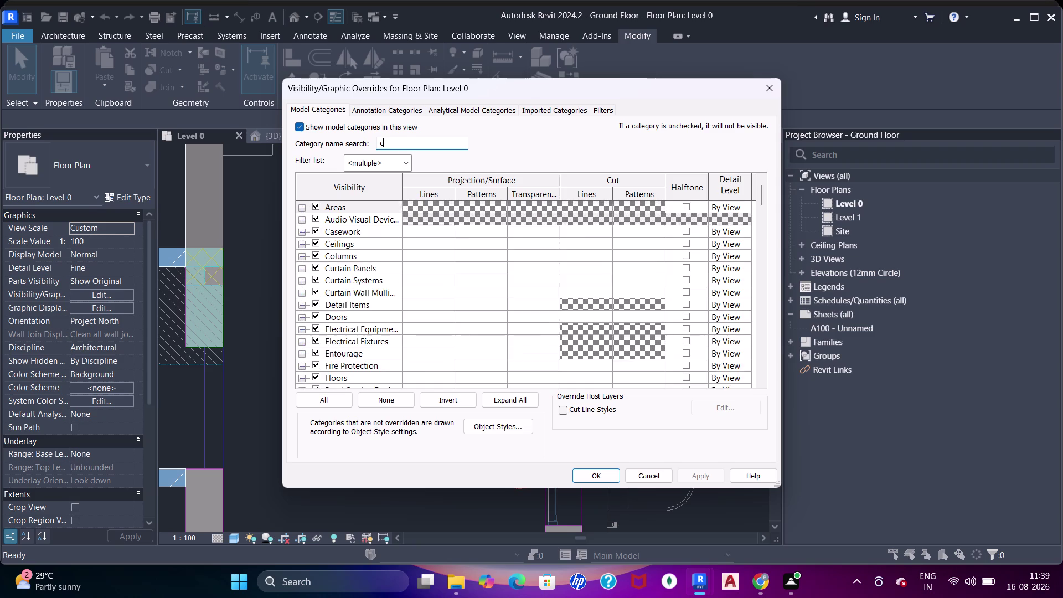
key(o)
key(l)
key(u)
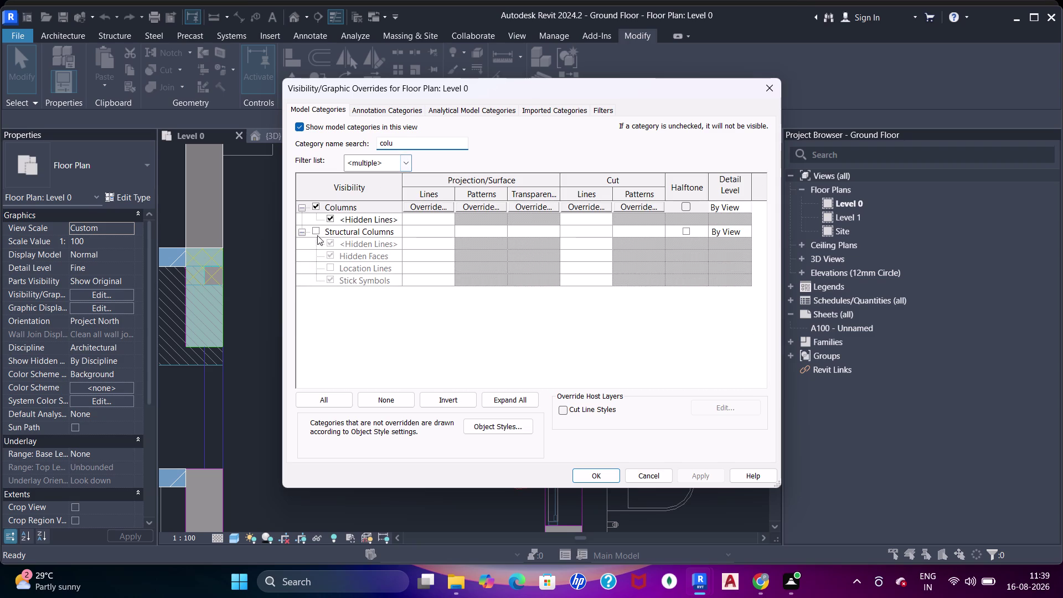
click(317, 233)
click(598, 481)
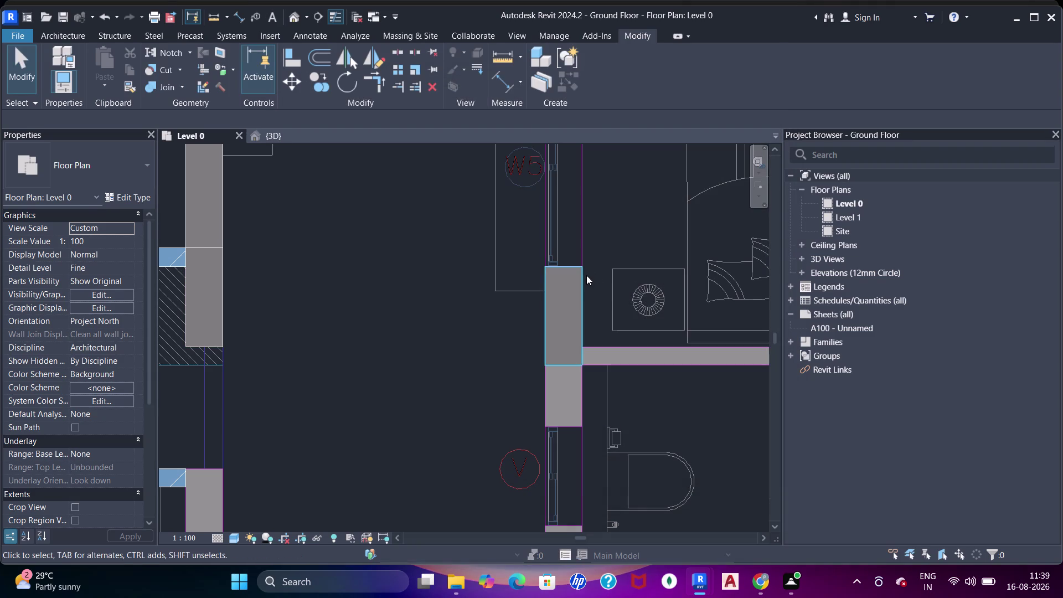
Start Align at the bedroom window wall, picking the column edge as reference.
key(Escape)
scroll(down, 3)
middle_drag(596, 238, 605, 346)
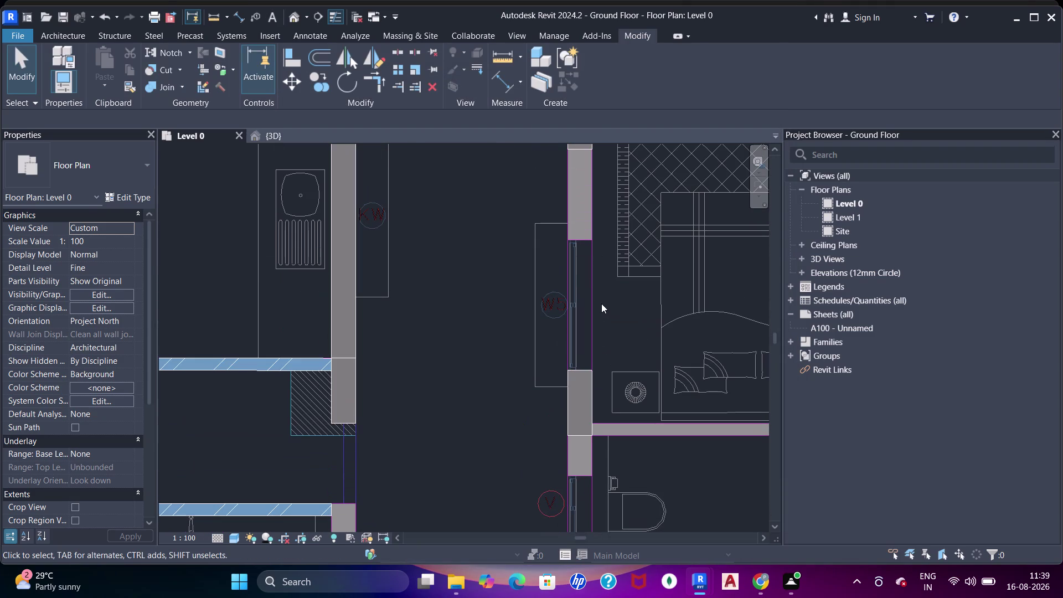
key(a)
key(a)
key(a)
click(584, 368)
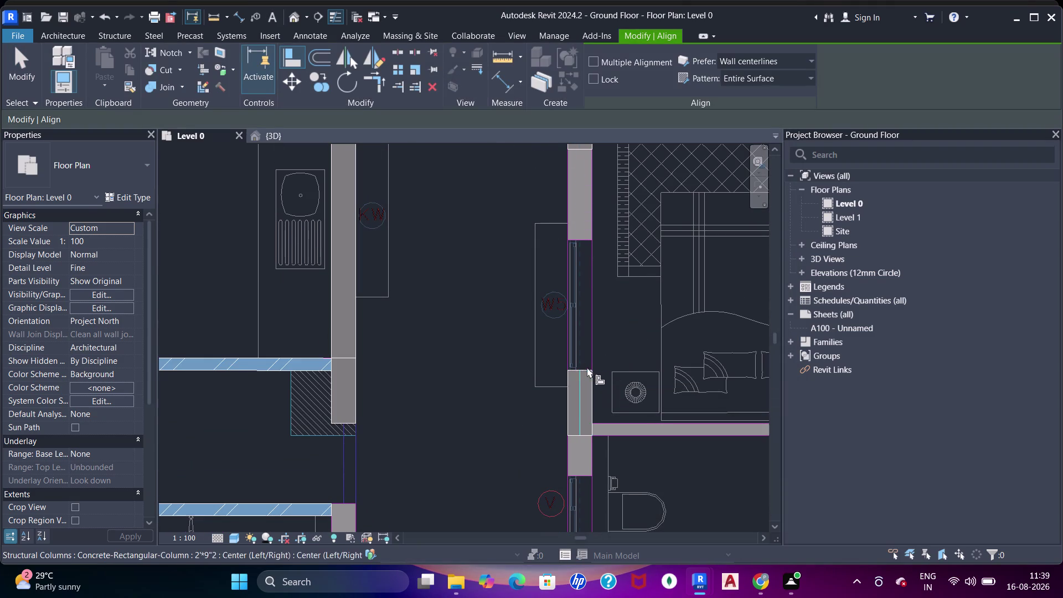
key(Escape)
text(aa)
key(Tab)
drag(584, 370, 589, 358)
Align the bedroom-window wall end to the column and finish aligning.
scroll(up, 3)
middle_drag(583, 244, 597, 325)
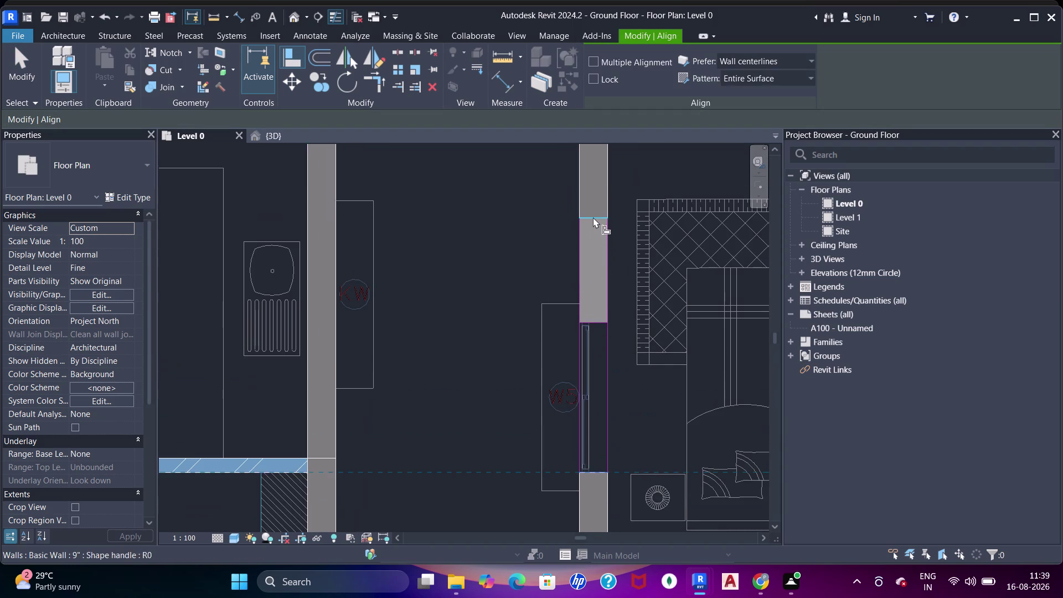
click(592, 216)
scroll(down, 3)
middle_drag(589, 312, 563, 257)
scroll(up, 3)
key(Escape)
key(Escape)
key(Escape)
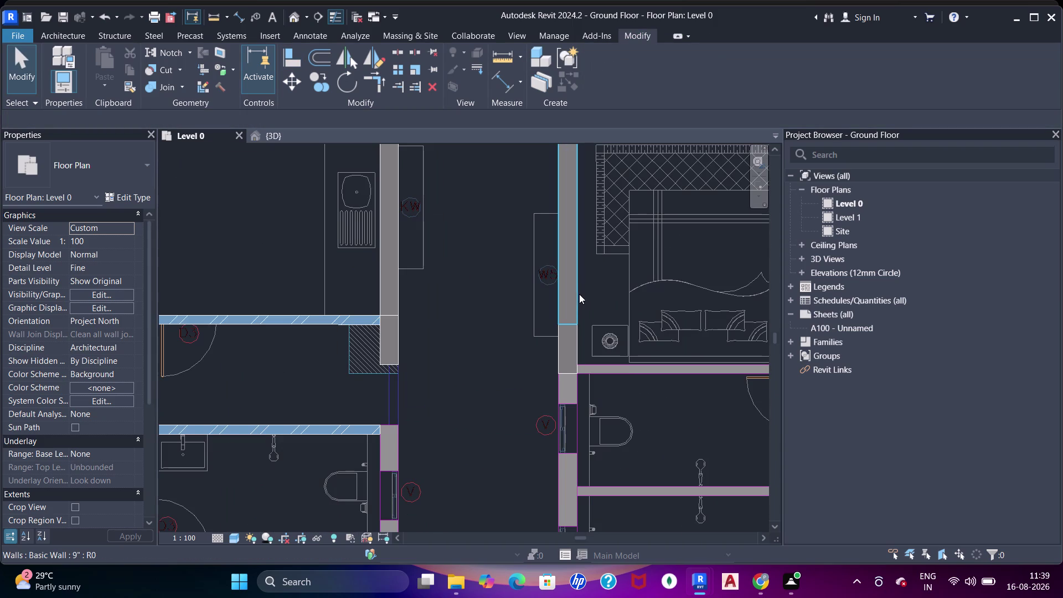
In Visibility/Graphics, filter for 'col' and show Structural Columns again.
text(vg)
click(432, 146)
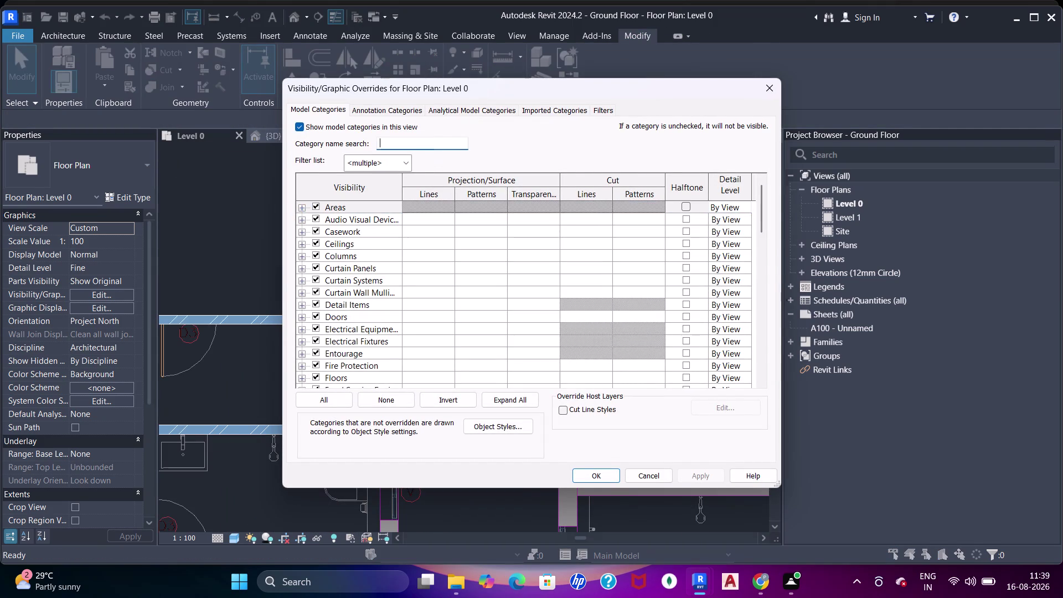
key(c)
key(o)
key(l)
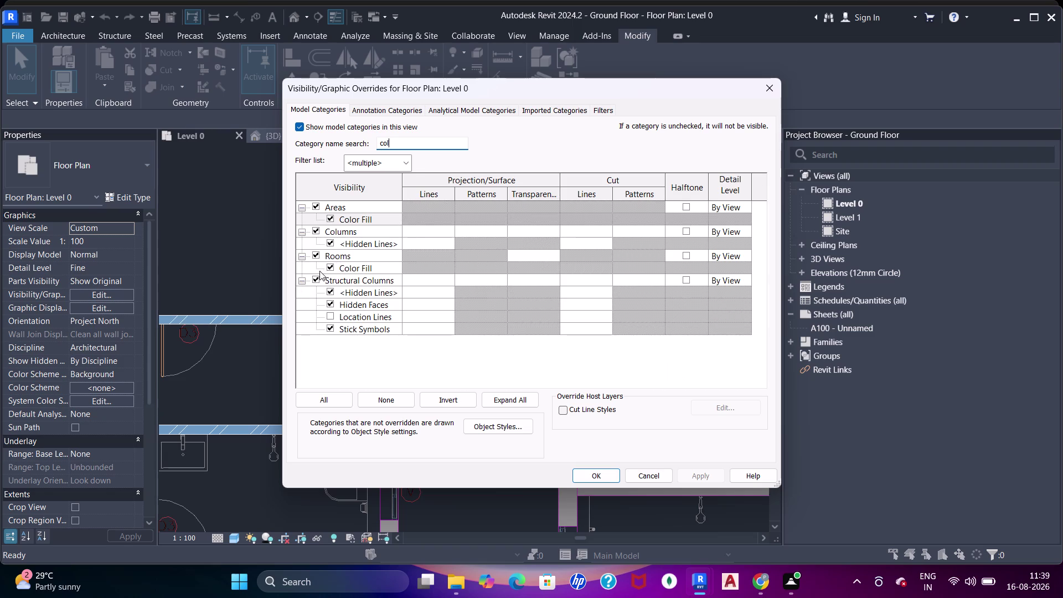
click(316, 276)
click(600, 471)
Pan the plan down across the bathroom walls.
scroll(down, 3)
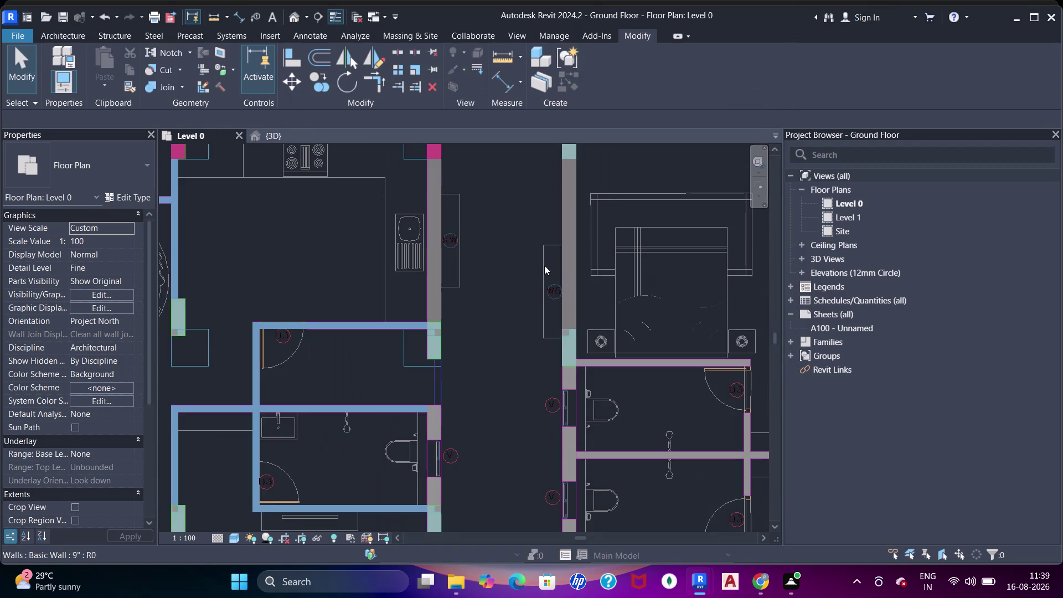
middle_drag(583, 364, 554, 262)
middle_drag(580, 374, 574, 354)
scroll(up, 3)
middle_drag(554, 291, 554, 292)
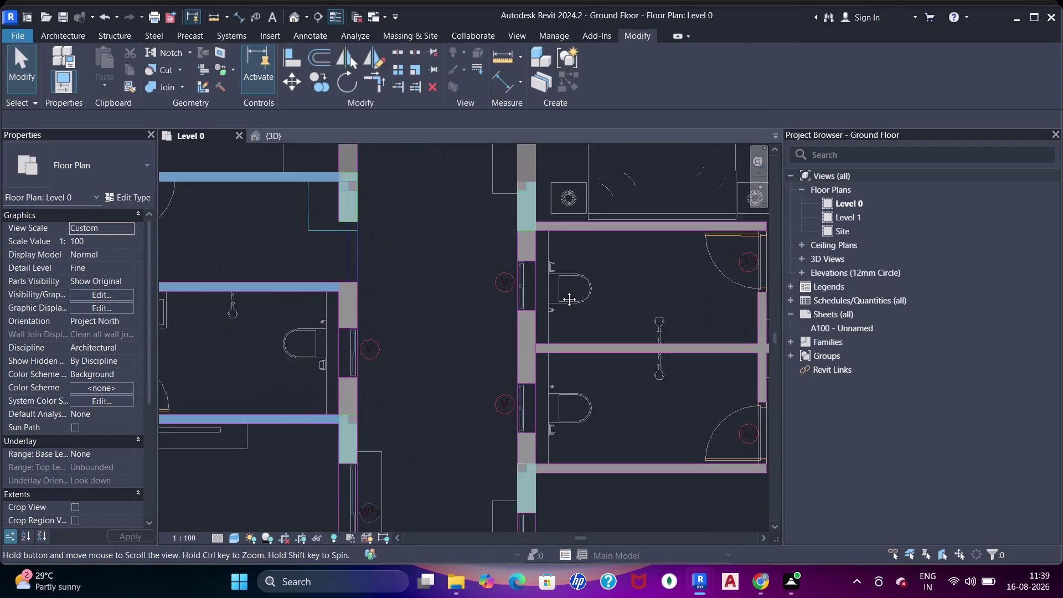
middle_drag(555, 292, 570, 280)
scroll(up, 3)
Cancel any active command before tracing the bathroom partitions.
key(Escape)
key(Escape)
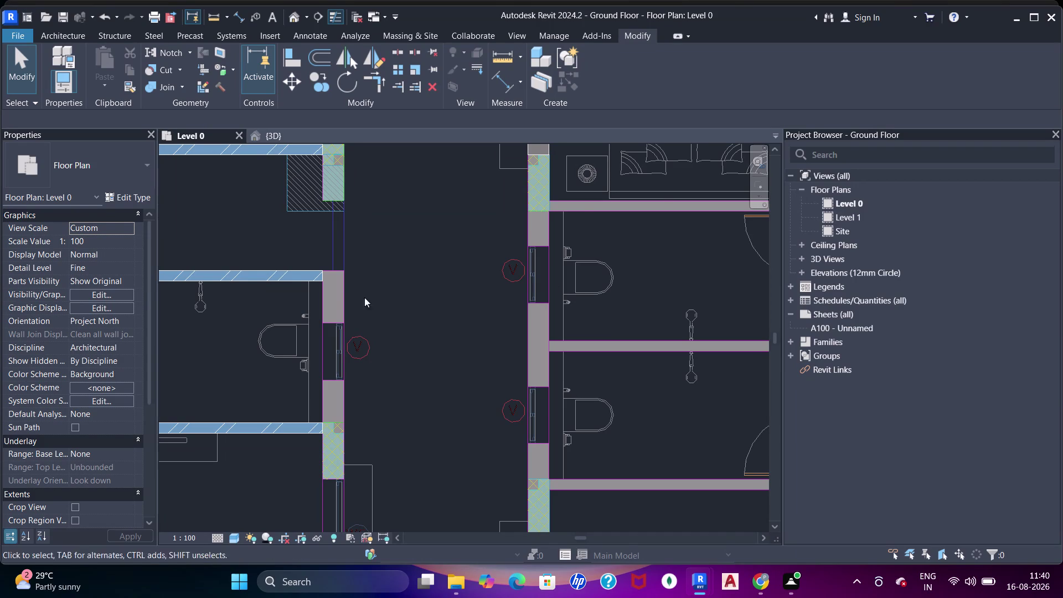
Draw a short 9-inch basic wall across the gap above the right bathroom partition.
key(Escape)
key(Escape)
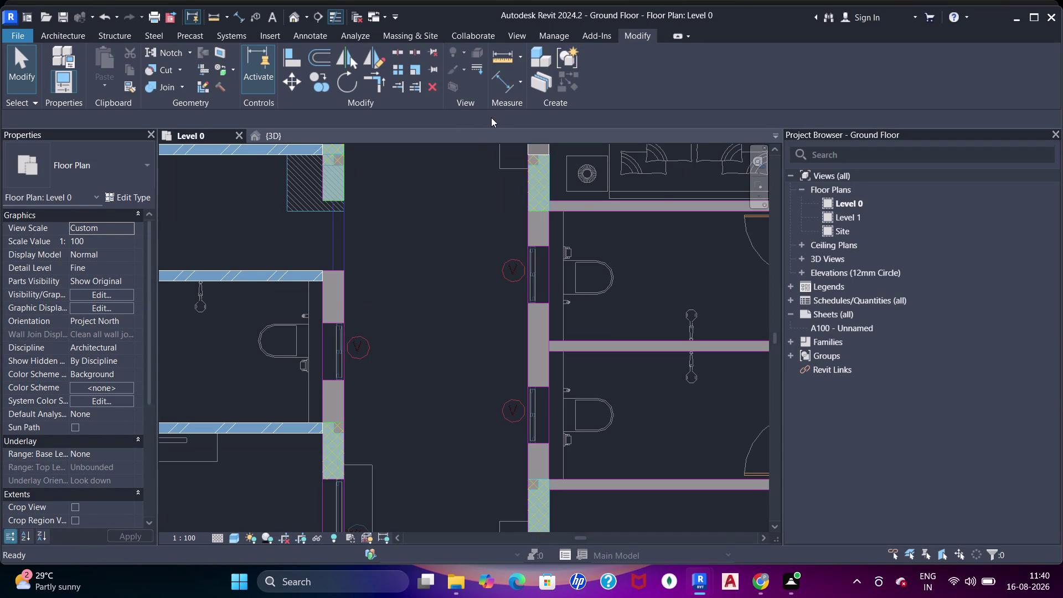
key(w)
key(a)
scroll(up, 3)
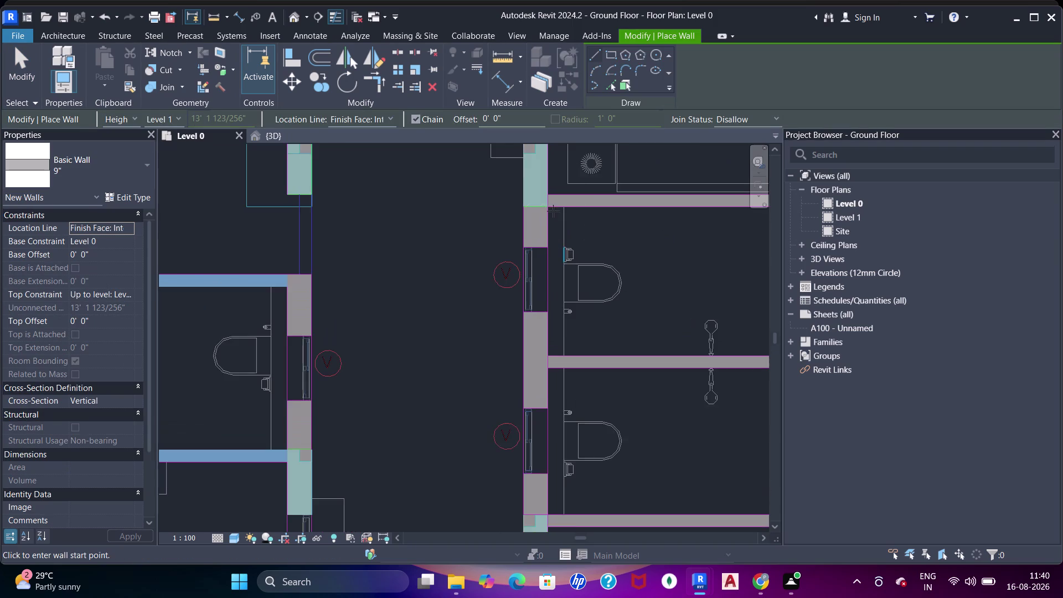
click(544, 196)
middle_drag(548, 342, 566, 214)
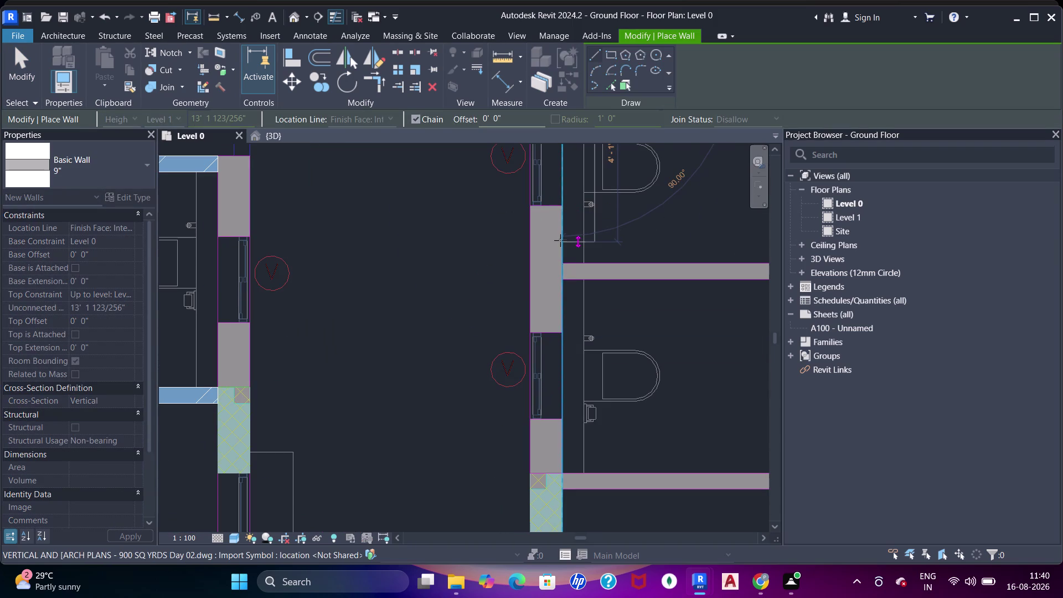
click(561, 240)
key(Escape)
key(Escape)
key(Escape)
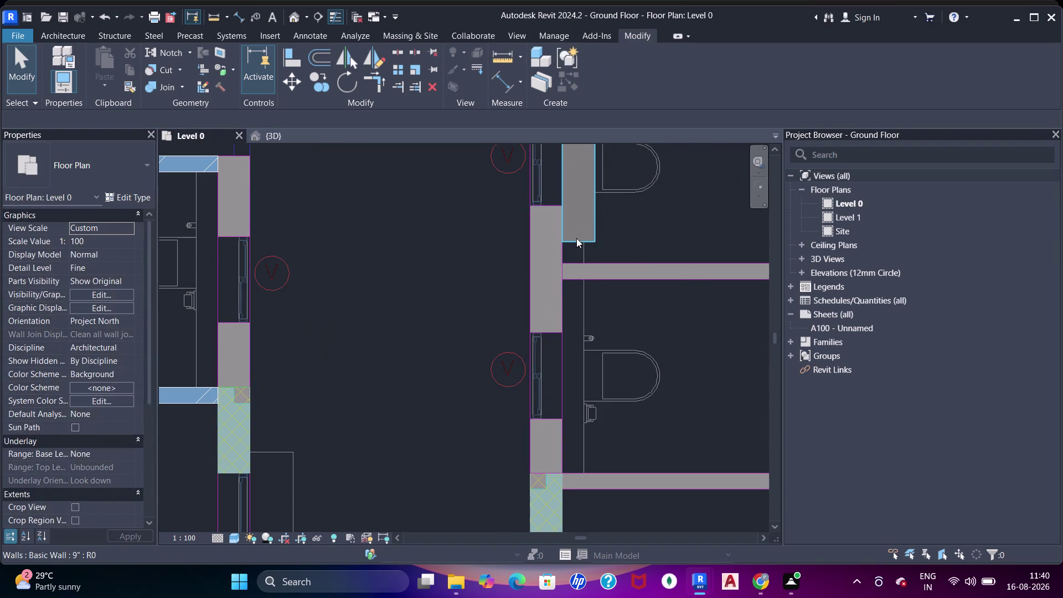
Select the new wall to confirm its 4'1" length.
click(575, 238)
key(space)
scroll(down, 3)
middle_click(570, 243)
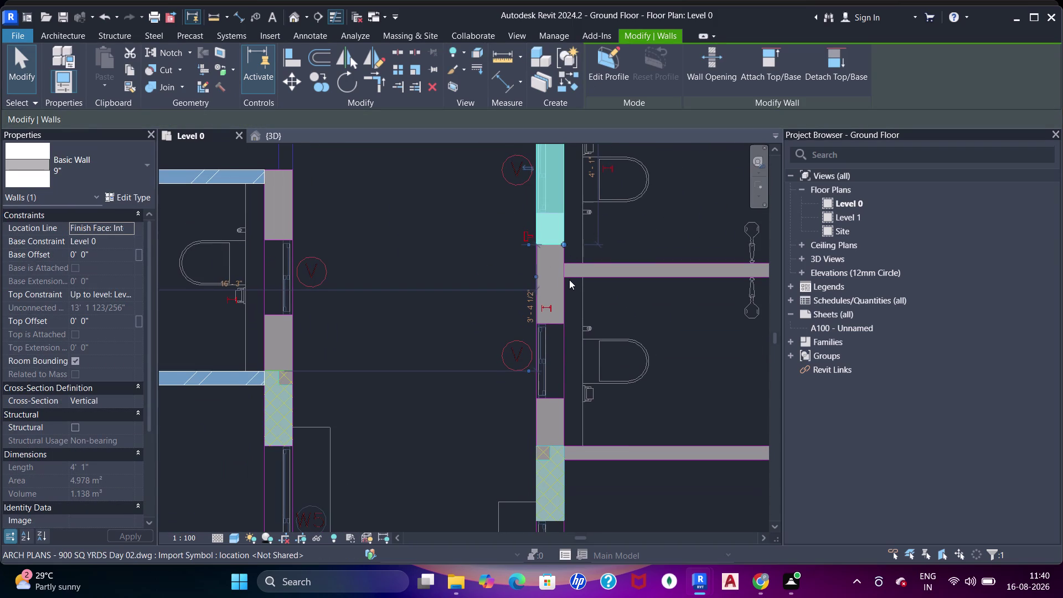
Align the new wall to the CAD plan line using AL.
key(a)
key(a)
key(a)
key(a)
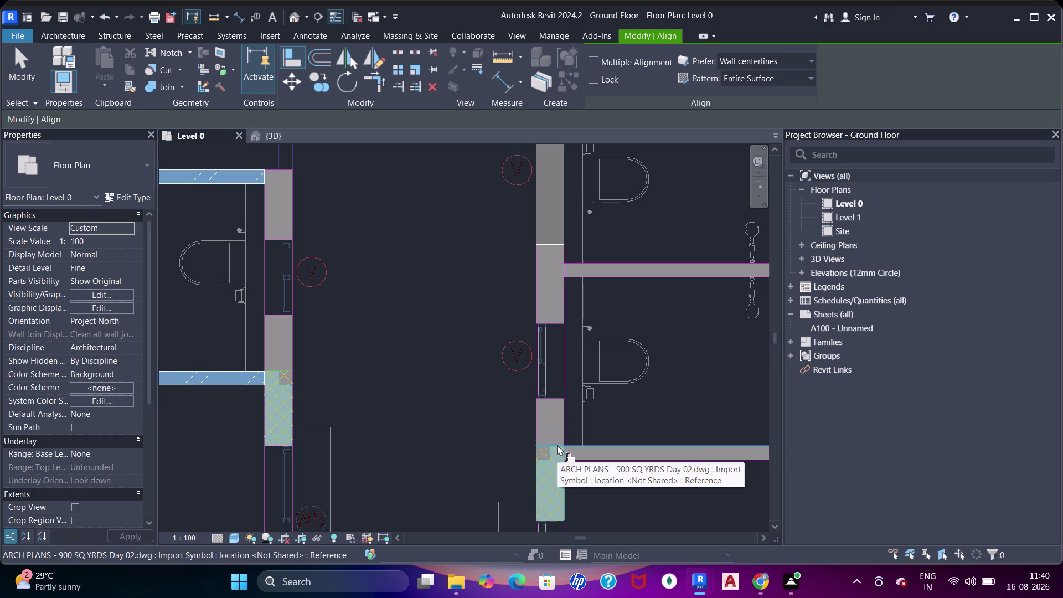
drag(556, 446, 559, 423)
click(546, 246)
scroll(down, 3)
middle_drag(587, 262, 574, 282)
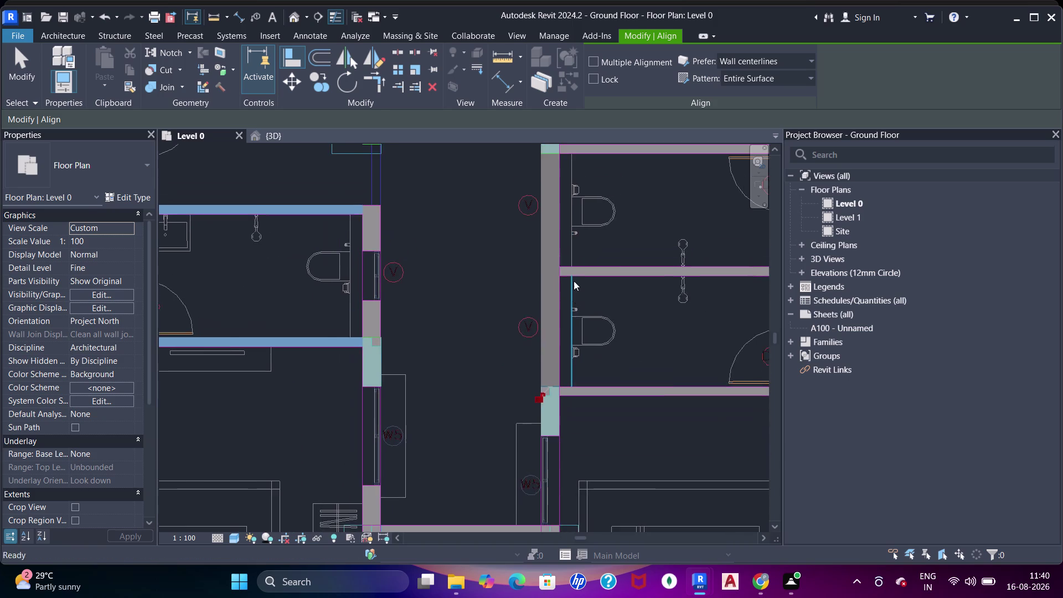
scroll(down, 3)
middle_click(618, 270)
key(Escape)
Pan over the plan to check the bathroom walls and lower bedrooms, ending alignment.
middle_drag(592, 291, 519, 351)
middle_drag(548, 284, 550, 292)
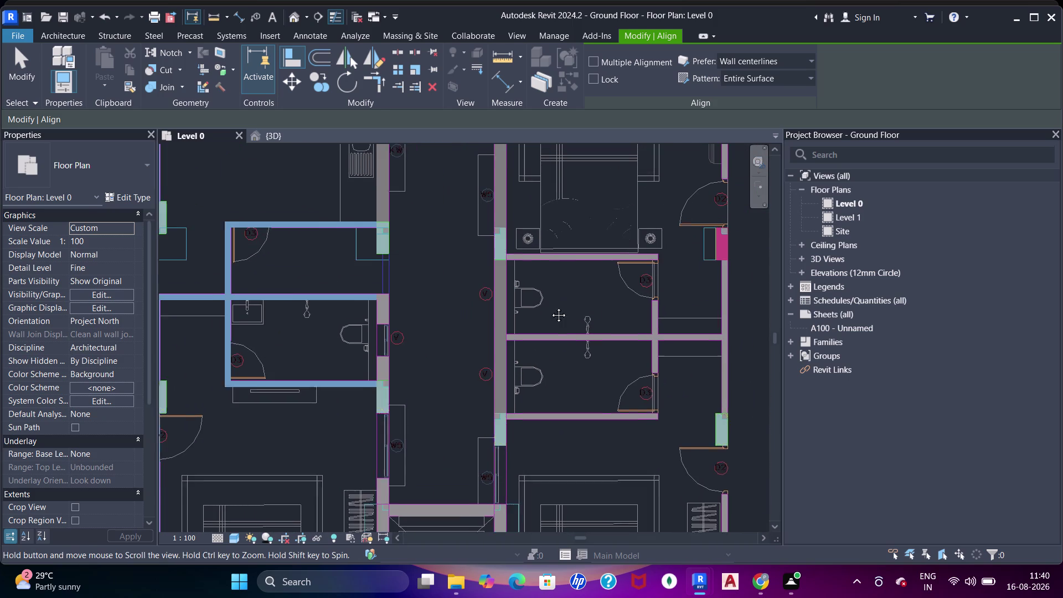
middle_drag(550, 293, 549, 354)
middle_drag(519, 299, 538, 336)
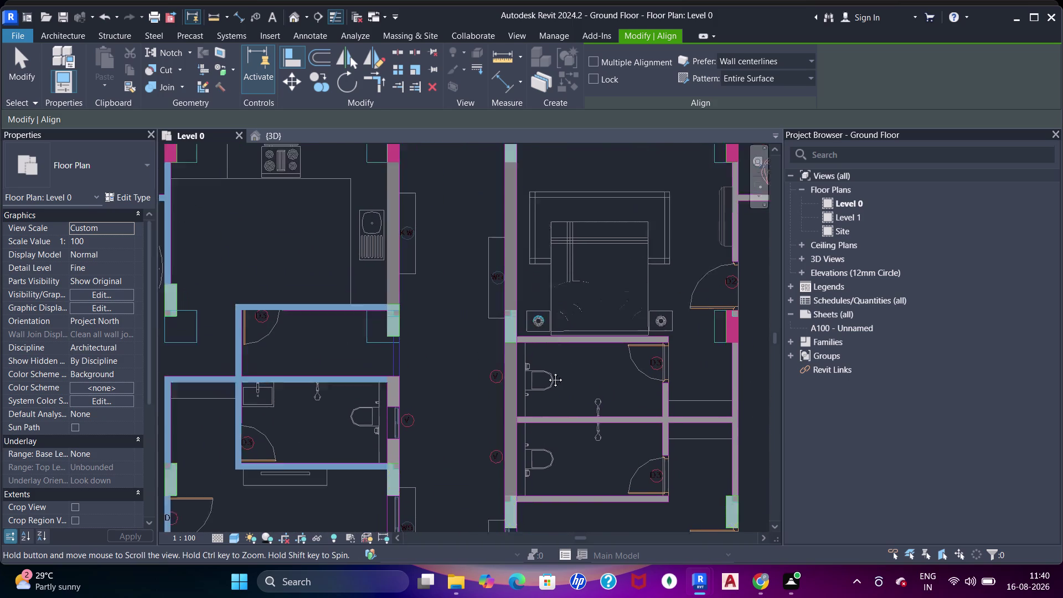
middle_drag(538, 337, 524, 216)
scroll(down, 3)
middle_drag(502, 319, 527, 207)
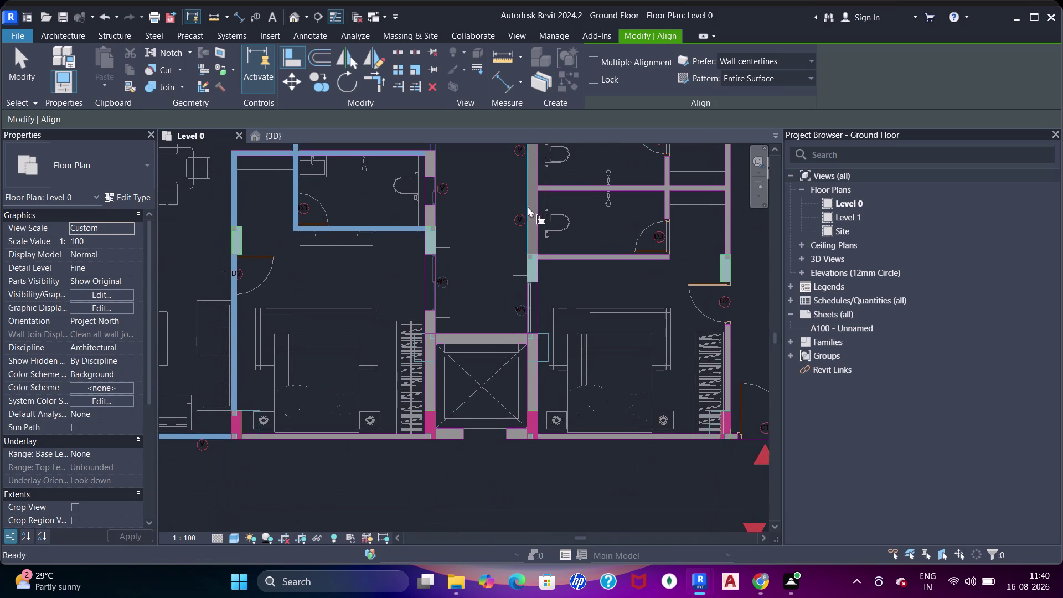
scroll(up, 3)
middle_drag(436, 215, 521, 418)
key(Escape)
key(Escape)
key(Escape)
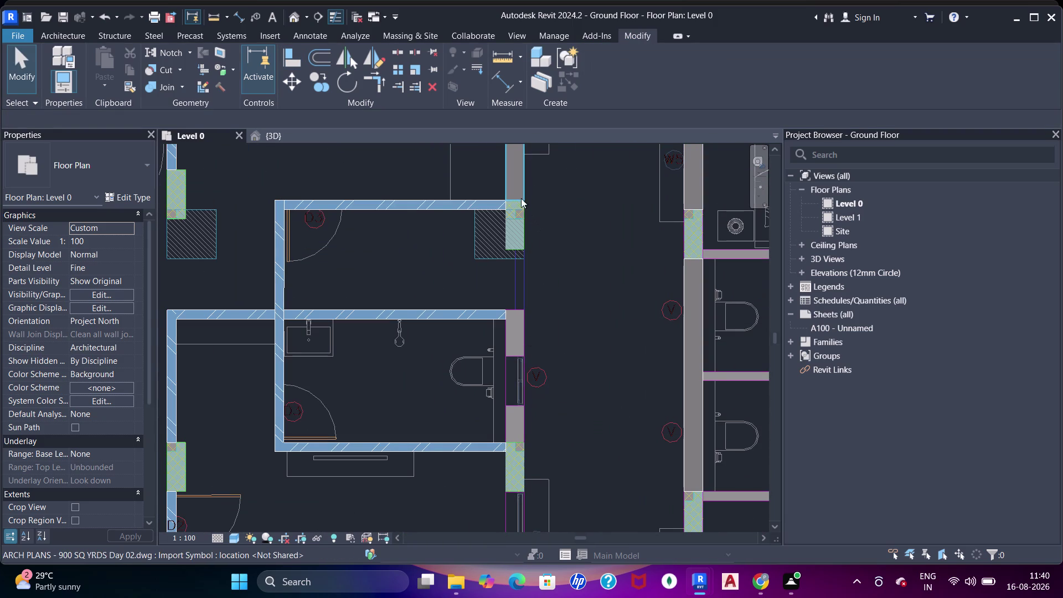
Cancel the mistakenly started wiring command and activate the Wall tool with WA.
key(w)
key(w)
key(a)
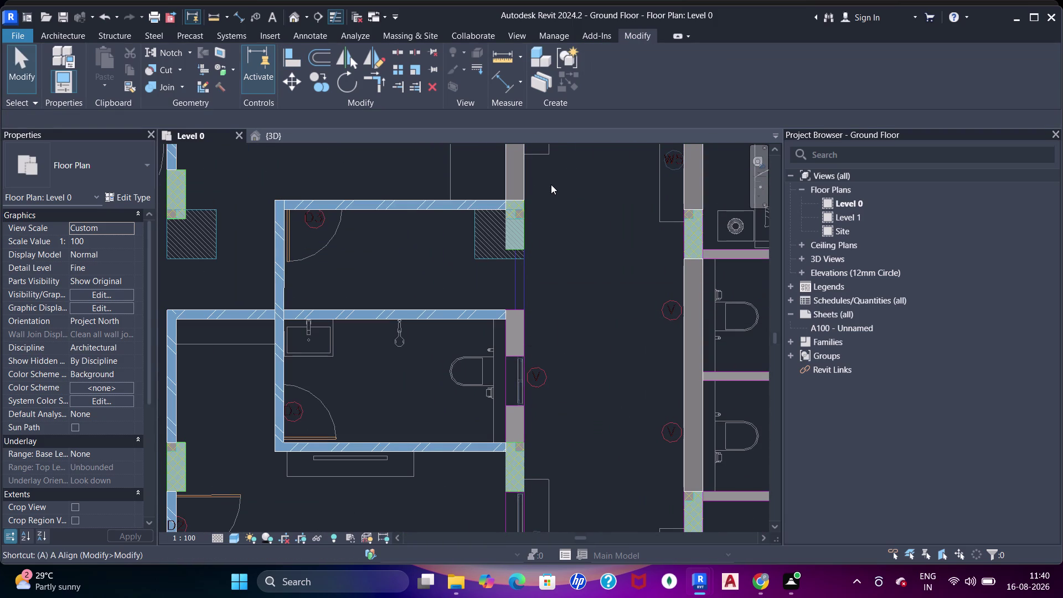
key(w)
key(a)
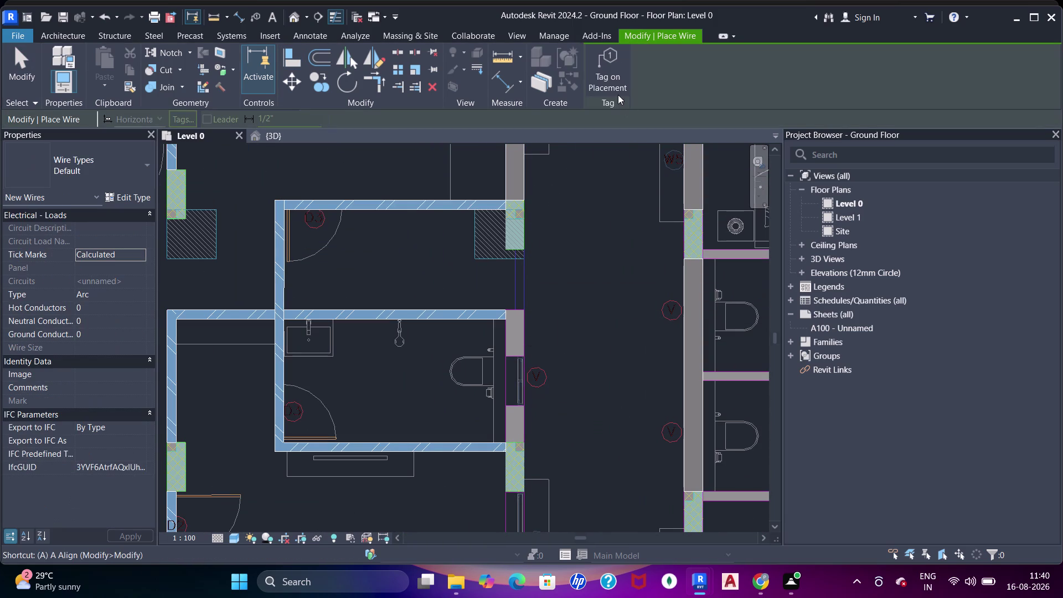
key(Escape)
key(Escape)
text(wa)
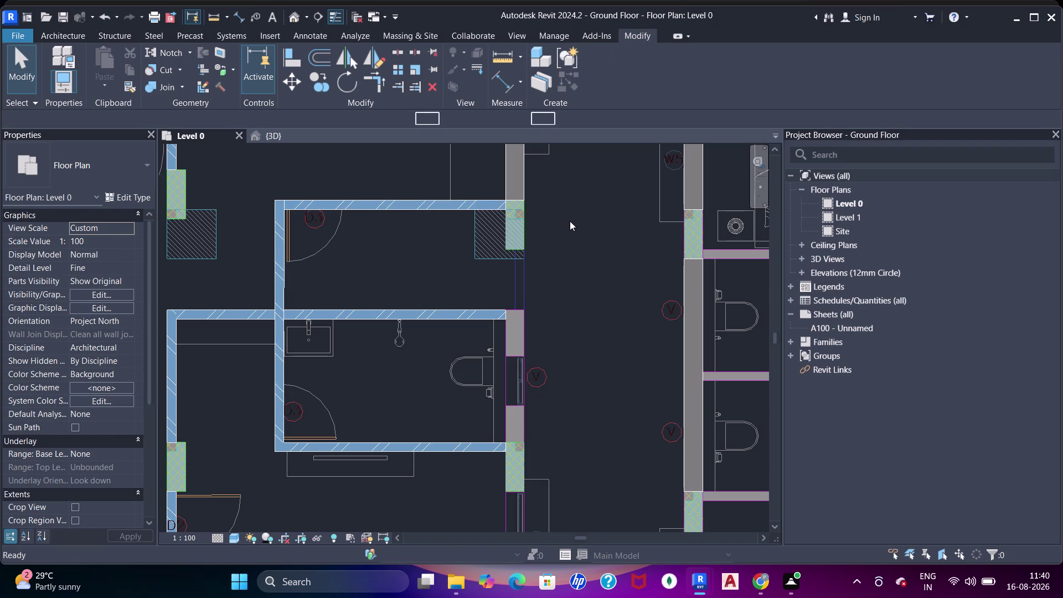
drag(607, 88, 605, 94)
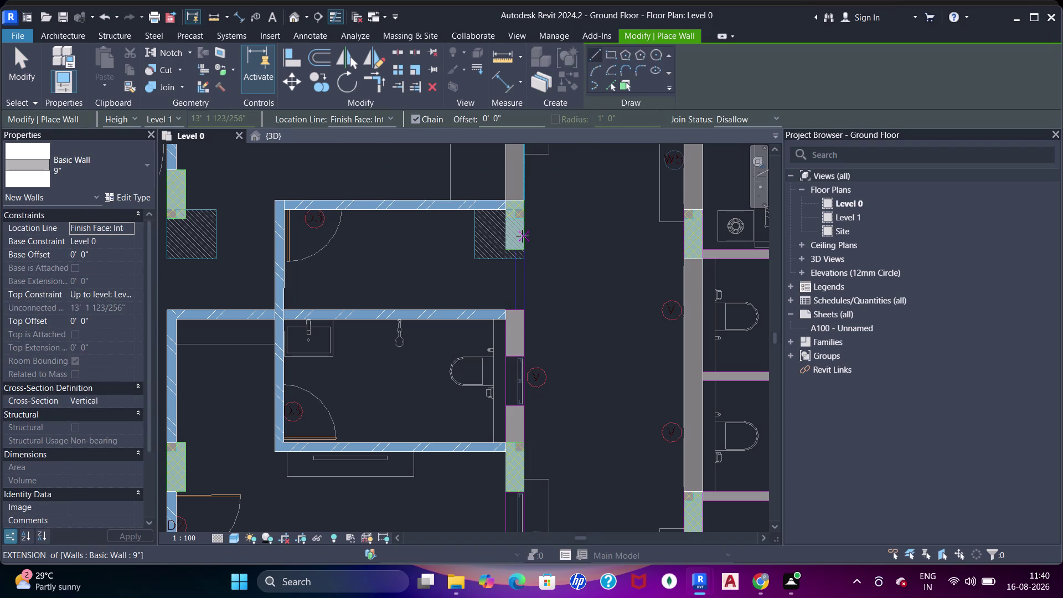
Draw a 7'10" basic wall from the upper column down to the lower column.
scroll(up, 3)
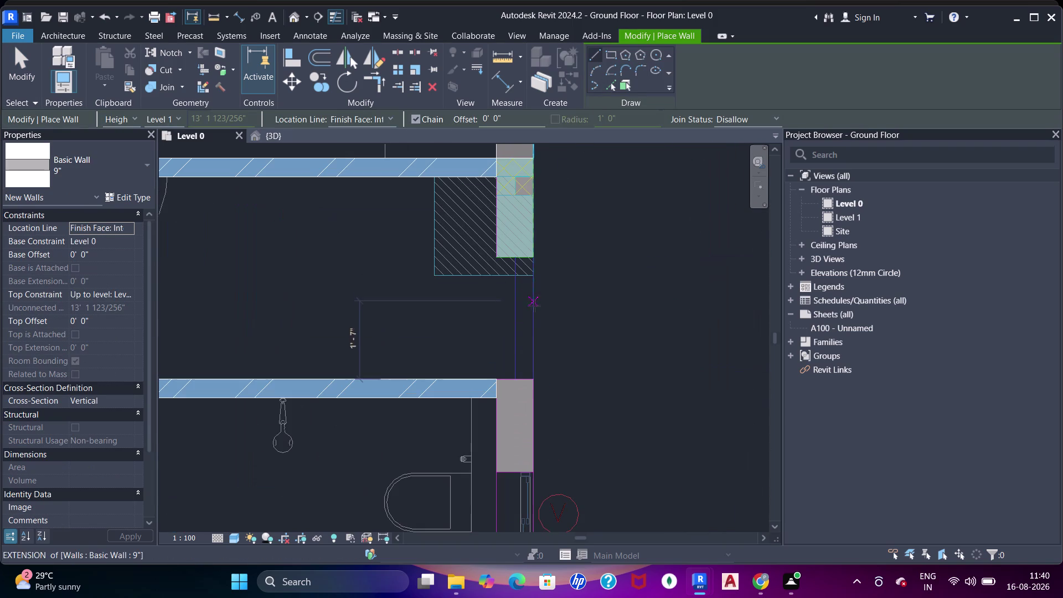
click(534, 257)
middle_drag(542, 479, 551, 252)
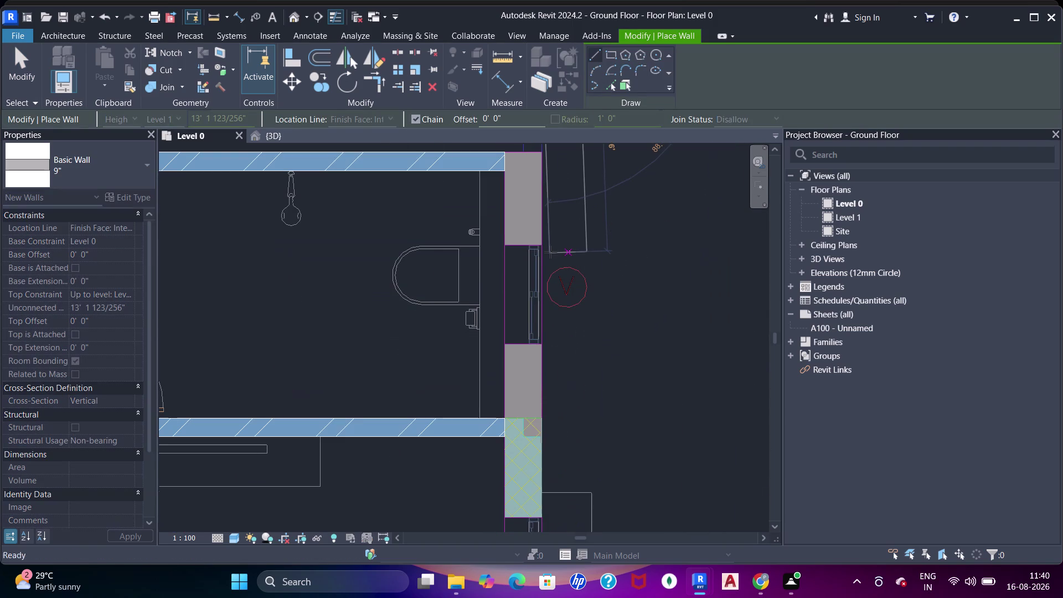
middle_drag(534, 444, 549, 264)
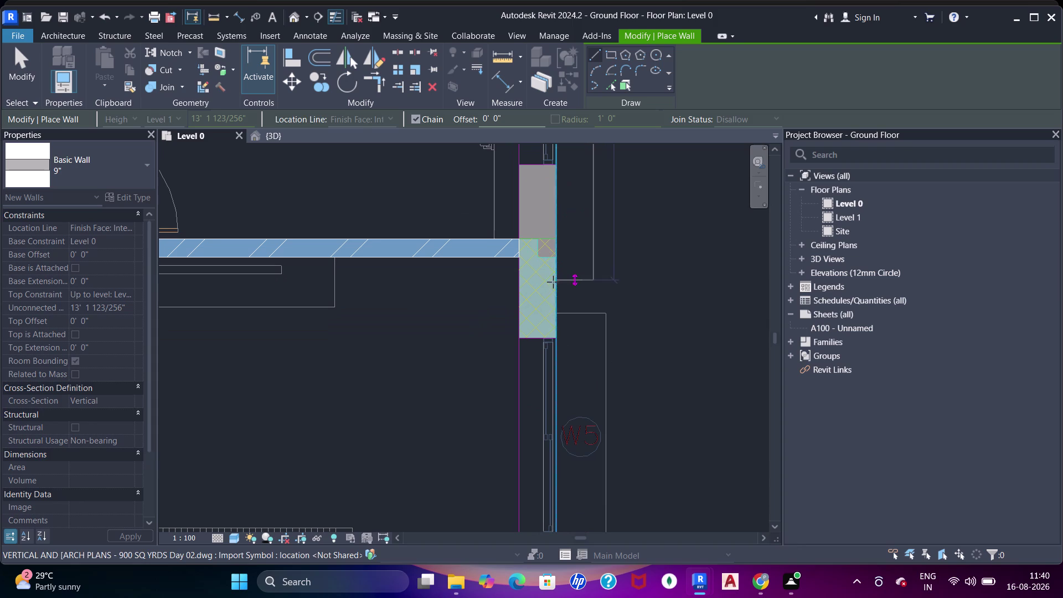
click(556, 241)
key(Escape)
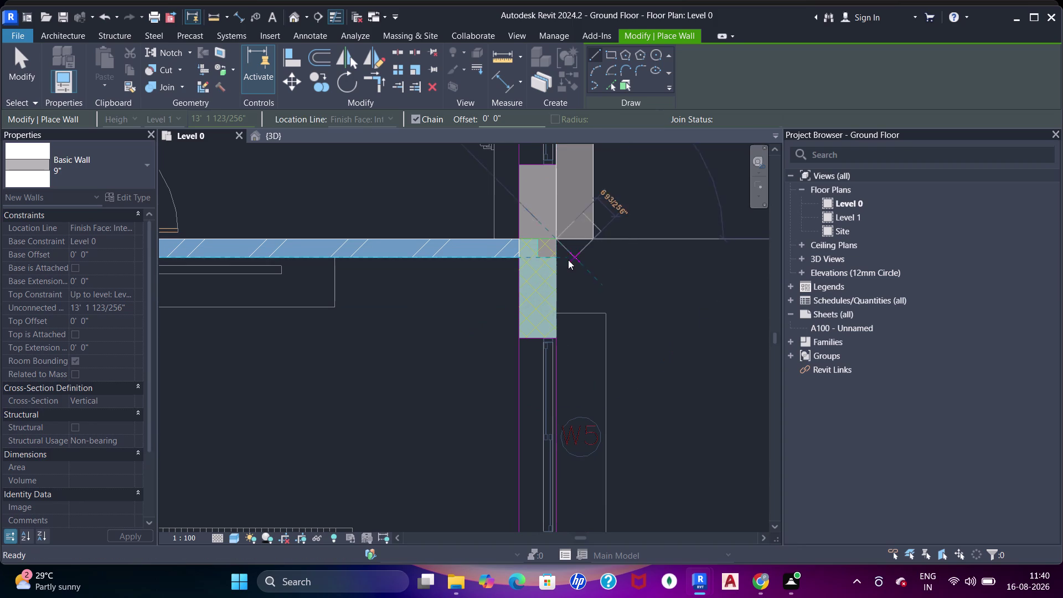
key(Escape)
key(Escape)
Select the new vertical wall and review it in the plan.
click(574, 239)
key(space)
scroll(down, 3)
middle_drag(575, 259, 594, 378)
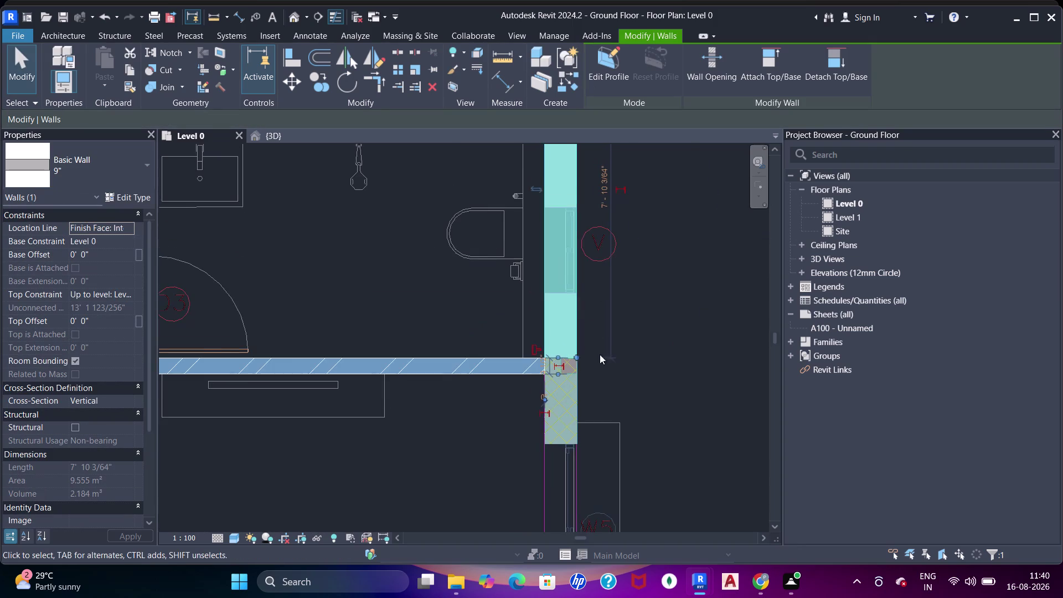
scroll(down, 3)
middle_drag(569, 327, 570, 408)
scroll(down, 3)
middle_drag(571, 328, 578, 397)
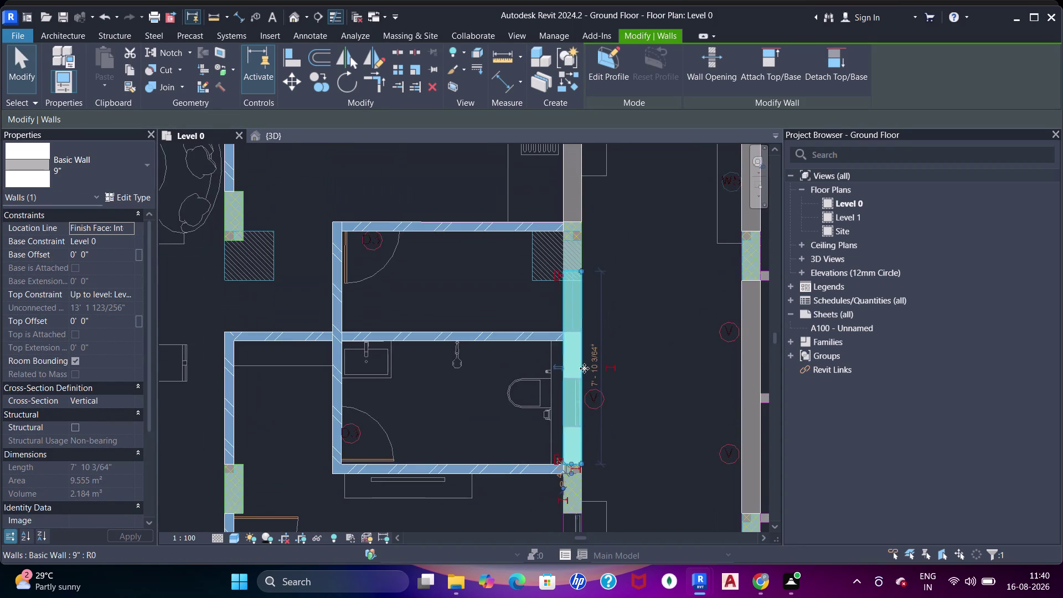
key(Escape)
Pan around the floor plan, from the parking area to the bedrooms, checking walls.
scroll(down, 3)
middle_drag(584, 289, 584, 180)
middle_drag(571, 380, 557, 281)
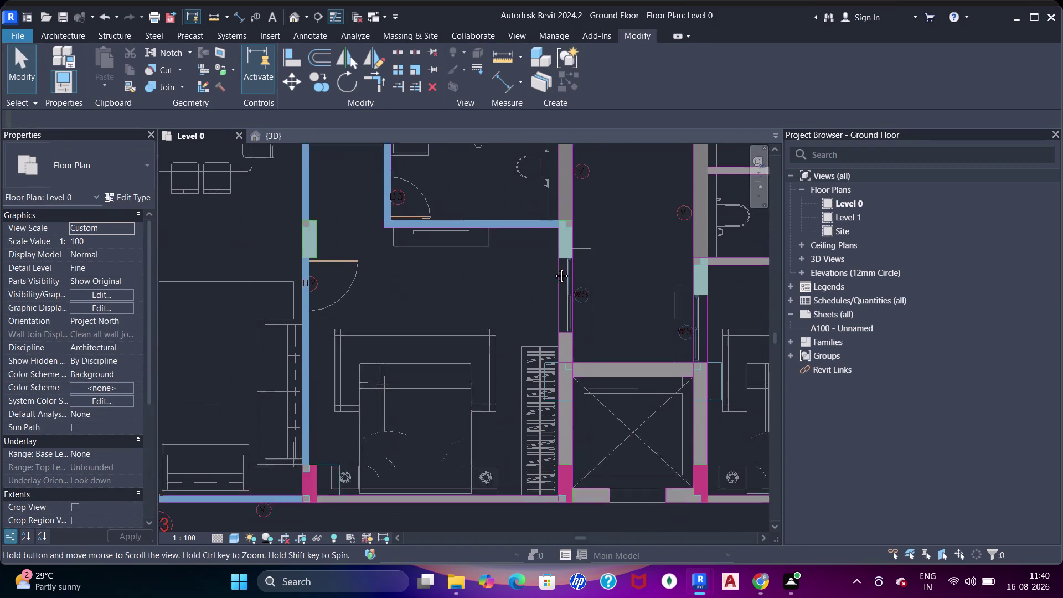
middle_drag(558, 281, 551, 263)
scroll(up, 3)
scroll(down, 3)
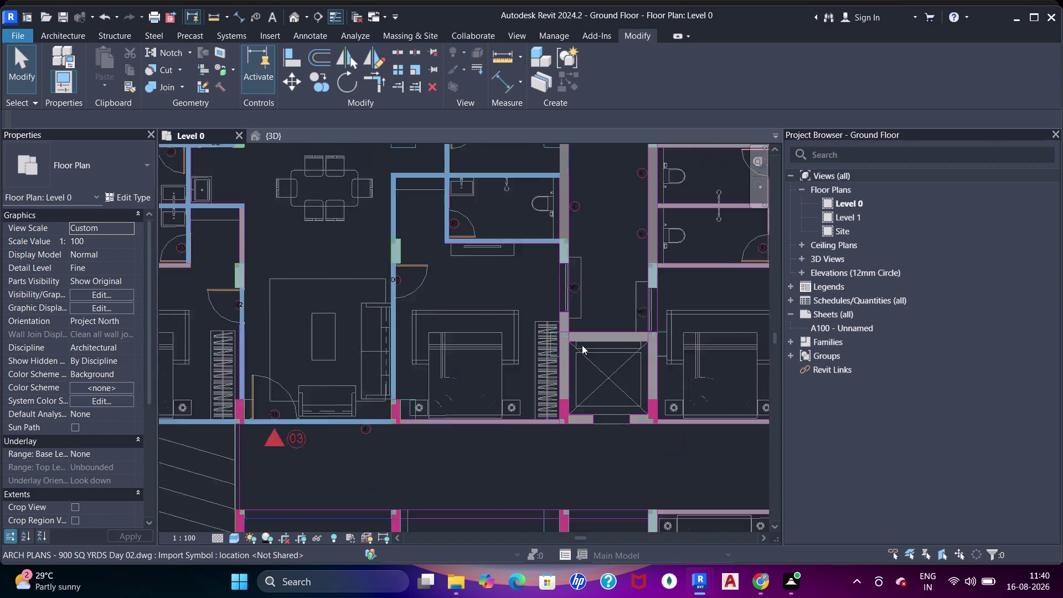
middle_drag(586, 371, 601, 225)
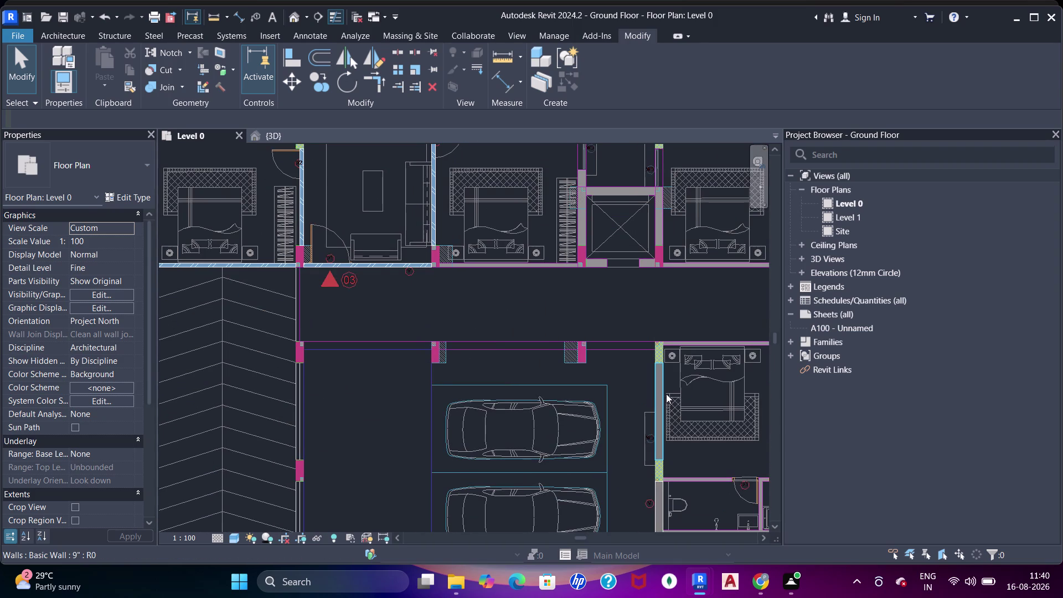
middle_drag(612, 194, 598, 344)
scroll(up, 3)
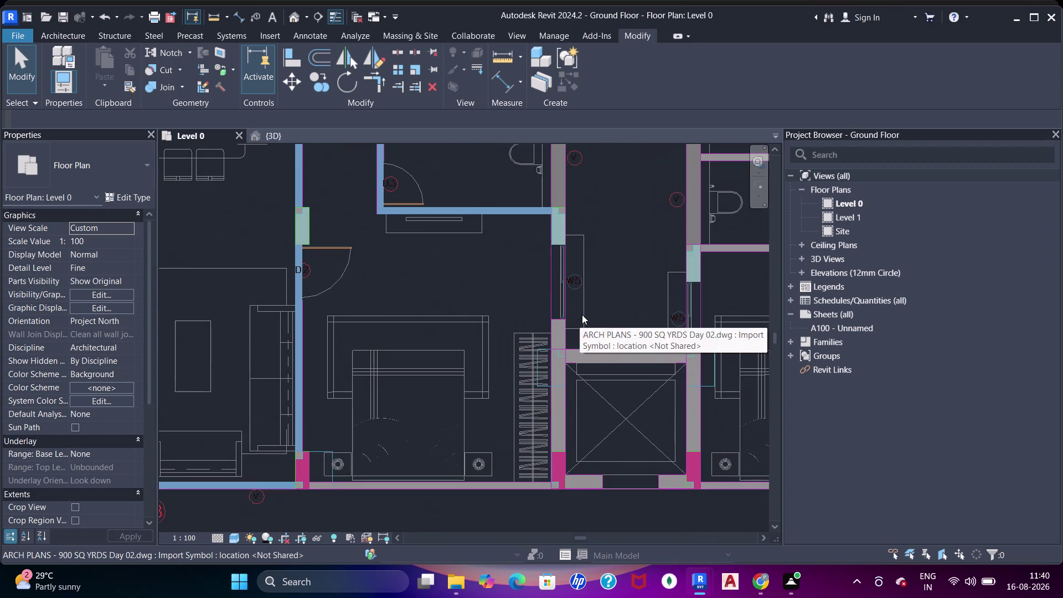
Restart the Wall tool (WA) for another 9-inch wall.
key(Escape)
key(Escape)
key(w)
key(a)
scroll(up, 3)
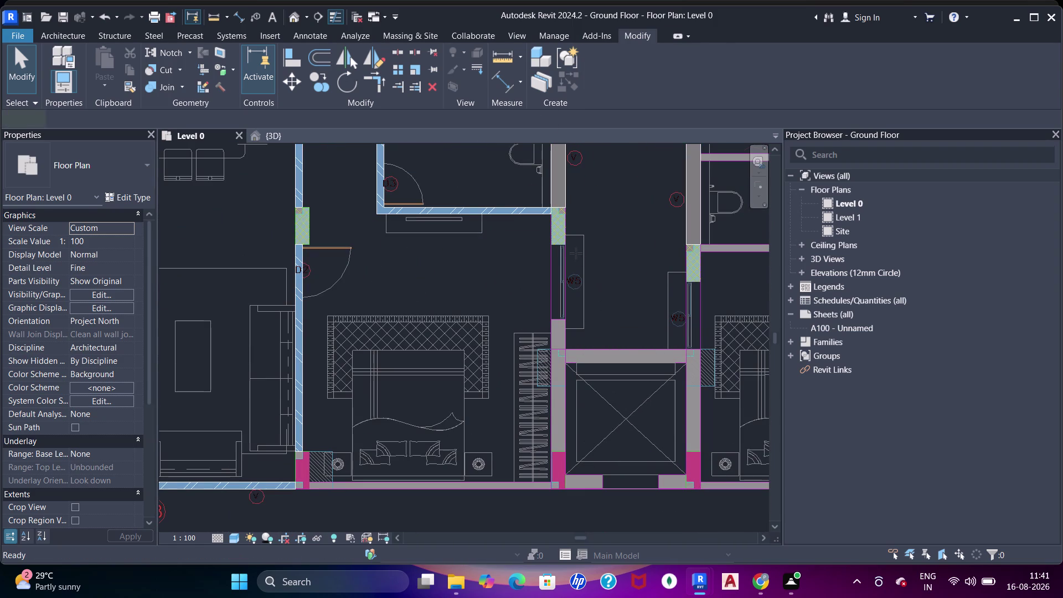
scroll(up, 3)
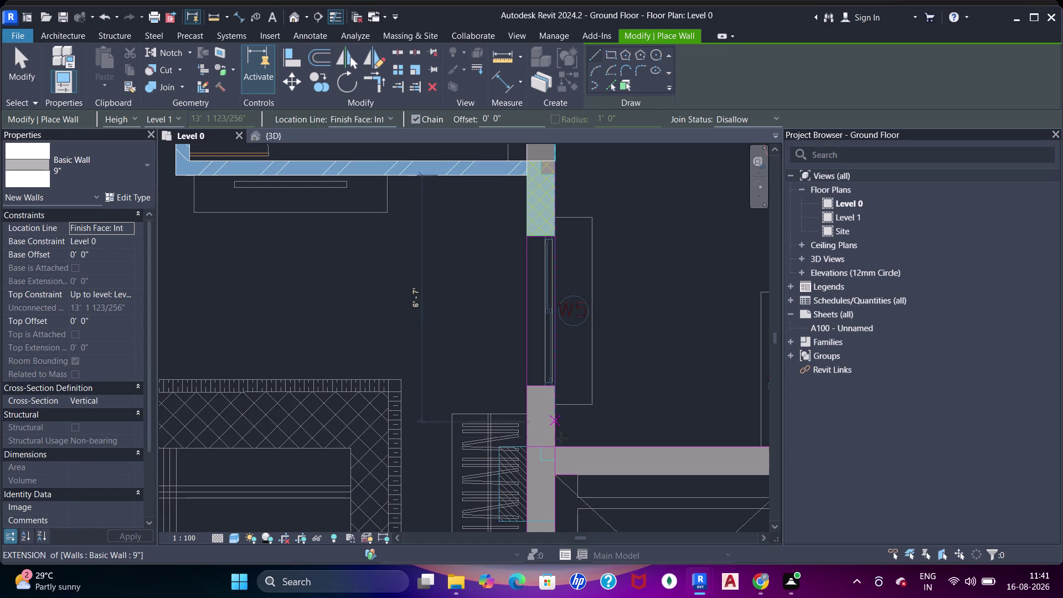
Draw a 5'7½" vertical wall from the partition end up to the column.
click(529, 449)
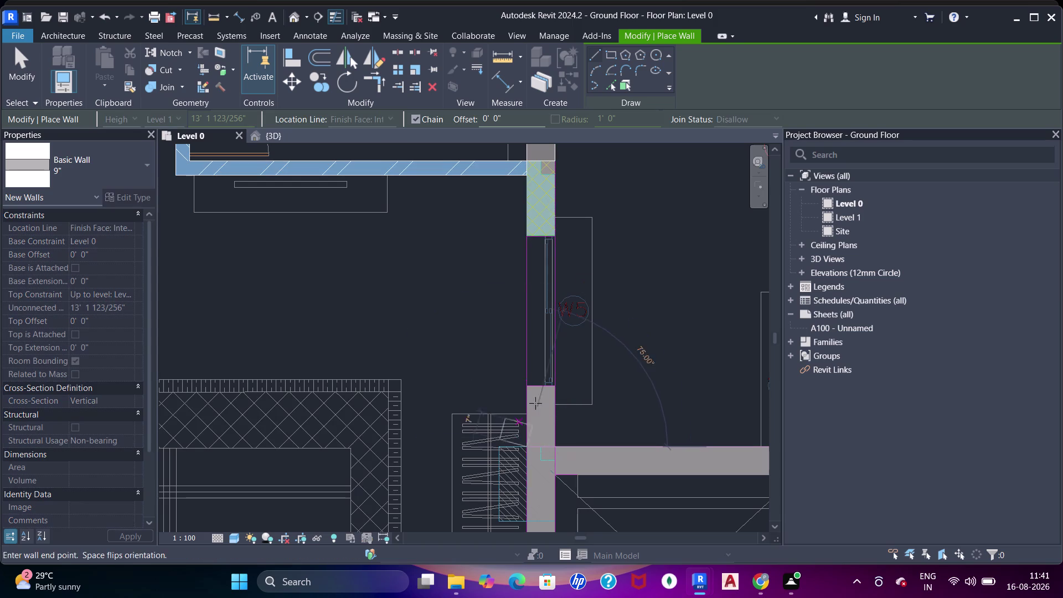
click(527, 237)
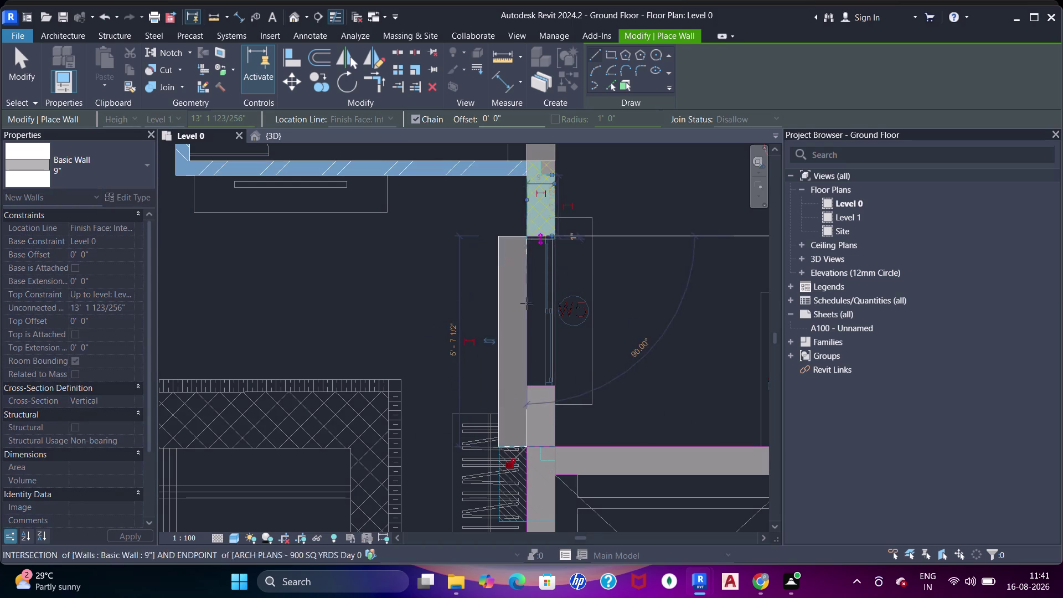
key(Escape)
key(Escape)
key(Escape)
Select the new wall and pan toward the lift core to review it.
click(499, 307)
key(space)
scroll(down, 3)
middle_drag(543, 350, 550, 308)
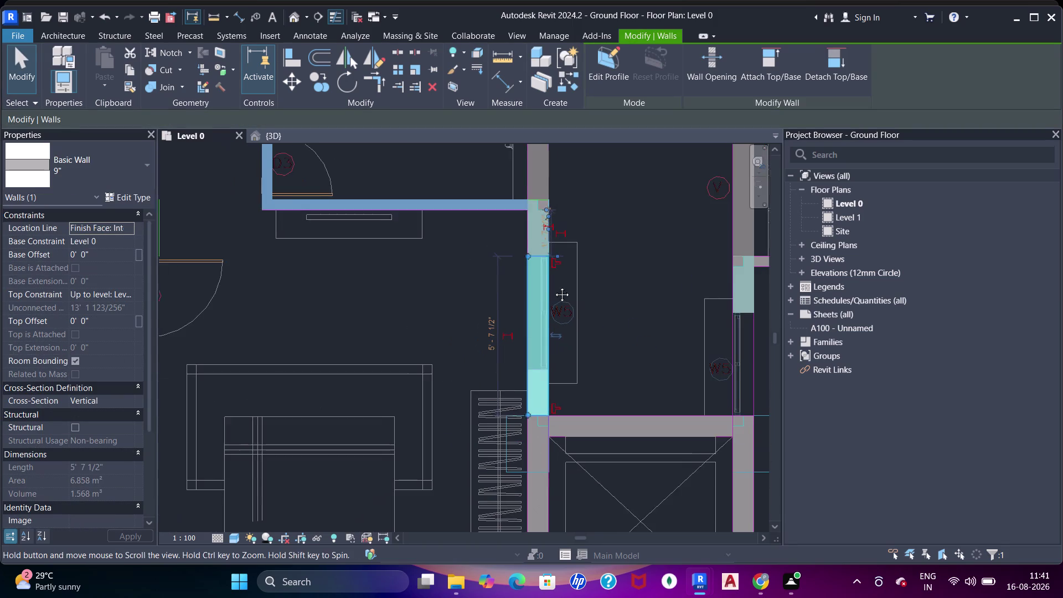
middle_drag(550, 309, 564, 236)
middle_drag(573, 335, 573, 272)
key(Escape)
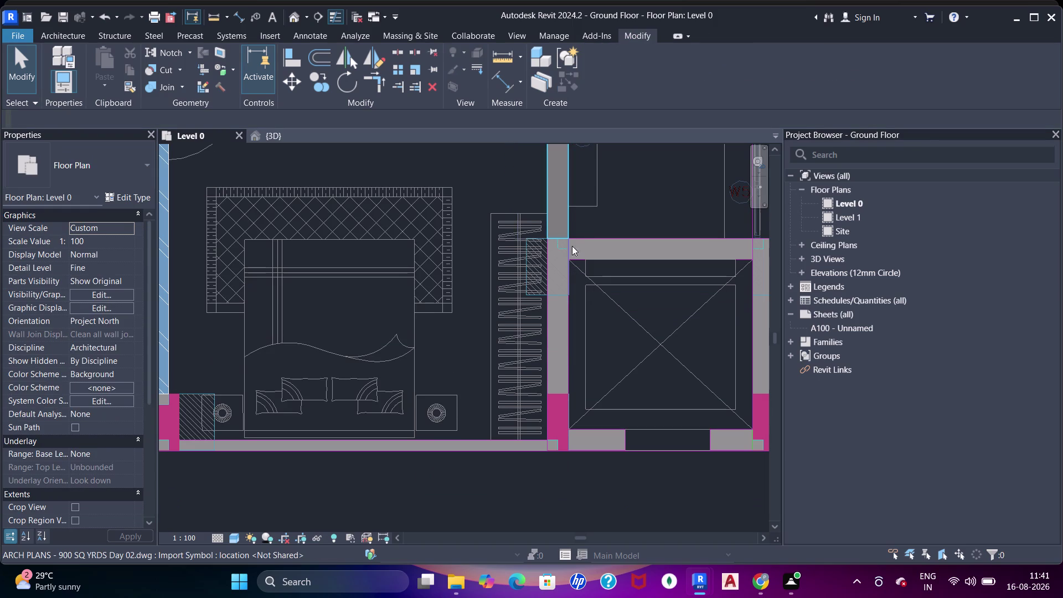
Align the wall beside the lift shaft to the CAD plan line, then restart Wall (WA).
key(a)
key(a)
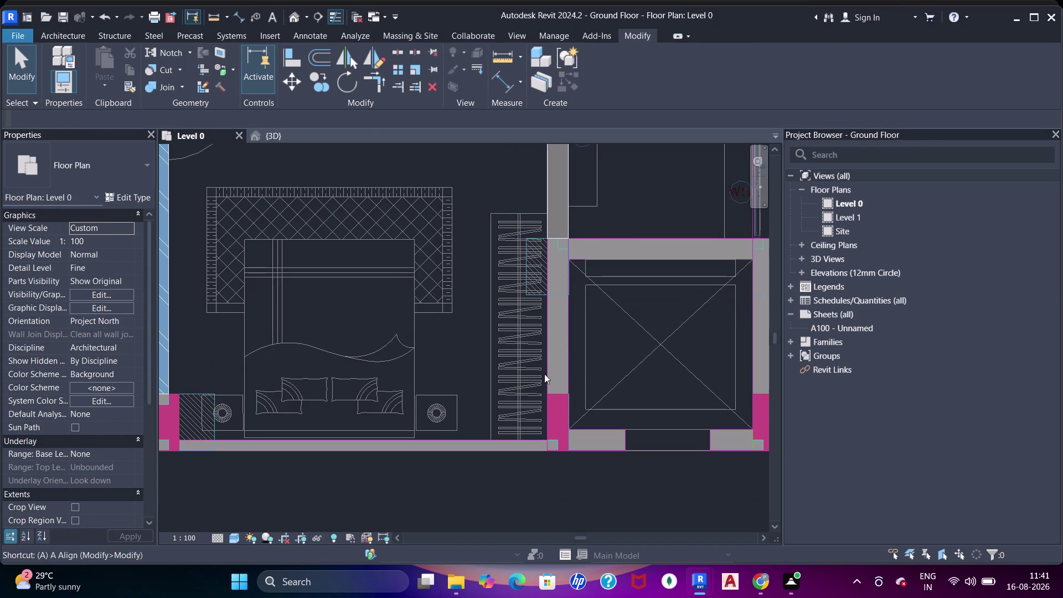
key(a)
click(556, 393)
click(570, 242)
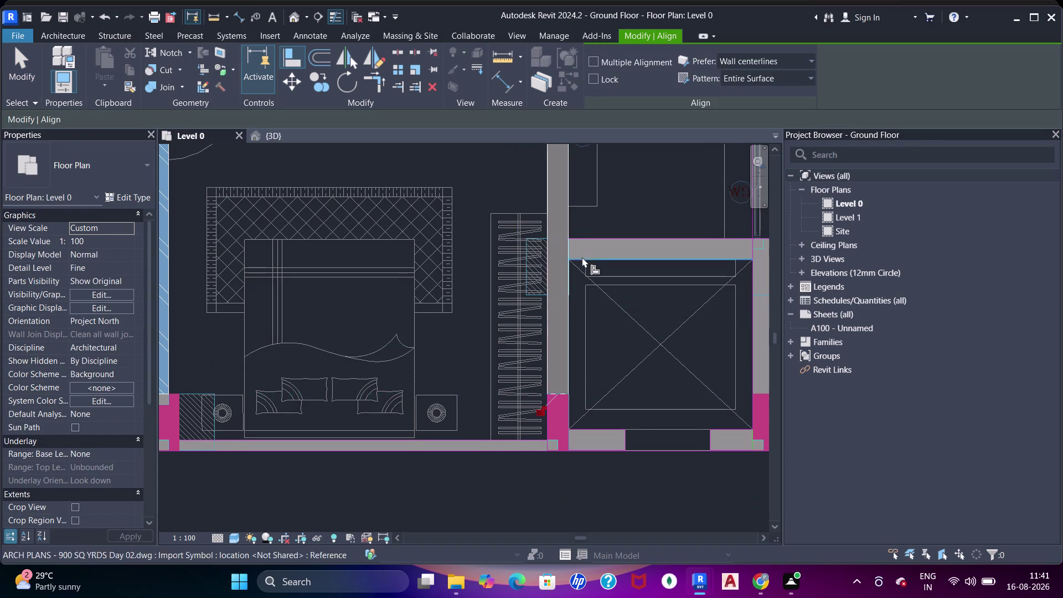
middle_drag(582, 260, 517, 281)
click(596, 224)
scroll(down, 3)
middle_drag(591, 218, 472, 296)
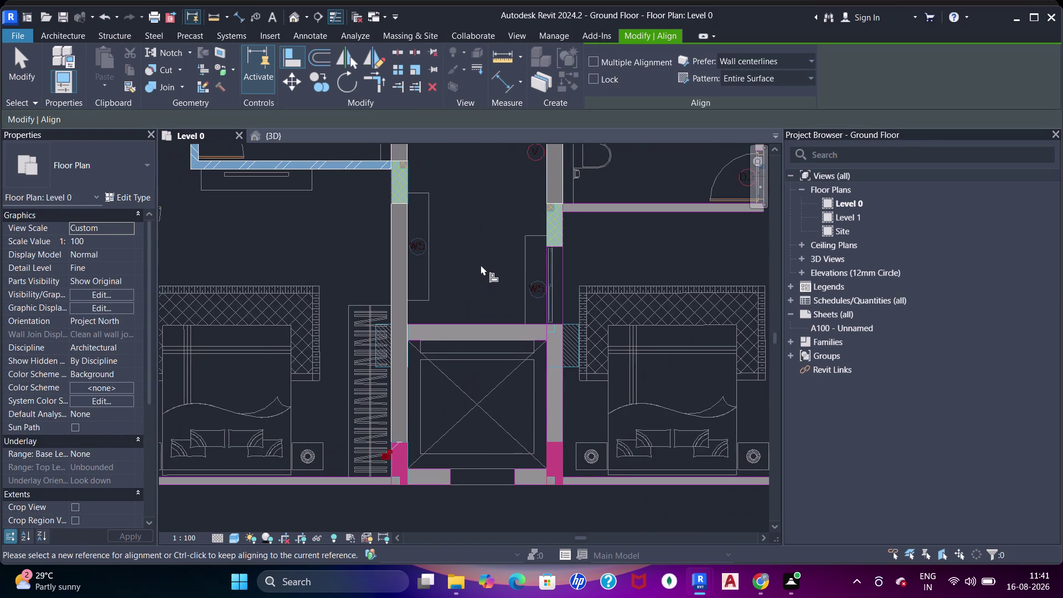
middle_drag(481, 264, 494, 281)
key(Escape)
key(Escape)
key(w)
key(a)
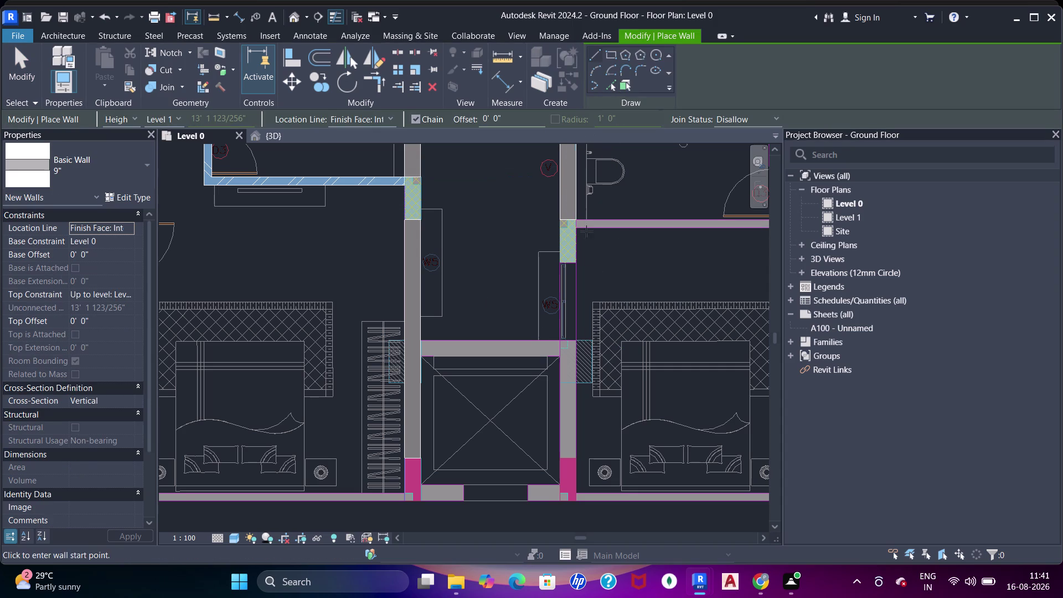
Draw a short trial wall segment near the lift shaft.
scroll(up, 3)
click(573, 320)
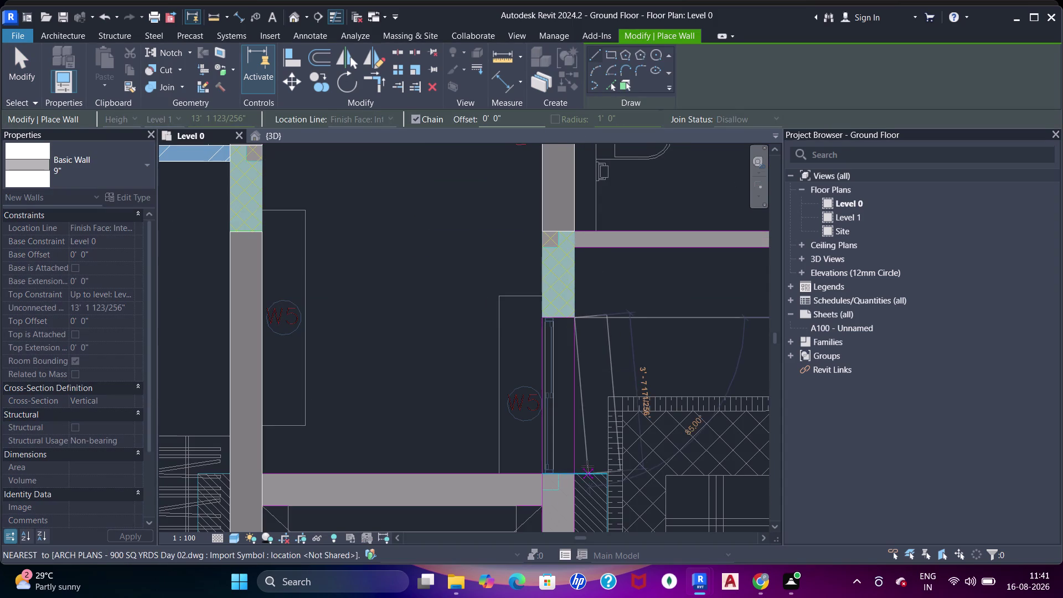
middle_drag(588, 466, 587, 335)
click(573, 346)
key(Escape)
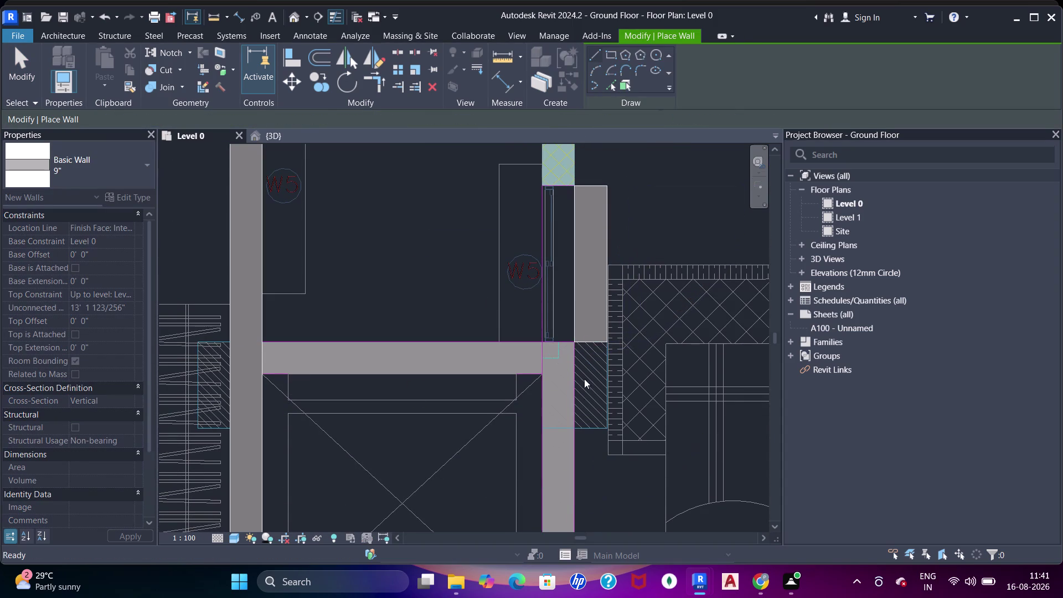
key(Escape)
key(Escape)
Select the trial wall and try aligning it with the plan.
click(584, 342)
key(space)
middle_drag(577, 362, 608, 278)
key(a)
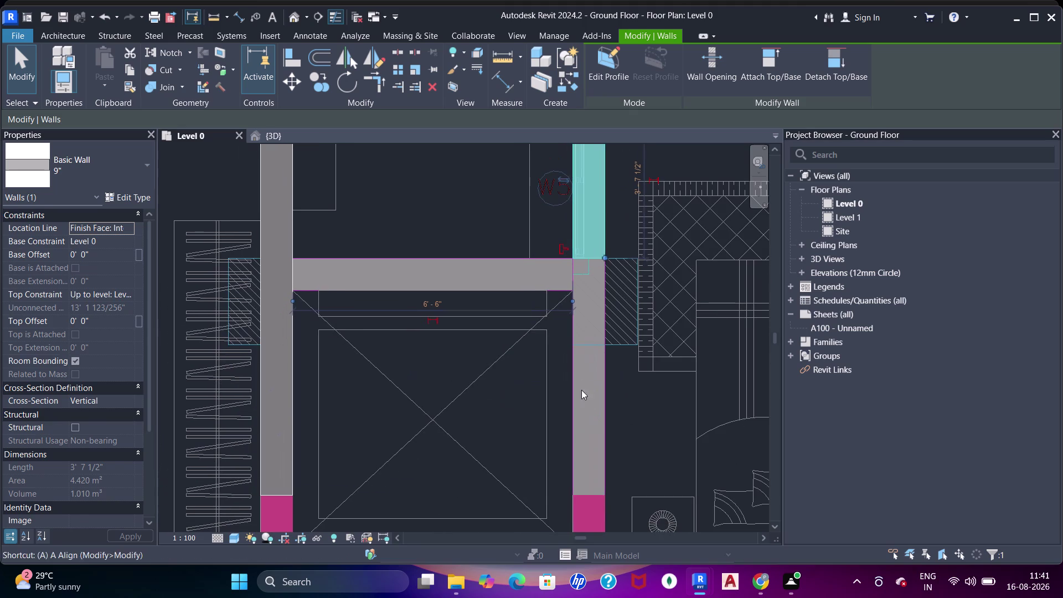
key(a)
drag(590, 495, 594, 488)
click(589, 254)
scroll(down, 3)
middle_drag(554, 262, 598, 265)
key(Escape)
key(Escape)
Draw the 5'-10" wall across the top of the lift shaft.
key(w)
key(a)
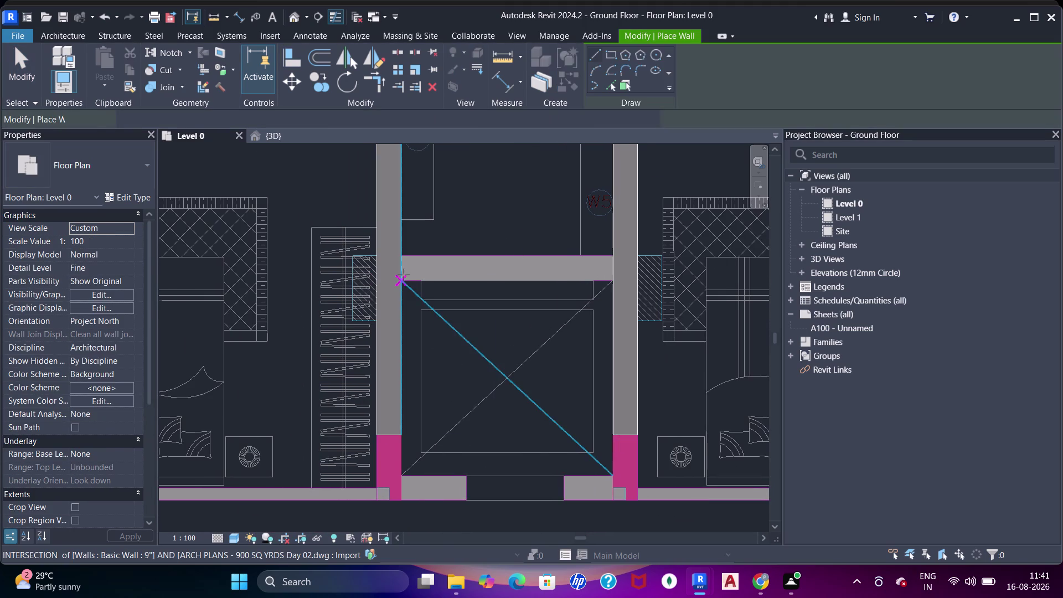
click(402, 254)
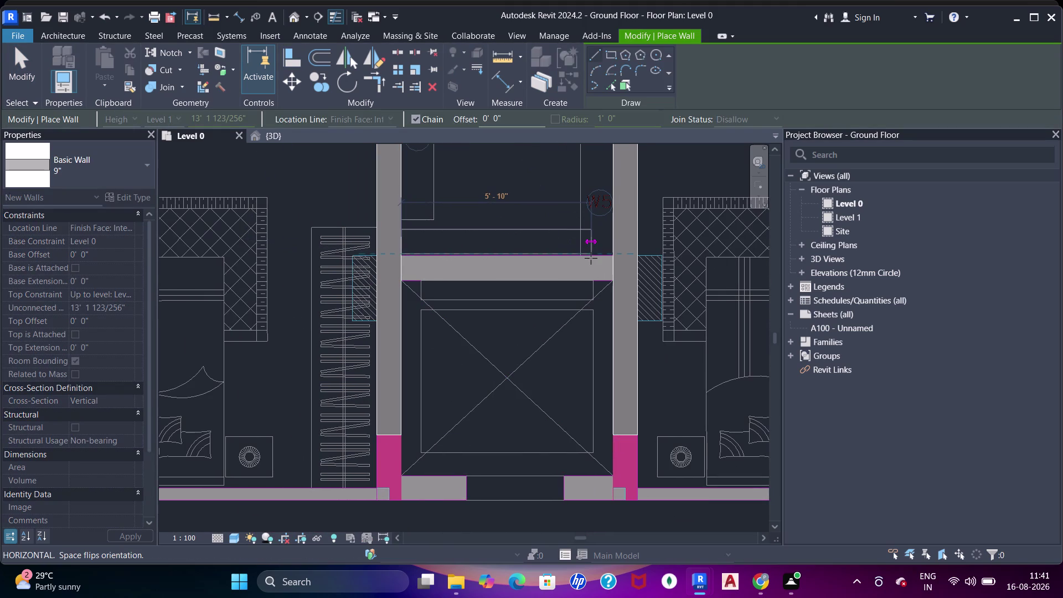
click(591, 257)
key(Escape)
key(Escape)
key(Escape)
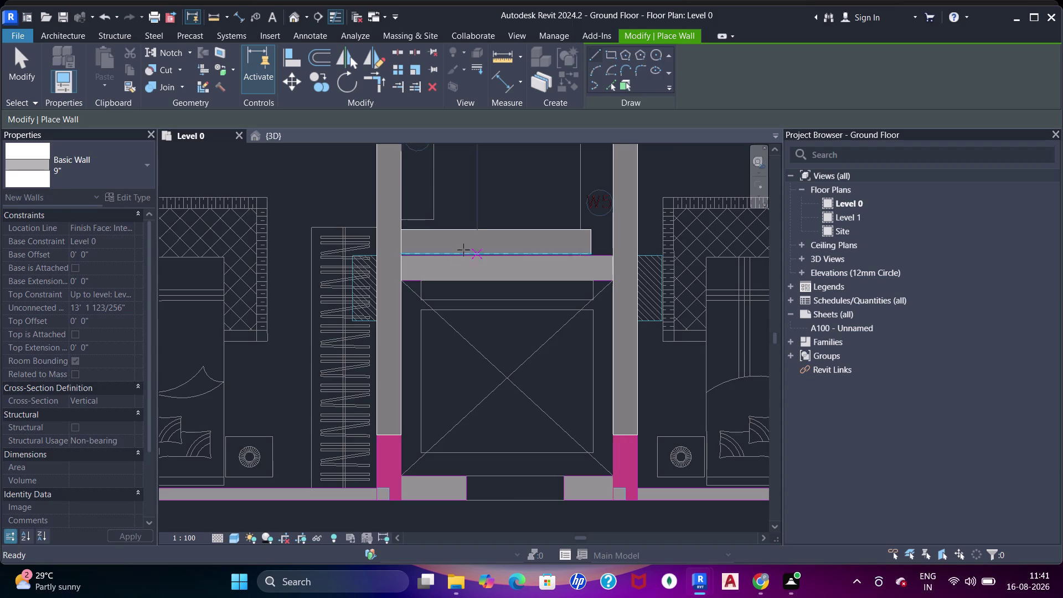
Align the new top wall's face to the plan's reference edge.
scroll(up, 3)
click(453, 254)
key(space)
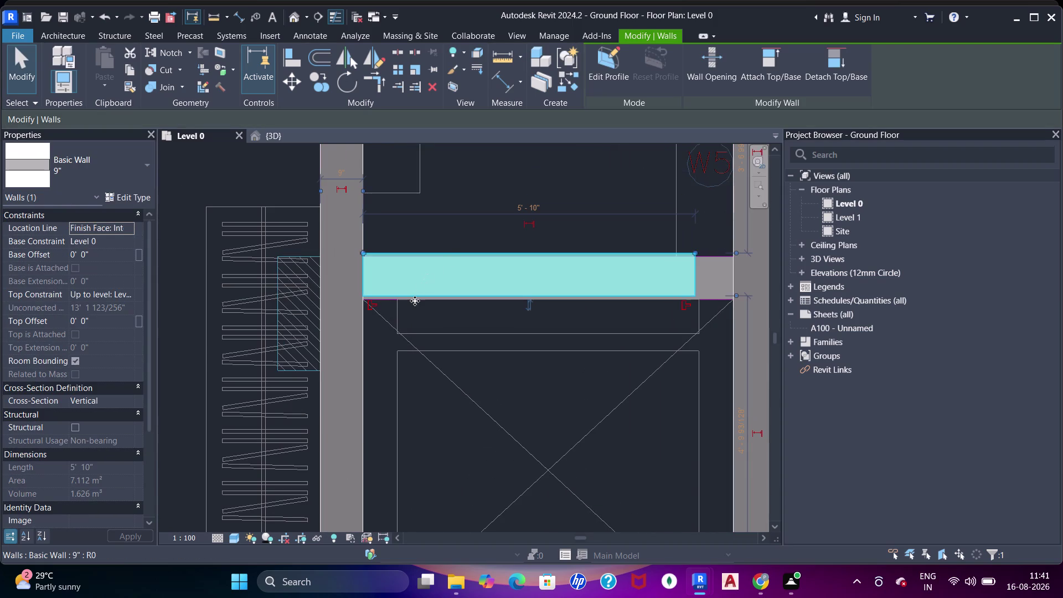
key(a)
key(a)
key(a)
scroll(up, 3)
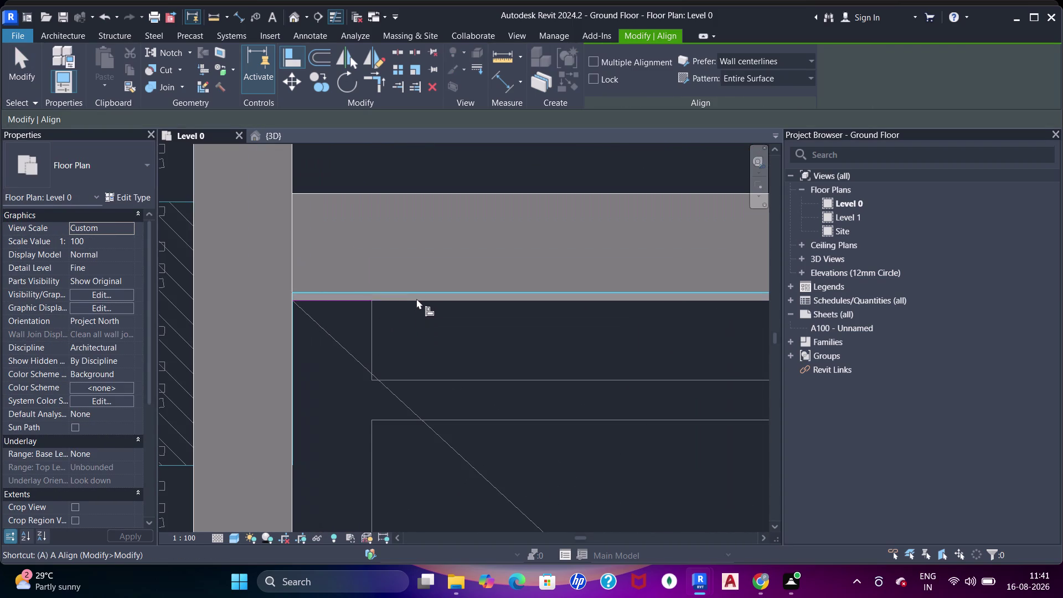
click(409, 301)
click(409, 295)
scroll(down, 3)
middle_drag(506, 288, 445, 292)
key(Escape)
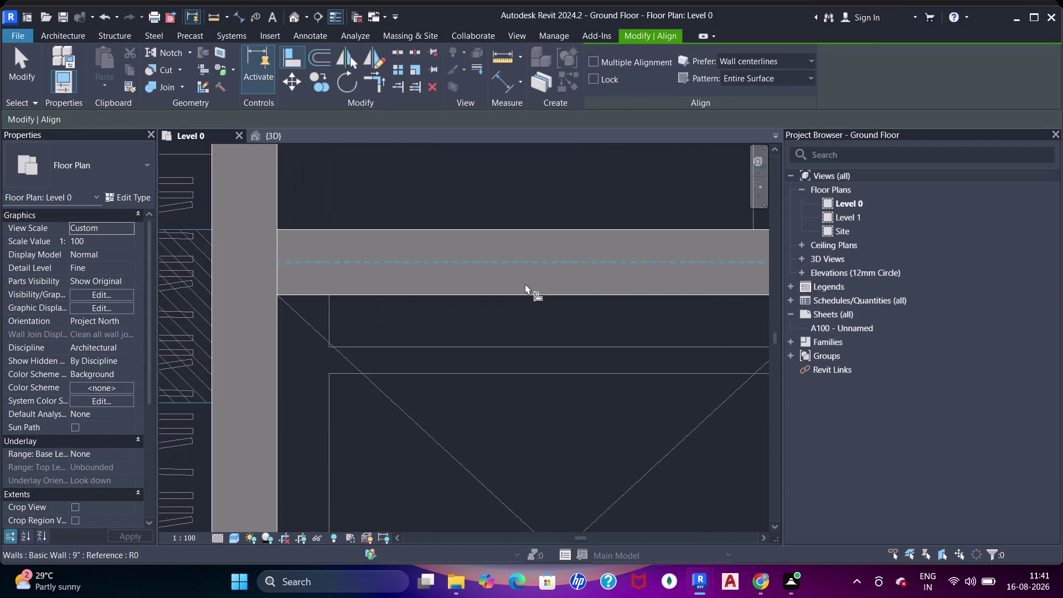
key(Escape)
Align the top wall's end to the right side wall face.
scroll(down, 3)
middle_drag(549, 280, 489, 292)
key(a)
key(a)
click(674, 275)
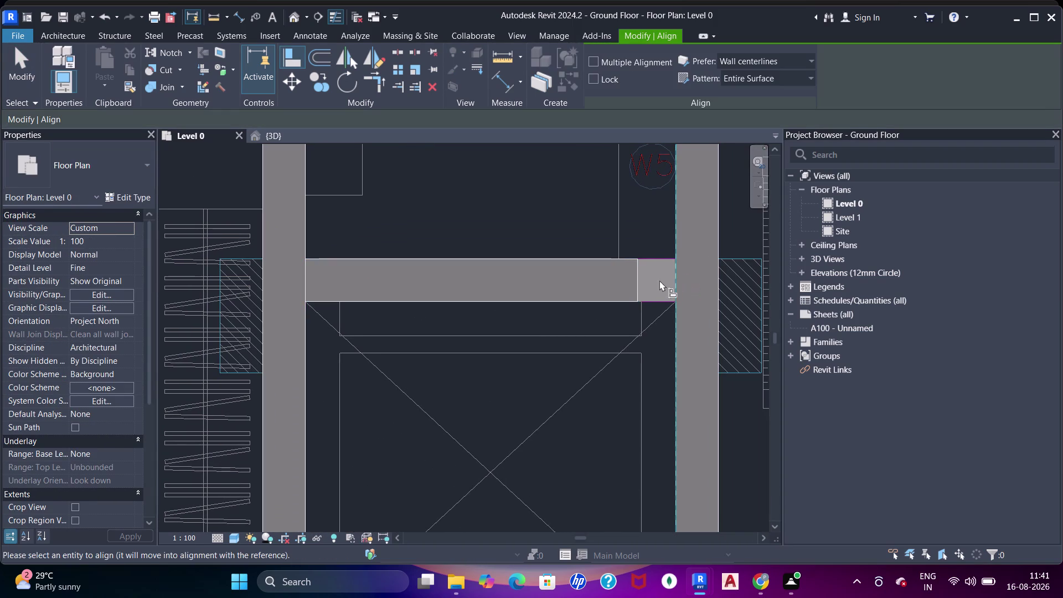
click(640, 280)
scroll(down, 3)
middle_drag(580, 242, 590, 264)
key(Escape)
key(Escape)
Join the top wall's geometry with the left and right side walls.
scroll(down, 3)
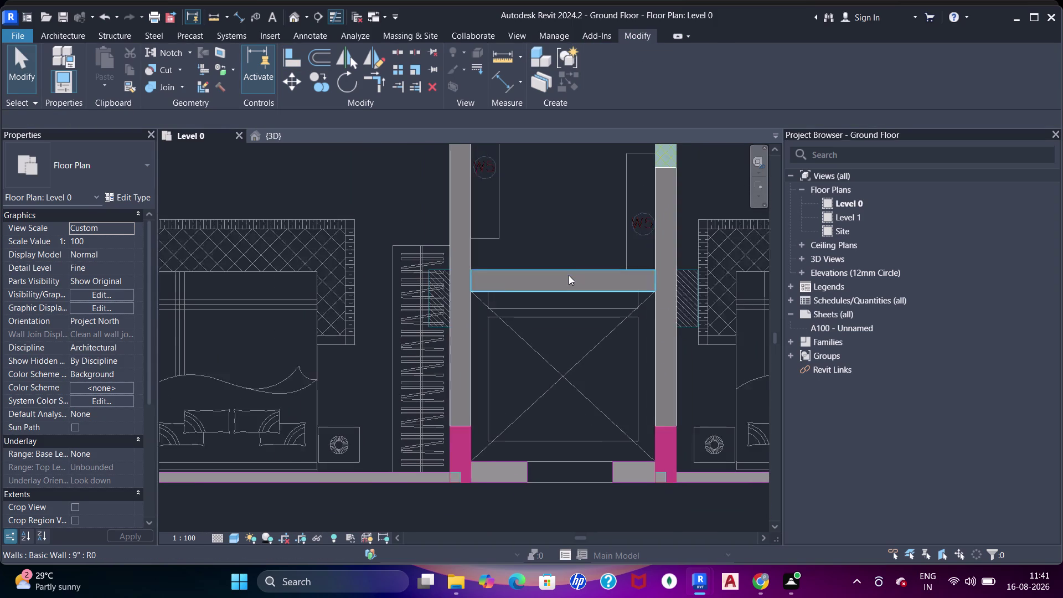
scroll(up, 3)
key(j)
key(j)
key(j)
click(546, 287)
click(457, 330)
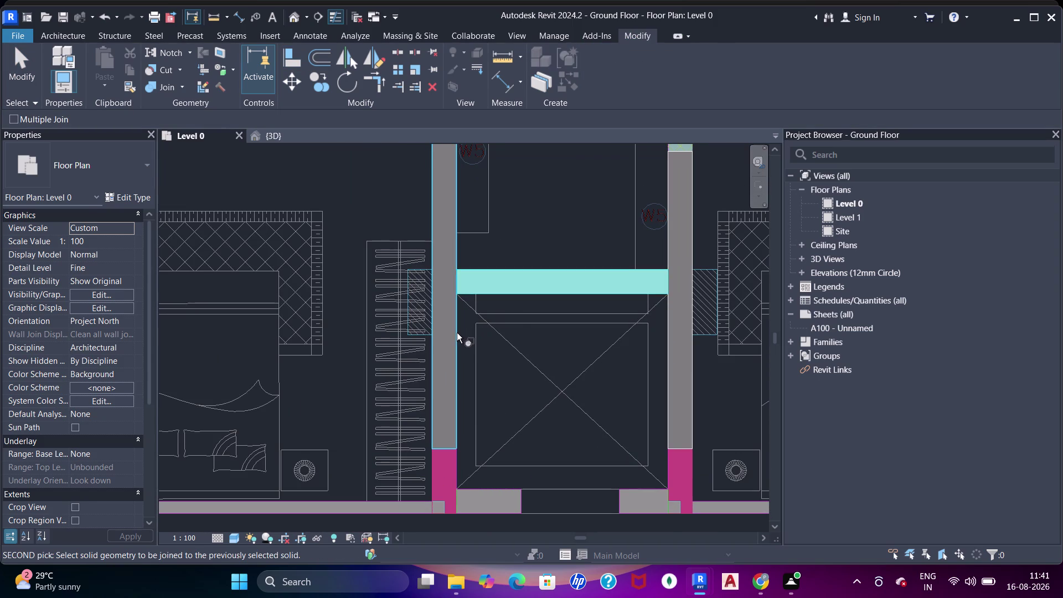
click(523, 293)
click(683, 312)
scroll(down, 3)
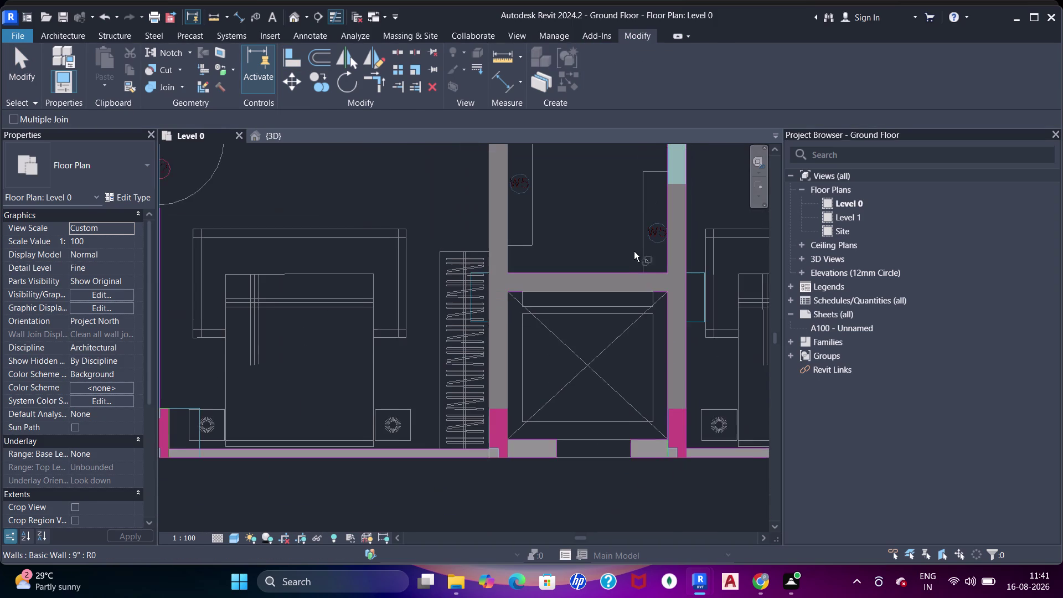
middle_drag(635, 249, 637, 270)
middle_click(583, 224)
scroll(up, 3)
middle_drag(570, 457, 581, 398)
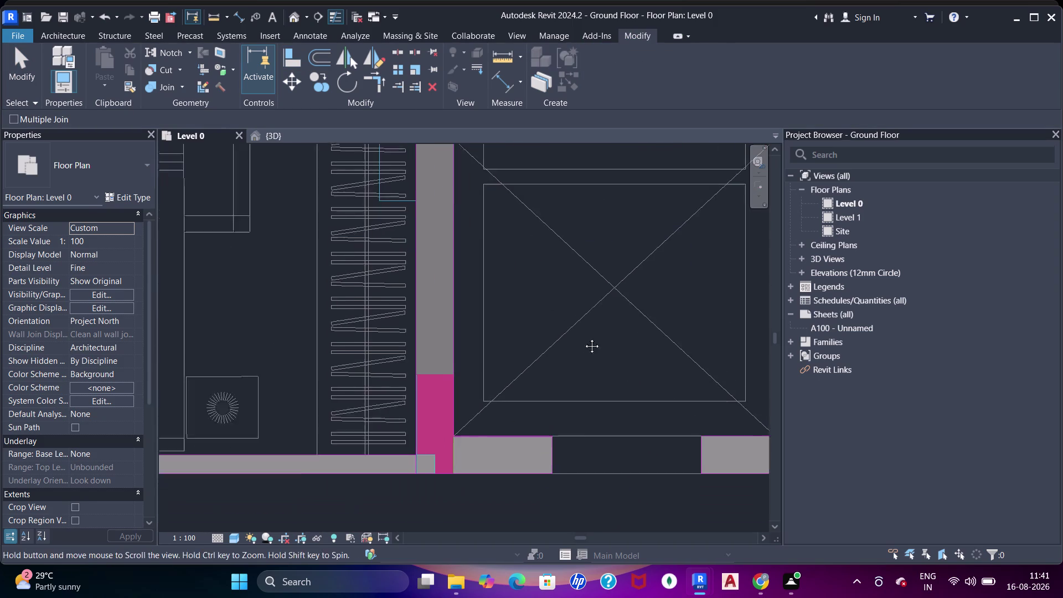
middle_drag(581, 399, 584, 320)
key(Escape)
key(Escape)
Draw a 1'-11" wall piece at the front of the lift shaft.
key(w)
key(a)
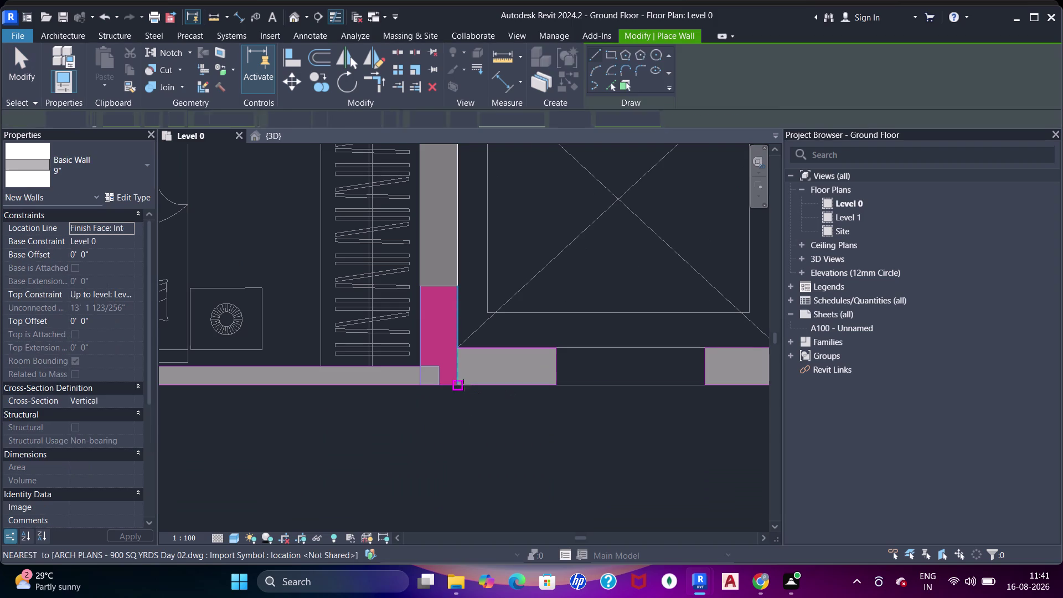
click(462, 384)
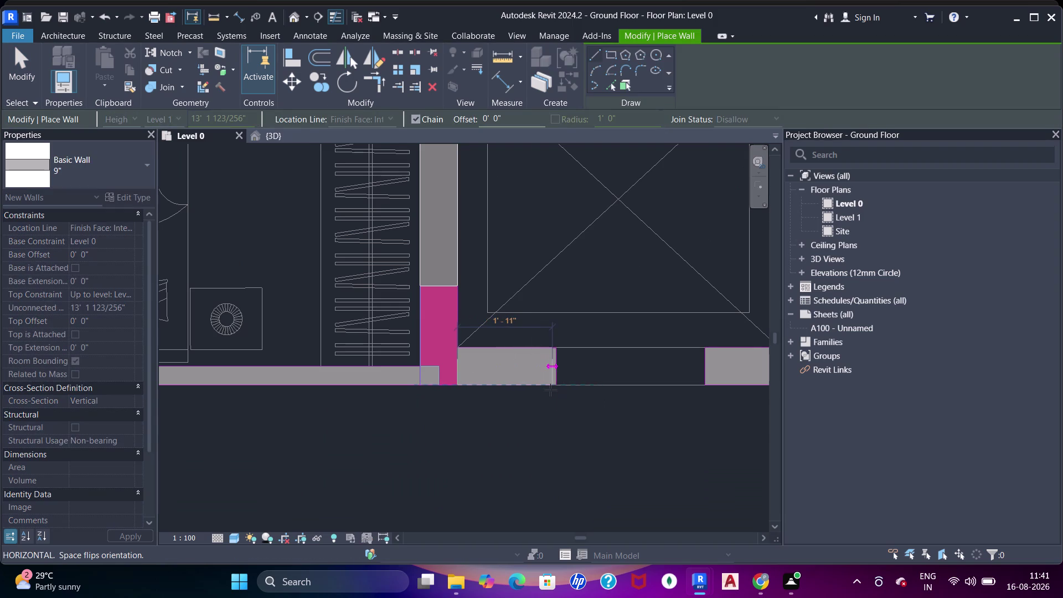
click(548, 390)
key(Escape)
key(Escape)
Align the left wall piece's end to the plan line at the opening.
key(a)
key(a)
click(554, 367)
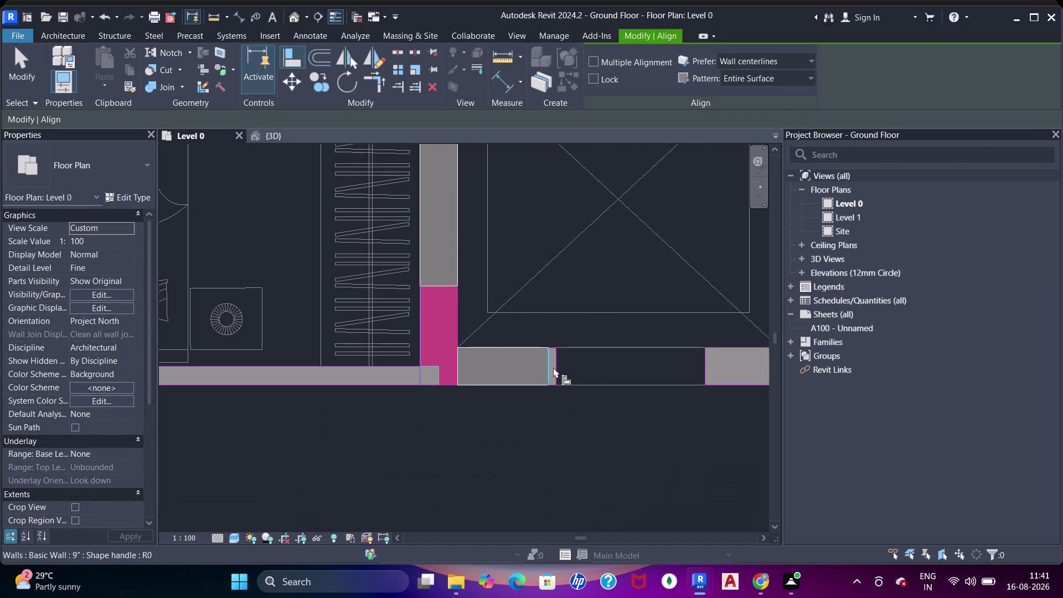
click(557, 368)
click(559, 365)
click(550, 367)
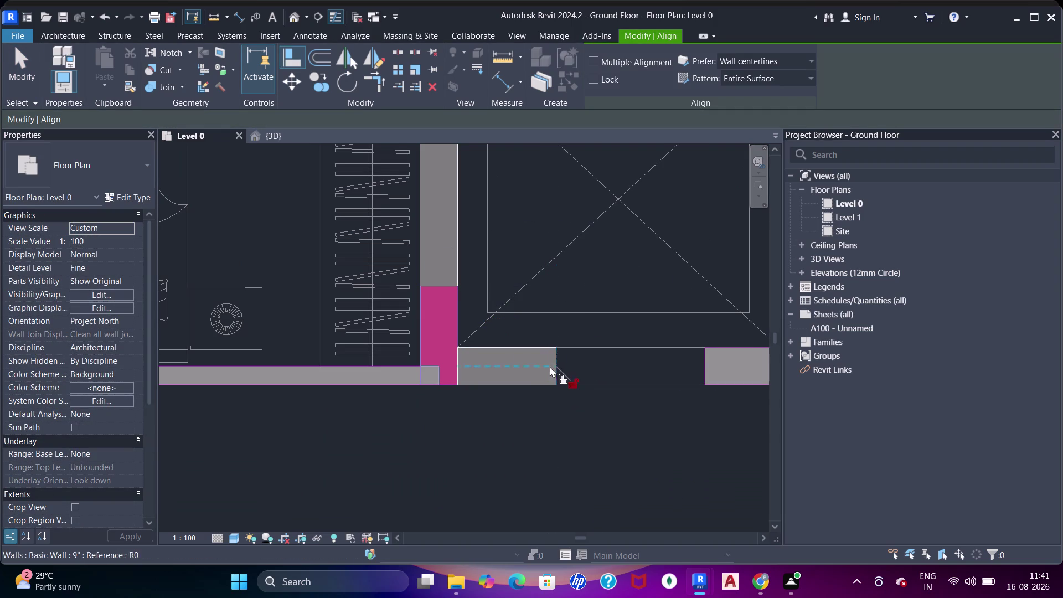
scroll(down, 3)
middle_drag(572, 371, 507, 378)
middle_drag(557, 384, 549, 384)
click(574, 417)
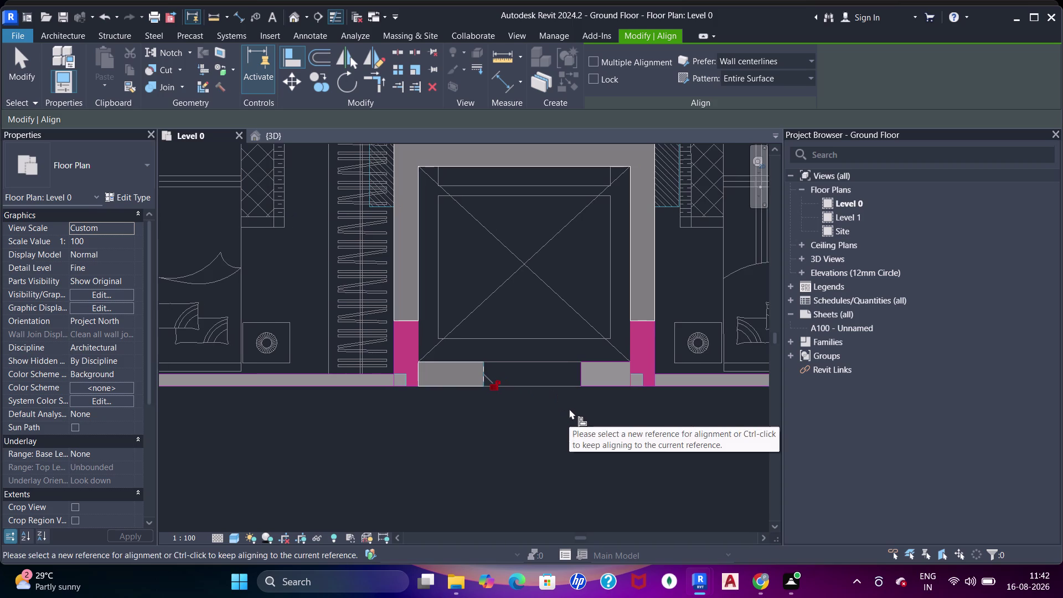
Draw the short wall piece right of the lift opening.
text(wa)
scroll(up, 3)
drag(576, 382, 582, 382)
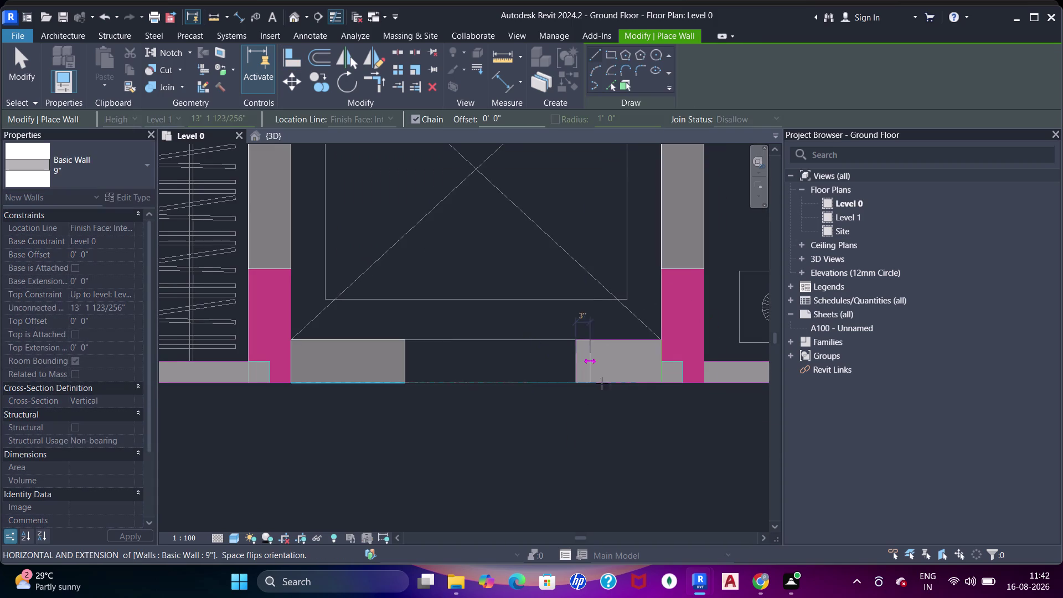
click(612, 383)
key(Escape)
key(Escape)
Align the right wall piece to its CAD plan line.
key(a)
key(a)
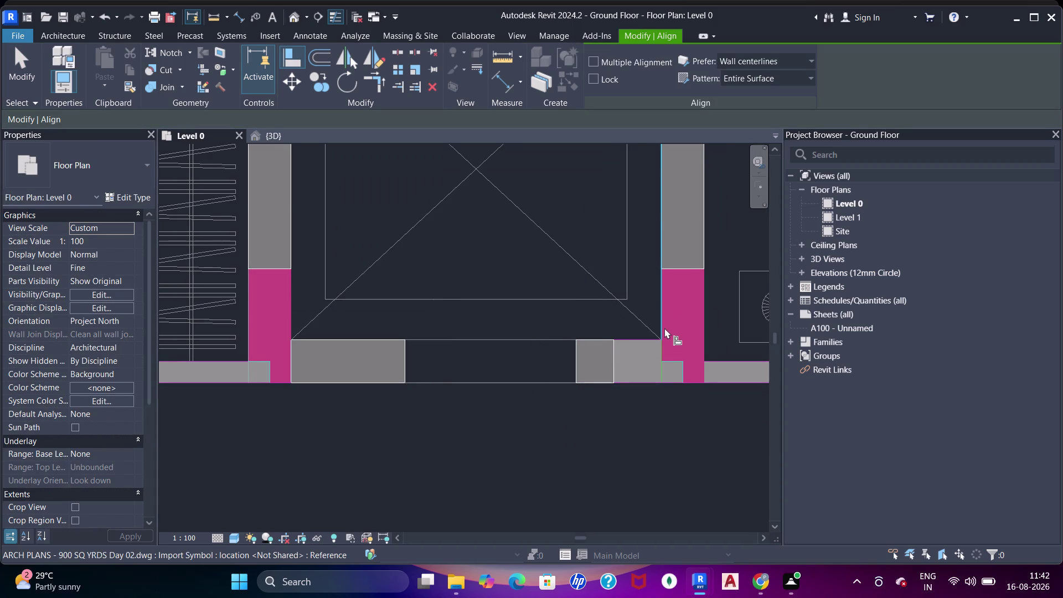
click(665, 328)
click(615, 357)
scroll(down, 3)
middle_drag(621, 341, 627, 360)
key(Escape)
key(Escape)
scroll(down, 3)
middle_drag(598, 332, 614, 368)
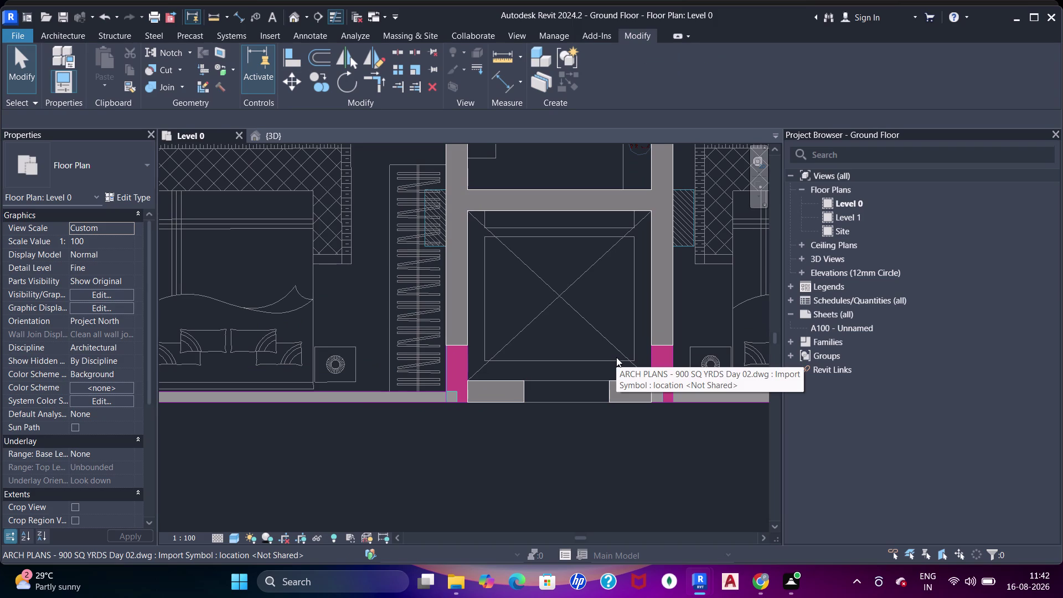
Pan and zoom the floor plan over to the upper apartment's bathroom walls.
scroll(down, 3)
middle_drag(609, 306, 610, 351)
scroll(up, 3)
key(Escape)
scroll(down, 3)
middle_drag(609, 285, 596, 326)
scroll(down, 3)
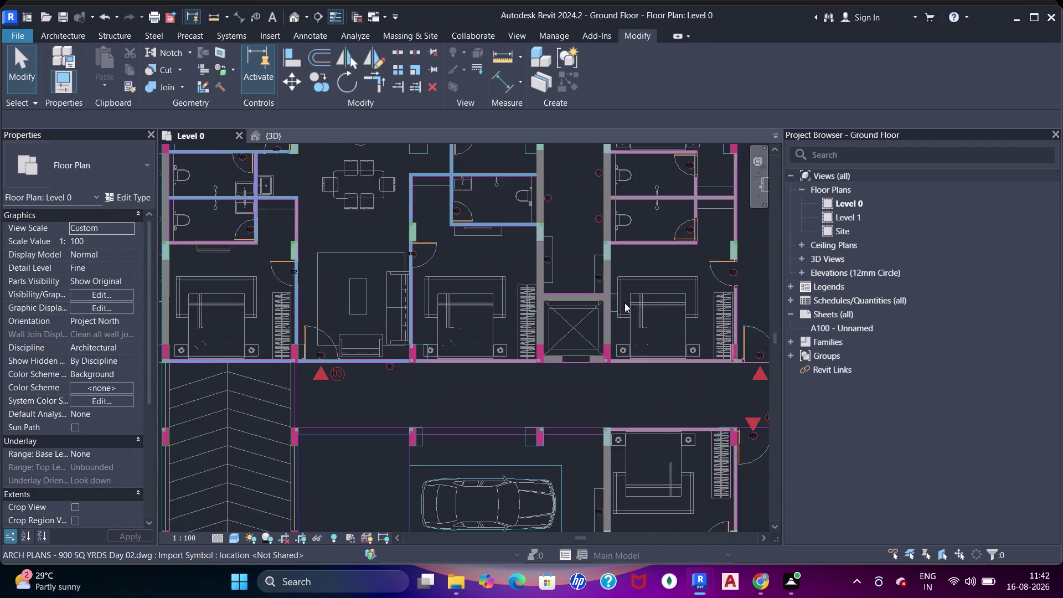
middle_drag(625, 303, 573, 237)
middle_drag(618, 333, 510, 291)
scroll(down, 3)
middle_drag(544, 281, 672, 429)
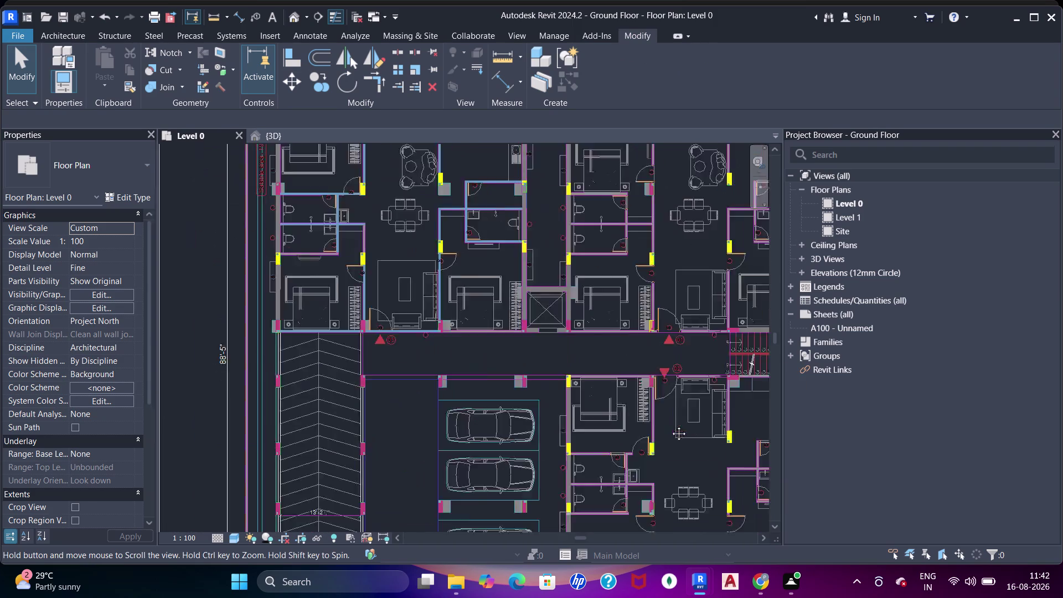
middle_drag(554, 263, 567, 322)
scroll(up, 3)
middle_drag(494, 375, 524, 204)
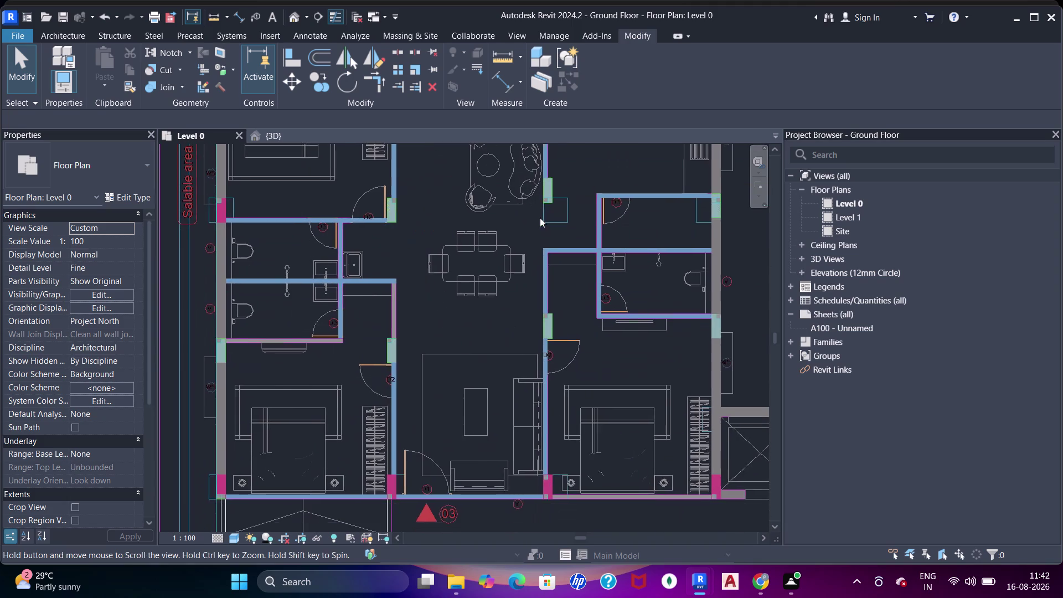
middle_drag(579, 250, 572, 226)
scroll(up, 3)
middle_drag(283, 309, 468, 255)
Start the Wall tool (WA) with the Brick Wall 4.5" type.
key(Escape)
text(w)
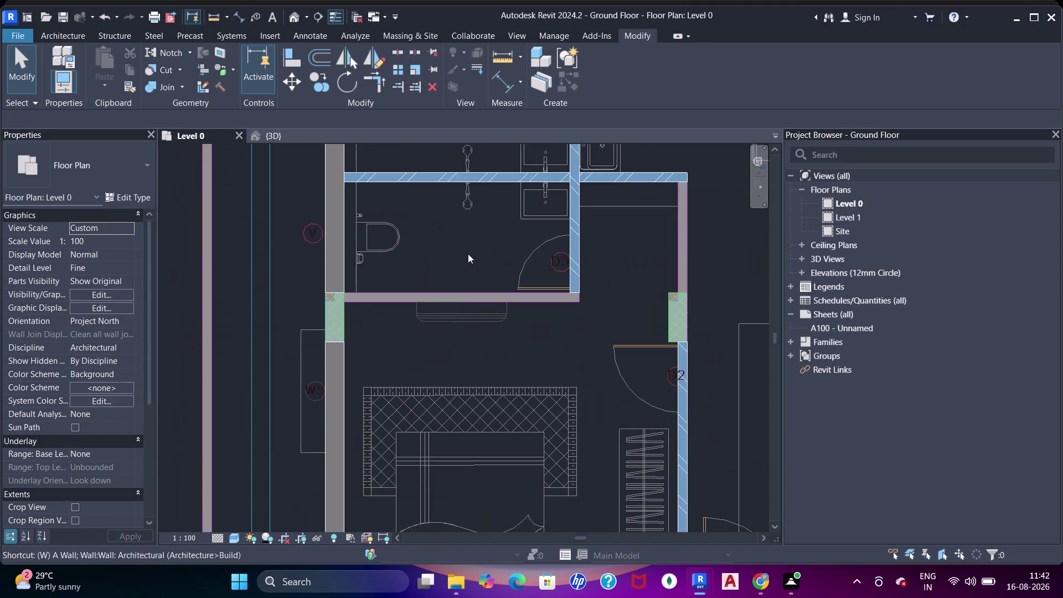
text(a)
click(121, 173)
scroll(up, 3)
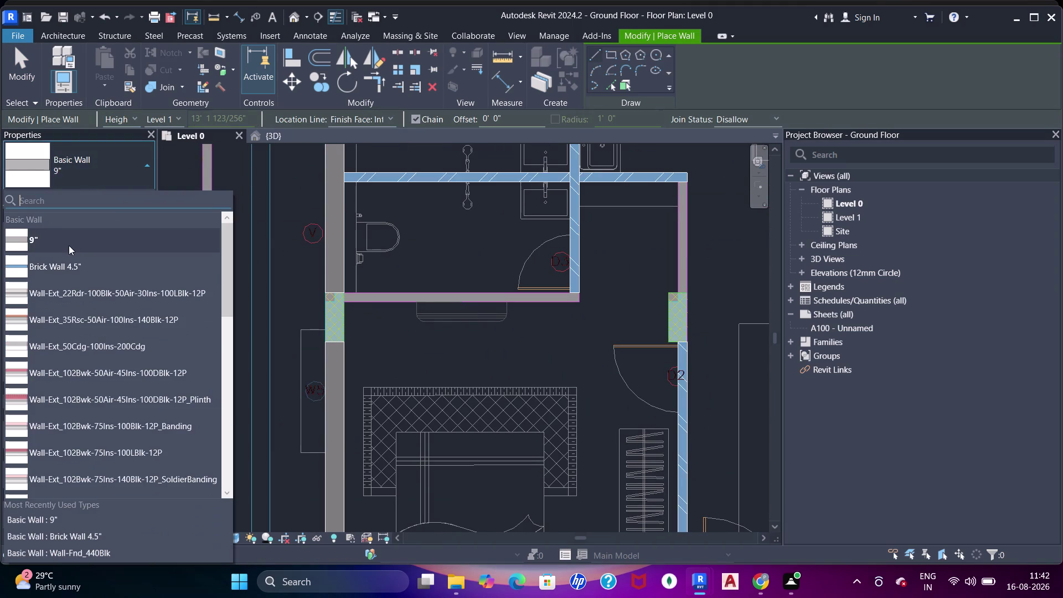
scroll(up, 3)
click(71, 265)
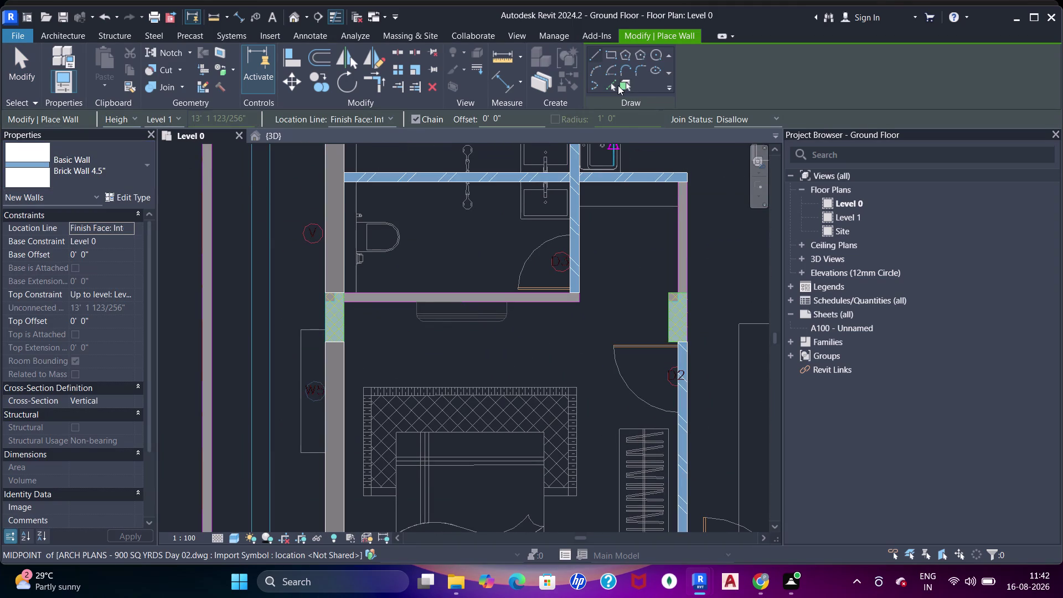
Draw brick wall segments along the bathroom's right side.
drag(617, 85, 612, 90)
click(453, 296)
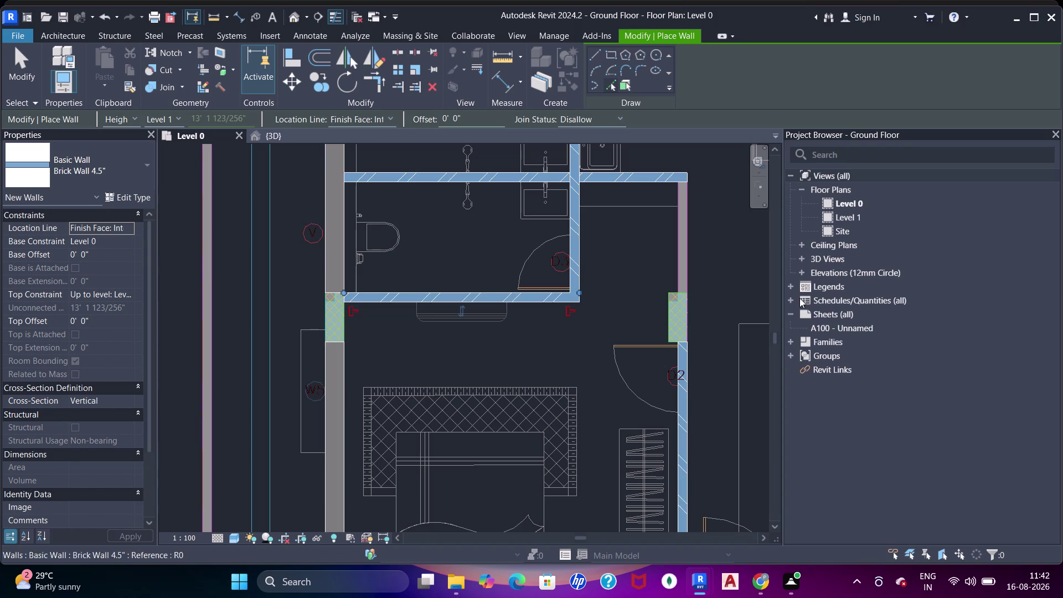
click(689, 227)
key(Escape)
key(Escape)
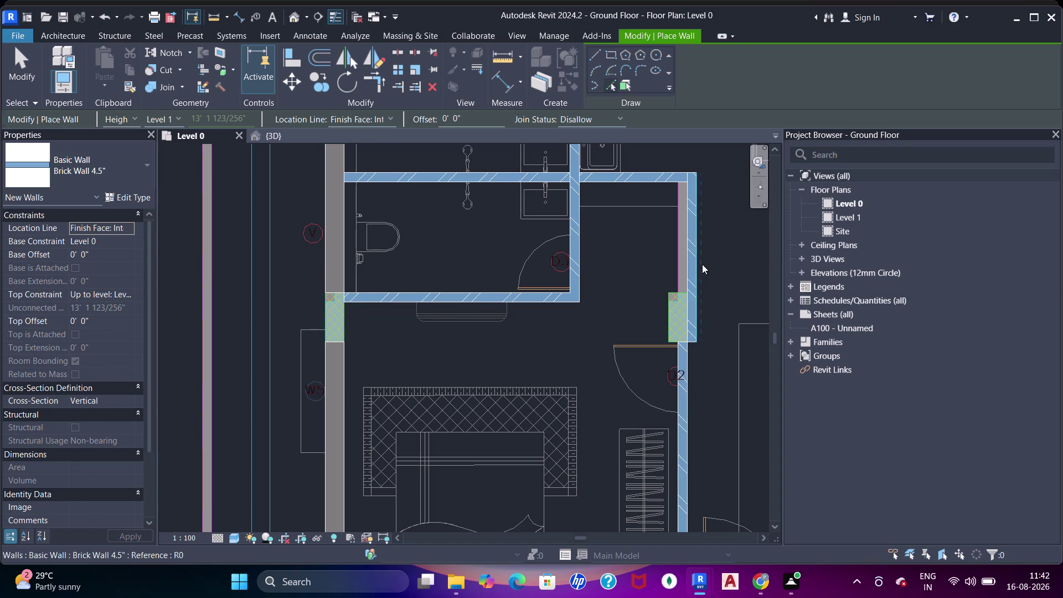
key(Escape)
click(692, 256)
key(space)
key(Escape)
key(Escape)
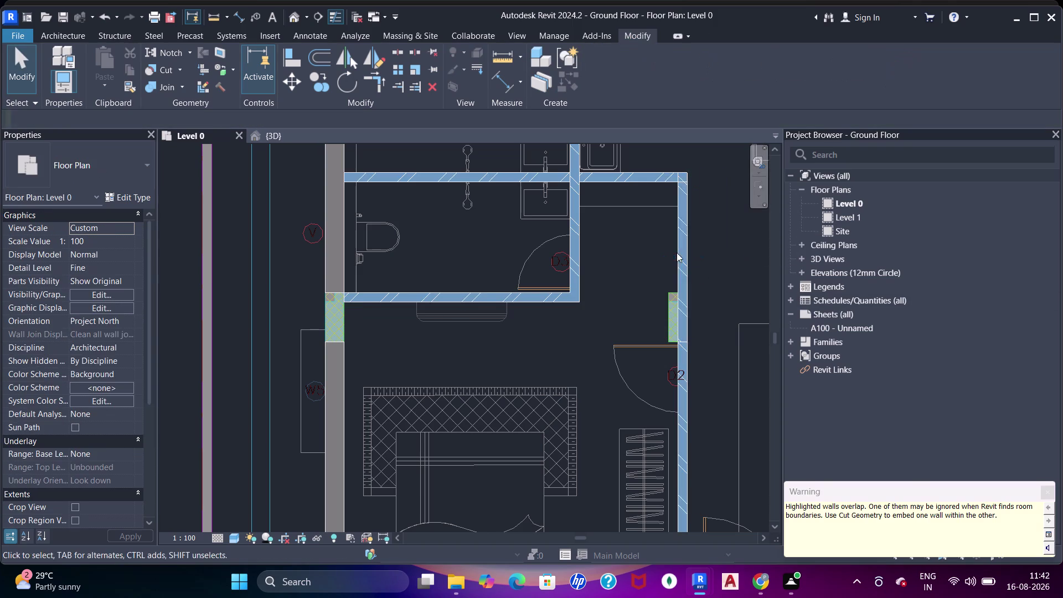
Drag the overlapping right-side wall's ends to meet the column.
click(679, 247)
scroll(up, 3)
right_click(684, 165)
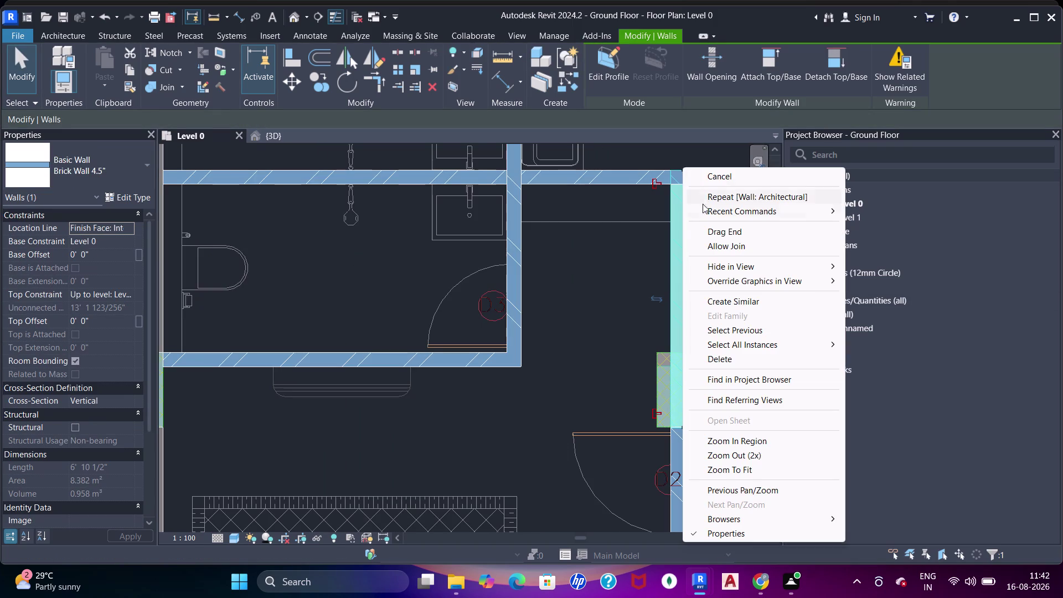
key(Escape)
drag(686, 173, 684, 186)
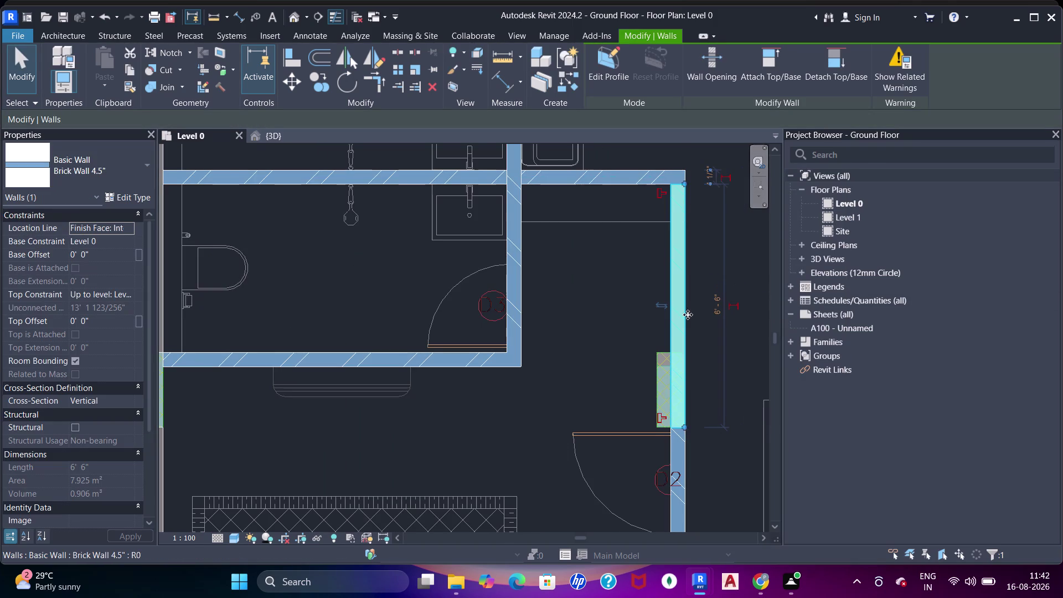
middle_drag(684, 328, 685, 270)
drag(686, 363, 686, 256)
scroll(up, 3)
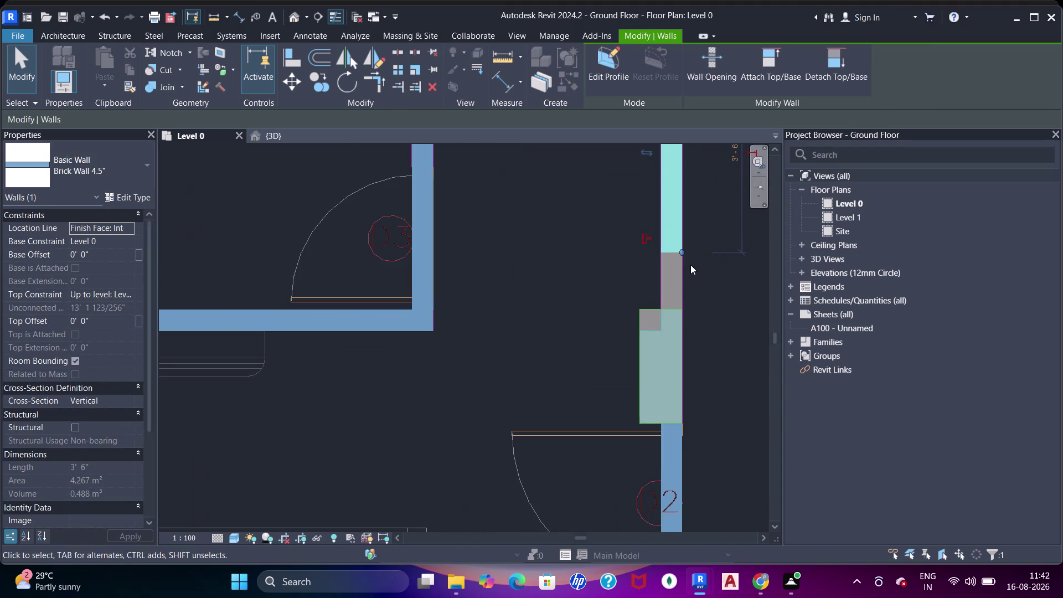
Align the right bathroom wall to the CAD line.
key(a)
key(a)
key(a)
click(676, 309)
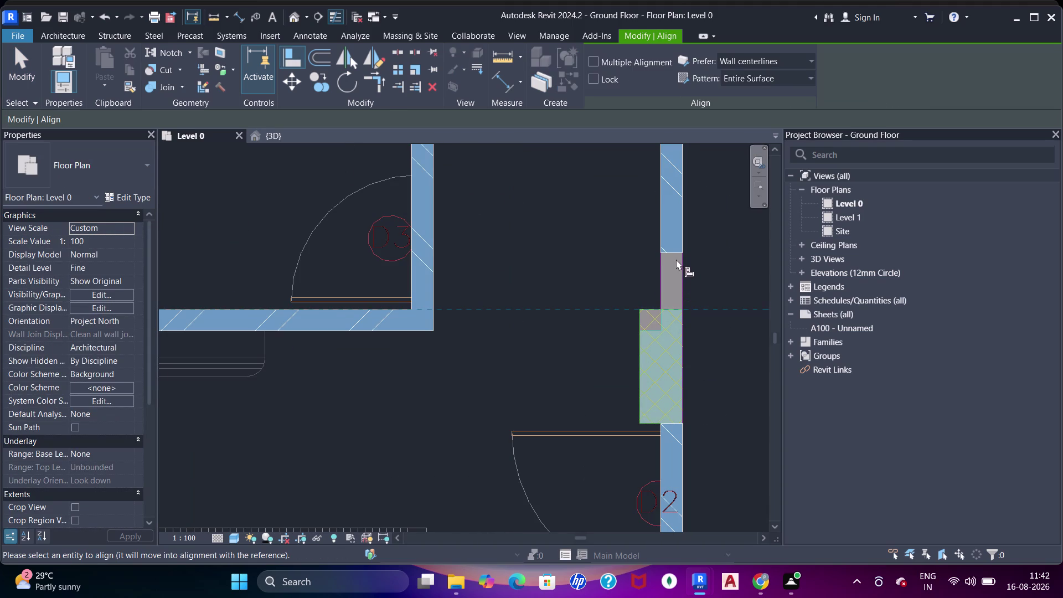
click(673, 253)
scroll(down, 3)
middle_drag(622, 244, 636, 375)
key(Escape)
key(Escape)
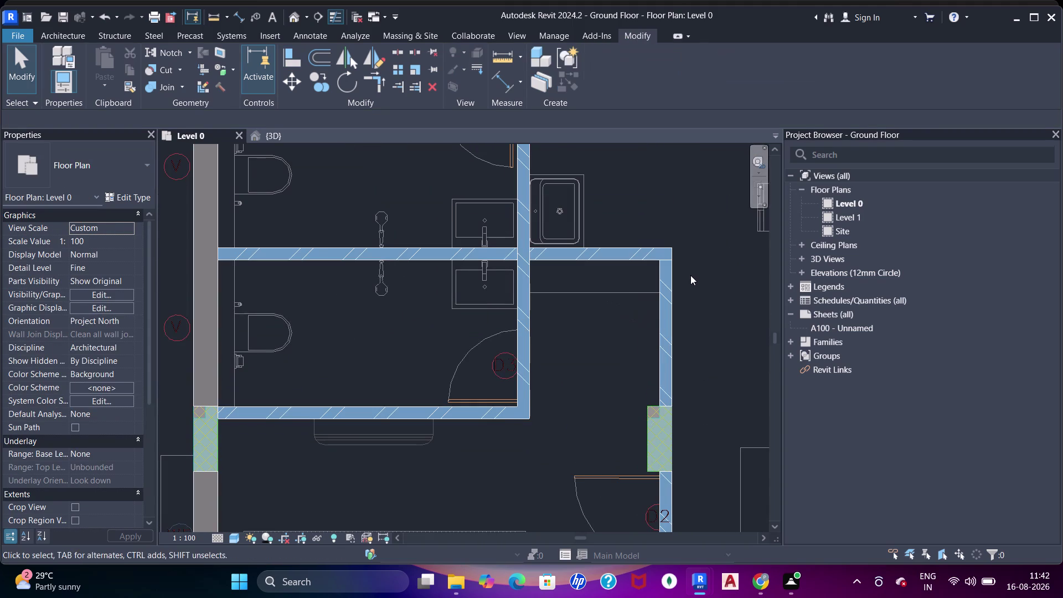
scroll(up, 3)
Try joining the upper bathroom walls' geometry, then cancel.
key(j)
key(j)
key(j)
click(637, 257)
click(650, 262)
scroll(down, 3)
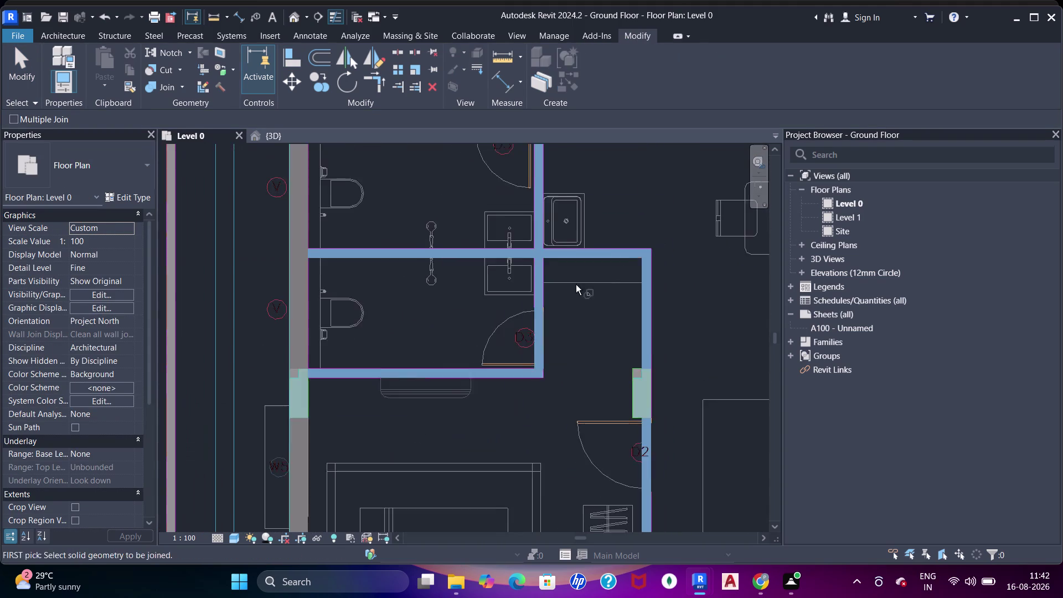
middle_drag(567, 291, 696, 267)
scroll(up, 3)
middle_drag(612, 323, 628, 257)
key(Escape)
key(Escape)
Shorten the lower bathroom wall with Unjoin Elements, then extend its end to the corner.
click(566, 294)
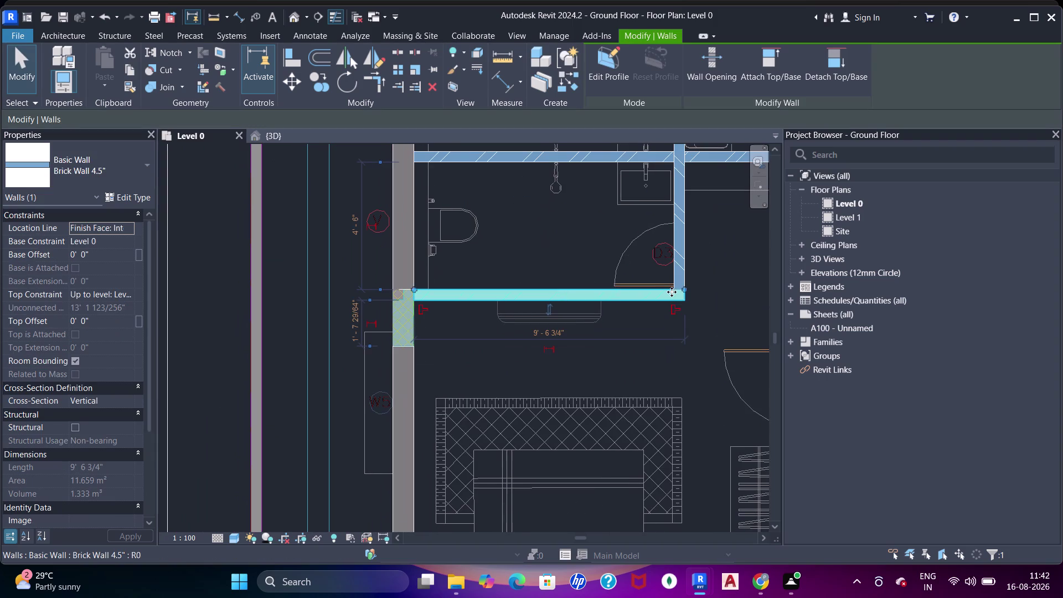
right_click(684, 290)
key(Escape)
drag(683, 287, 647, 287)
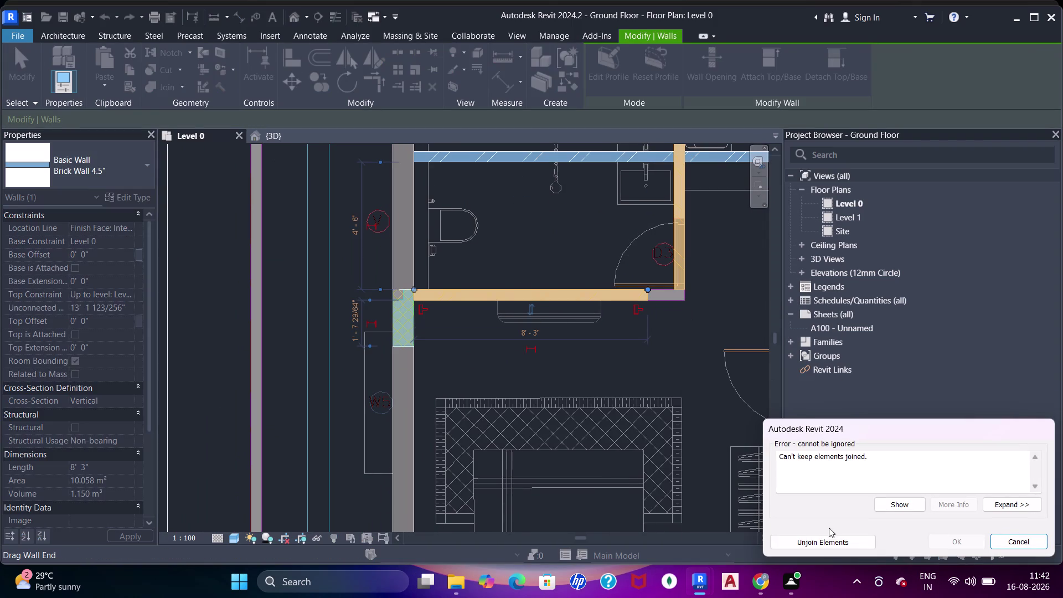
click(829, 540)
scroll(up, 3)
click(667, 267)
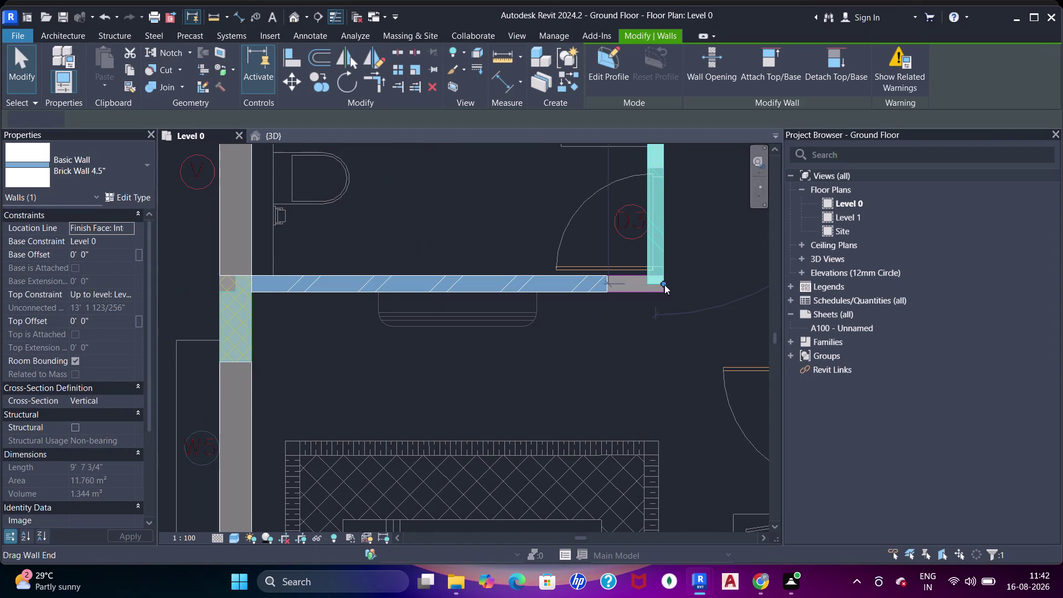
drag(664, 285, 664, 254)
Align the lower bathroom wall's end to the CAD line.
key(Escape)
key(Escape)
key(a)
key(a)
key(a)
click(663, 278)
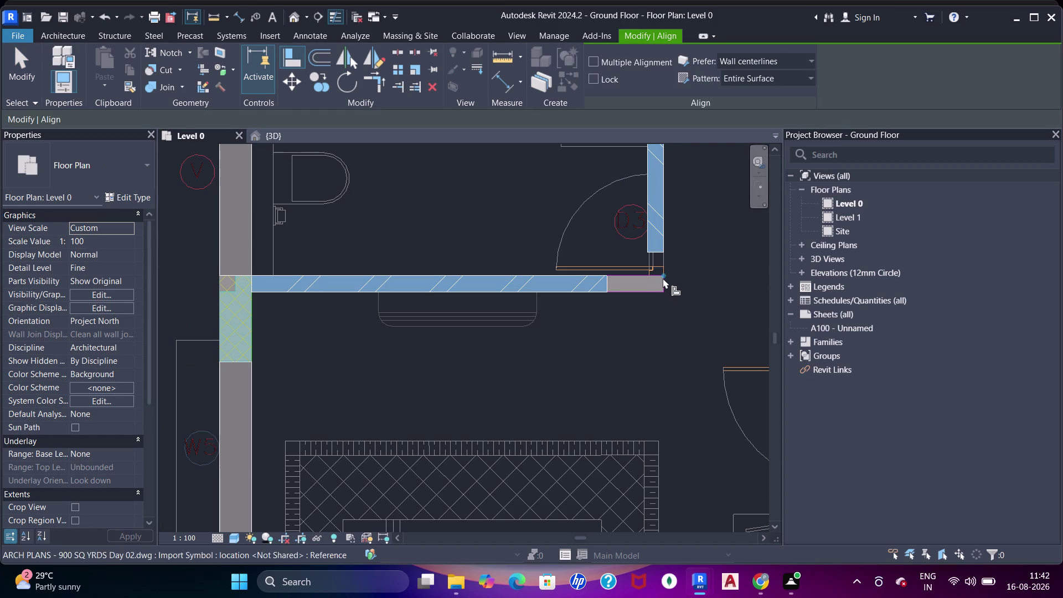
click(603, 285)
middle_drag(644, 313, 652, 347)
key(Escape)
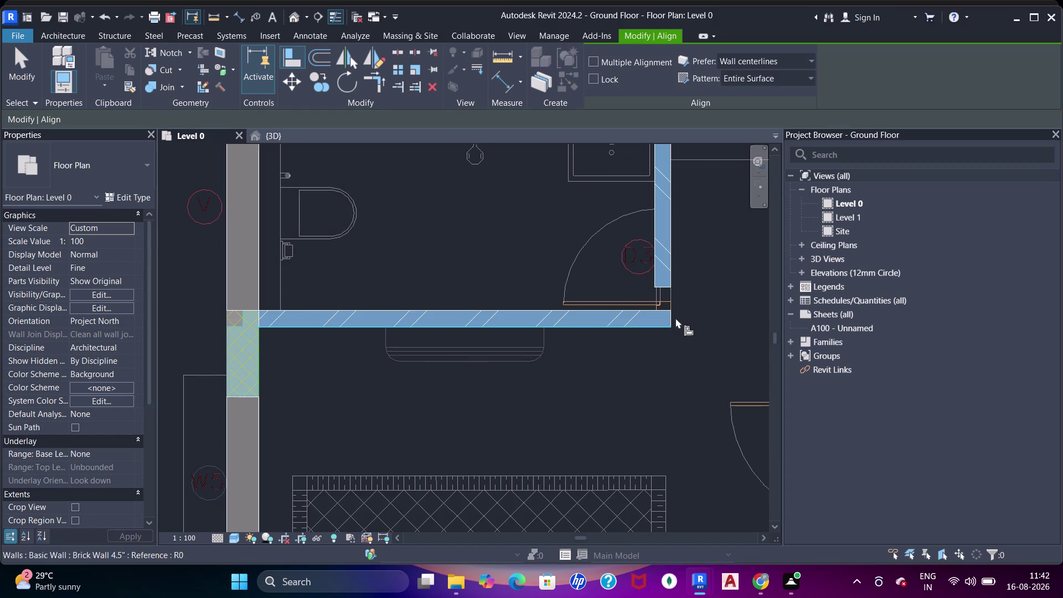
Align the vertical wall's end to the lower wall's face.
key(Escape)
key(a)
key(a)
click(662, 310)
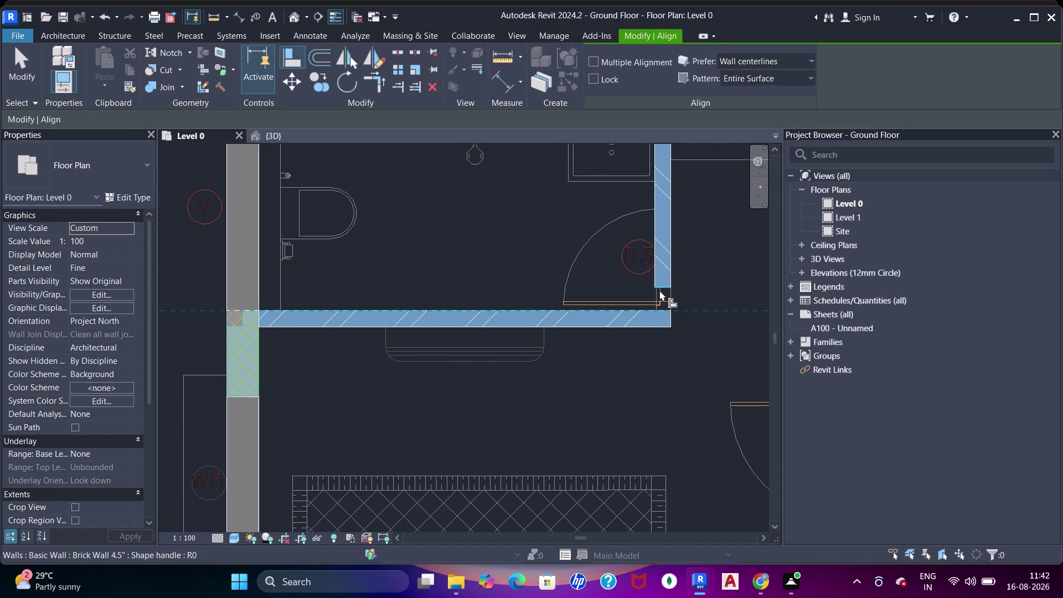
click(659, 290)
scroll(down, 3)
middle_drag(663, 289, 663, 302)
key(Escape)
scroll(down, 3)
middle_drag(672, 242, 585, 254)
scroll(down, 3)
middle_drag(598, 238, 599, 274)
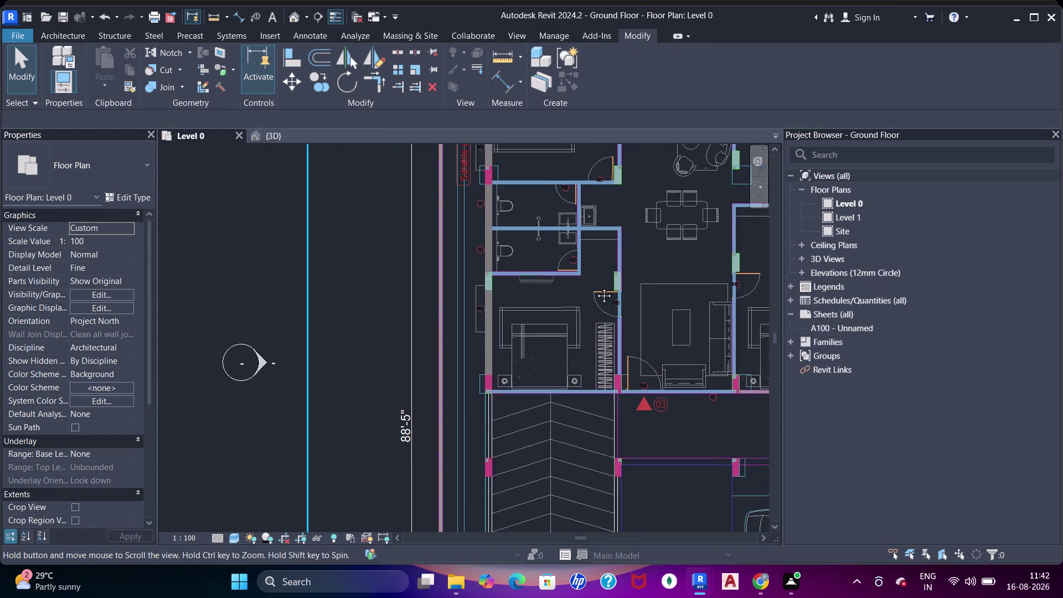
Survey the floor plan and bring the next pair of bathrooms into view.
middle_drag(599, 274, 505, 309)
middle_drag(579, 323, 513, 242)
scroll(up, 3)
middle_drag(622, 231, 507, 316)
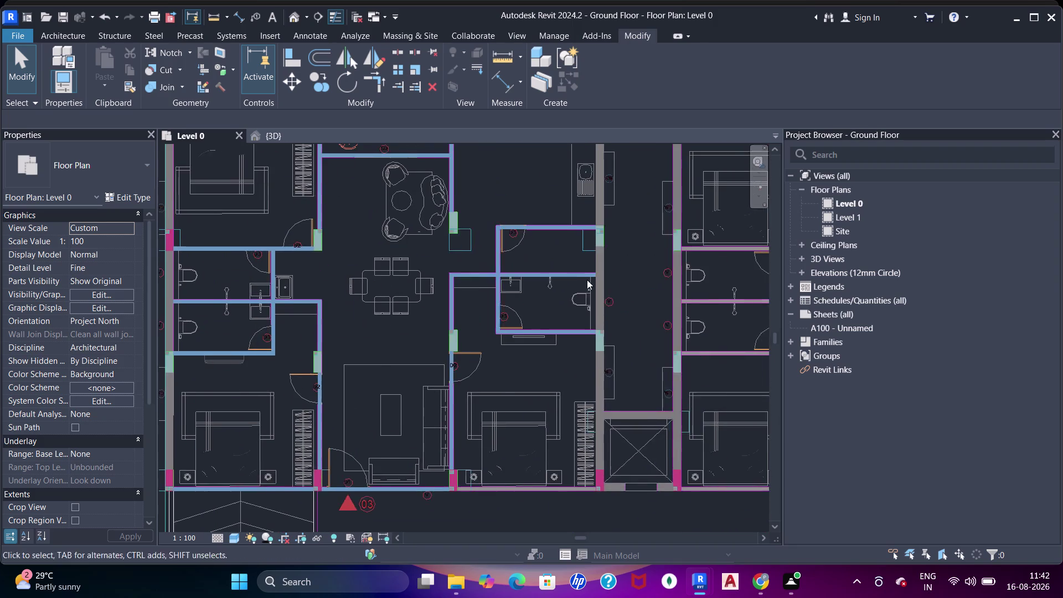
middle_drag(584, 283, 526, 309)
scroll(down, 3)
middle_drag(617, 273, 503, 257)
scroll(up, 3)
middle_drag(575, 291, 596, 295)
Draw the upper bathroom partition wall with the Wall tool (WA).
key(w)
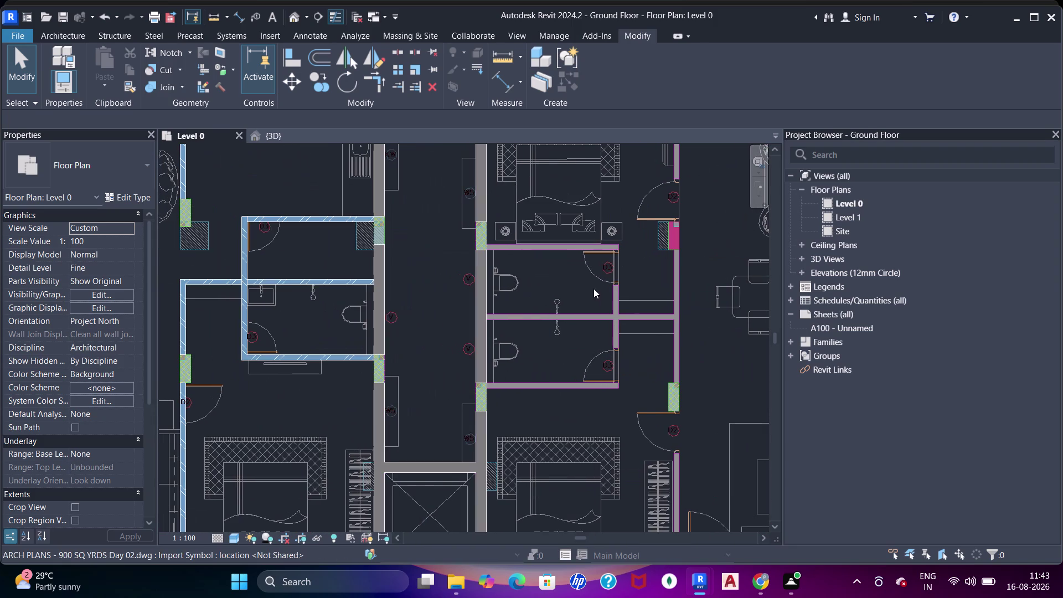
key(a)
scroll(up, 3)
middle_drag(561, 262, 659, 261)
scroll(up, 3)
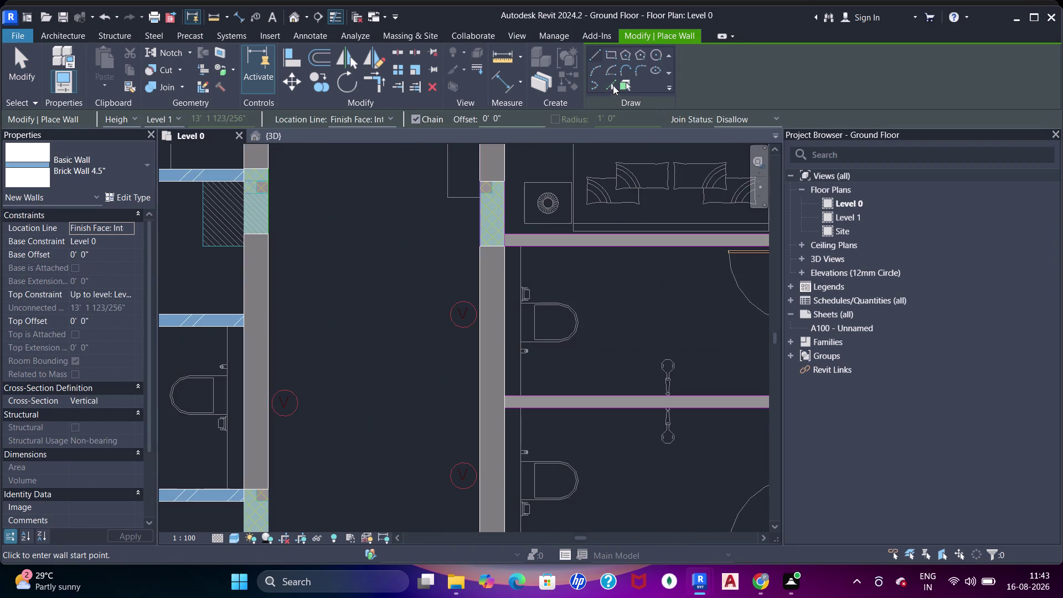
click(613, 85)
click(617, 243)
scroll(down, 3)
middle_drag(644, 290, 570, 264)
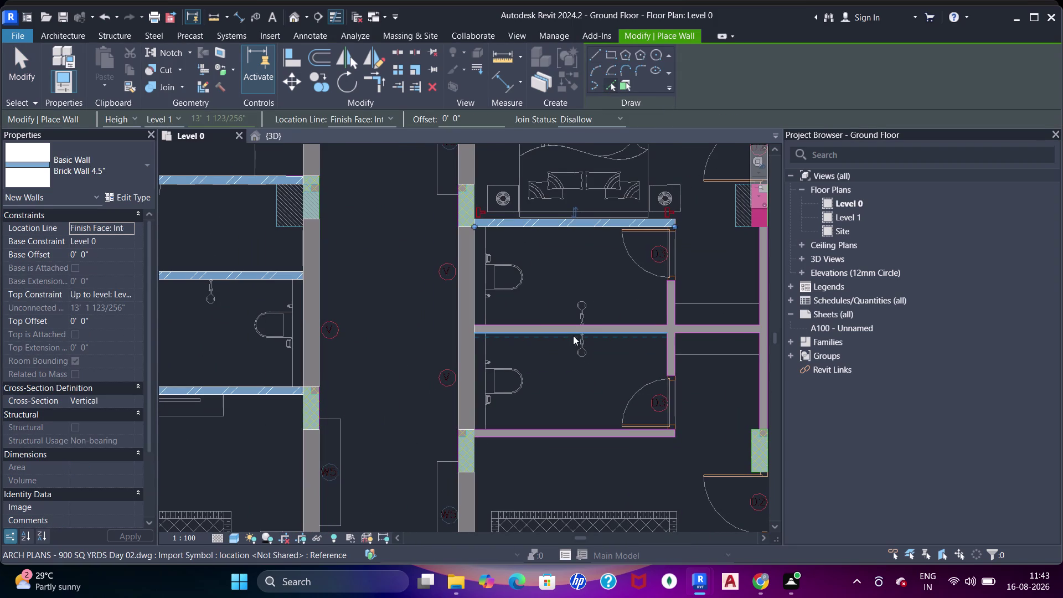
click(564, 331)
Draw the lower bathroom wall and the short wall between the partitions.
click(565, 432)
middle_drag(653, 366, 560, 378)
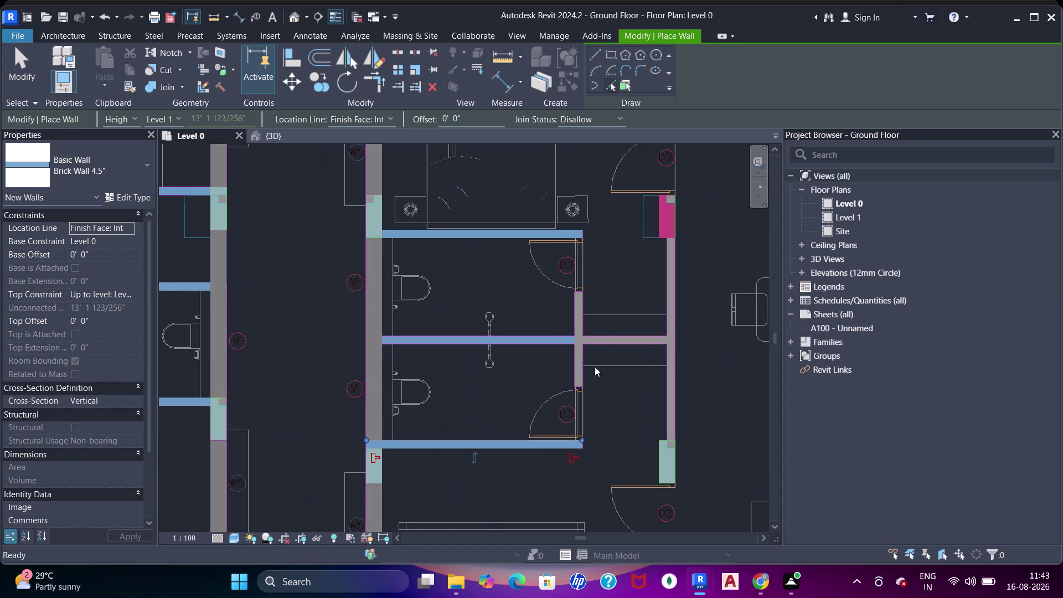
click(575, 313)
click(622, 345)
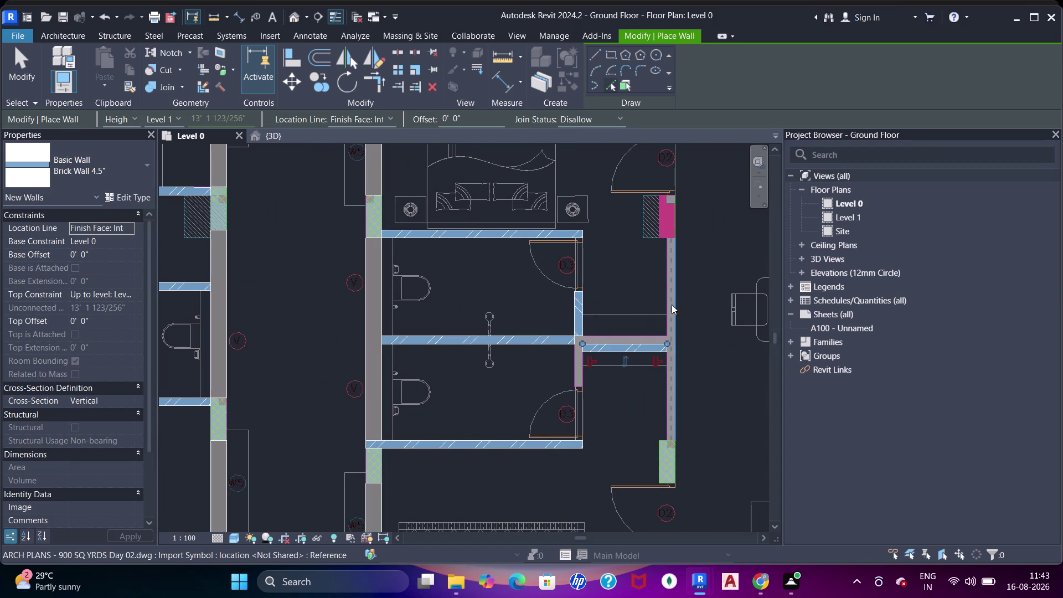
click(672, 305)
Align the short partition wall to its CAD line.
key(Escape)
key(Escape)
key(a)
key(a)
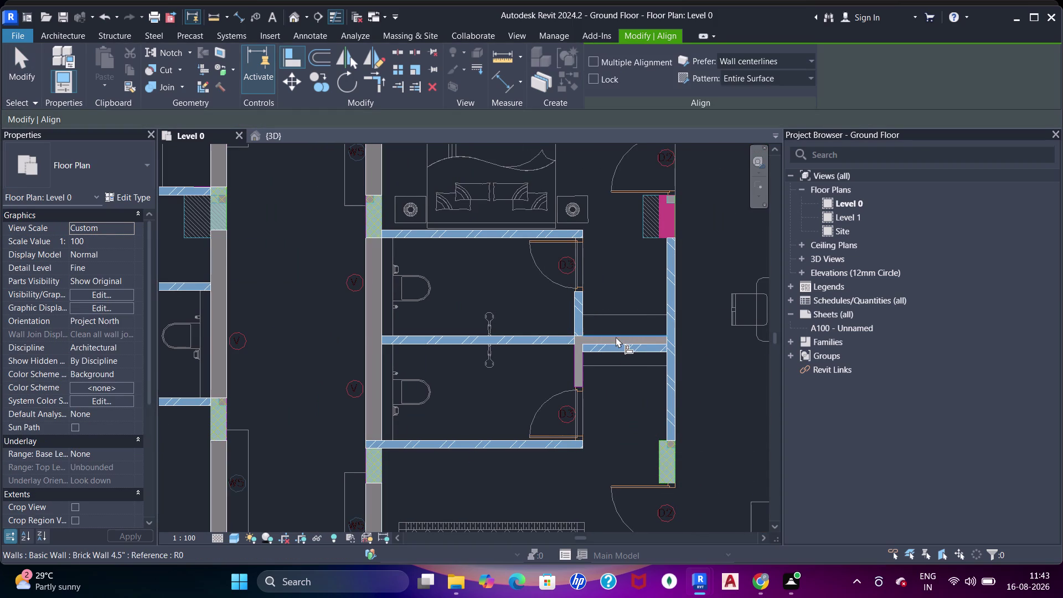
click(616, 337)
click(615, 342)
key(Escape)
key(Escape)
key(a)
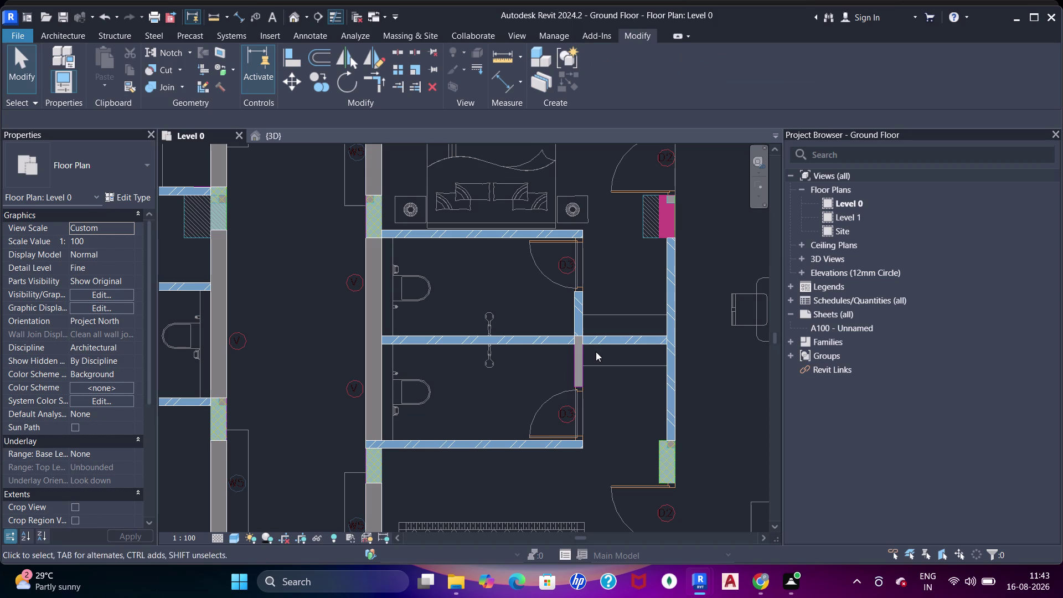
Align the partition and upper walls to the CAD lines, and the partition end to the door line.
key(a)
key(a)
scroll(up, 3)
click(575, 441)
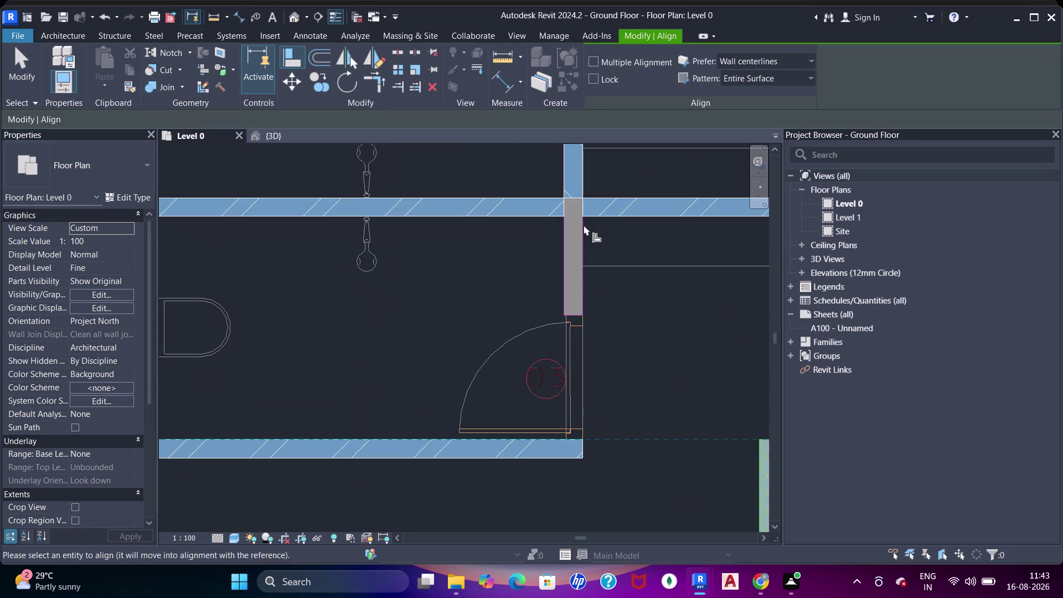
click(577, 199)
scroll(down, 3)
middle_drag(592, 227, 611, 425)
click(630, 315)
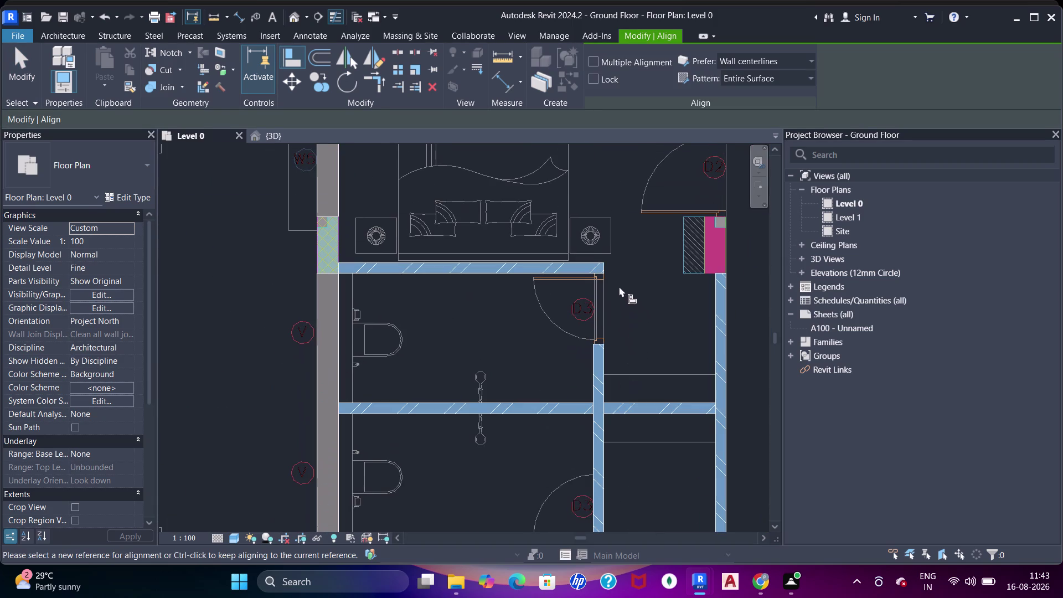
scroll(up, 3)
click(602, 275)
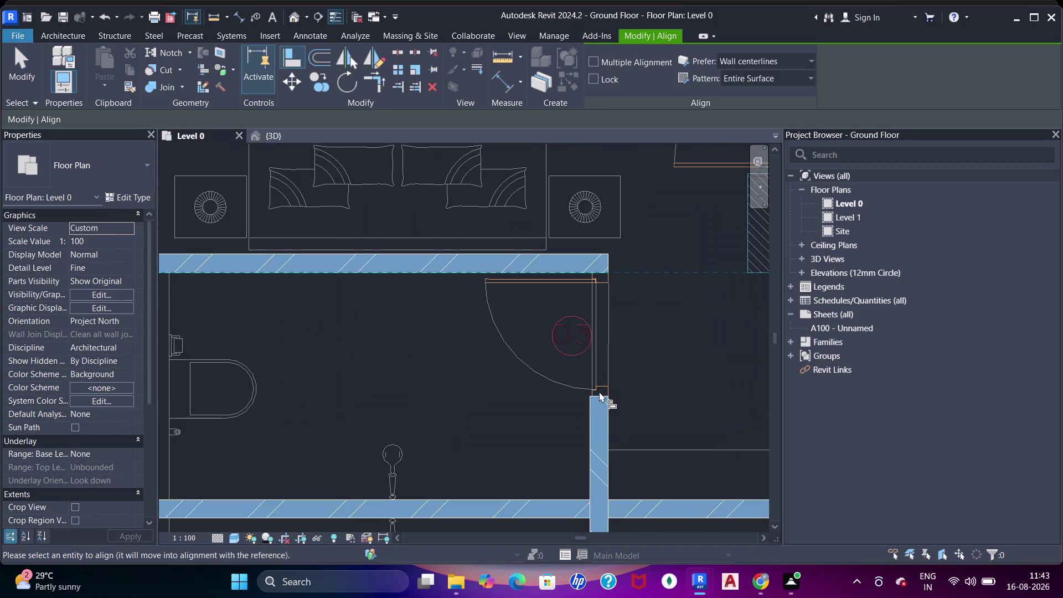
click(599, 394)
scroll(down, 3)
middle_drag(628, 411, 623, 345)
key(Escape)
key(Escape)
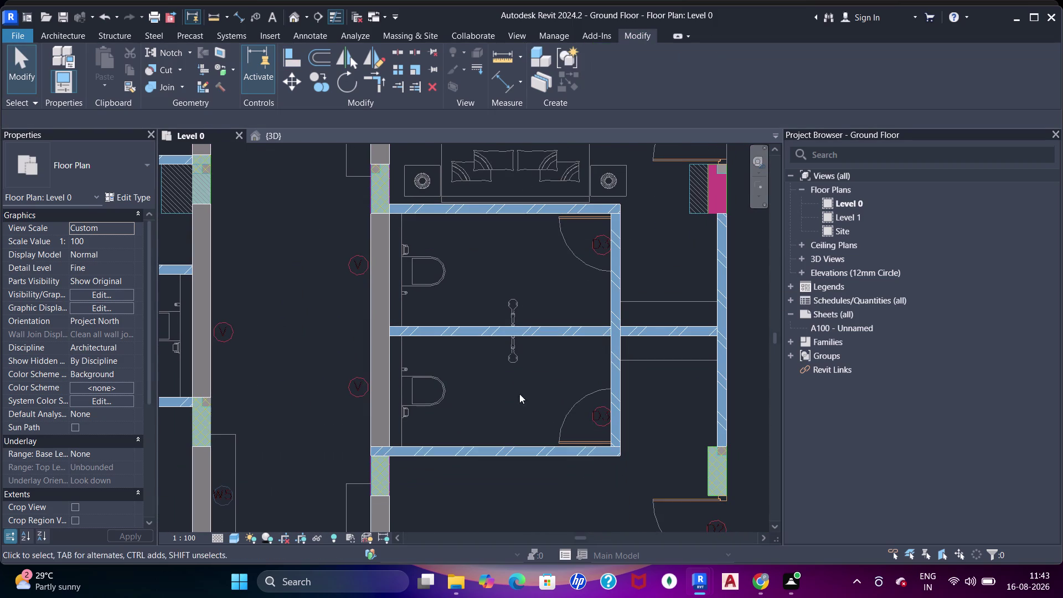
Drag the left bathroom partition's end onto the column.
scroll(up, 3)
middle_drag(480, 360, 514, 309)
click(482, 399)
scroll(up, 3)
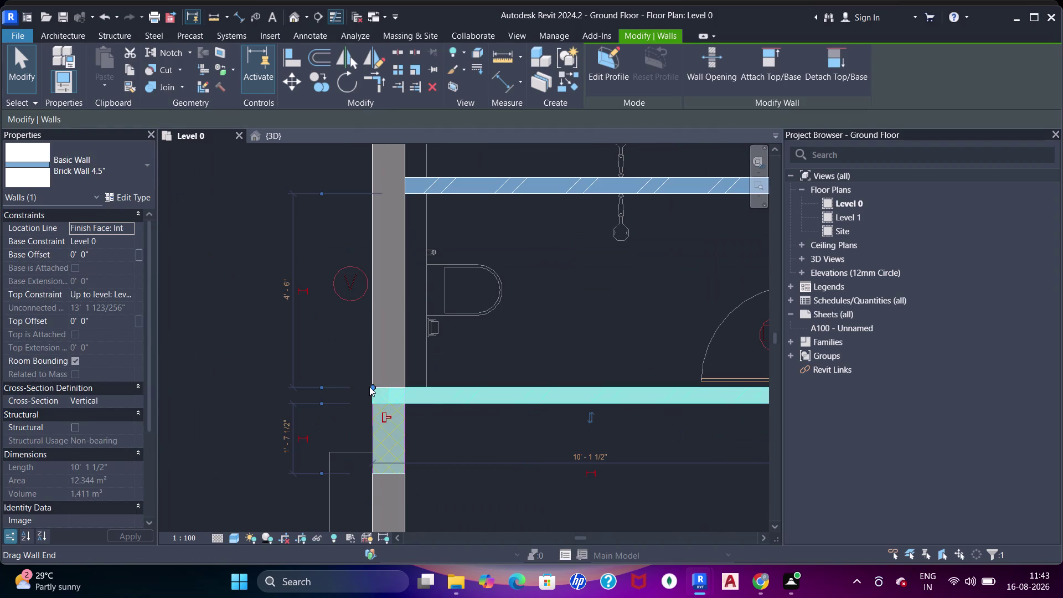
right_drag(376, 382, 389, 381)
key(Escape)
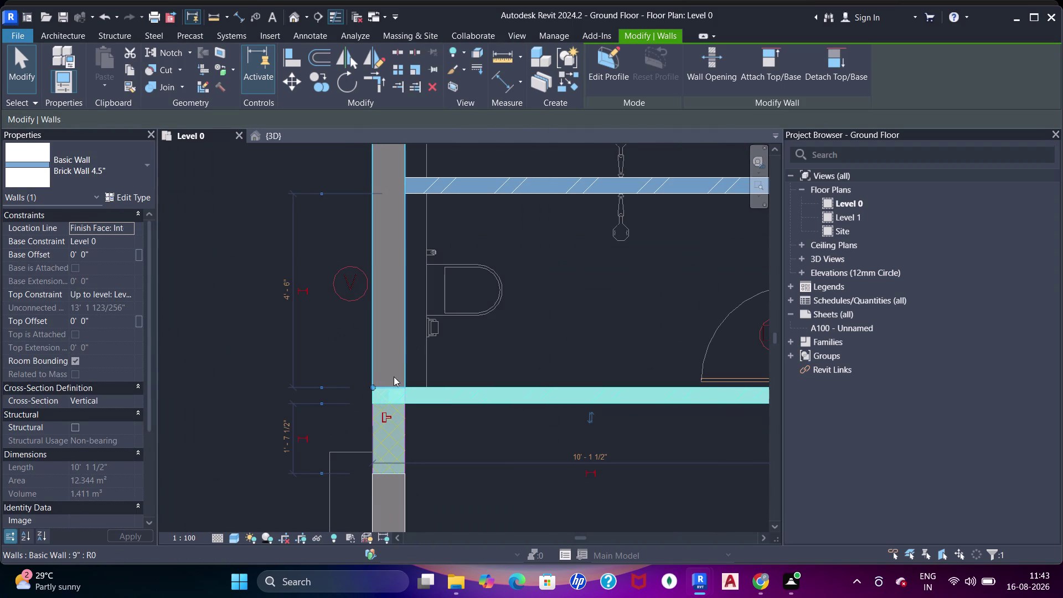
drag(370, 385, 423, 385)
middle_drag(411, 393, 460, 368)
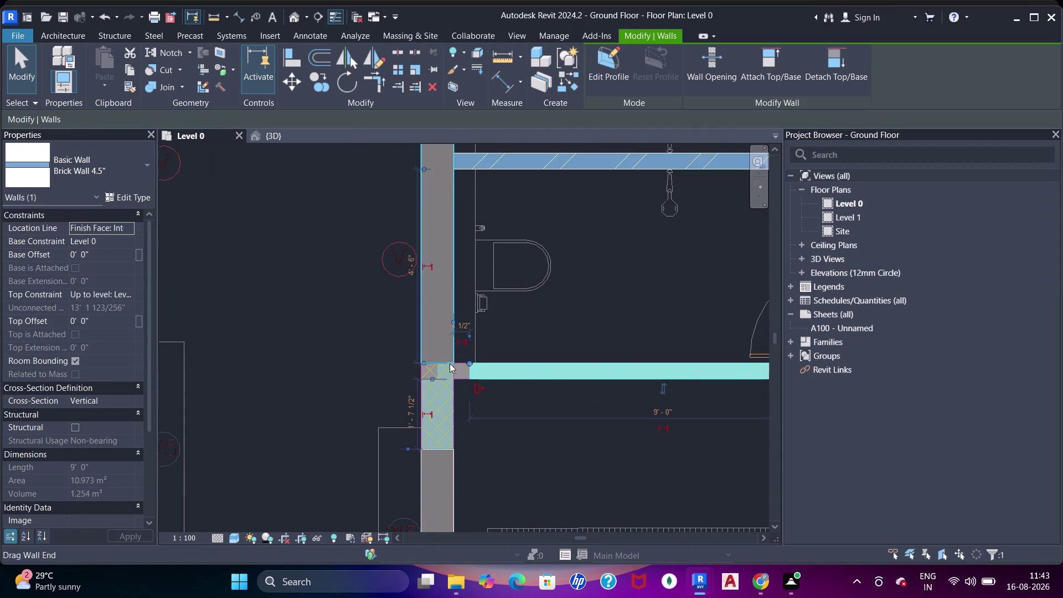
key(Escape)
middle_drag(427, 414, 452, 381)
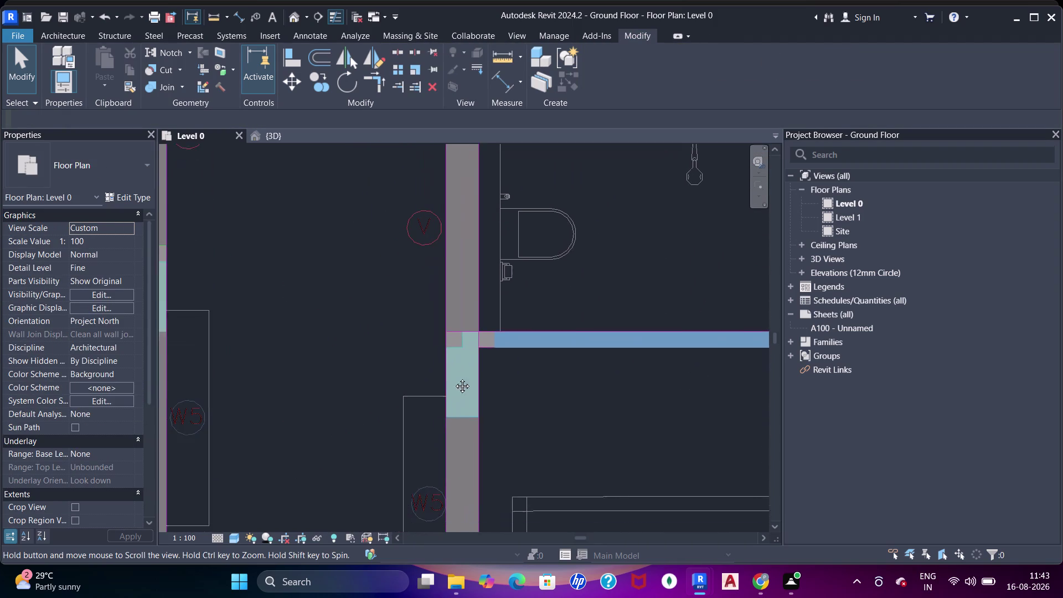
middle_drag(451, 381, 462, 364)
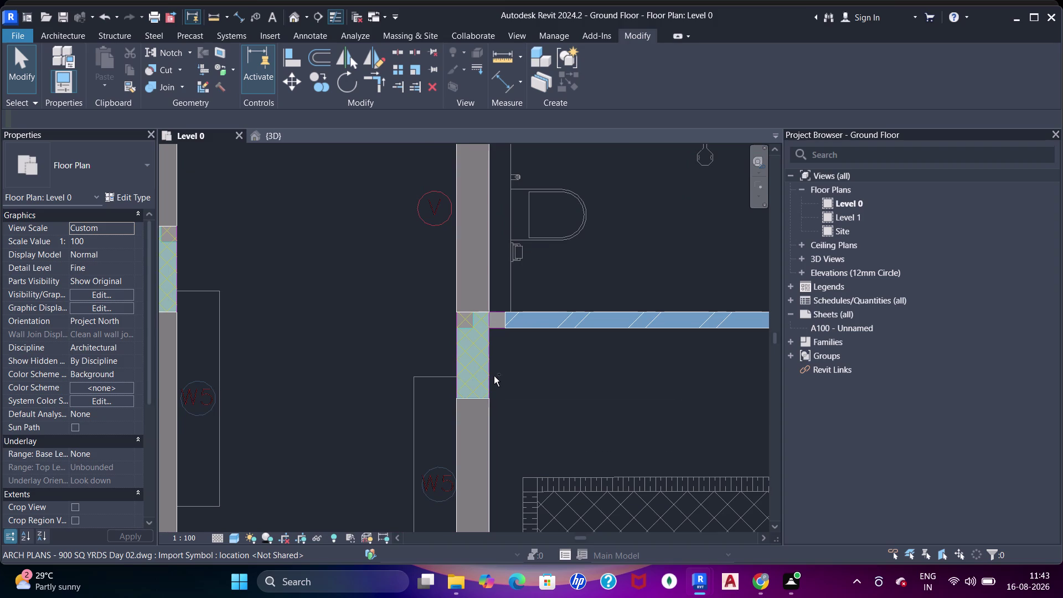
Undo that change and drag the wall end to the column again.
key(ctrl+z)
scroll(down, 3)
middle_drag(539, 386, 534, 385)
scroll(up, 3)
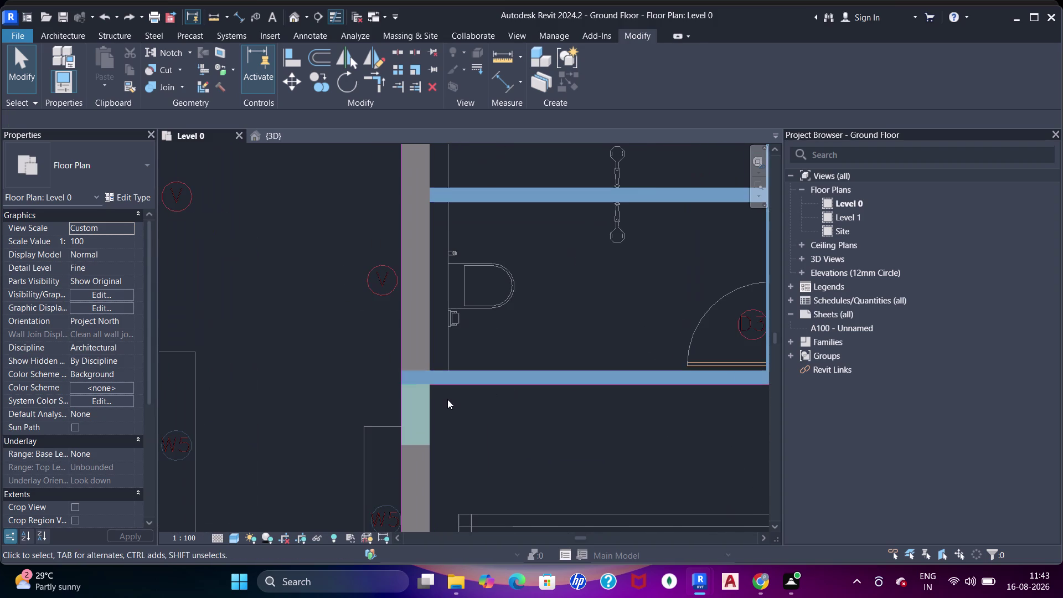
click(442, 379)
drag(401, 370, 458, 372)
middle_drag(432, 379, 489, 346)
key(Escape)
key(Escape)
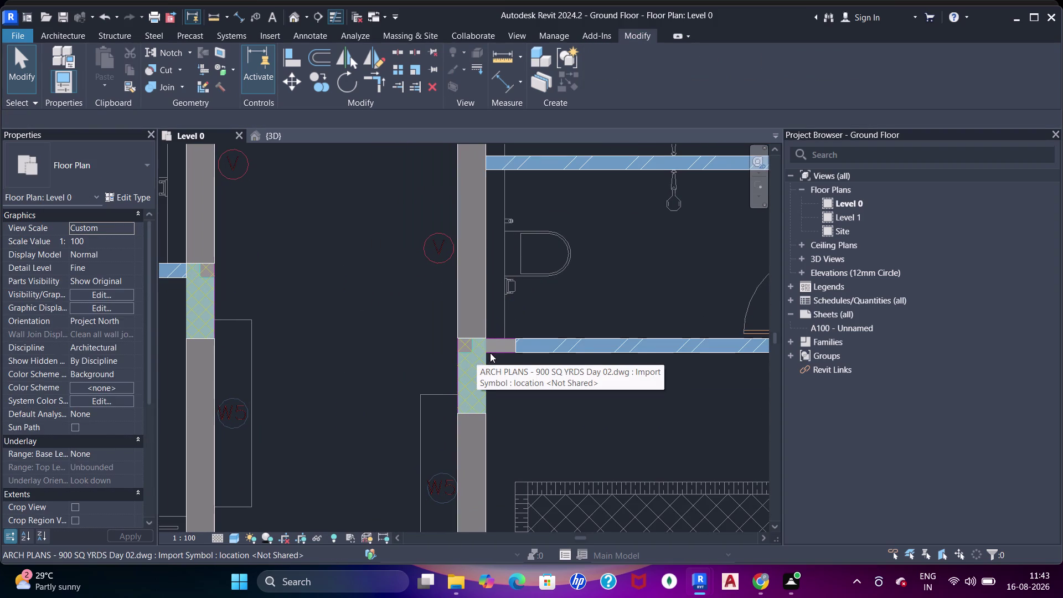
scroll(up, 3)
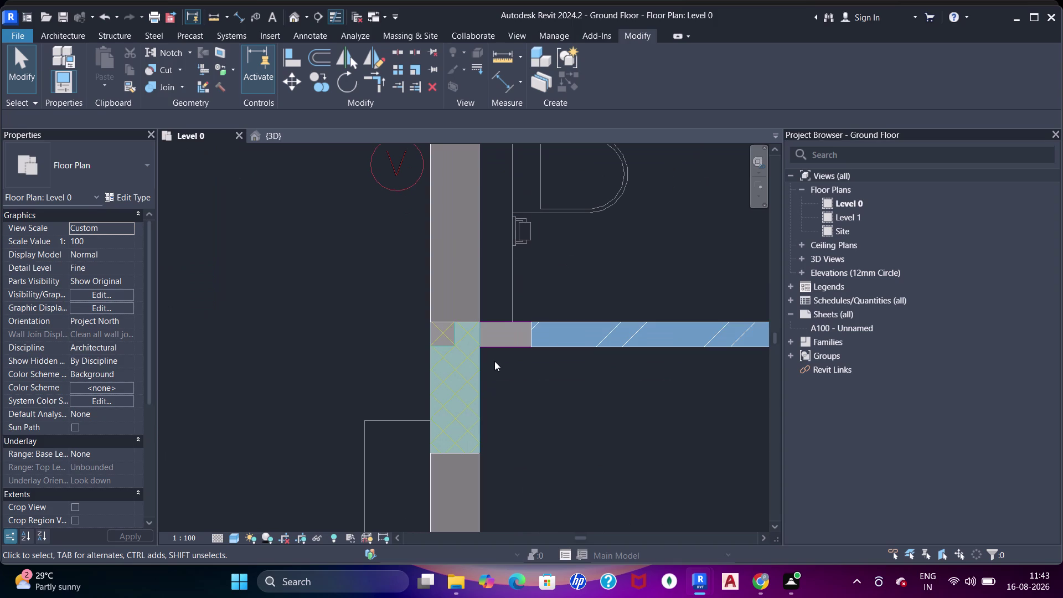
Align another bathroom wall face to its plan line.
key(w)
key(Escape)
key(a)
key(a)
key(a)
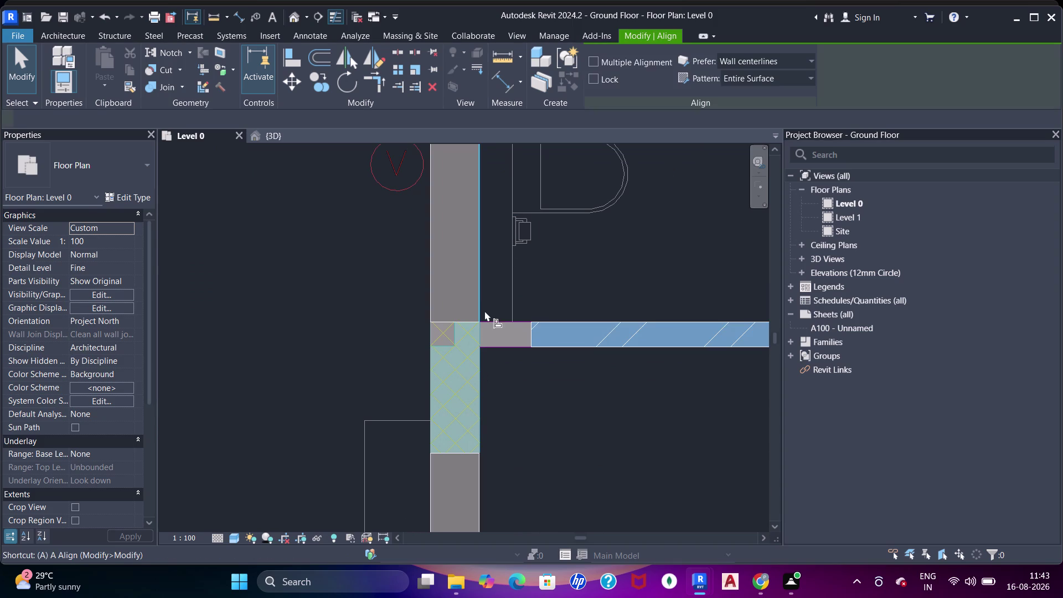
click(482, 298)
click(527, 336)
scroll(down, 3)
Pan across the remaining bathroom walls and exit Align.
middle_drag(647, 340, 505, 354)
key(Escape)
scroll(down, 3)
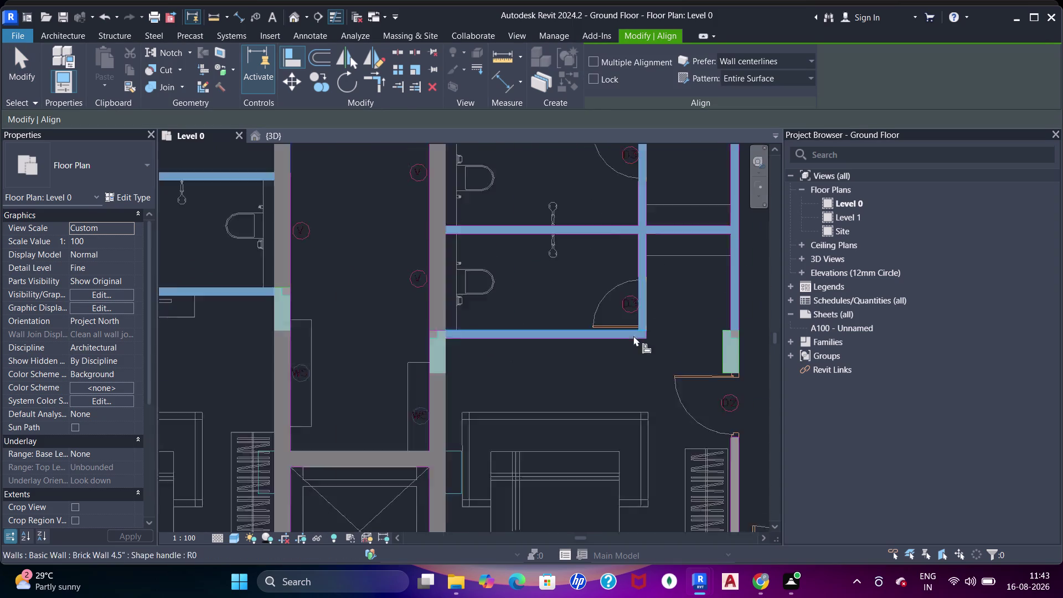
middle_drag(634, 336, 531, 368)
middle_drag(562, 291, 570, 366)
scroll(up, 3)
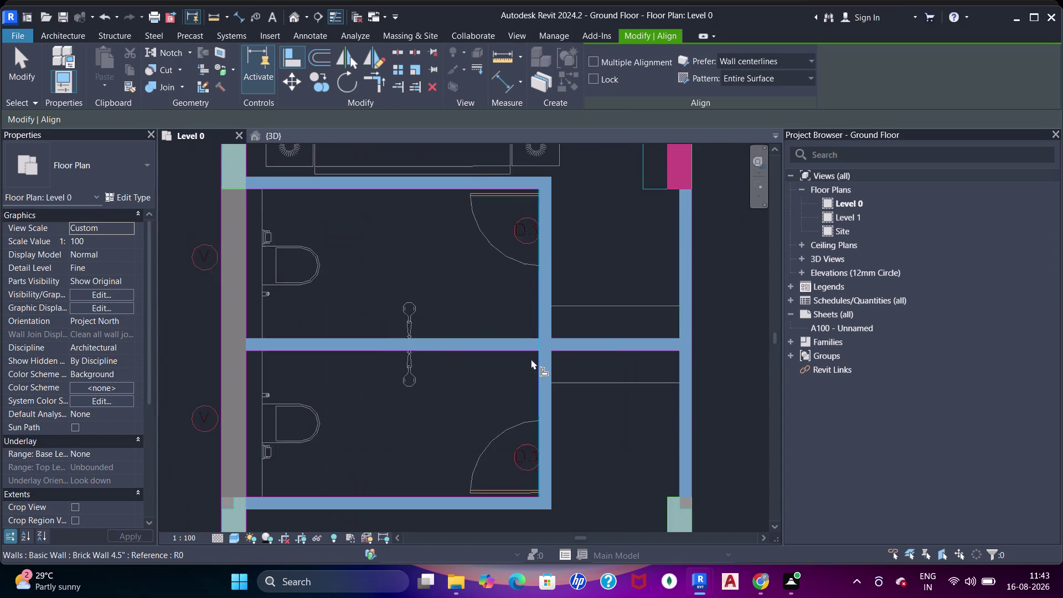
scroll(up, 3)
key(Escape)
key(Escape)
Join the bathroom partitions with their crossing walls using Join Geometry (JG).
key(j)
key(j)
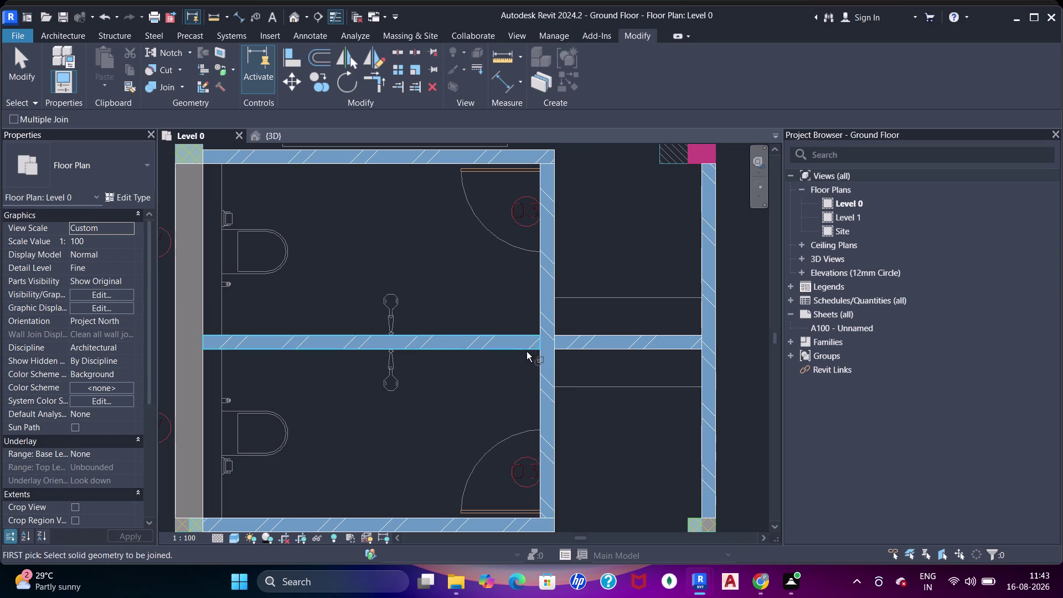
click(527, 347)
click(541, 348)
click(555, 358)
click(561, 348)
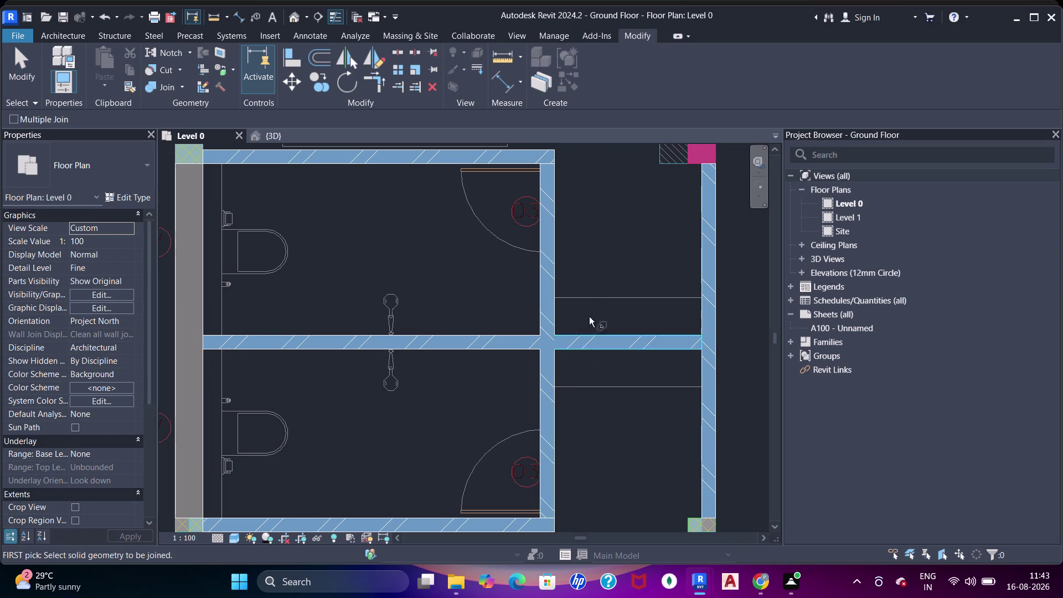
click(561, 193)
click(555, 178)
click(548, 159)
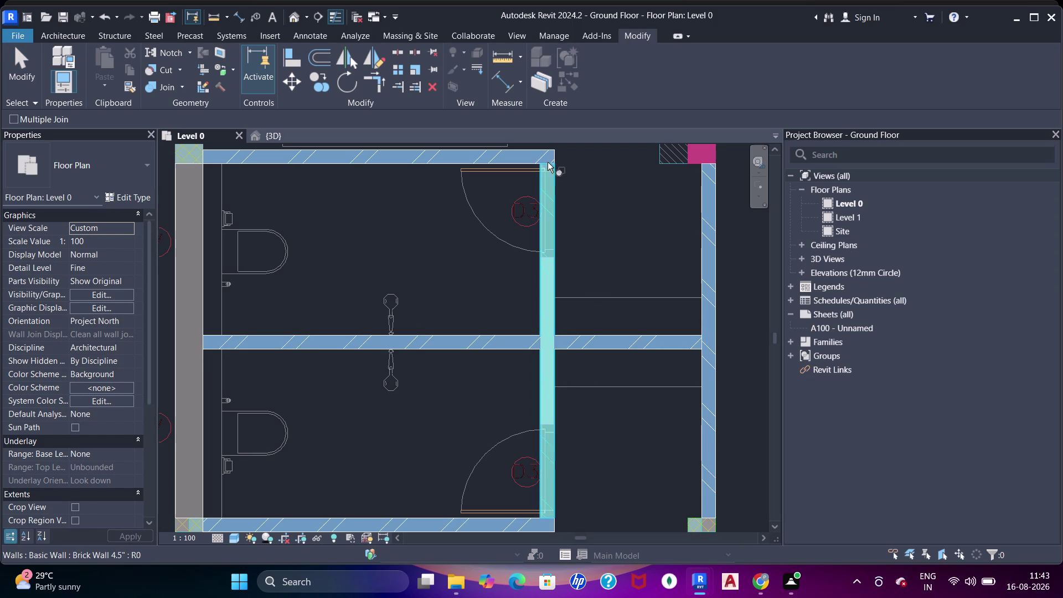
Join the bathroom's right wall and second wall with the partitions, then pan across the plan.
click(526, 516)
click(539, 494)
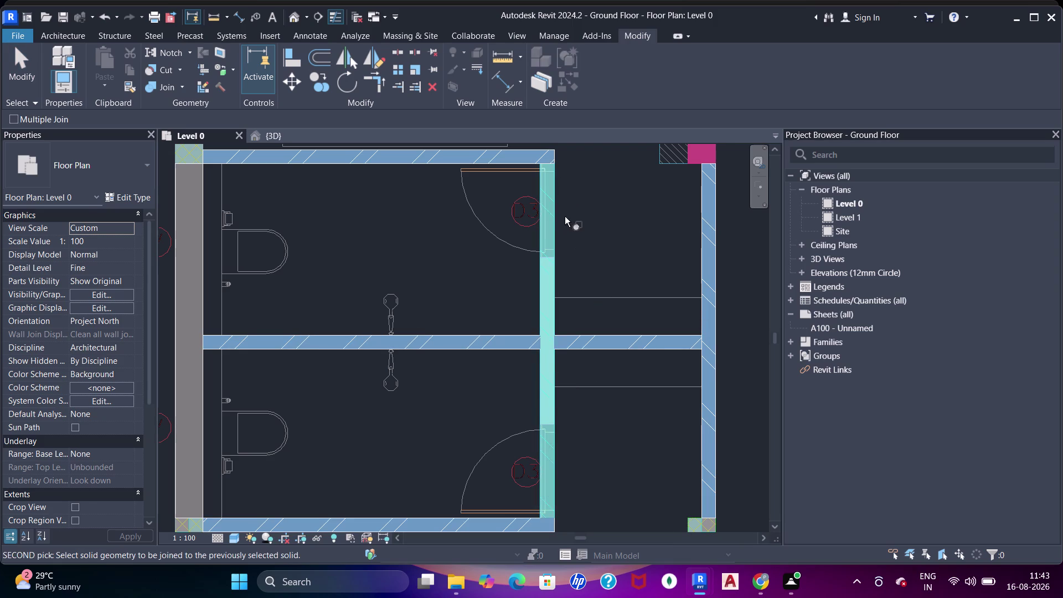
middle_drag(572, 234, 583, 293)
click(548, 218)
scroll(down, 3)
middle_drag(625, 301, 602, 278)
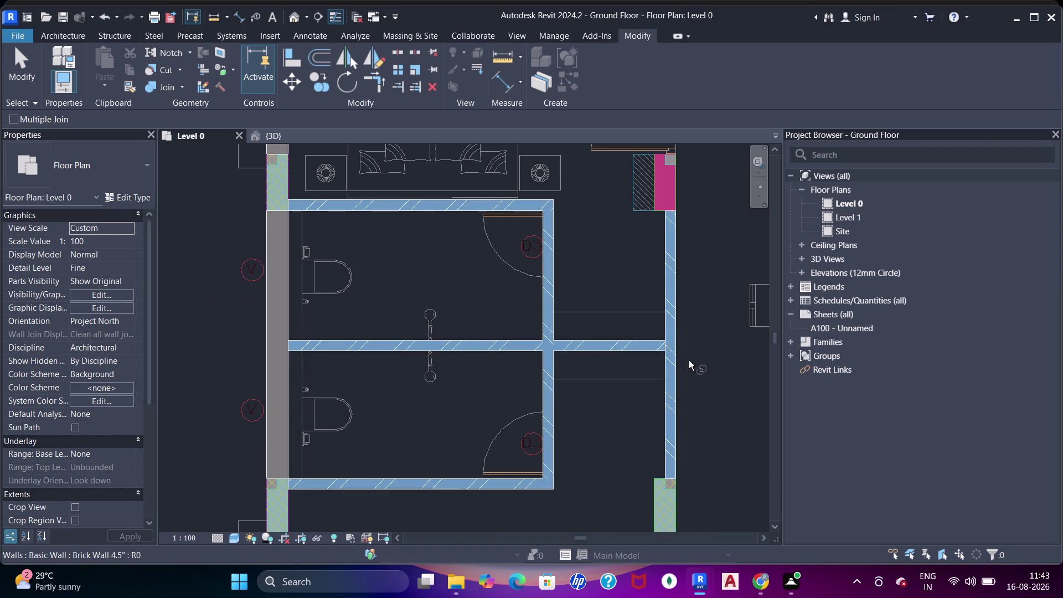
click(661, 349)
click(649, 347)
middle_drag(676, 309, 657, 348)
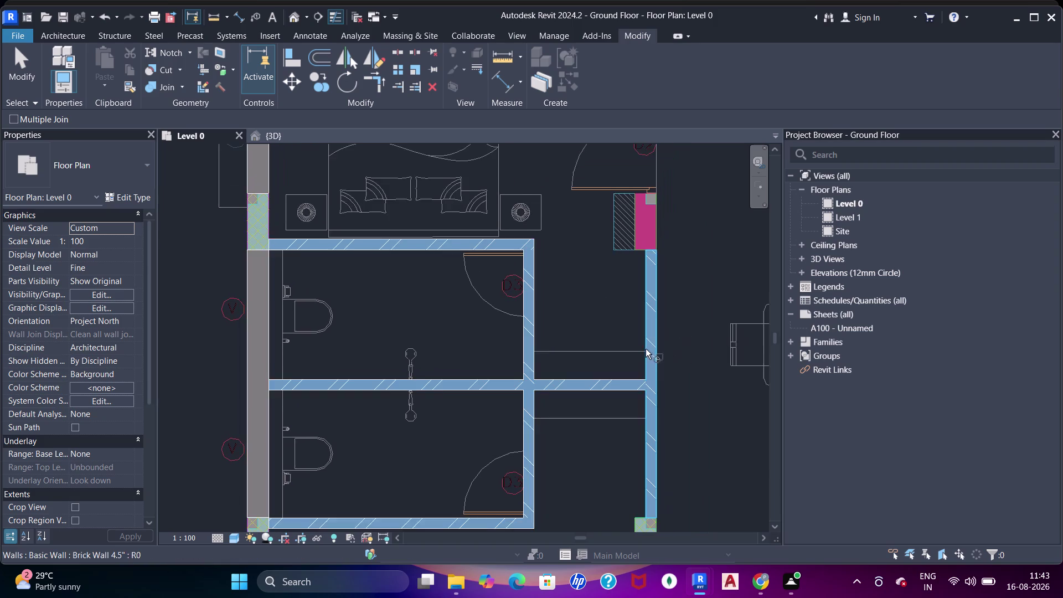
scroll(down, 3)
middle_drag(655, 349, 644, 275)
middle_drag(645, 311, 618, 308)
scroll(down, 3)
middle_drag(601, 350, 603, 365)
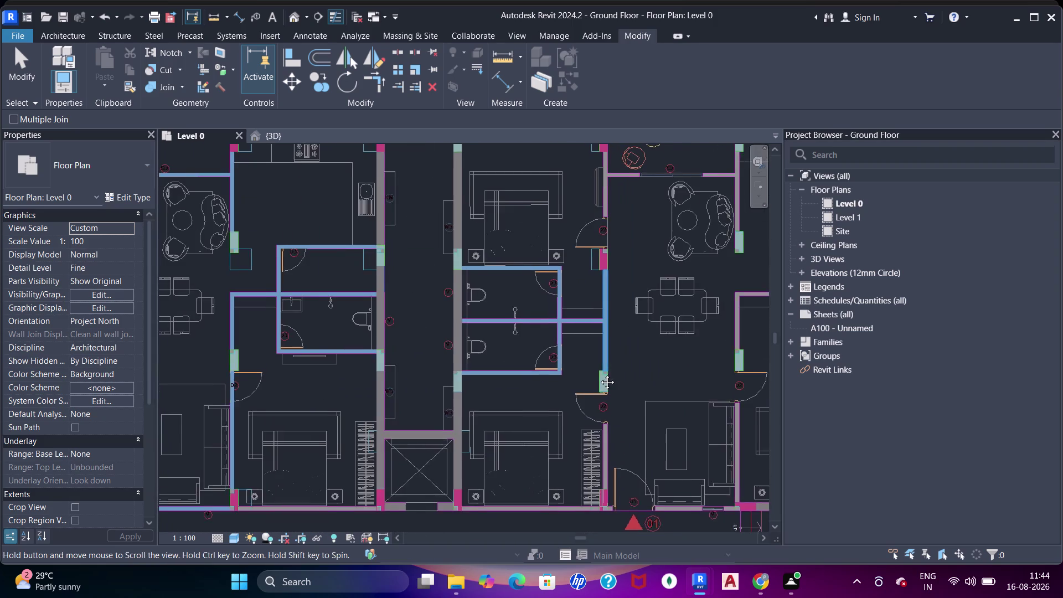
Start a brick wall near the bedroom and living room, then cancel the placement.
middle_drag(603, 365, 580, 403)
scroll(up, 3)
middle_drag(608, 229, 630, 290)
key(Escape)
scroll(up, 3)
key(Escape)
key(w)
key(a)
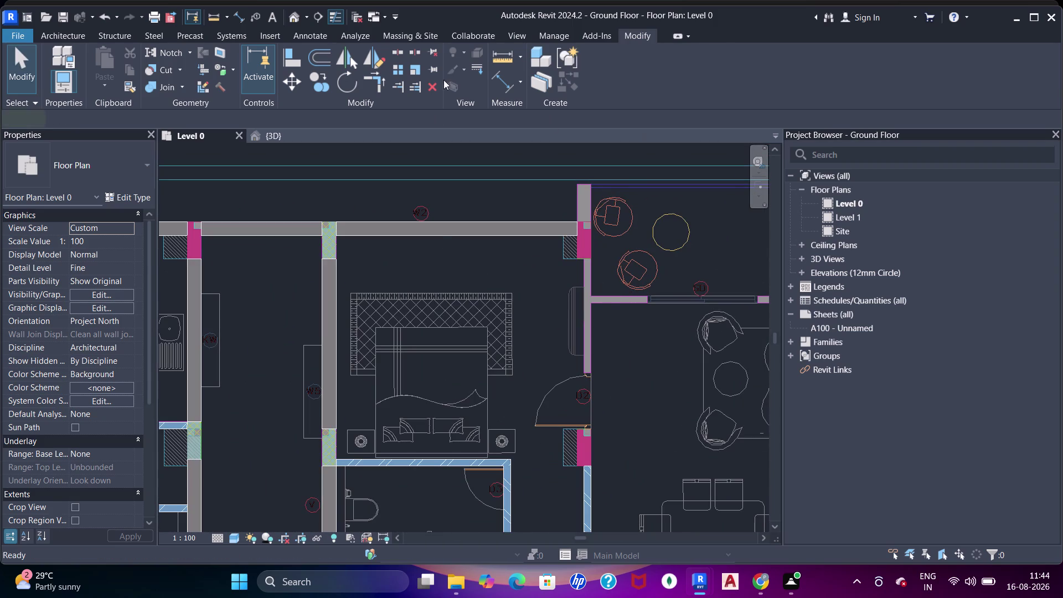
click(607, 88)
click(588, 281)
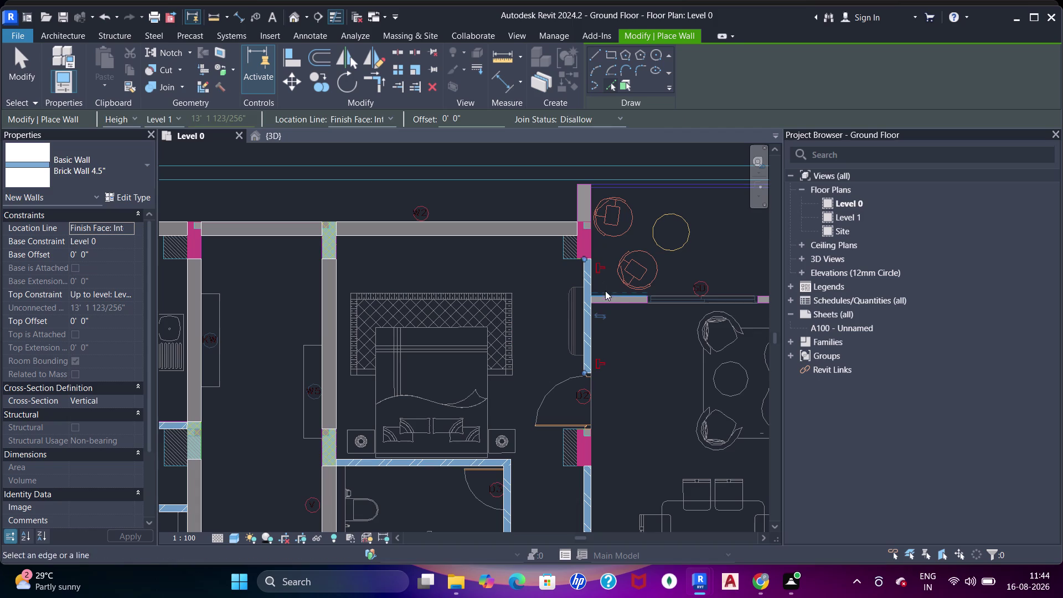
click(608, 299)
key(Escape)
key(Escape)
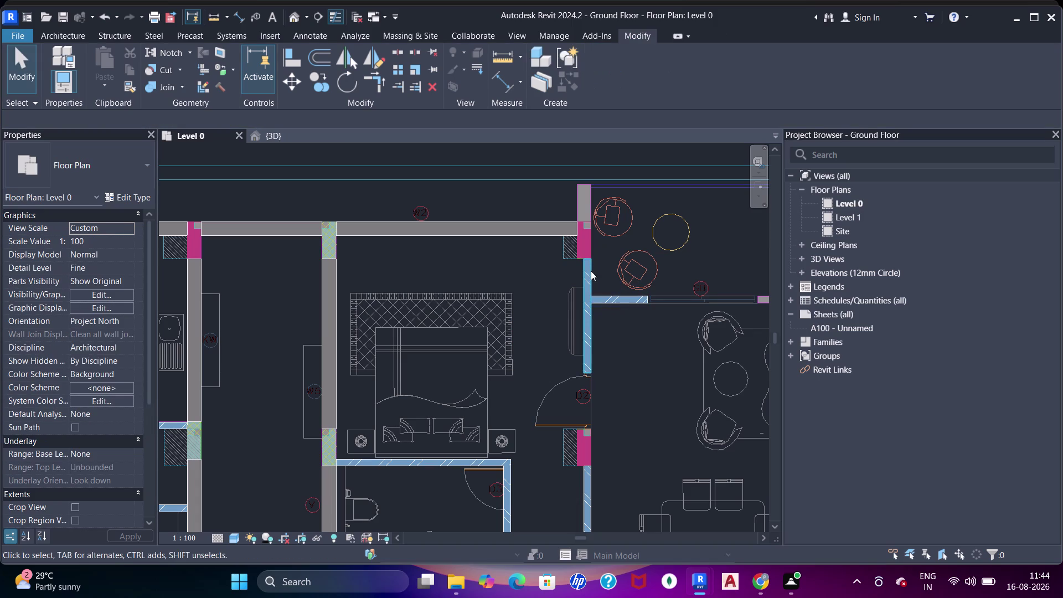
Align the living-room wall by the door opening to the CAD plan line.
middle_drag(632, 341, 549, 313)
scroll(up, 3)
middle_drag(525, 348, 561, 286)
key(a)
key(a)
key(a)
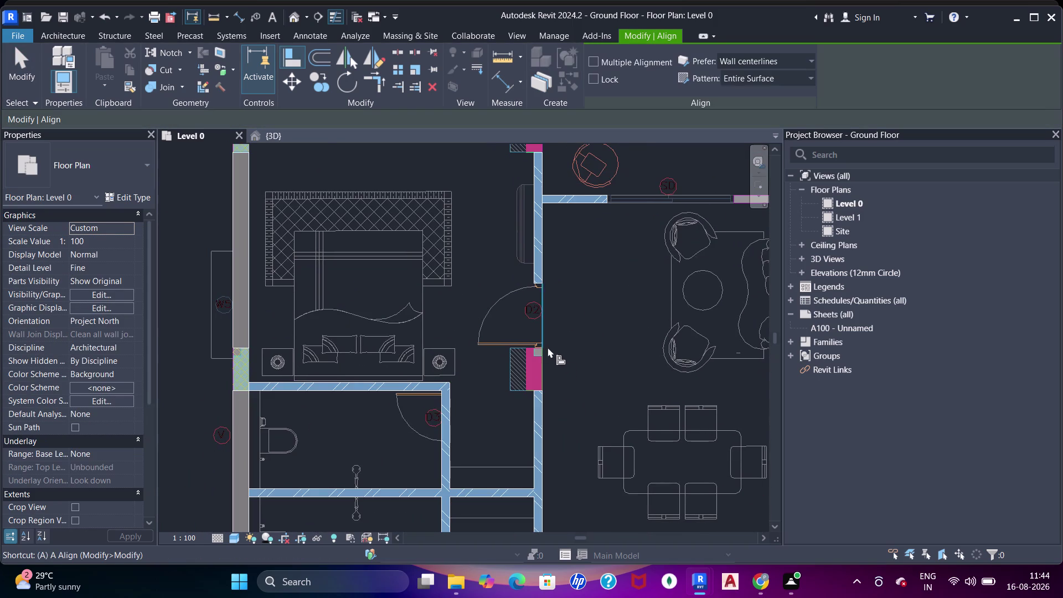
scroll(up, 3)
click(513, 348)
middle_drag(561, 236, 563, 287)
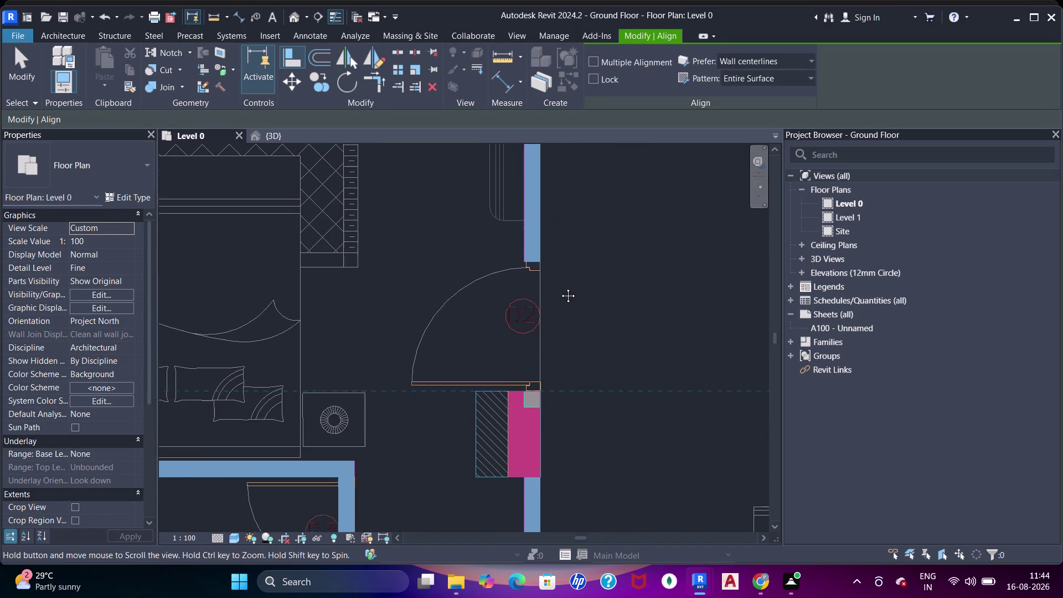
middle_drag(563, 287, 562, 287)
click(530, 272)
scroll(down, 3)
middle_drag(595, 335, 568, 312)
drag(570, 321, 574, 318)
Align the living room's top wall to its CAD plan line.
middle_drag(598, 270, 548, 391)
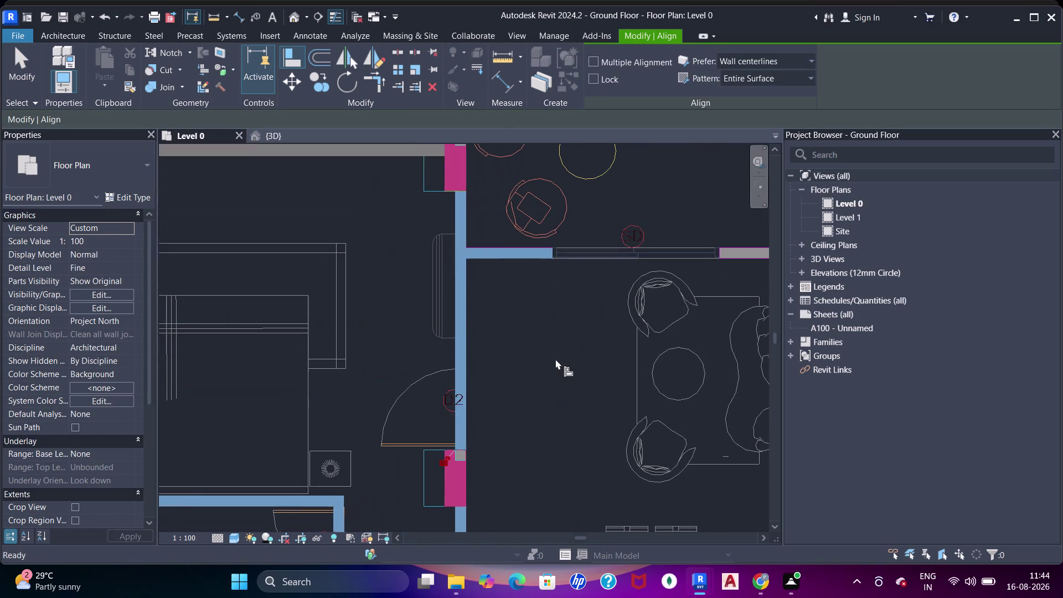
middle_drag(644, 269, 485, 272)
click(648, 233)
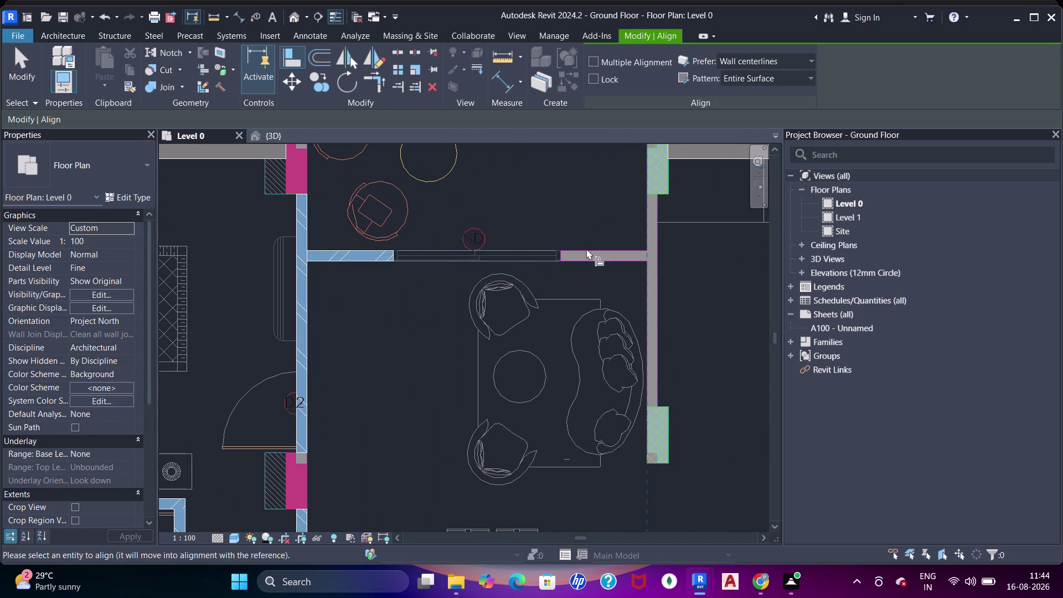
click(395, 253)
key(Escape)
key(Escape)
Start a brick wall on the living room's right side, then cancel it.
key(w)
key(a)
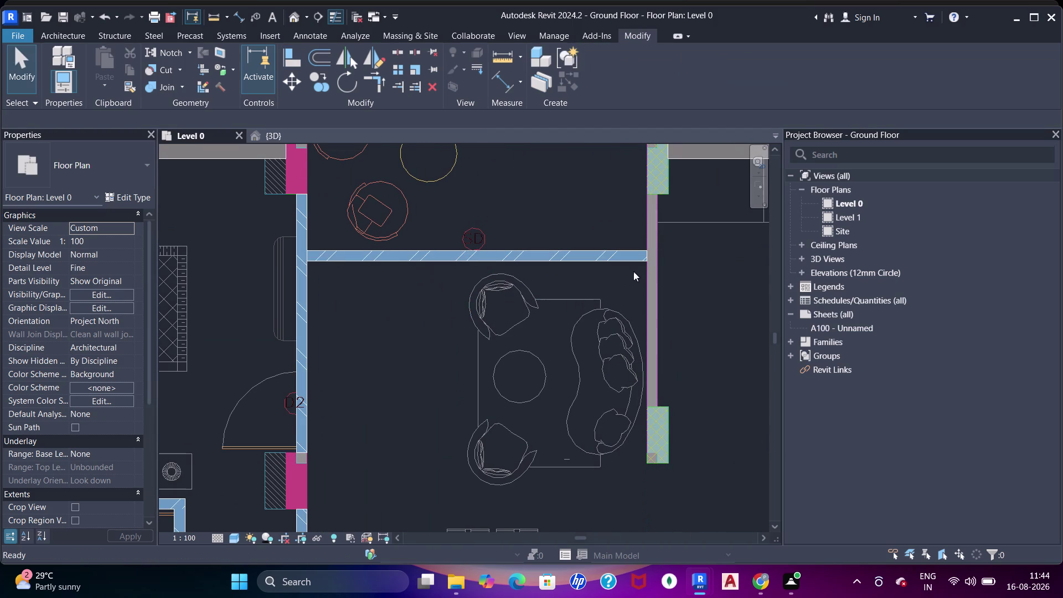
click(613, 83)
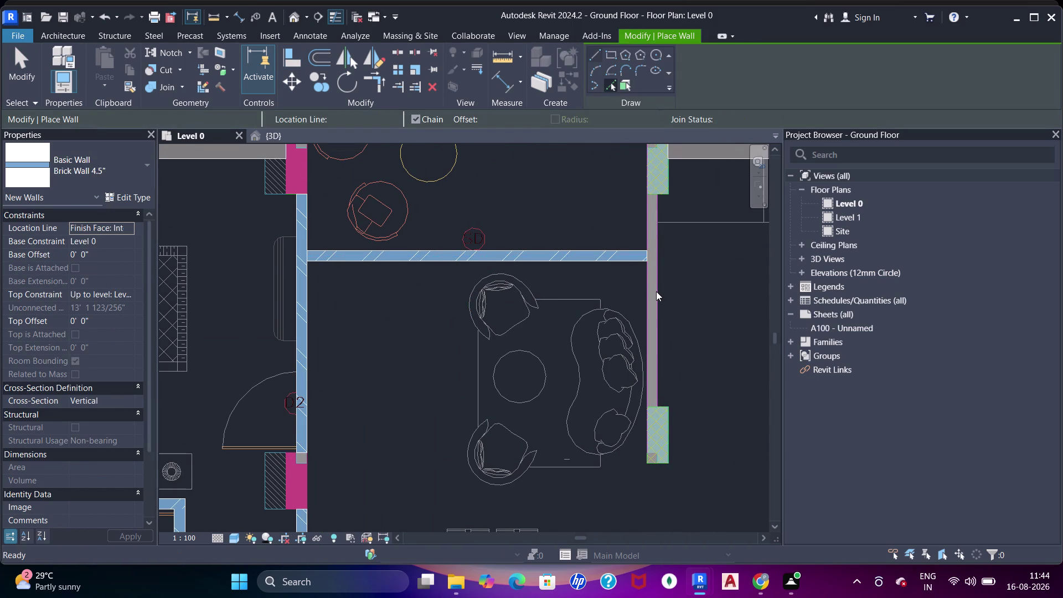
click(657, 290)
key(Escape)
key(Escape)
Drag the living room's right wall end down to the column, then align it.
click(656, 402)
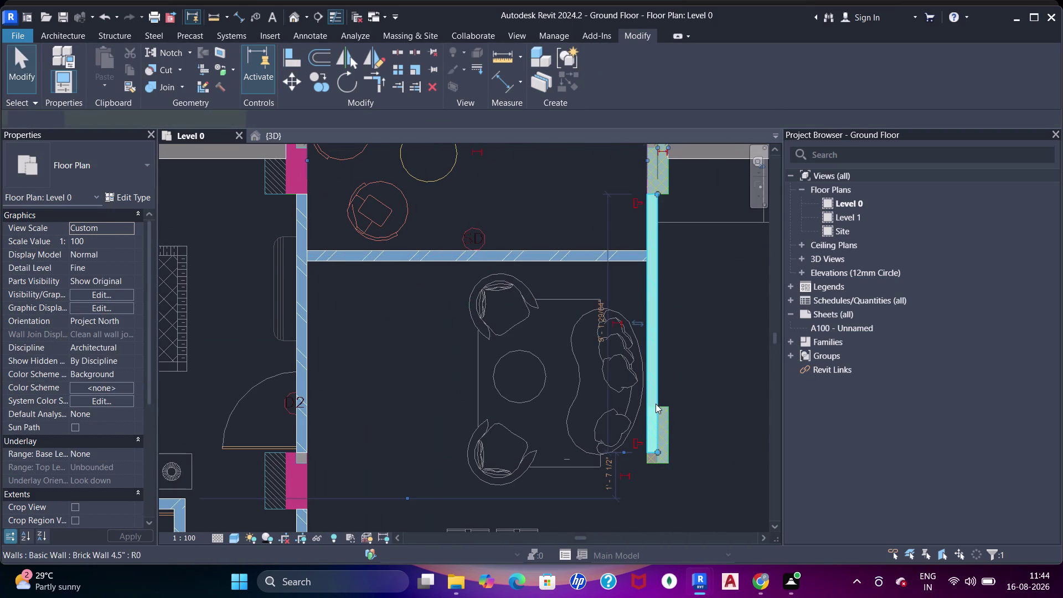
drag(659, 453, 665, 404)
scroll(up, 3)
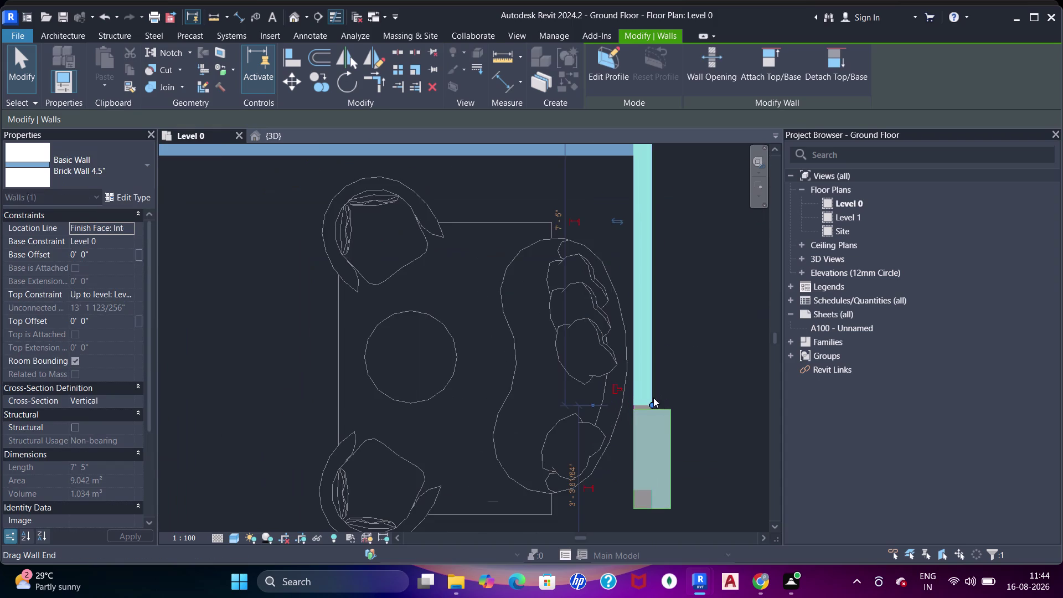
key(a)
key(a)
key(a)
click(664, 408)
click(639, 404)
scroll(down, 3)
middle_drag(671, 346, 635, 339)
middle_drag(494, 250, 476, 264)
Join the geometry of two living-room walls.
key(j)
key(j)
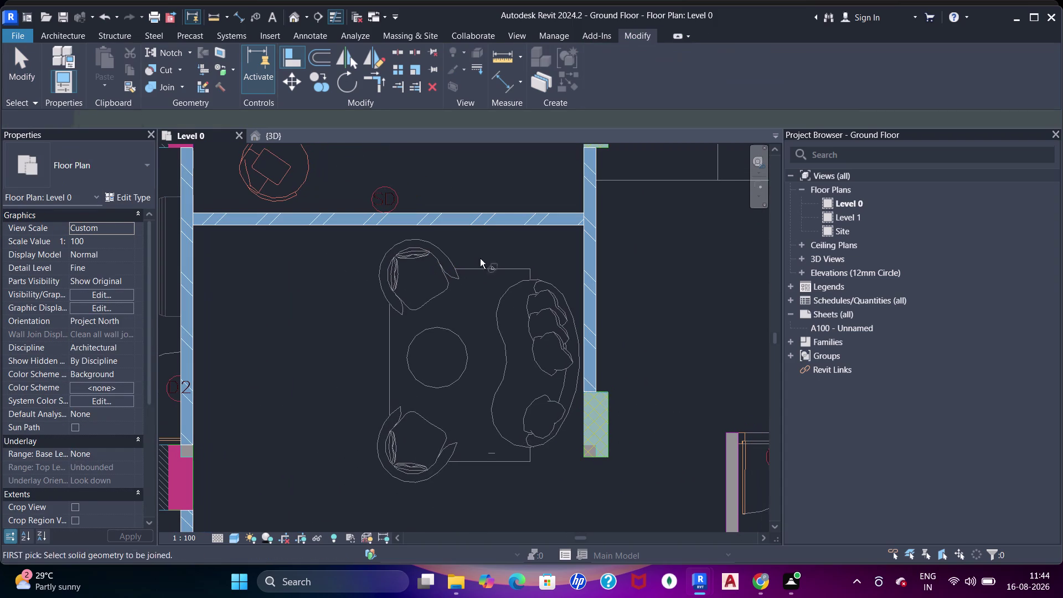
key(j)
click(503, 227)
click(582, 250)
Draw brick walls along the bathroom's CAD plan lines.
scroll(down, 3)
middle_drag(612, 246, 296, 240)
scroll(down, 3)
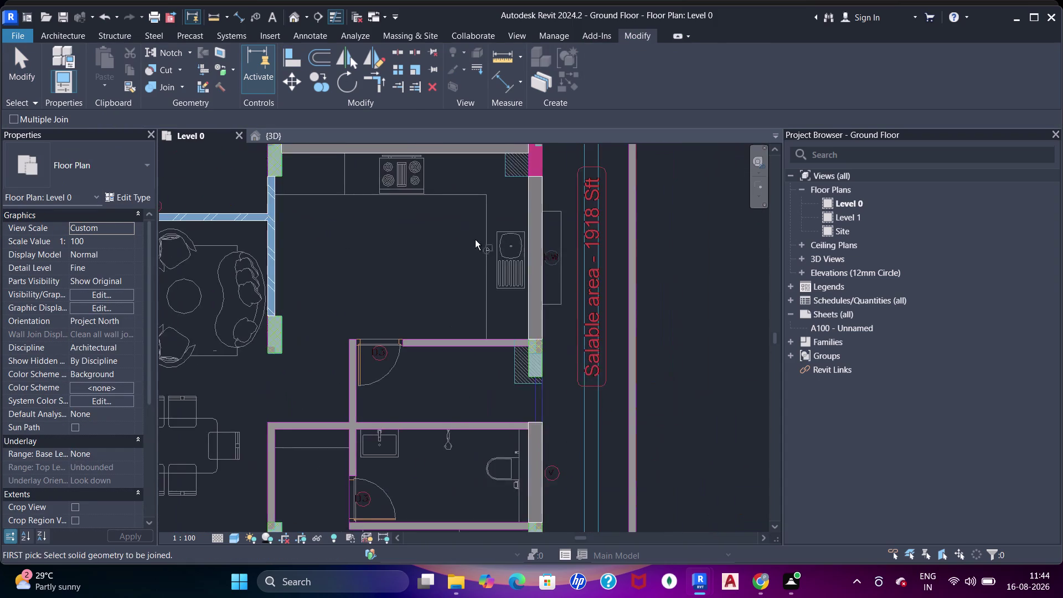
scroll(down, 3)
middle_drag(474, 288, 565, 226)
scroll(up, 3)
middle_drag(516, 254, 538, 225)
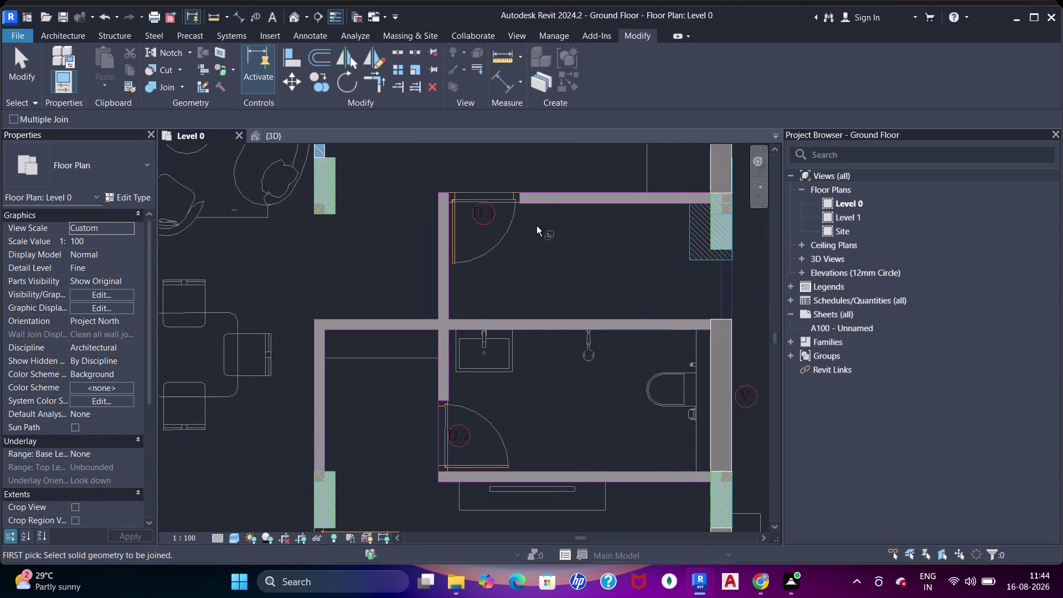
key(w)
key(a)
click(608, 87)
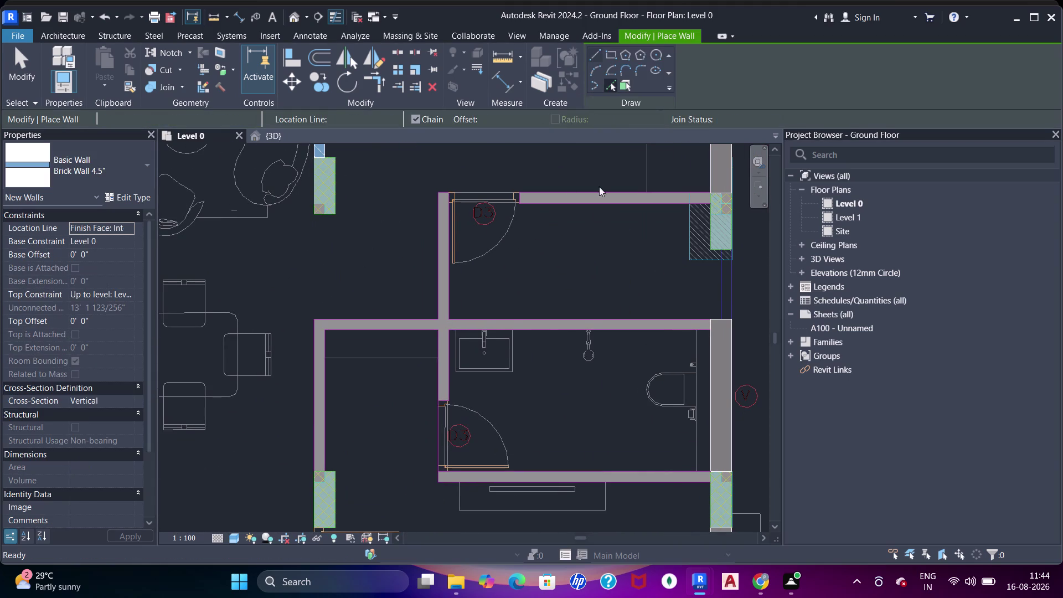
click(592, 201)
click(443, 255)
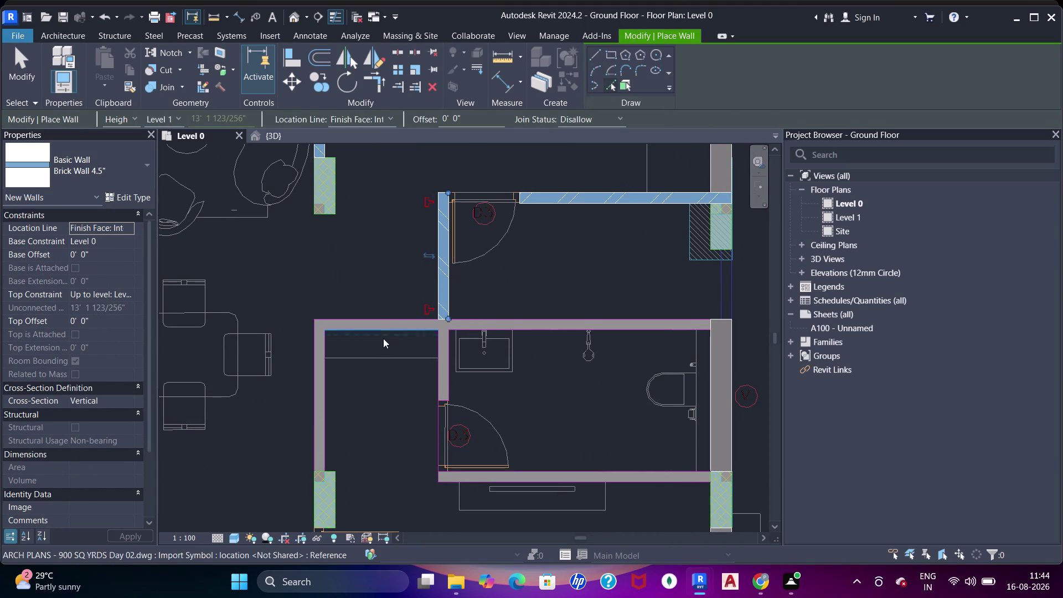
click(382, 325)
click(309, 393)
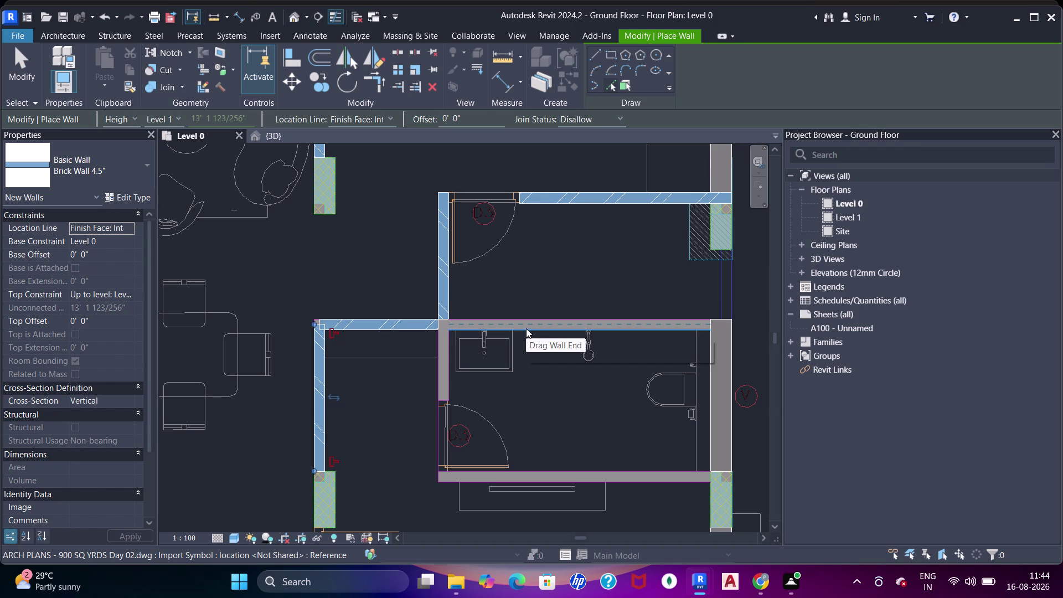
key(Escape)
key(Escape)
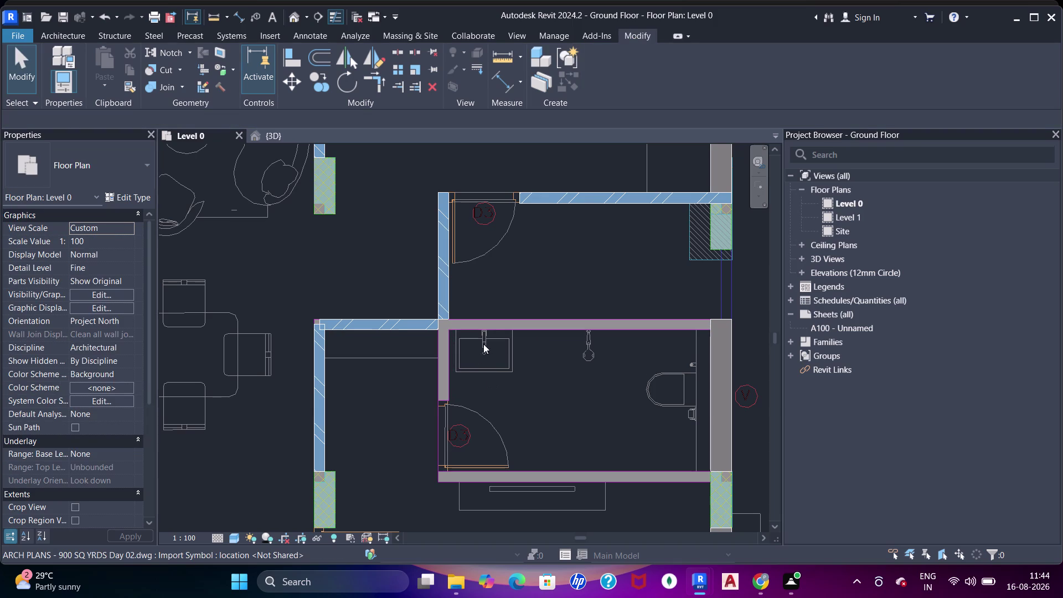
Align the bathroom's left and top brick walls onto the CAD wall lines.
key(a)
key(a)
key(a)
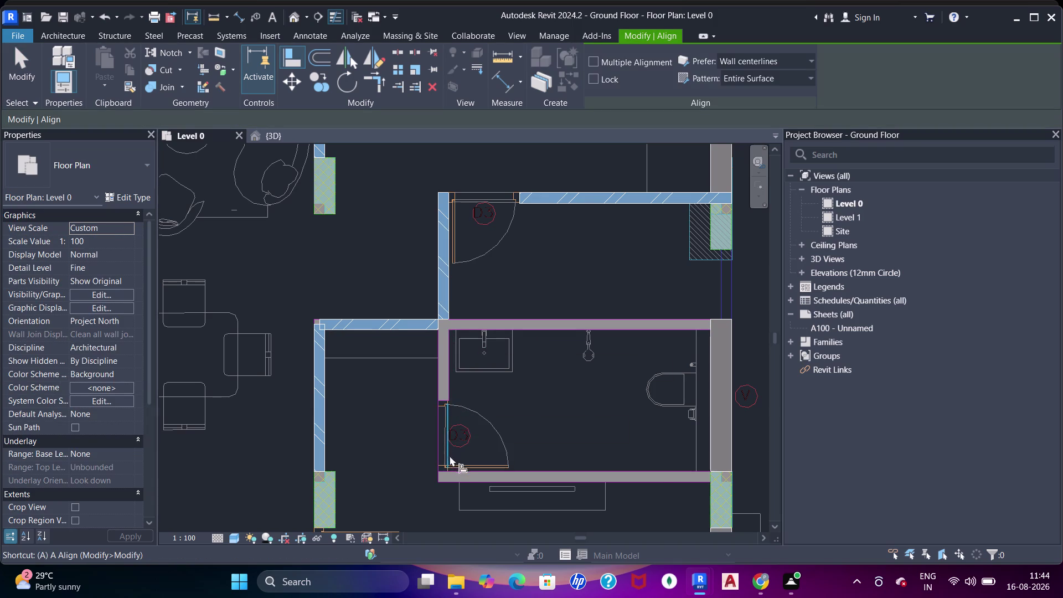
click(462, 469)
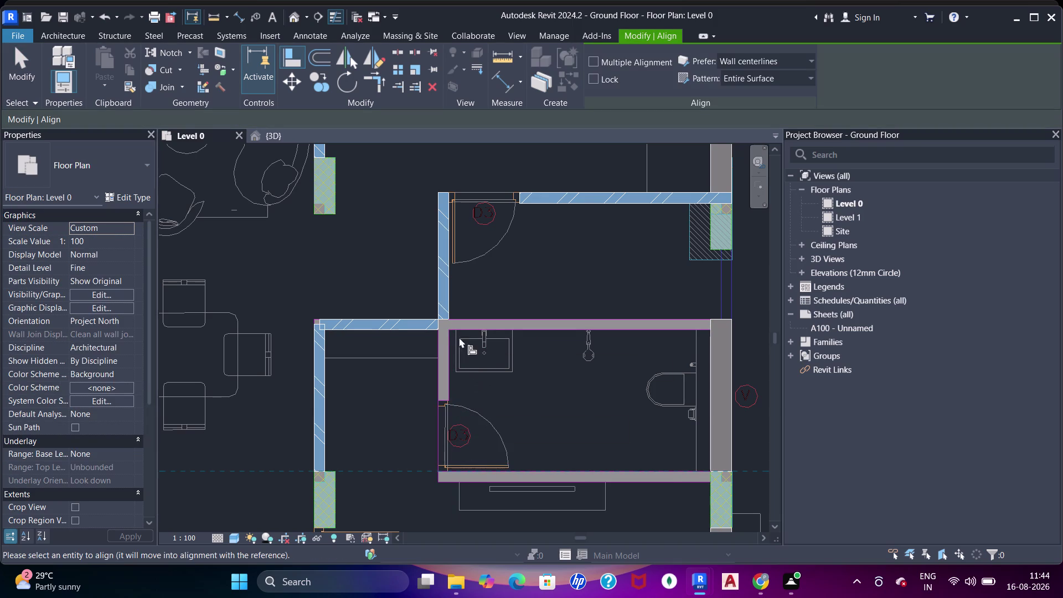
click(443, 323)
click(510, 384)
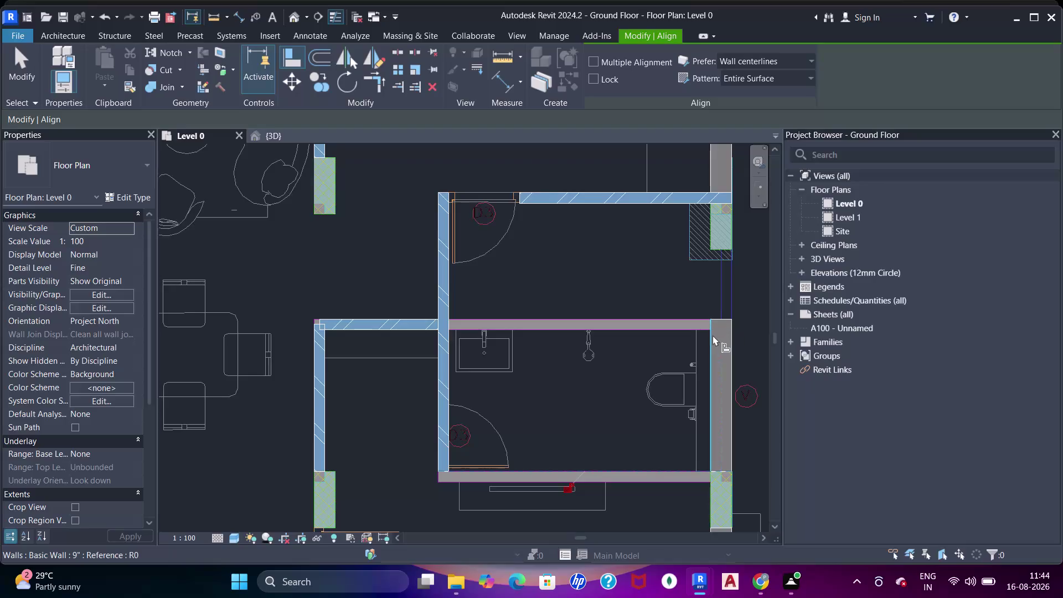
click(713, 335)
click(437, 324)
key(Escape)
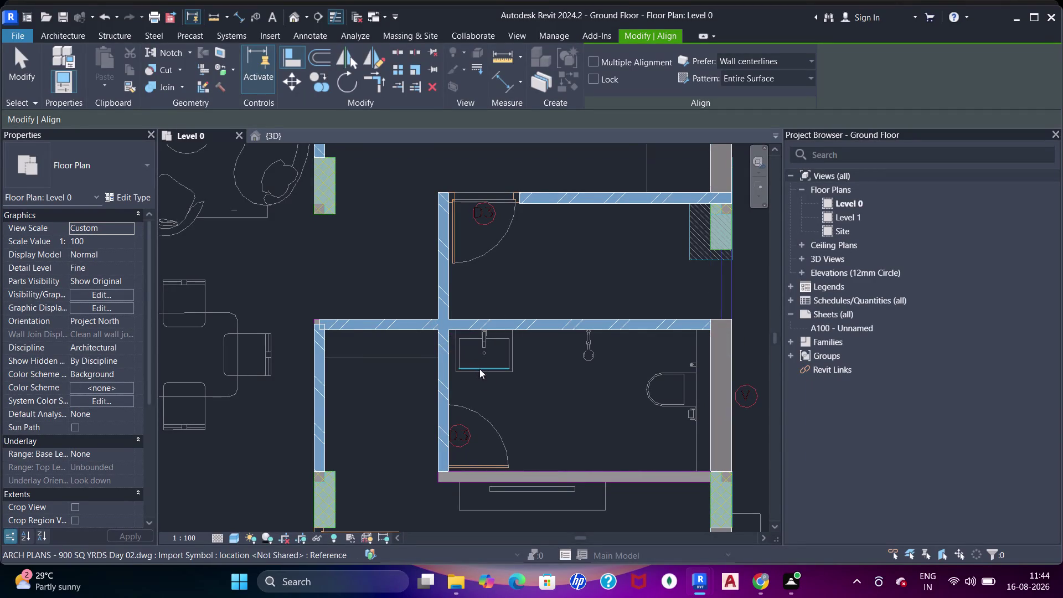
key(Escape)
Align the upper room's top brick wall to its CAD line, then select it.
scroll(down, 3)
middle_drag(517, 334, 517, 268)
middle_drag(501, 303, 511, 344)
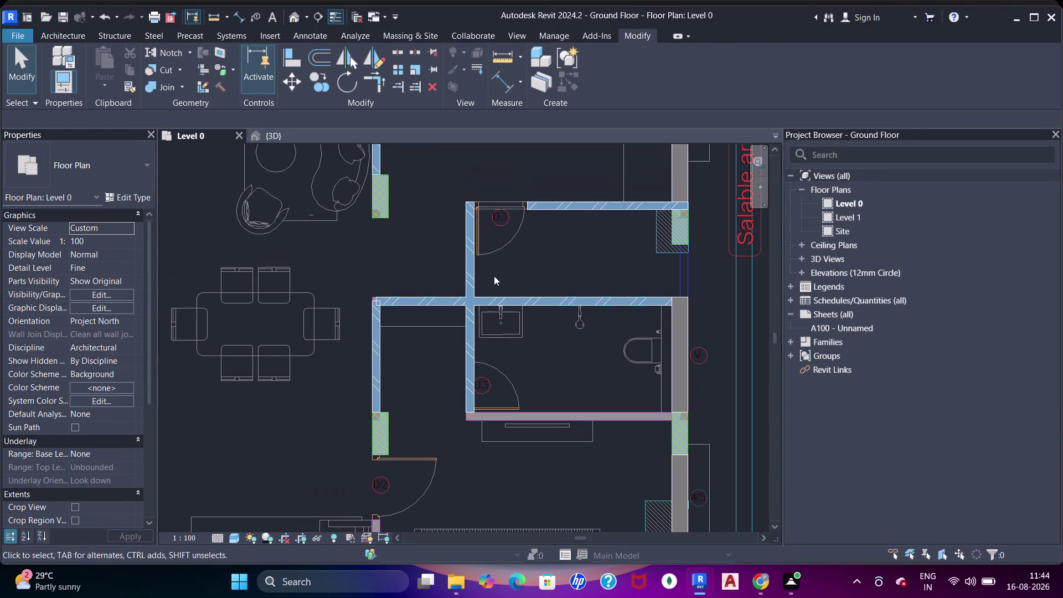
key(a)
key(a)
key(a)
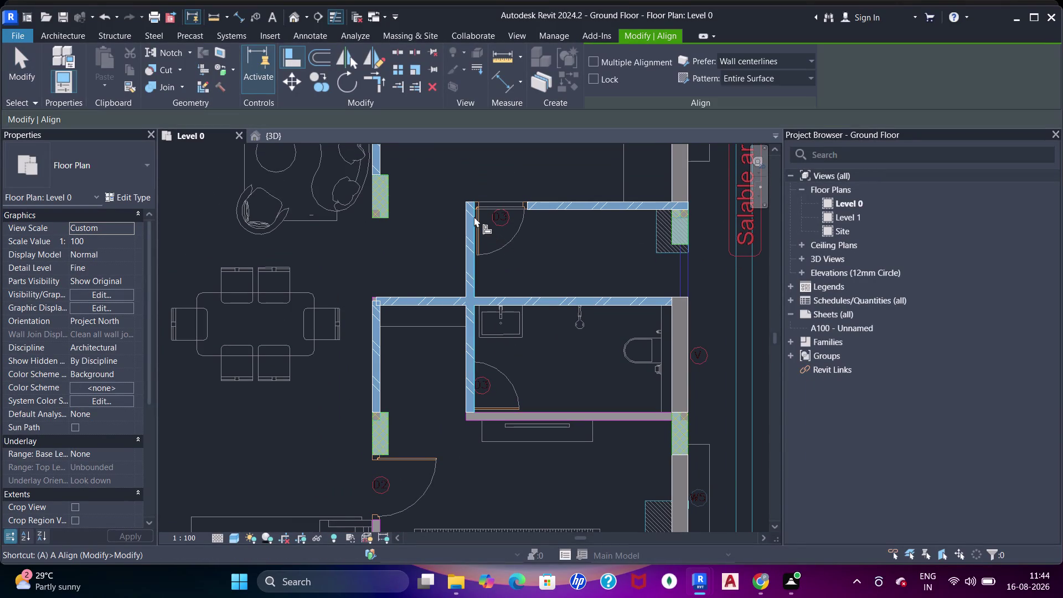
drag(473, 215, 481, 214)
click(525, 204)
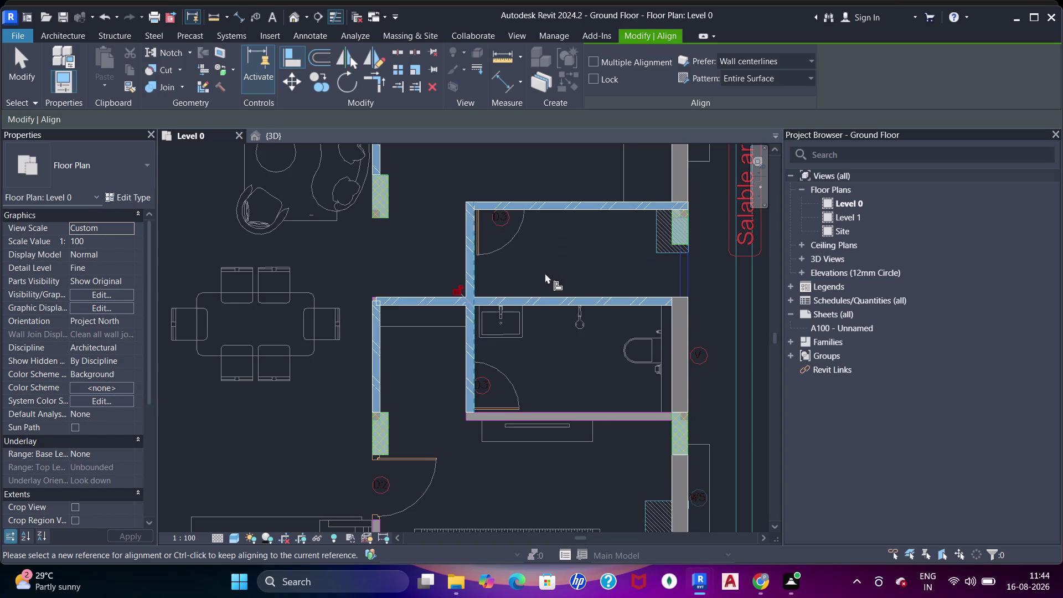
middle_drag(543, 281, 535, 301)
key(Escape)
key(Escape)
key(Escape)
click(603, 226)
scroll(up, 3)
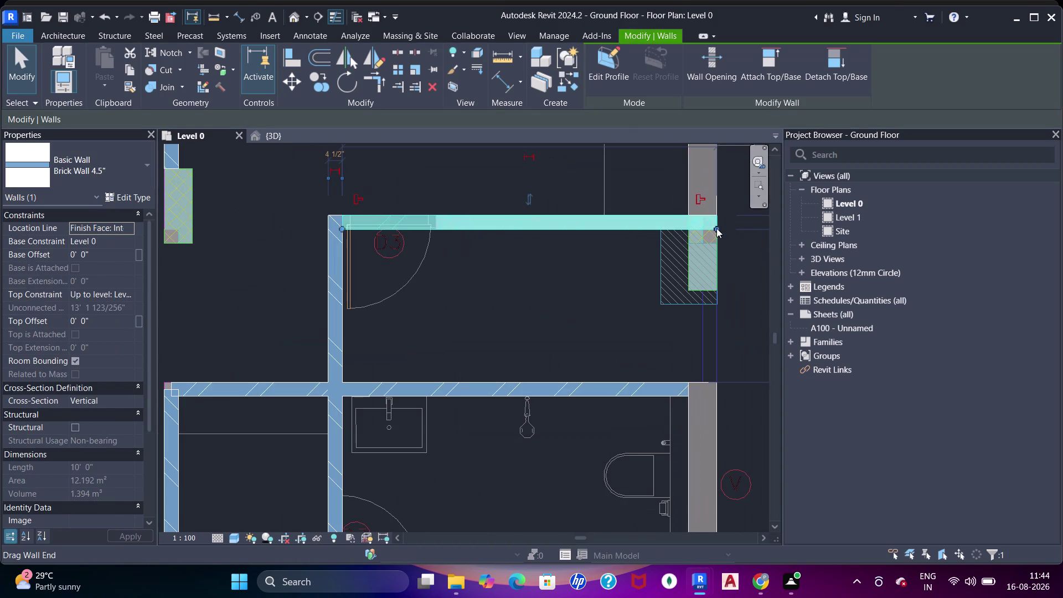
Pull the upper brick wall's end to the column and unjoin it.
drag(717, 227, 678, 225)
scroll(up, 3)
click(822, 544)
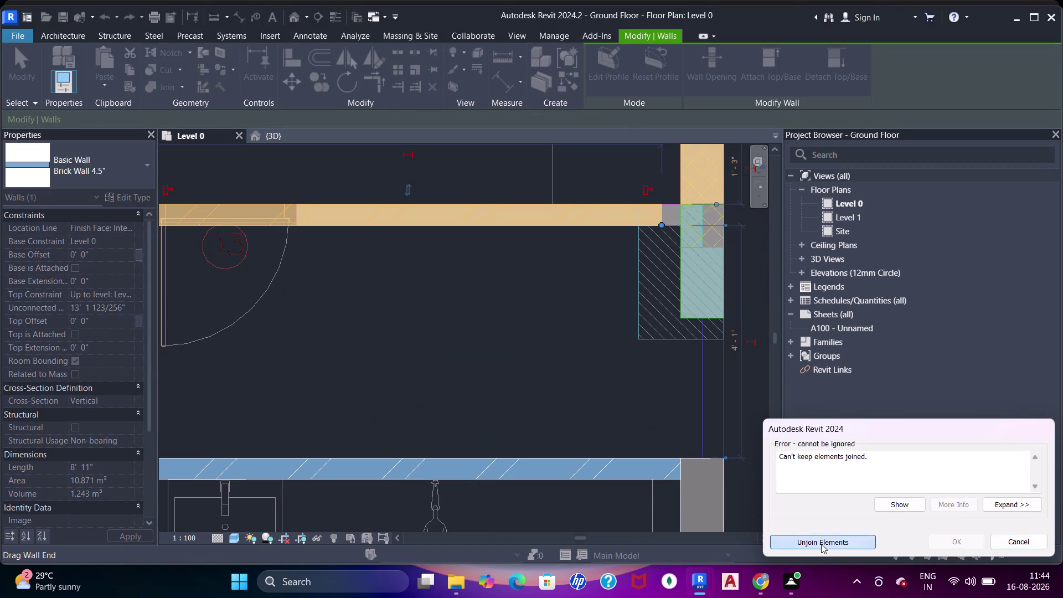
middle_drag(745, 341, 699, 393)
click(672, 261)
key(Escape)
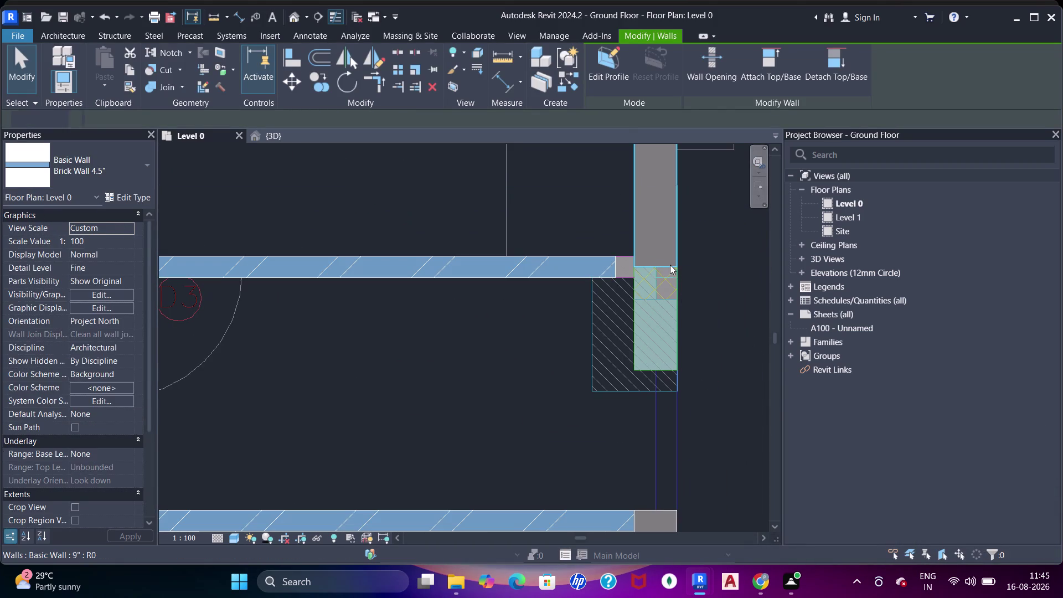
Set Disallow Join on the wall end and pull it clear of the column.
click(658, 264)
right_drag(679, 263, 694, 267)
key(Escape)
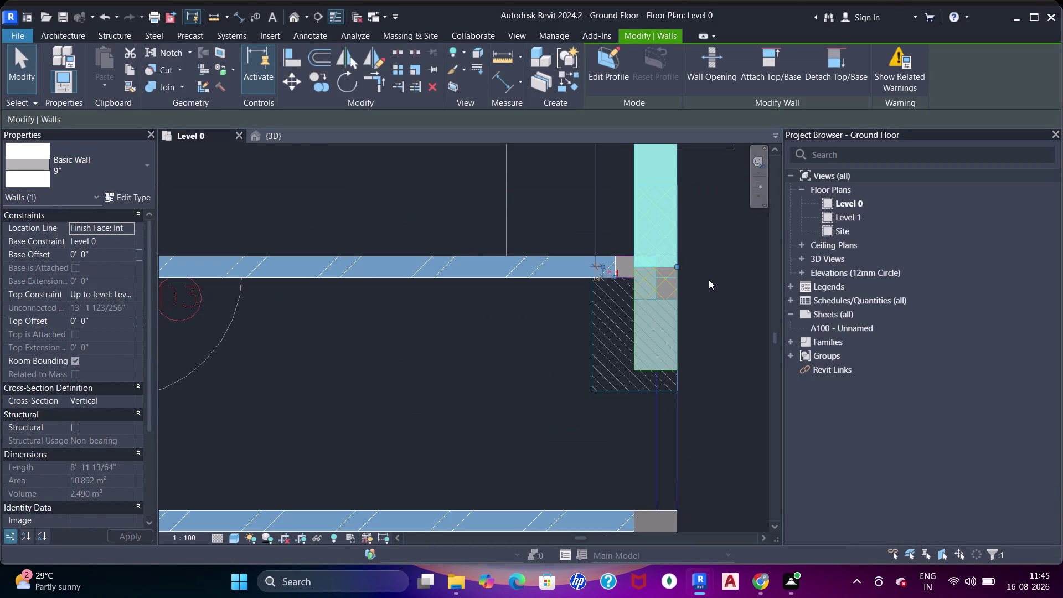
right_click(679, 267)
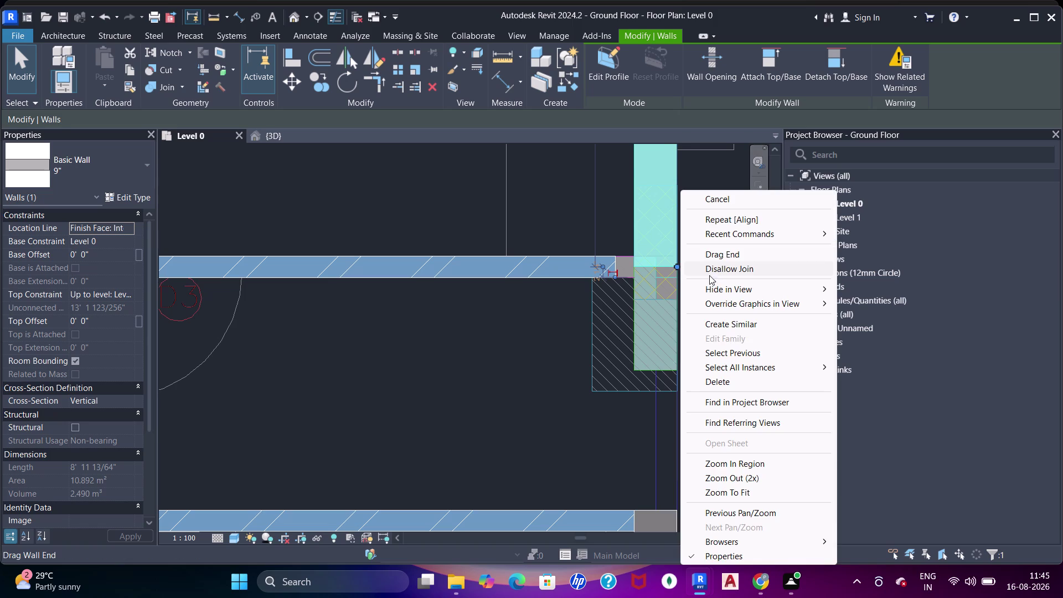
click(718, 268)
scroll(up, 3)
drag(680, 264, 684, 219)
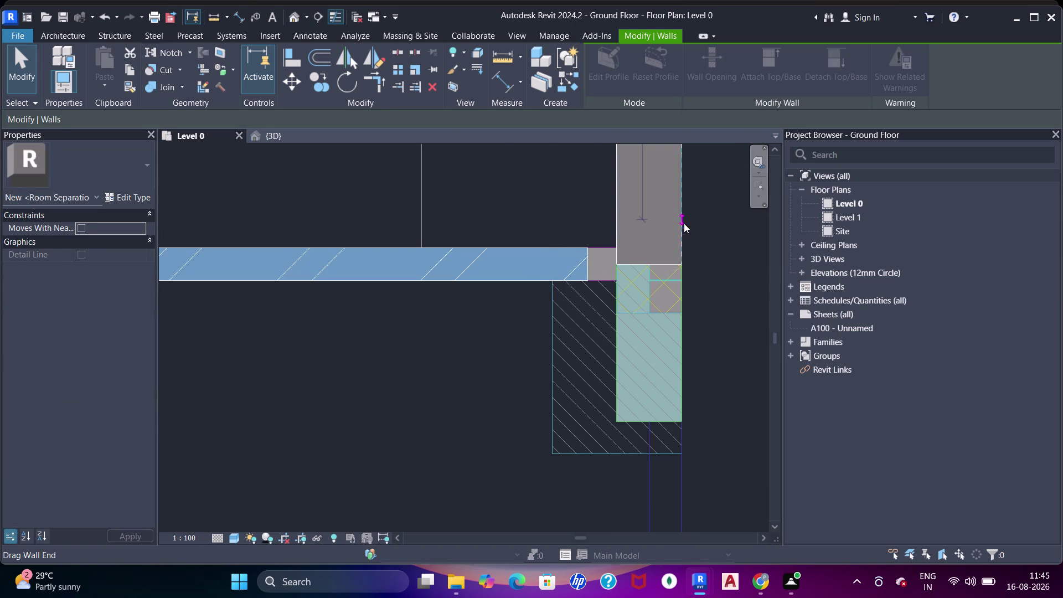
Align the upper wall's face to the reference line at the column.
key(a)
key(a)
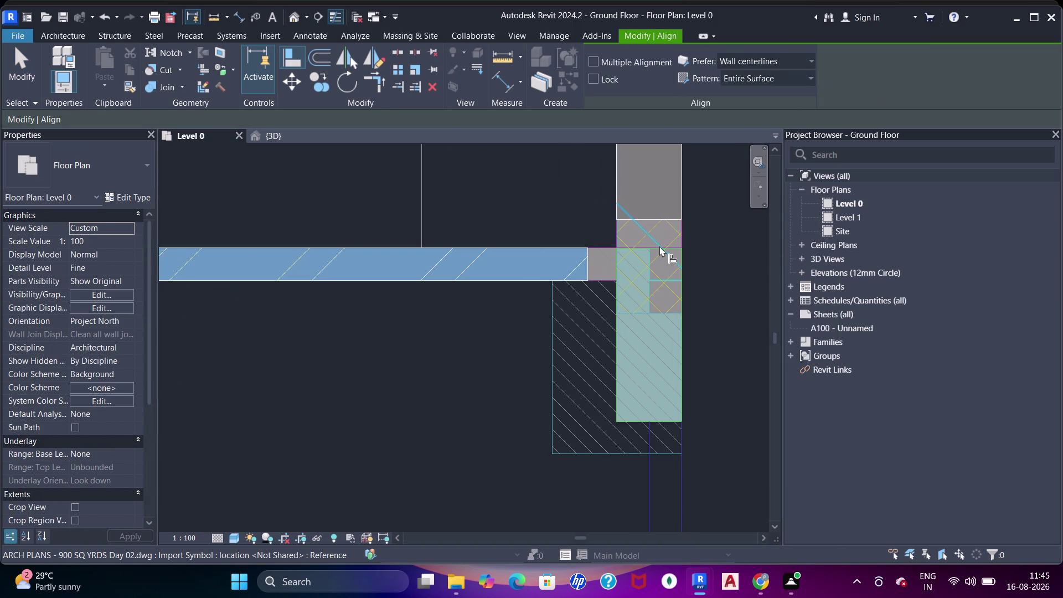
click(651, 245)
key(Escape)
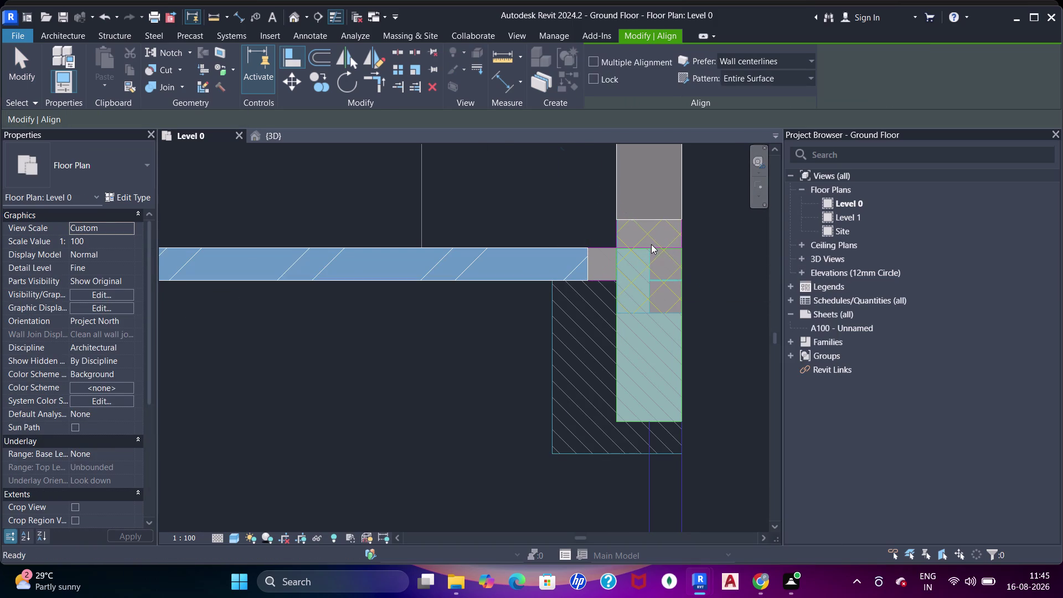
key(a)
key(a)
click(642, 249)
click(647, 222)
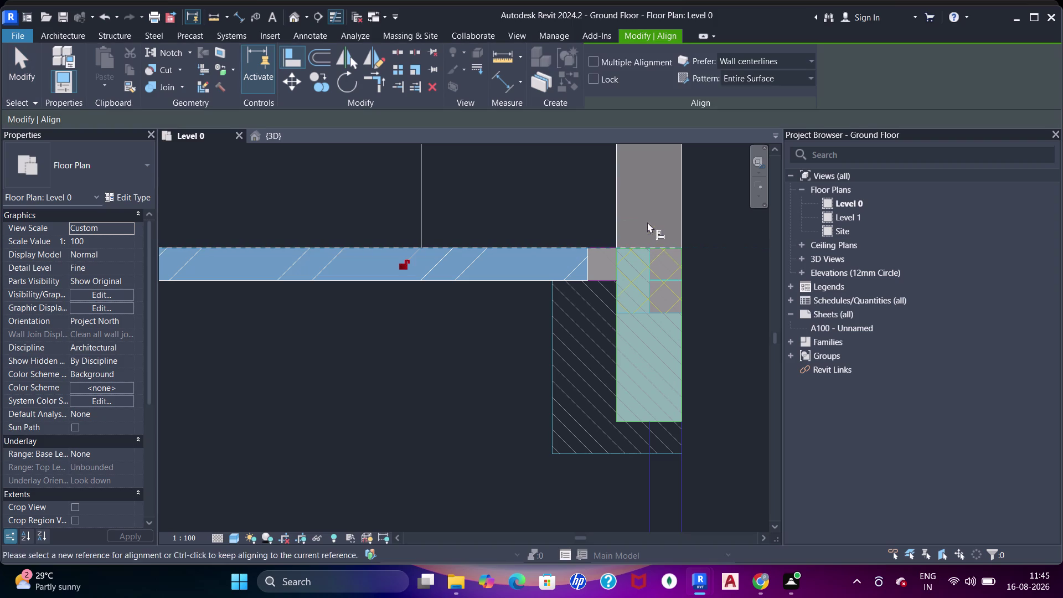
Align the upper wall's end flush with the column edge.
click(510, 354)
click(614, 306)
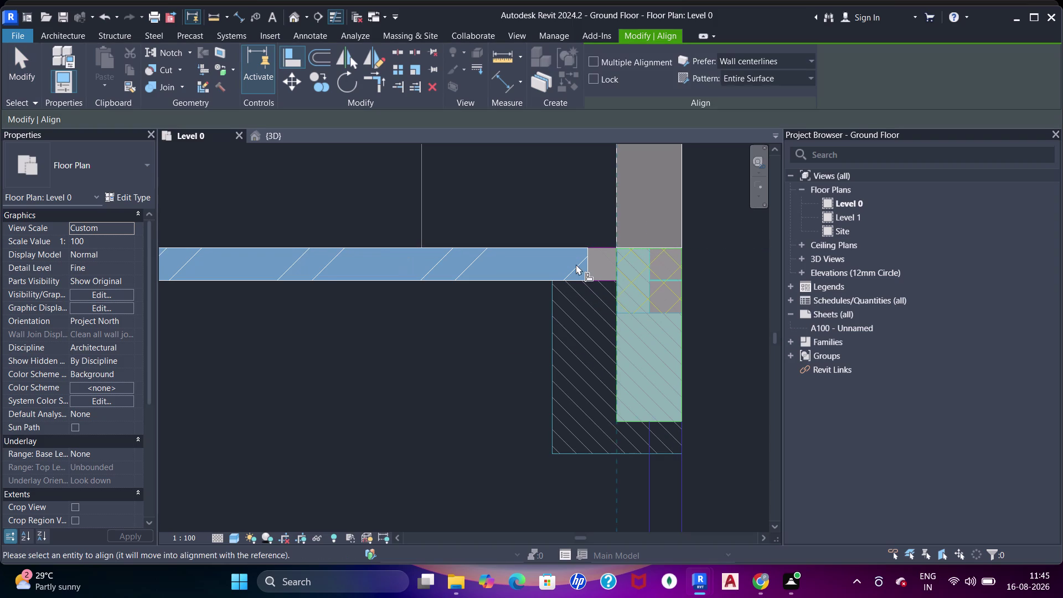
click(584, 264)
scroll(down, 3)
middle_drag(412, 269, 437, 261)
middle_drag(423, 364, 464, 264)
scroll(up, 3)
scroll(down, 3)
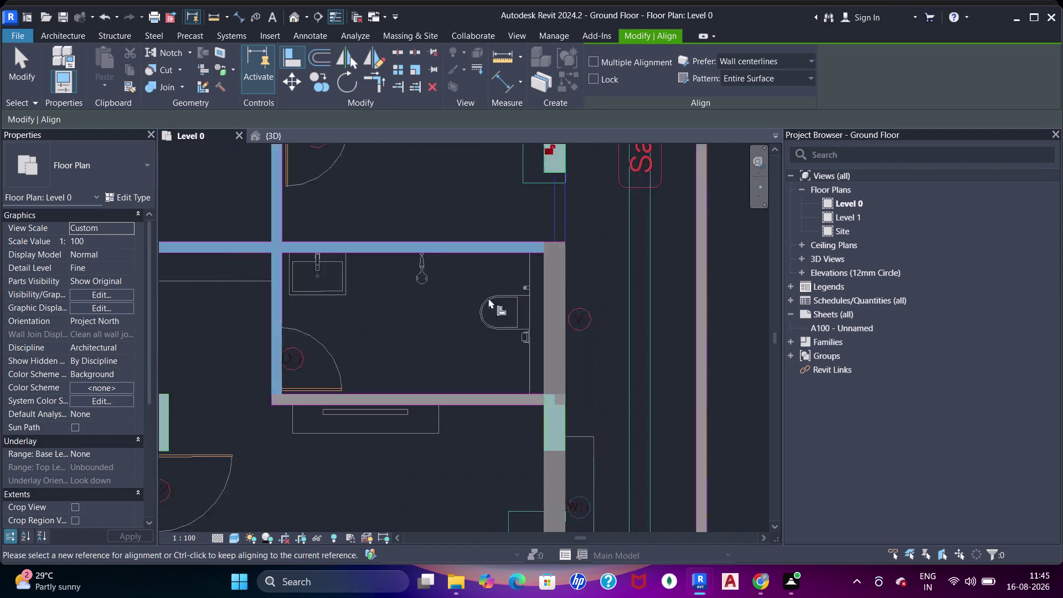
middle_drag(479, 319, 495, 294)
key(Escape)
key(Escape)
Create a matching brick wall under the bathroom from its left brick wall.
middle_drag(400, 347, 447, 265)
scroll(up, 3)
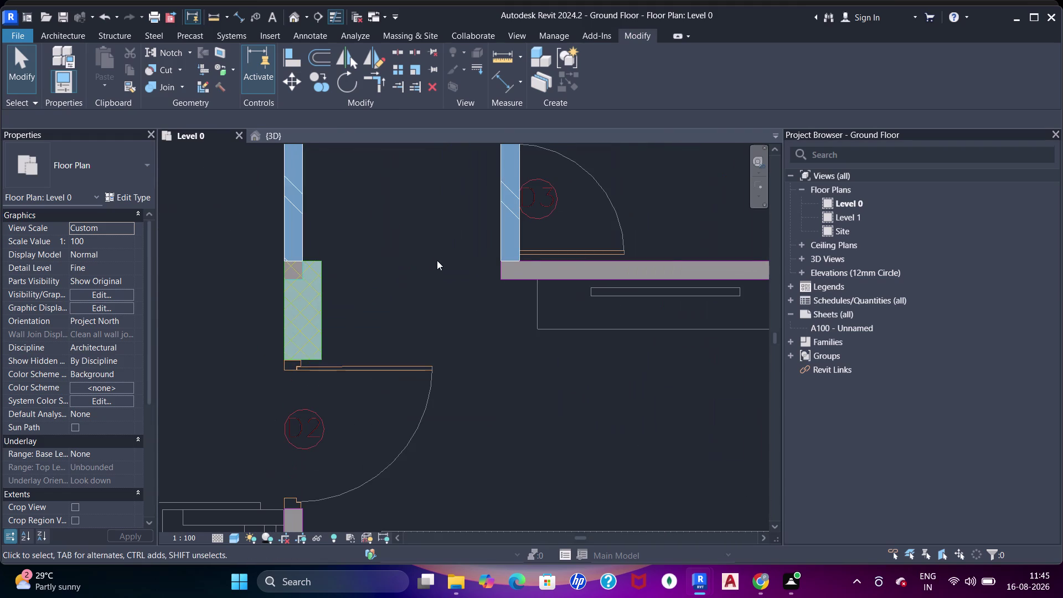
scroll(up, 3)
scroll(down, 3)
middle_drag(513, 250, 374, 364)
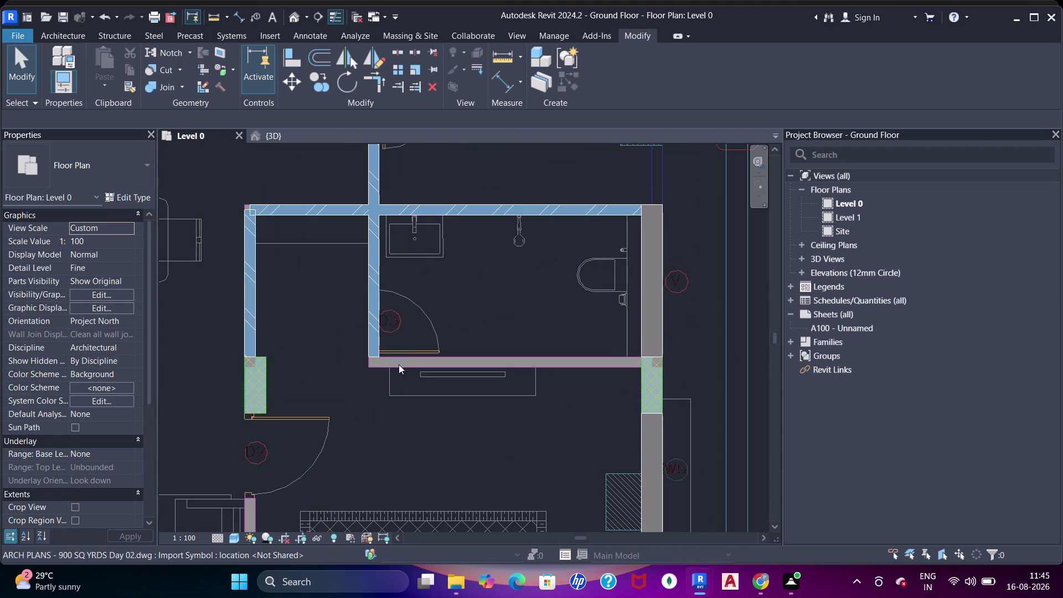
key(Escape)
drag(370, 316, 384, 312)
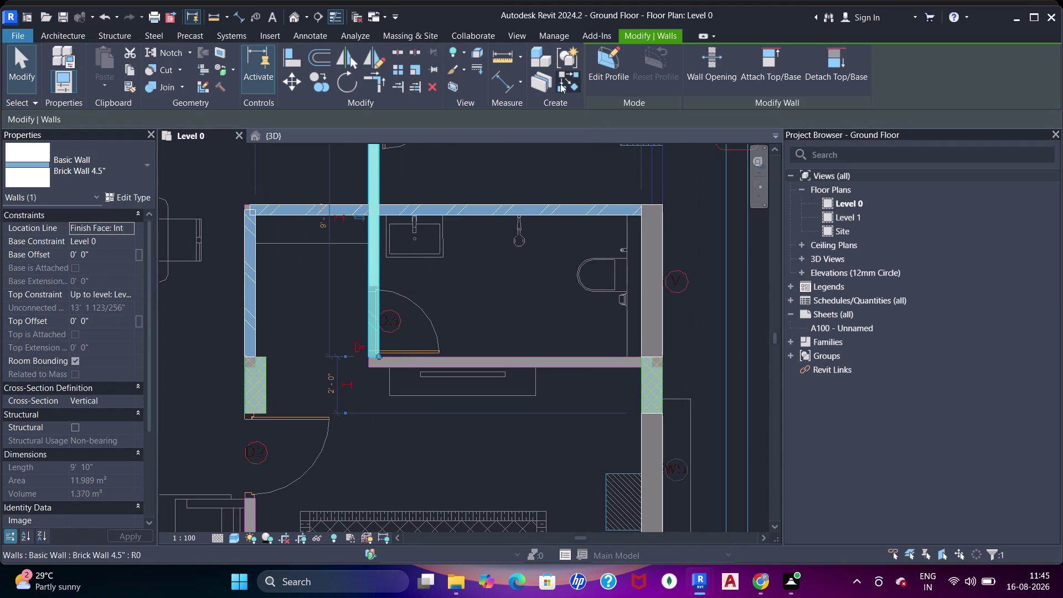
drag(561, 83, 567, 84)
click(610, 87)
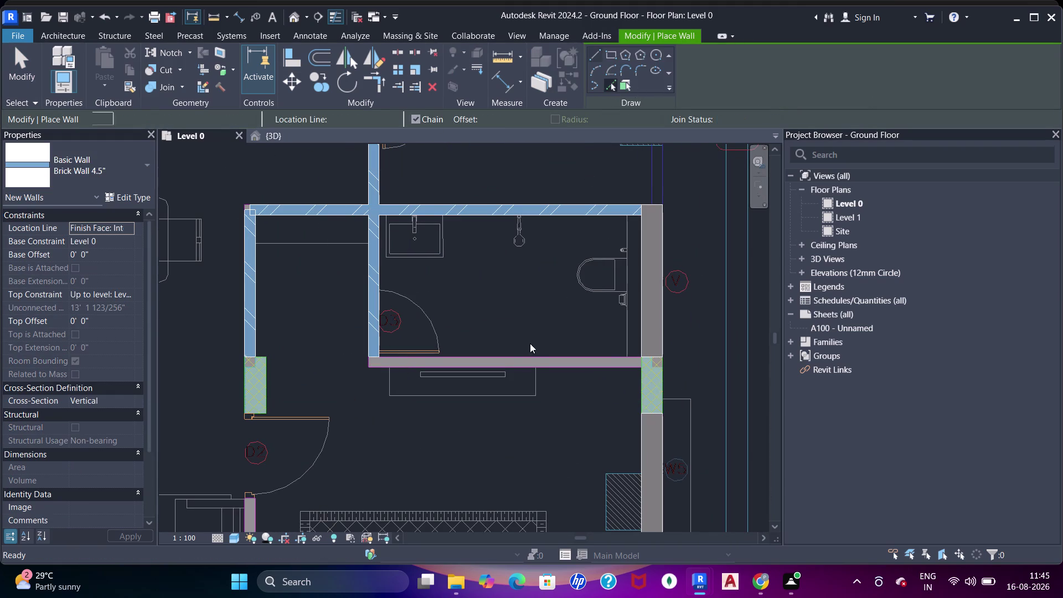
click(531, 363)
key(Escape)
key(Escape)
Align the new bathroom wall to the CAD plan line.
key(a)
key(a)
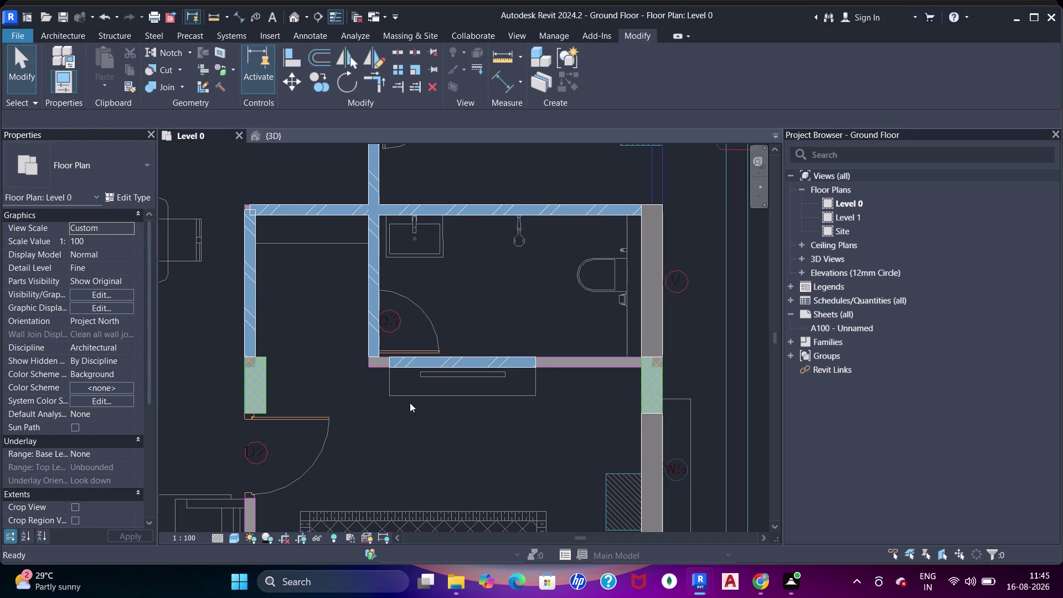
key(z)
scroll(up, 3)
middle_drag(388, 383, 482, 370)
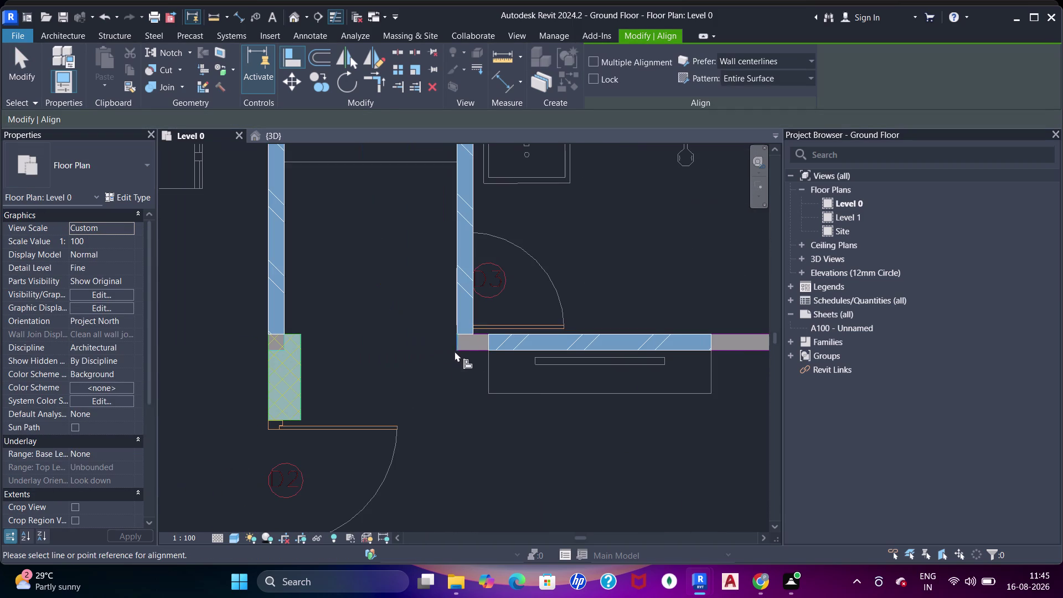
click(455, 338)
scroll(up, 3)
key(a)
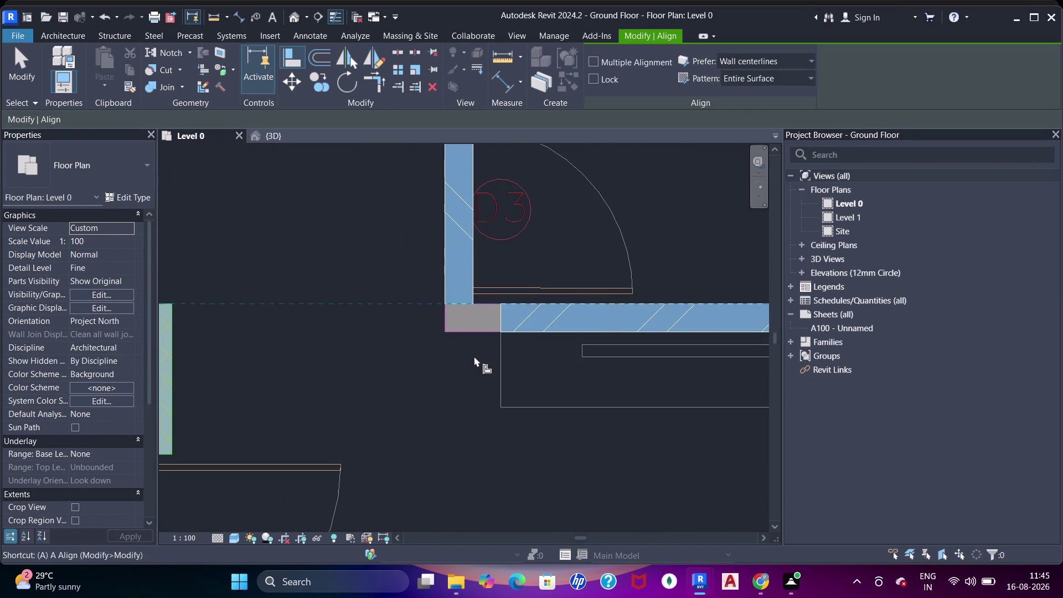
key(a)
click(445, 325)
click(497, 323)
Extend the new wall along the bathroom's bottom edge to the far wall end.
scroll(down, 3)
middle_drag(555, 343, 309, 352)
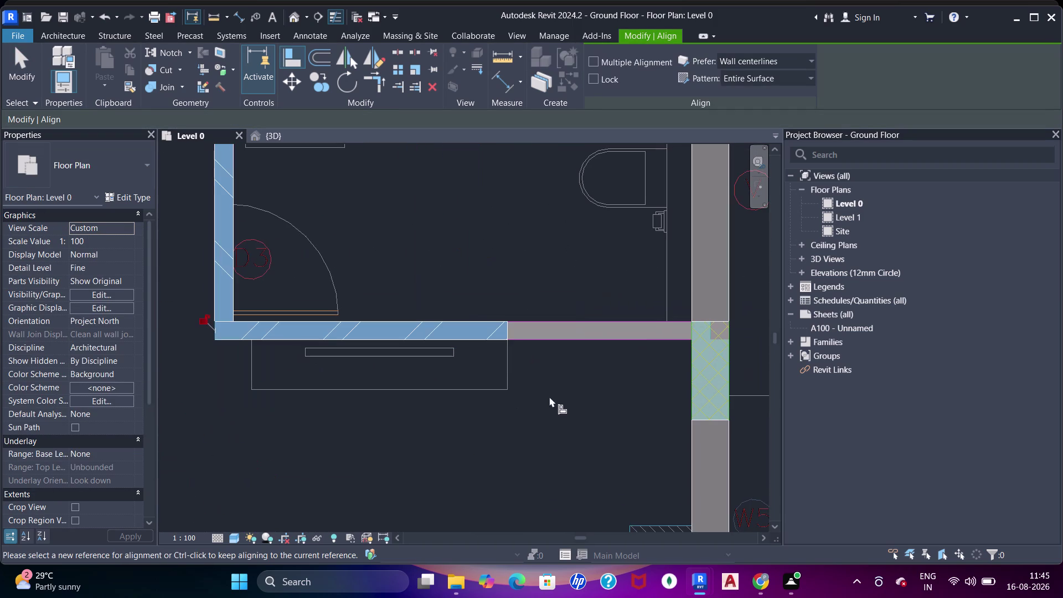
click(694, 377)
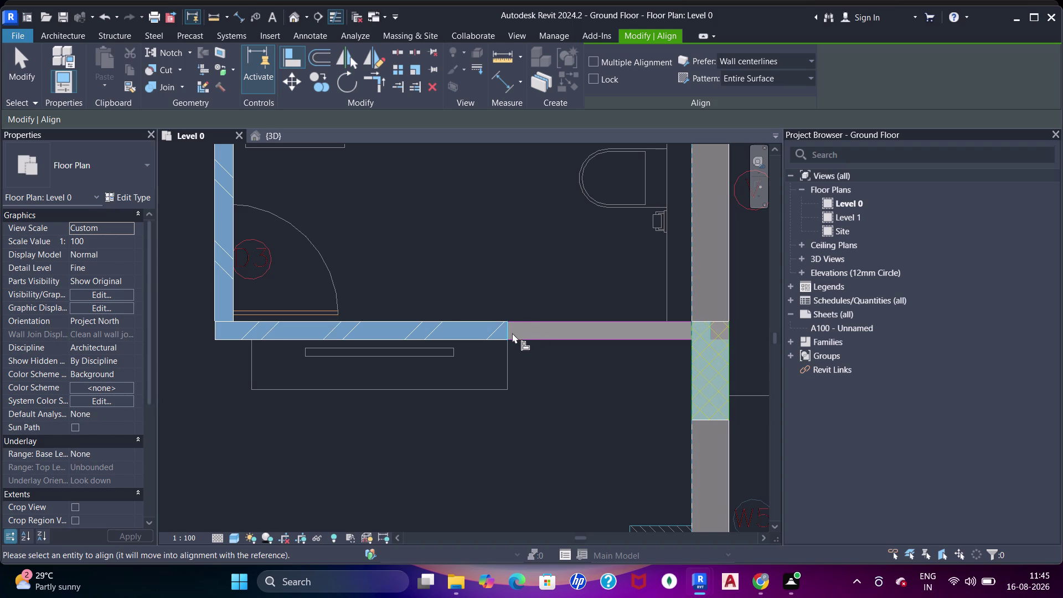
click(511, 333)
middle_drag(482, 354, 554, 353)
key(Escape)
key(Escape)
Join the new bottom wall's geometry with the bathroom partition.
key(j)
key(j)
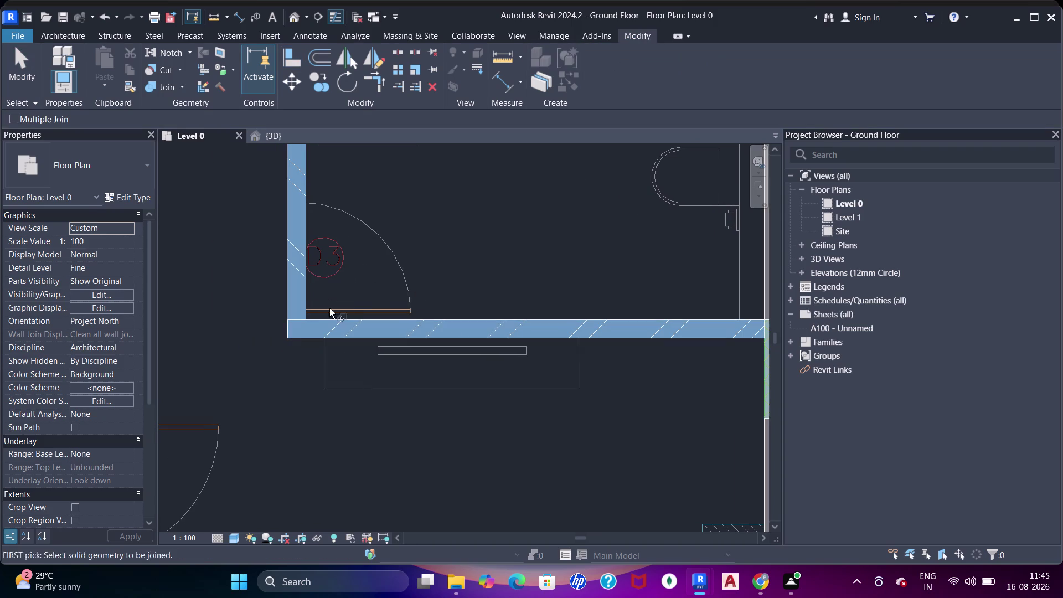
key(j)
click(319, 327)
click(303, 306)
scroll(down, 3)
middle_drag(471, 337, 462, 321)
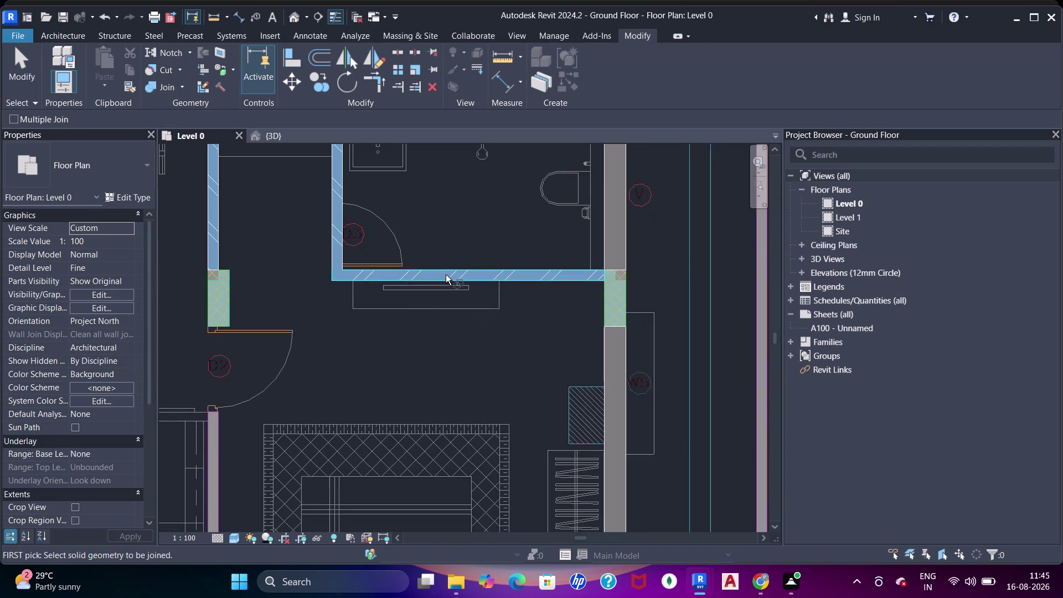
scroll(down, 3)
middle_drag(436, 342, 448, 332)
middle_drag(542, 333, 537, 344)
middle_drag(310, 346, 383, 366)
scroll(up, 3)
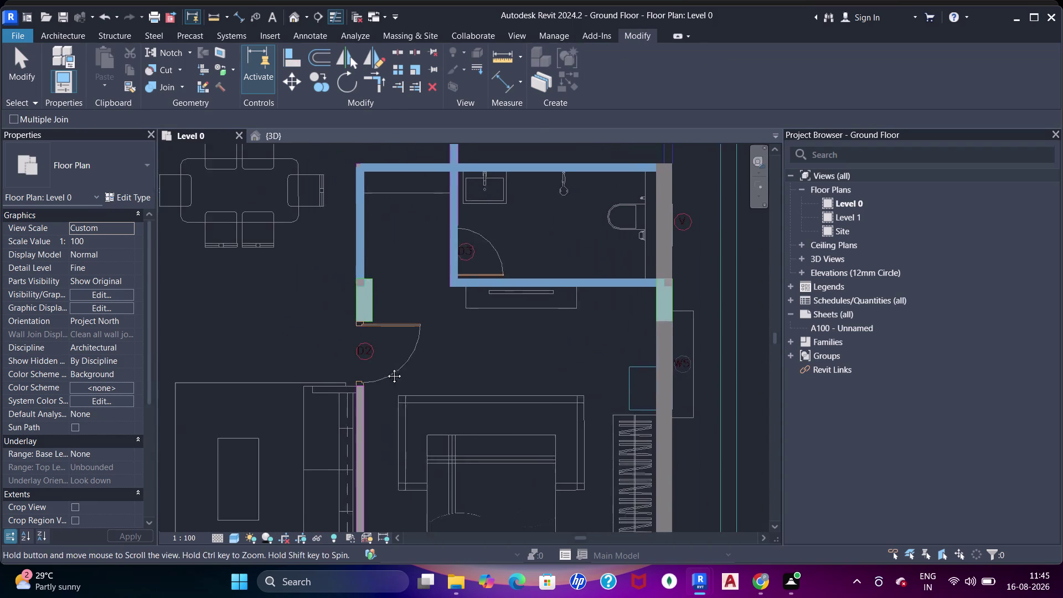
Draw a vertical Brick Wall 4.5" segment in the bedroom area.
middle_drag(384, 367, 386, 366)
middle_drag(412, 395, 445, 143)
scroll(down, 3)
middle_drag(416, 305, 423, 357)
key(Escape)
key(w)
key(a)
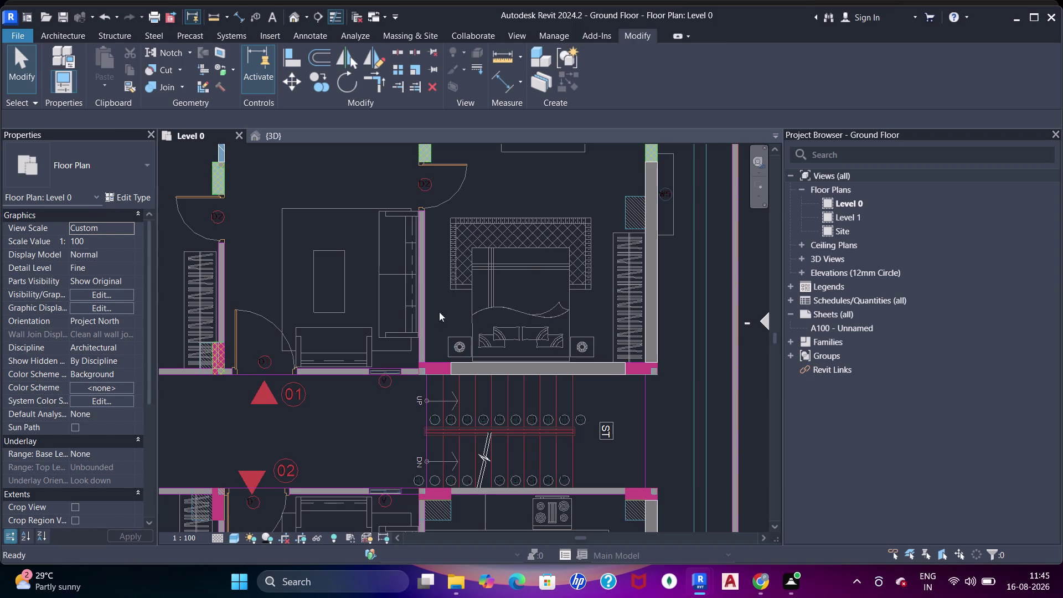
scroll(up, 3)
click(608, 87)
middle_drag(399, 240, 461, 254)
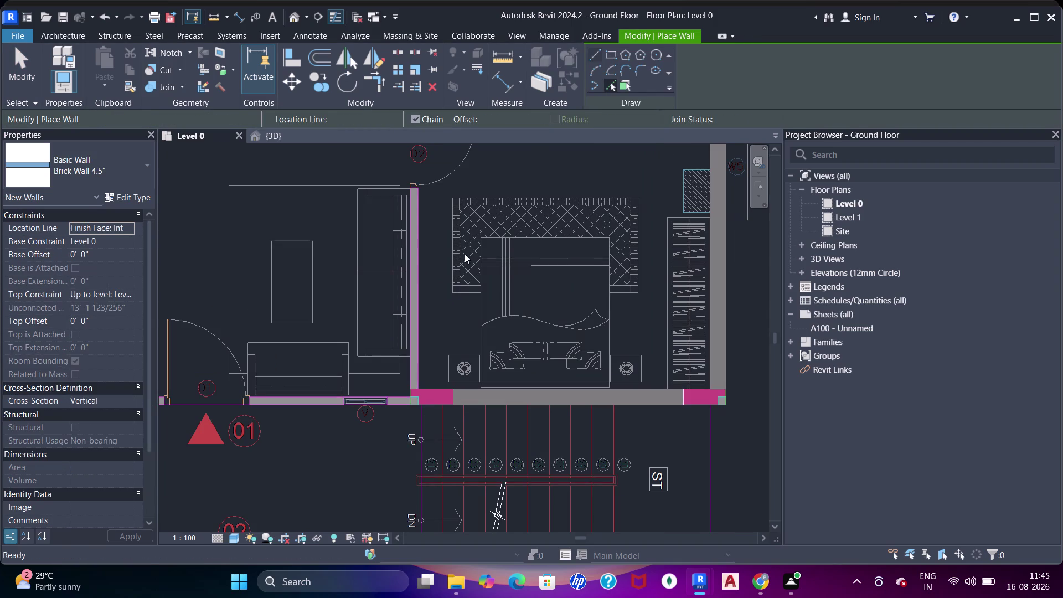
scroll(up, 3)
click(481, 248)
Place a brick wall along the room's bottom edge.
scroll(down, 3)
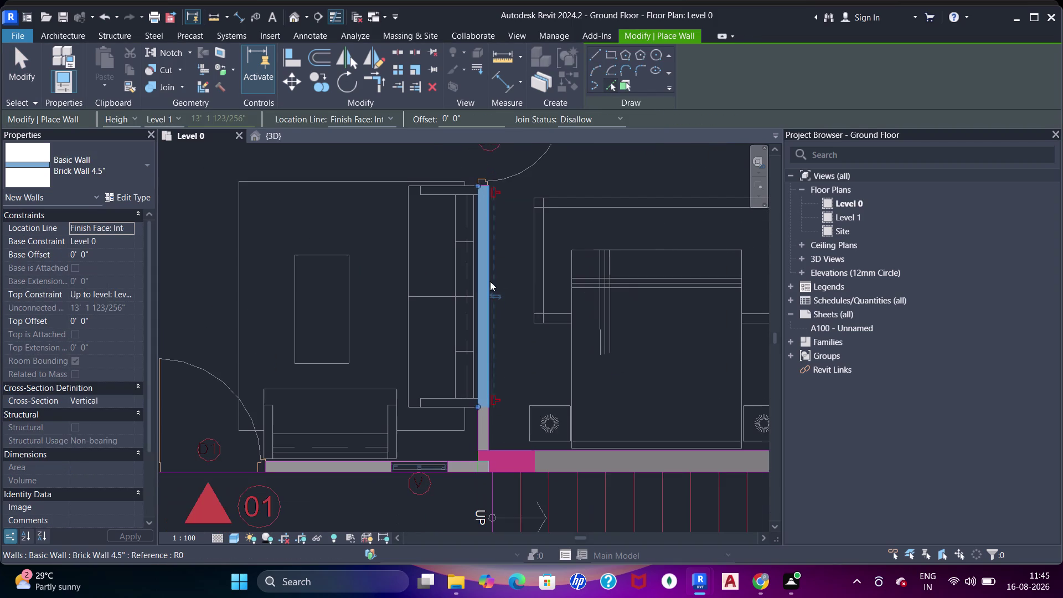
middle_drag(577, 423, 599, 274)
click(366, 317)
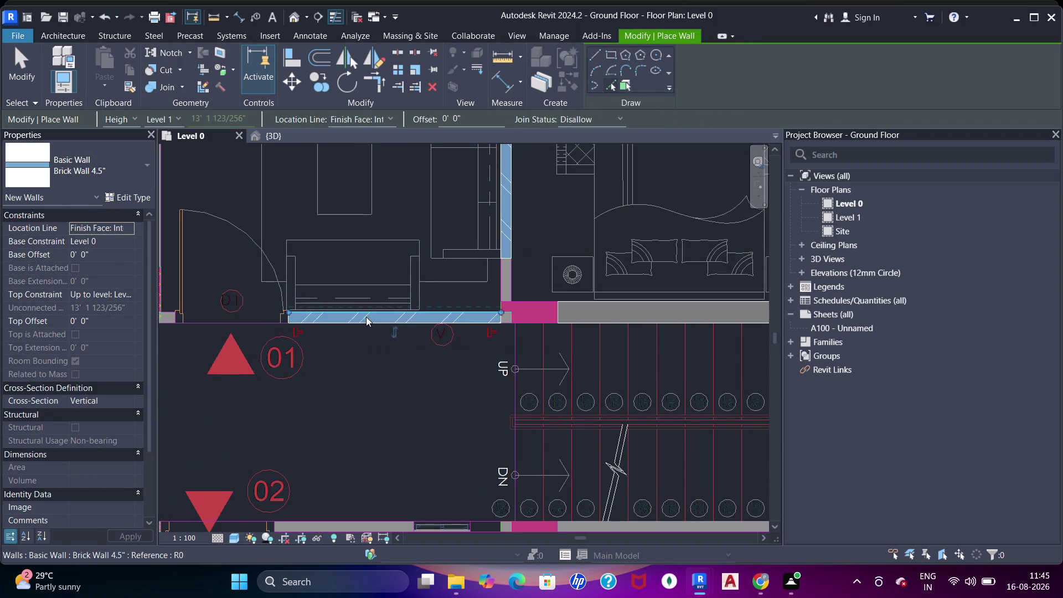
middle_click(370, 339)
key(Escape)
key(Escape)
Align the first new wall's face to the CAD plan line.
key(a)
key(a)
key(a)
scroll(up, 3)
click(508, 318)
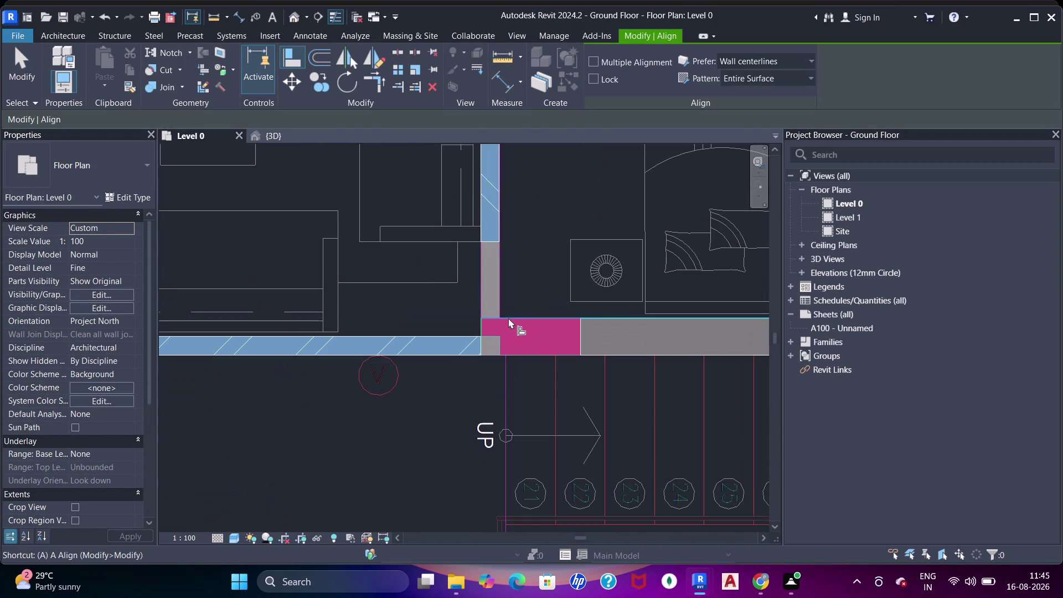
click(490, 247)
Align the next wall segment to its CAD plan line.
scroll(down, 3)
middle_drag(403, 354, 532, 377)
scroll(down, 3)
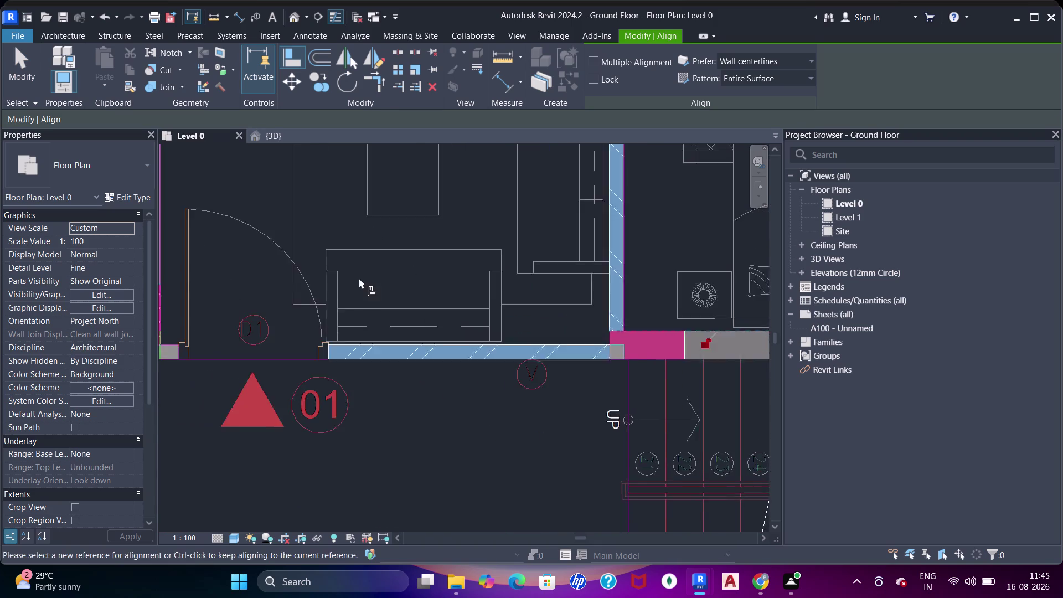
scroll(down, 3)
middle_drag(371, 314, 454, 290)
click(334, 339)
scroll(up, 3)
click(306, 264)
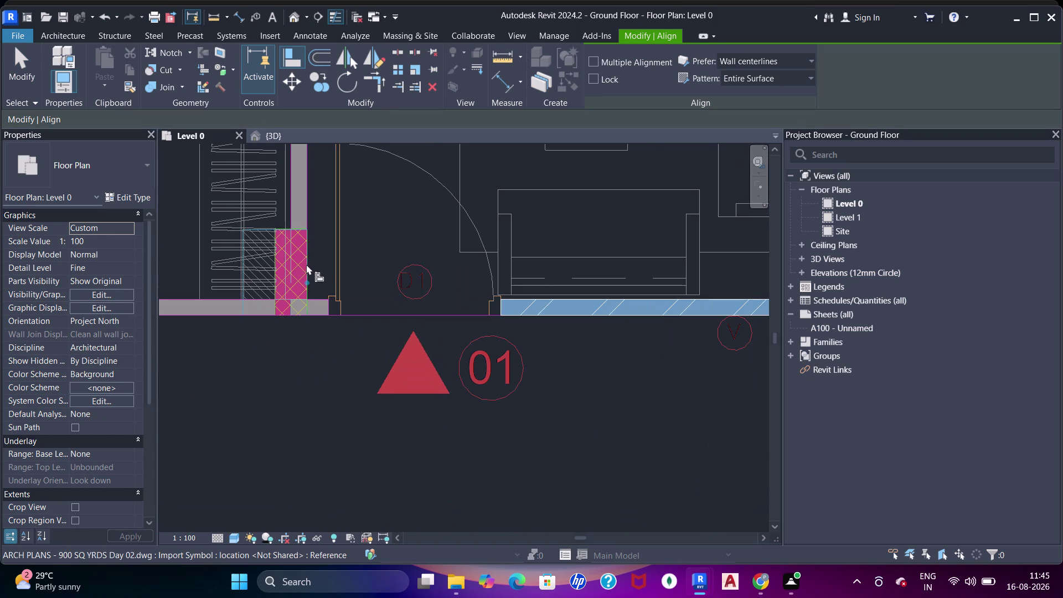
Align the corridor wall to the column edge line.
click(503, 311)
scroll(down, 3)
middle_drag(383, 343, 499, 369)
click(369, 376)
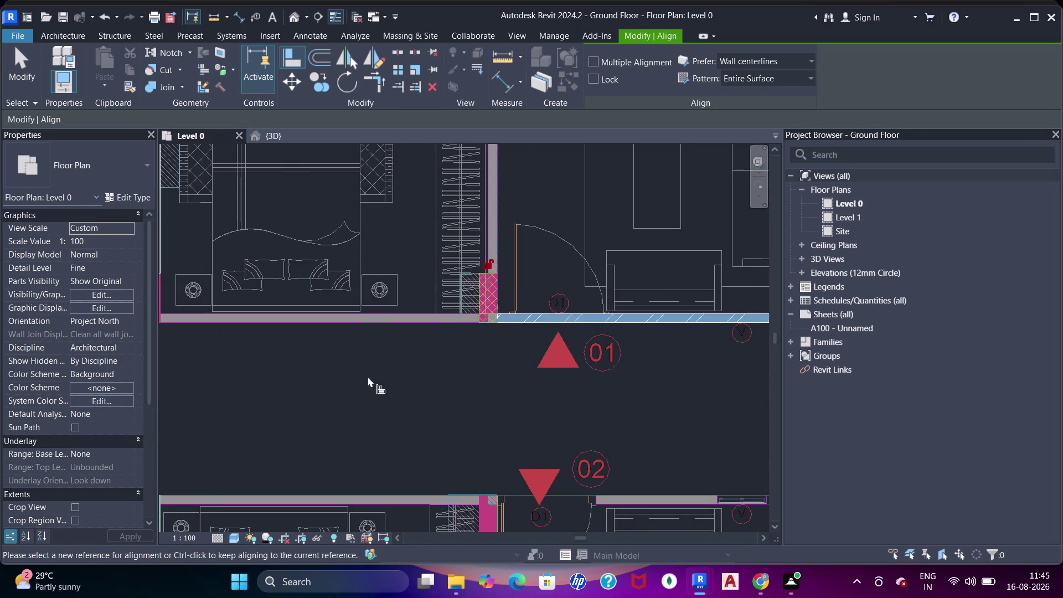
middle_drag(419, 426, 478, 426)
Start another 4½" brick wall along the bedroom's bottom edge, beside the bathroom partition.
key(w)
key(a)
drag(611, 88, 607, 96)
drag(615, 82, 615, 88)
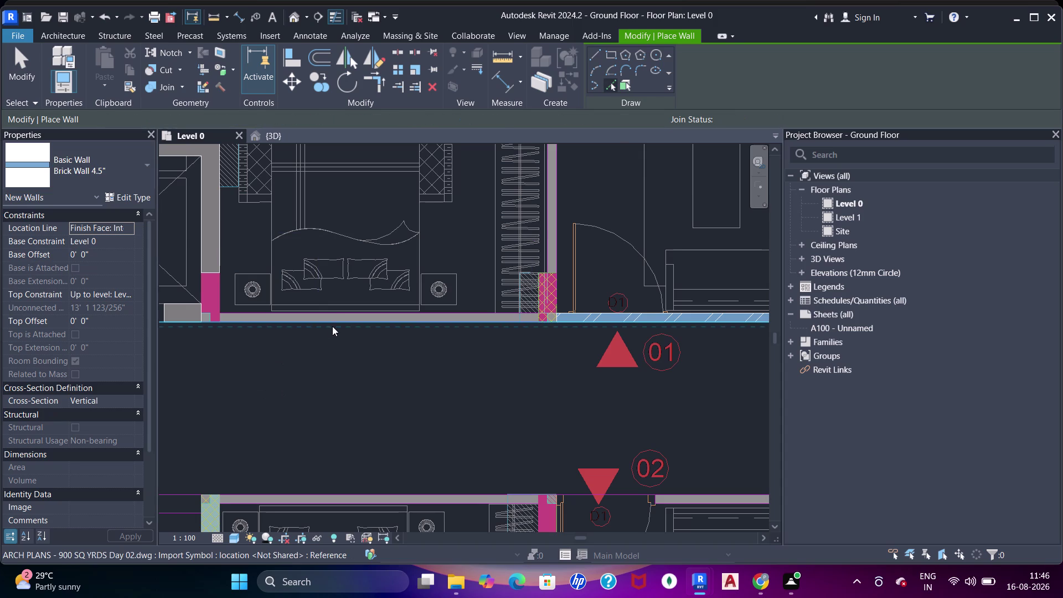
middle_drag(338, 350, 450, 374)
scroll(up, 3)
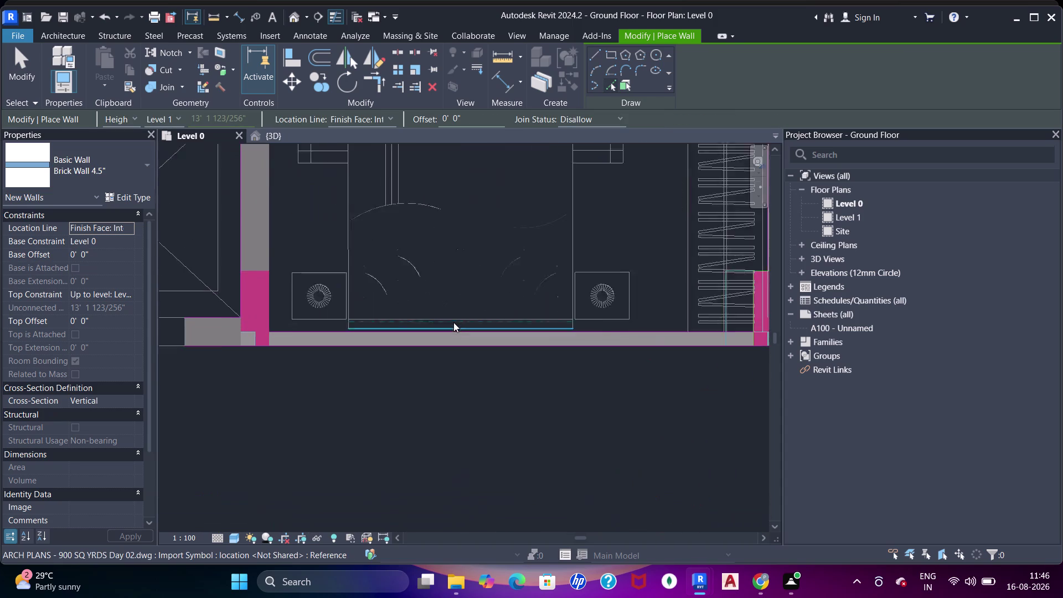
scroll(up, 3)
click(591, 56)
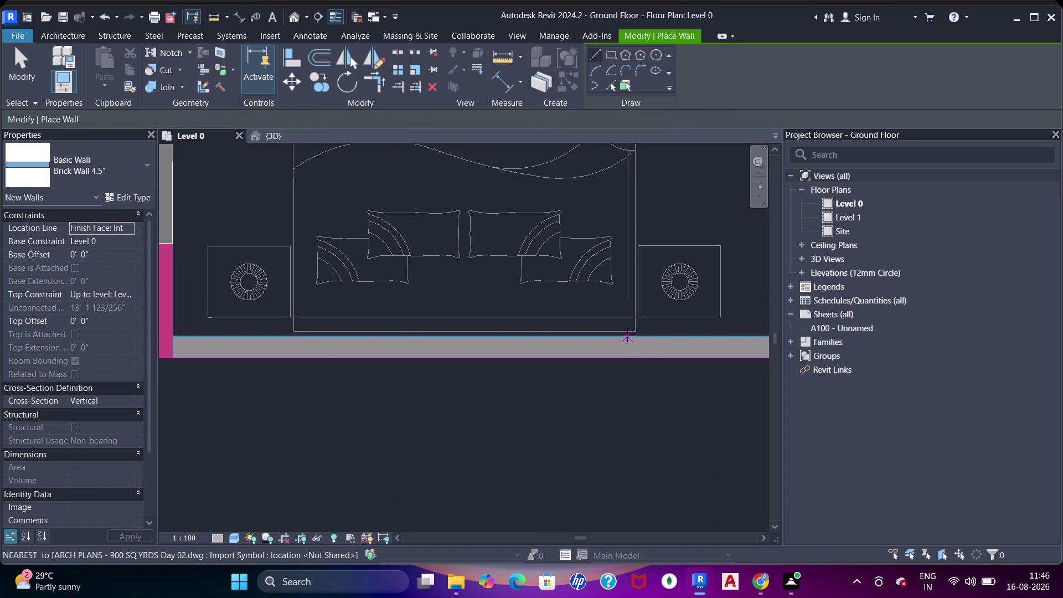
scroll(down, 3)
middle_drag(606, 350, 295, 353)
scroll(up, 3)
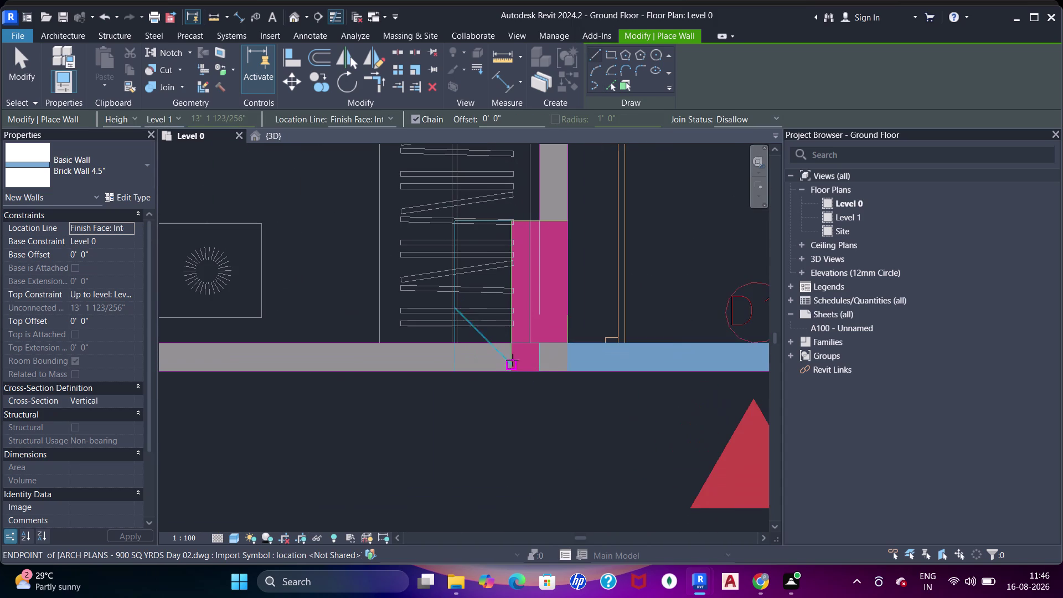
Extend the corridor brick wall so it ends at the column edge.
drag(514, 344, 503, 344)
click(267, 342)
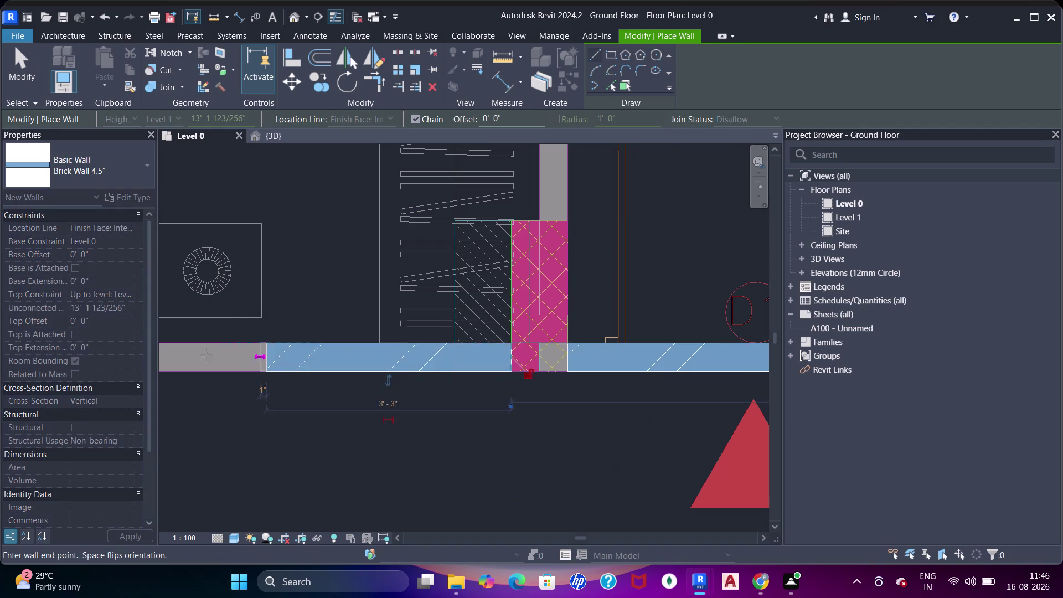
middle_drag(263, 401, 469, 392)
key(Escape)
key(Escape)
scroll(down, 3)
middle_drag(286, 450, 589, 420)
Align the bedroom's corridor wall onto the CAD plan line.
key(a)
key(a)
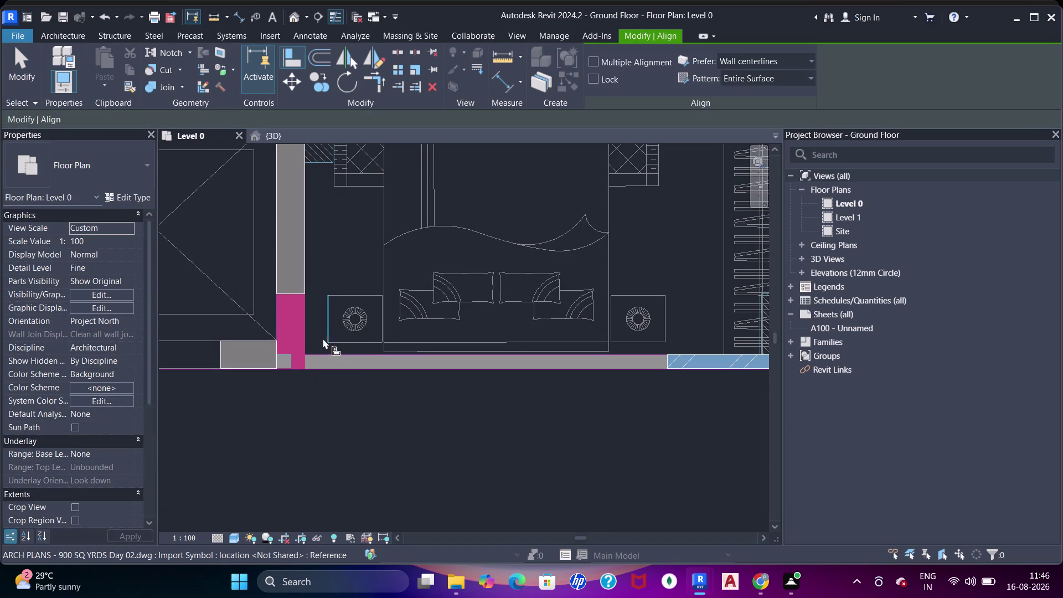
click(303, 327)
click(664, 363)
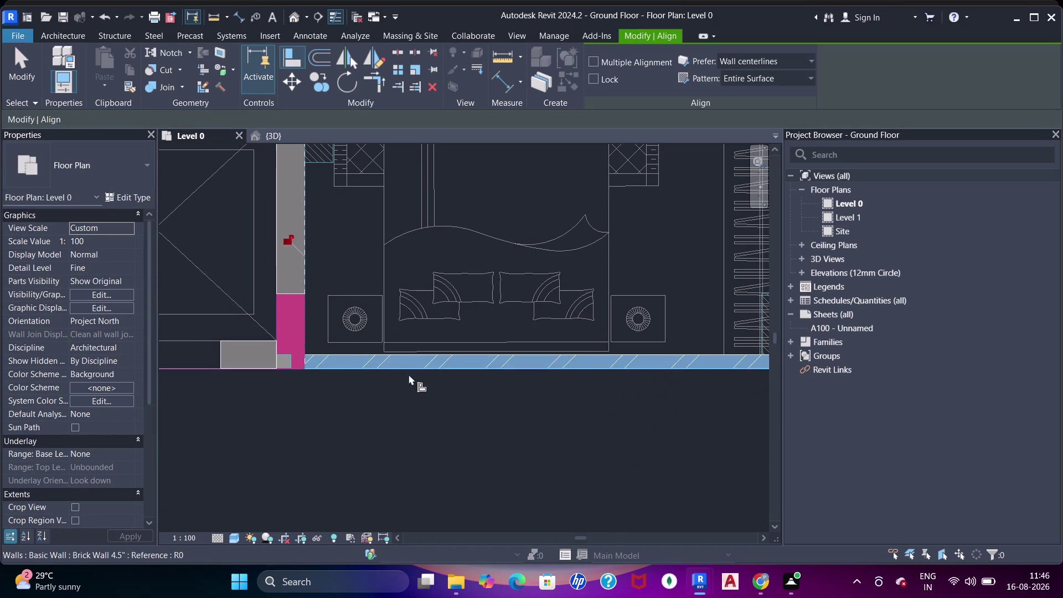
scroll(up, 3)
scroll(up, 3)
scroll(down, 3)
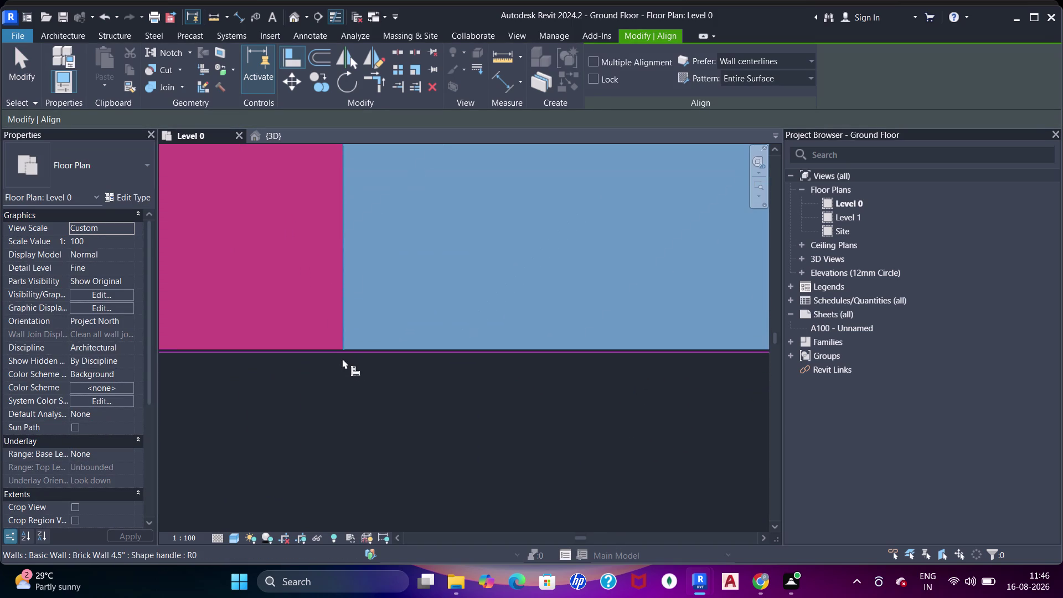
scroll(down, 3)
scroll(down, 3)
middle_drag(508, 337, 283, 328)
scroll(down, 3)
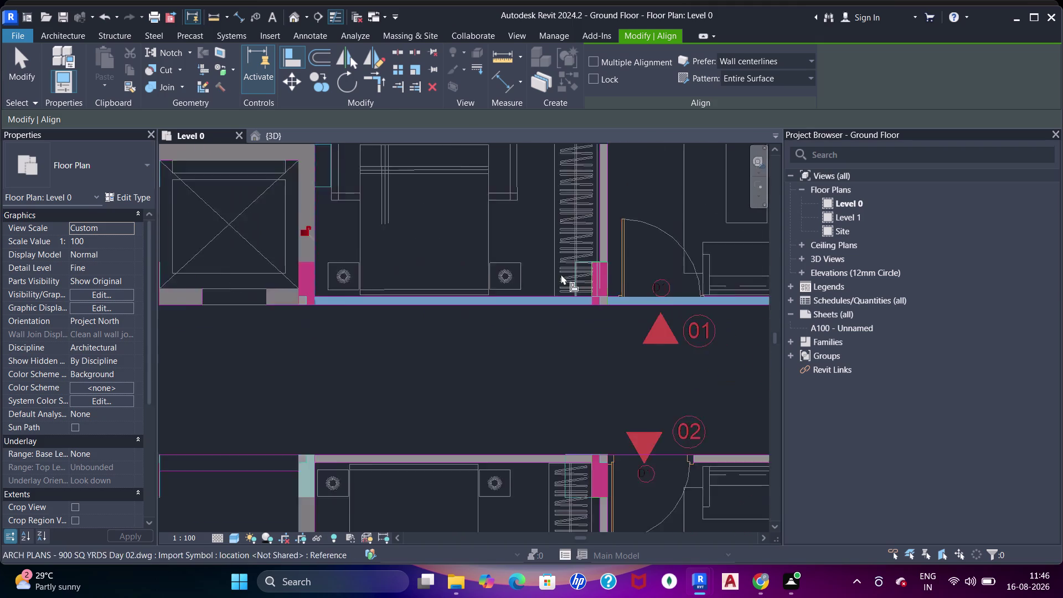
middle_drag(555, 286, 540, 320)
scroll(up, 3)
middle_drag(583, 343, 586, 363)
key(Escape)
key(Escape)
Draw a brick partition wall from its top down to the column, then select it.
key(w)
key(a)
scroll(down, 3)
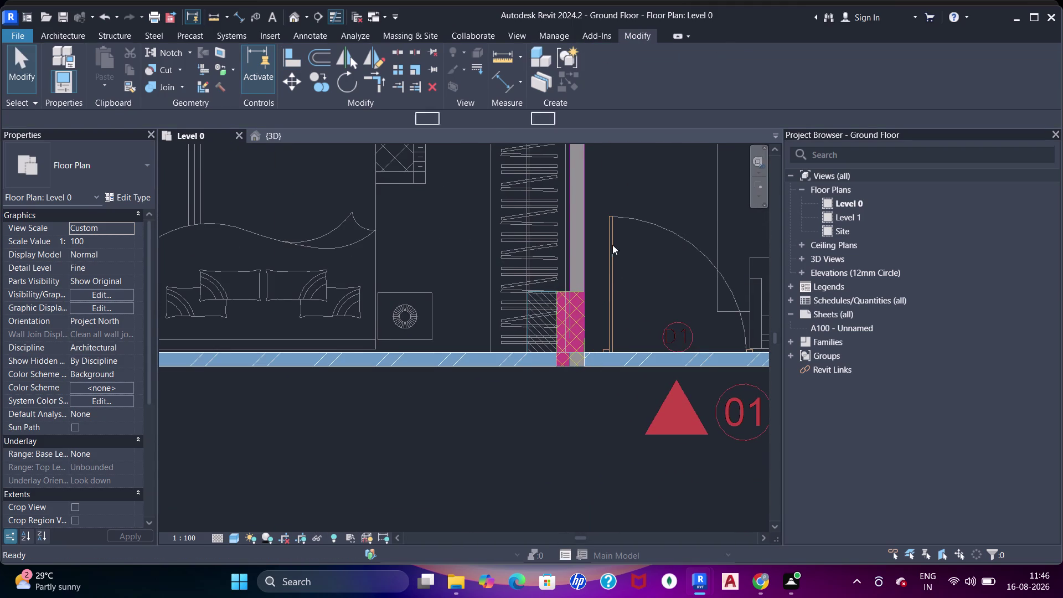
middle_drag(613, 282, 605, 335)
click(613, 79)
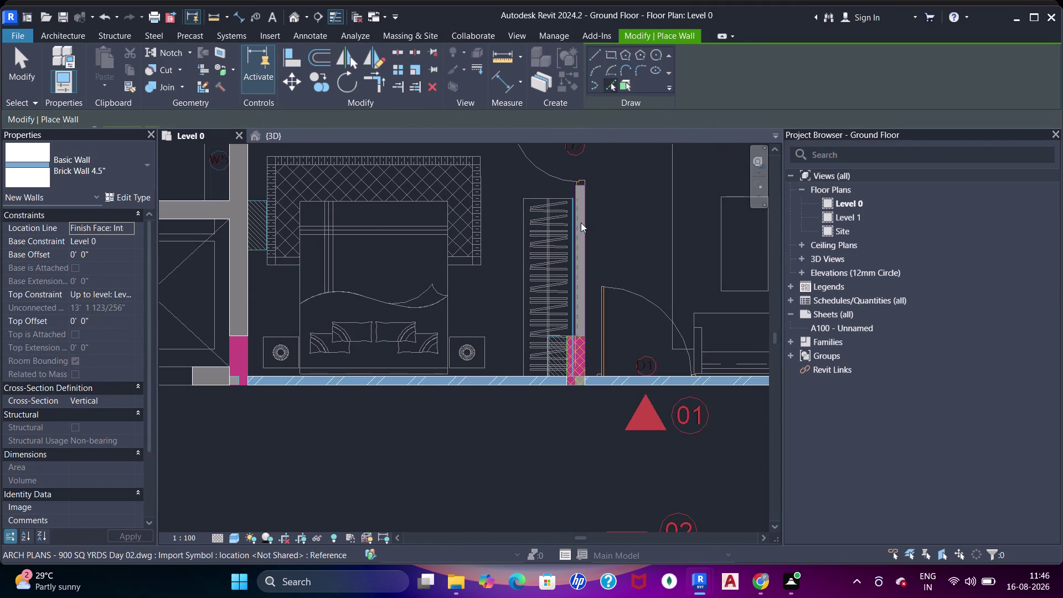
click(582, 223)
key(Escape)
key(Escape)
click(582, 314)
scroll(up, 3)
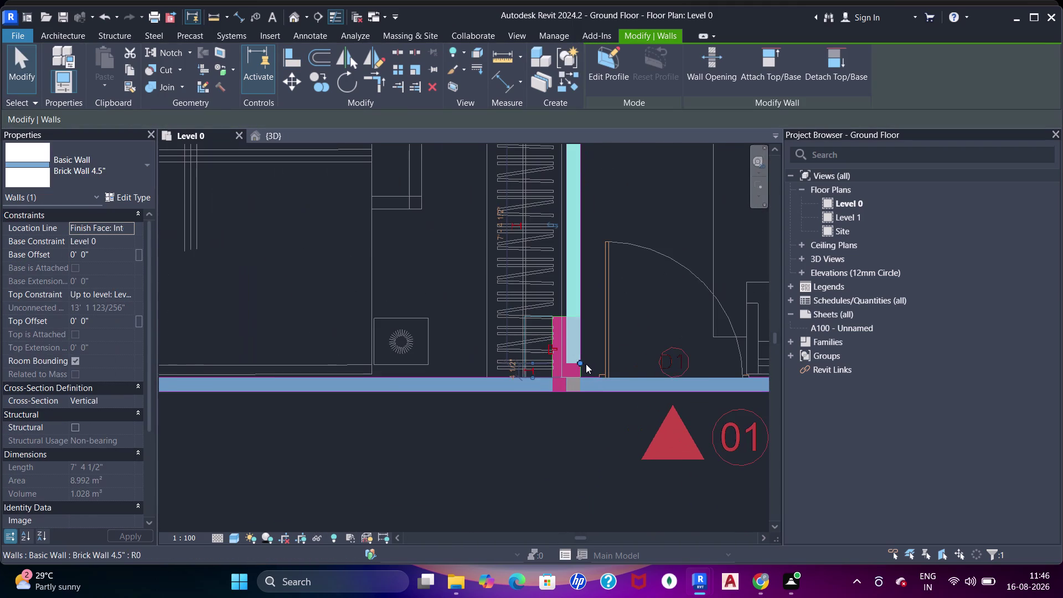
drag(583, 361, 589, 283)
Straighten the angled partition wall by aligning it to the CAD plan line.
key(a)
key(a)
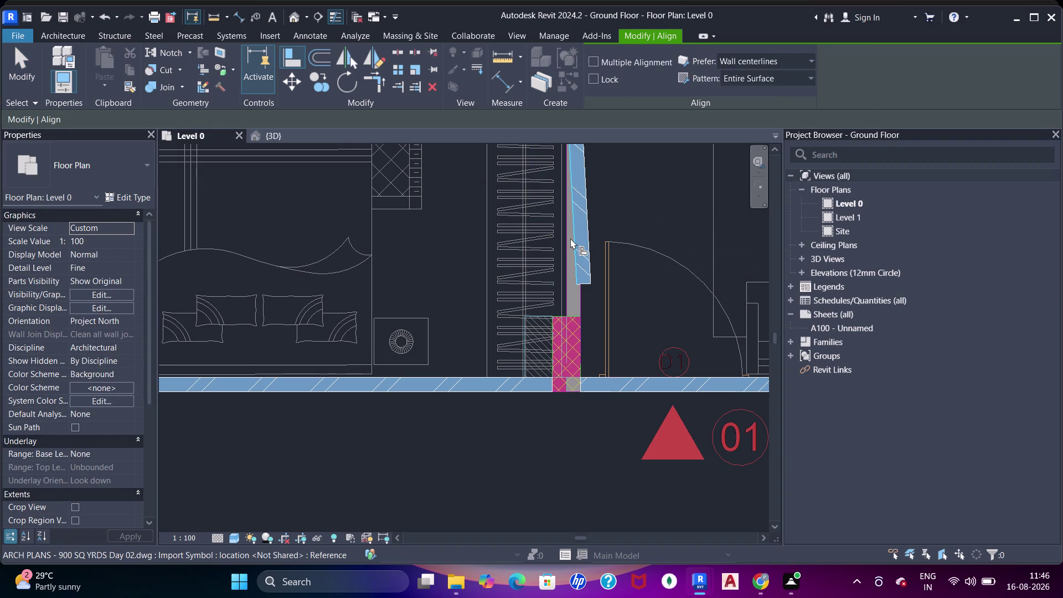
scroll(up, 3)
click(552, 243)
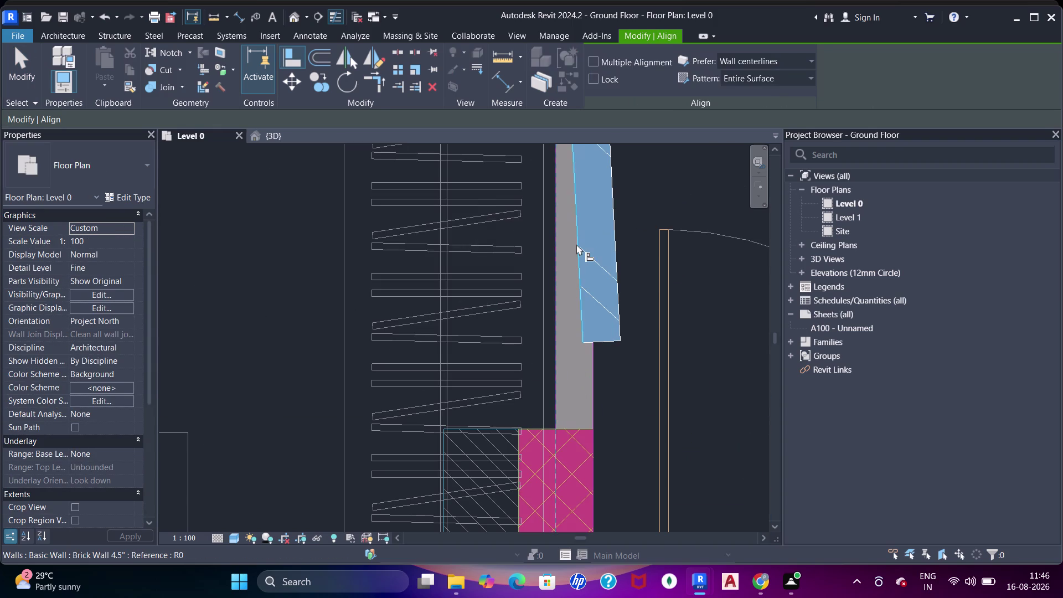
click(577, 256)
click(570, 426)
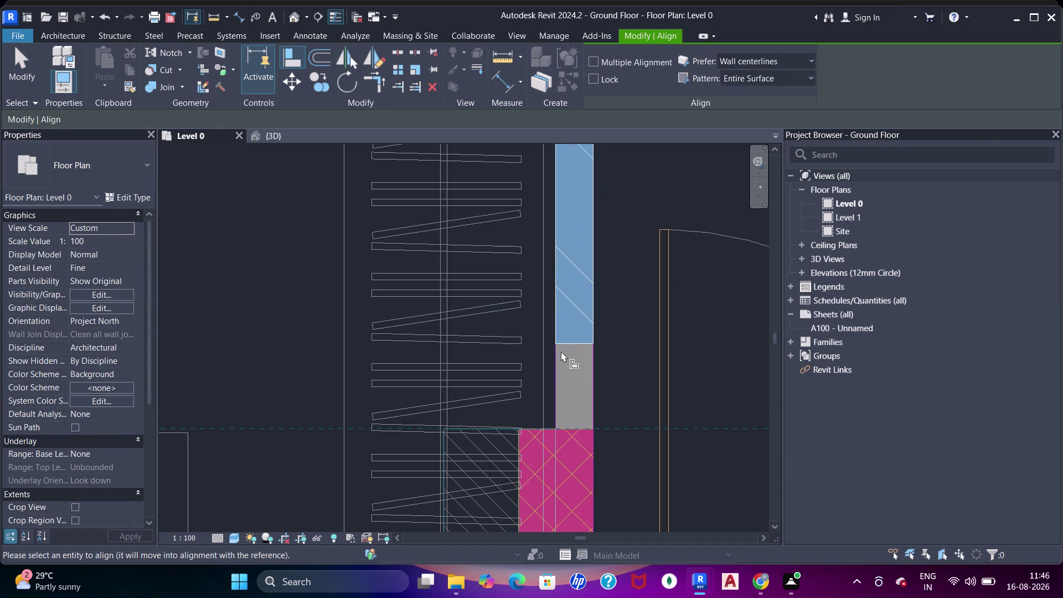
click(561, 347)
scroll(down, 3)
middle_drag(620, 264, 614, 424)
middle_drag(614, 221, 613, 323)
key(Escape)
key(Escape)
Align the wall beside the door flush with the column edge.
key(Escape)
key(a)
key(a)
key(a)
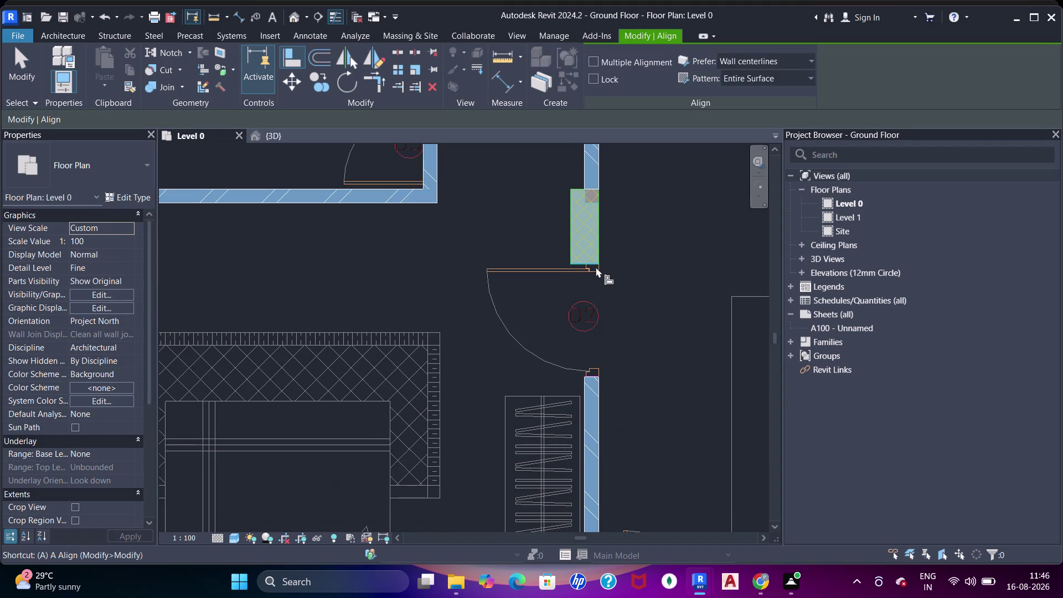
click(595, 265)
click(595, 374)
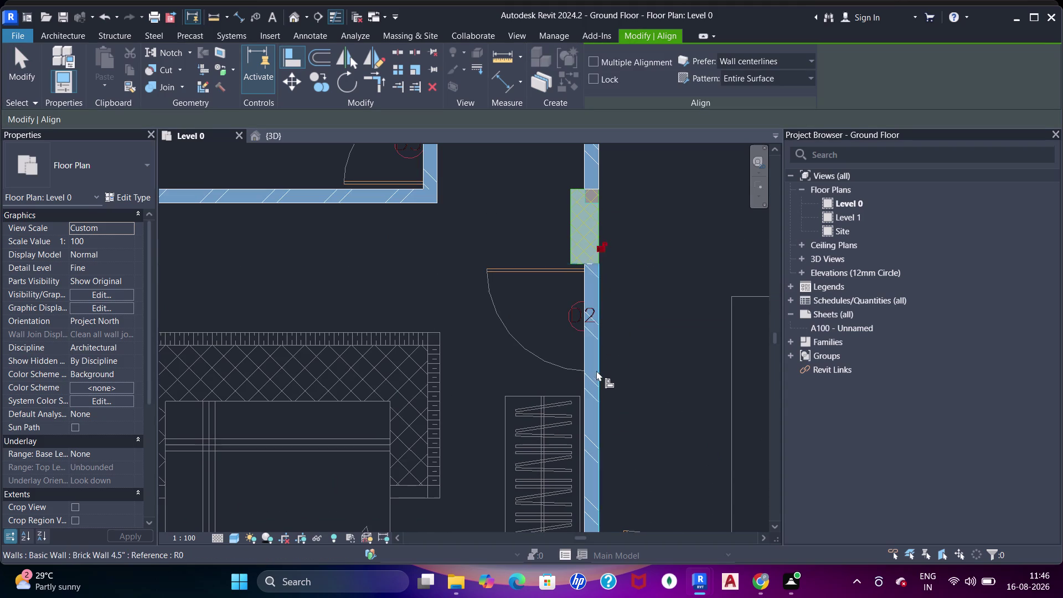
scroll(down, 3)
middle_drag(598, 325, 583, 303)
scroll(up, 3)
scroll(down, 3)
middle_drag(499, 330, 438, 425)
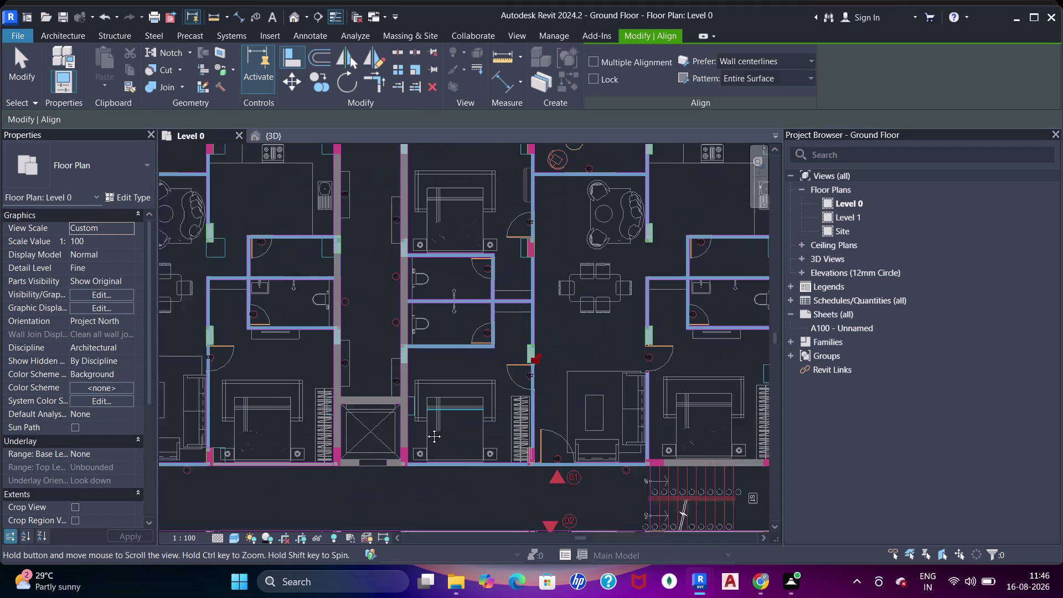
Pan across the floor plan to find the bedroom missing its corridor wall.
middle_drag(438, 425, 403, 430)
middle_drag(427, 306, 435, 413)
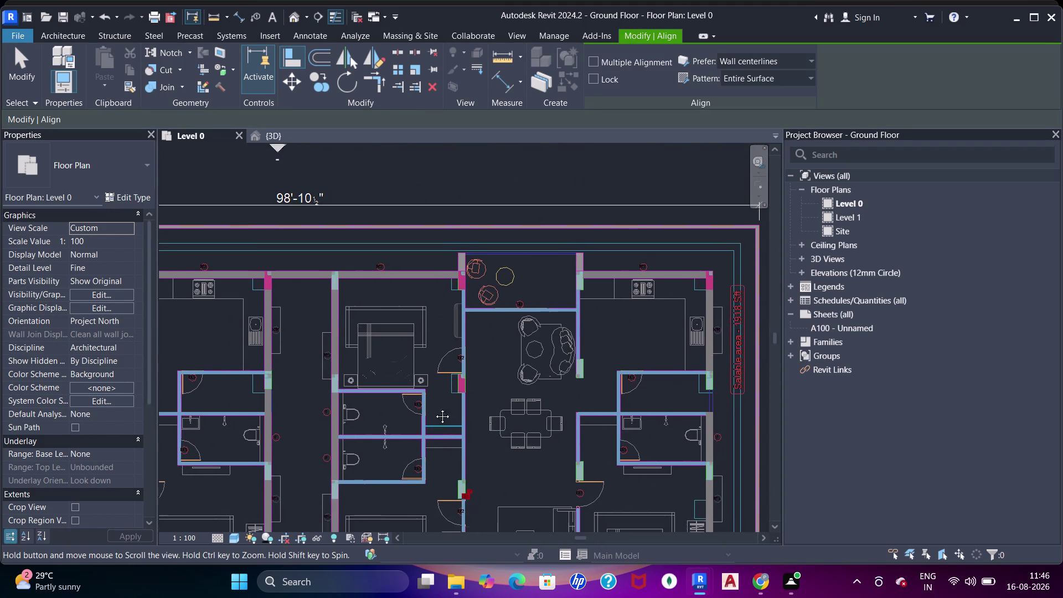
middle_drag(435, 413, 445, 245)
middle_drag(473, 387, 500, 288)
middle_drag(489, 362, 495, 362)
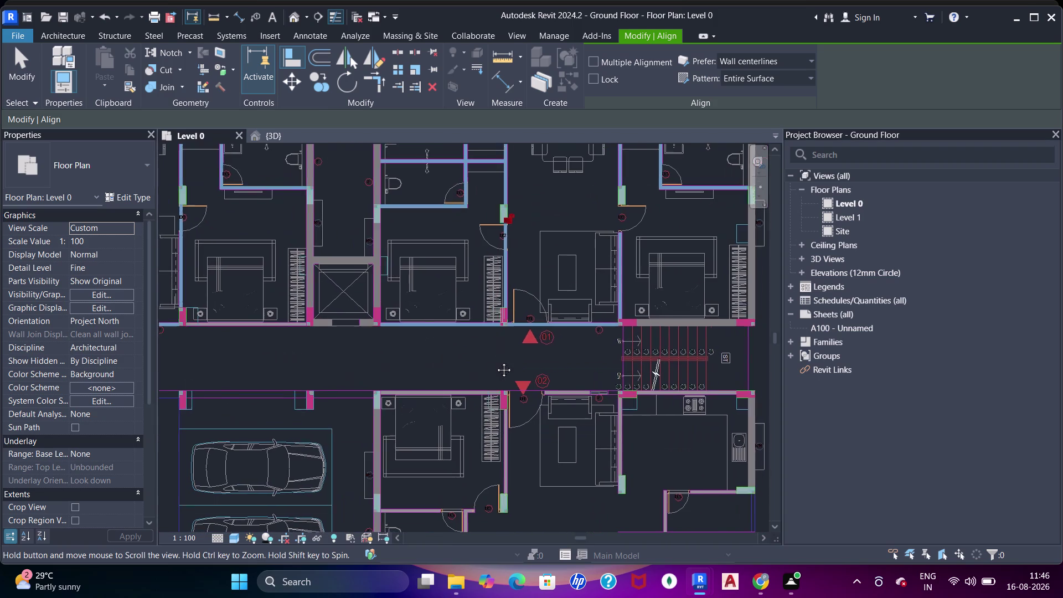
middle_drag(496, 362, 587, 302)
middle_drag(460, 282, 551, 306)
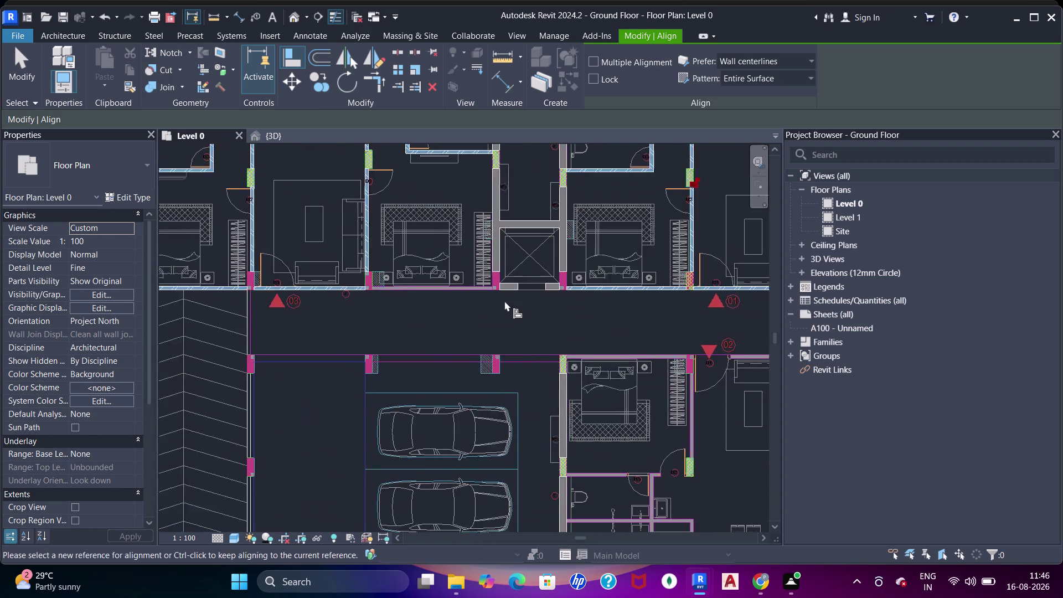
scroll(up, 3)
middle_drag(435, 301, 503, 303)
scroll(up, 3)
Place a 4½-inch brick wall from the bedroom corner along its corridor edge.
key(Escape)
key(Escape)
key(w)
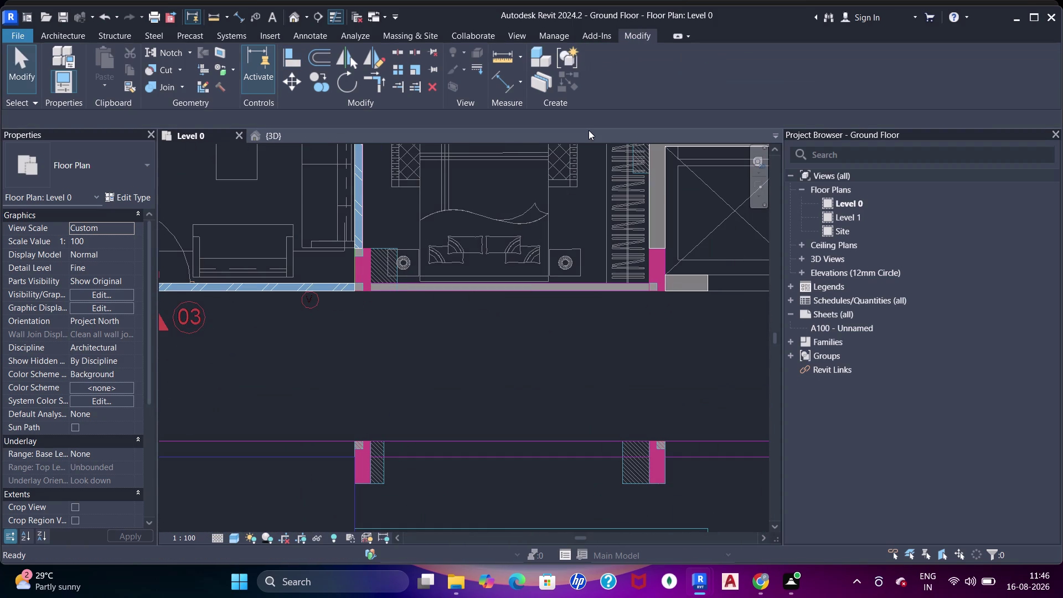
key(a)
click(613, 85)
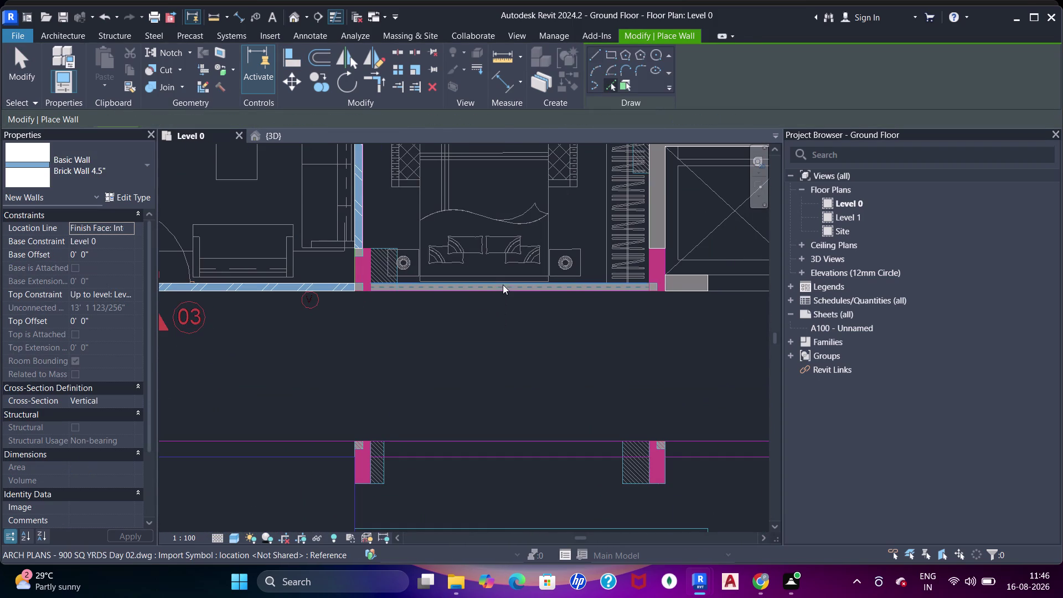
click(503, 288)
key(Escape)
key(Escape)
Pan across the corridor rooms toward the parking area.
scroll(down, 3)
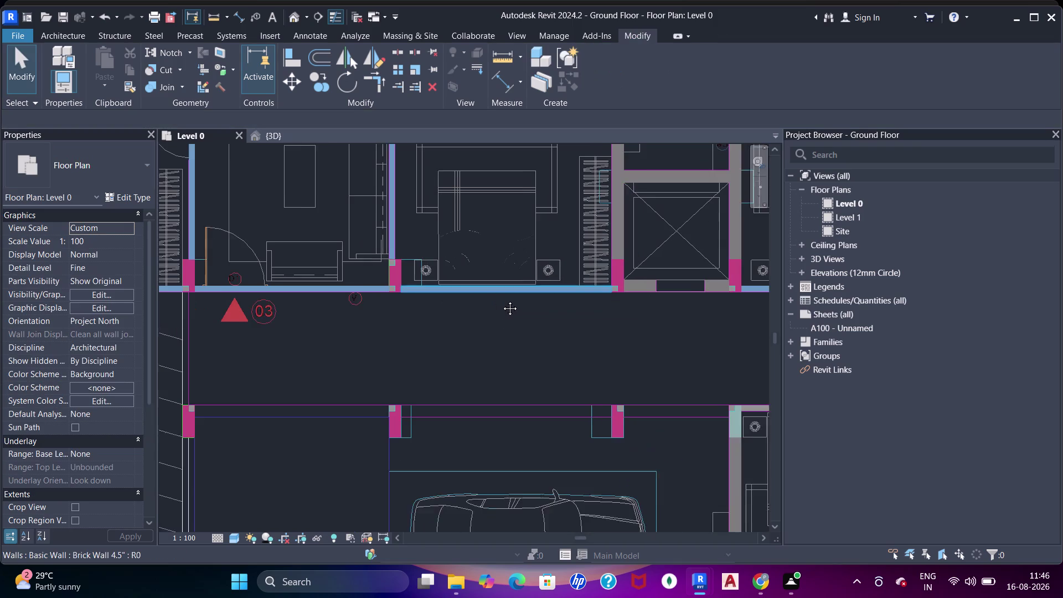
middle_drag(501, 299, 506, 319)
scroll(down, 3)
middle_drag(476, 302, 510, 218)
scroll(down, 3)
middle_drag(518, 302, 403, 255)
scroll(up, 3)
middle_drag(626, 309, 596, 326)
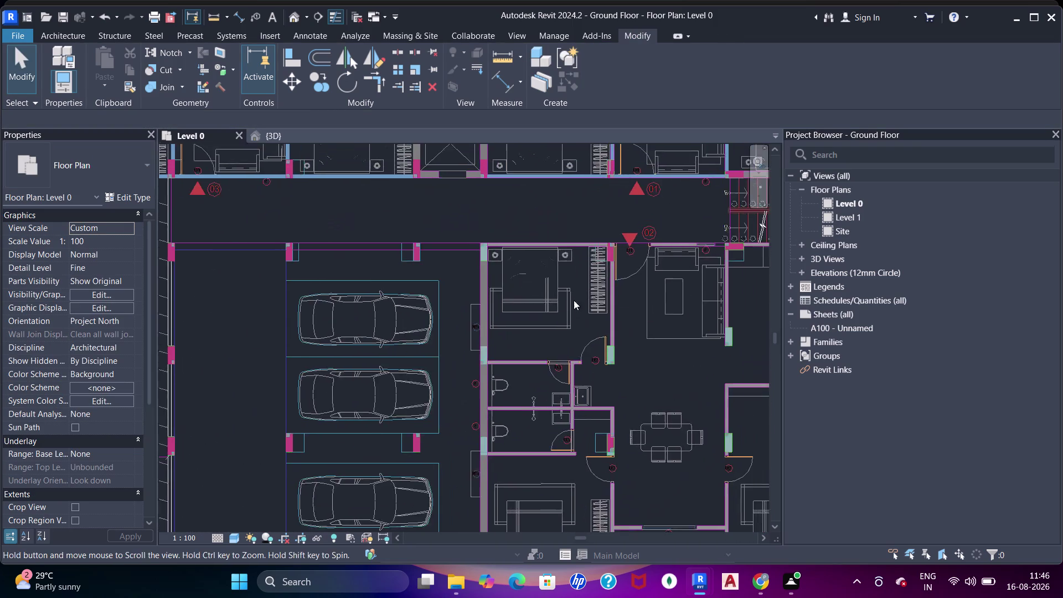
Trace the bedroom's top CAD edge with a brick wall using the Wall tool (WA).
scroll(up, 3)
text(wa)
scroll(up, 3)
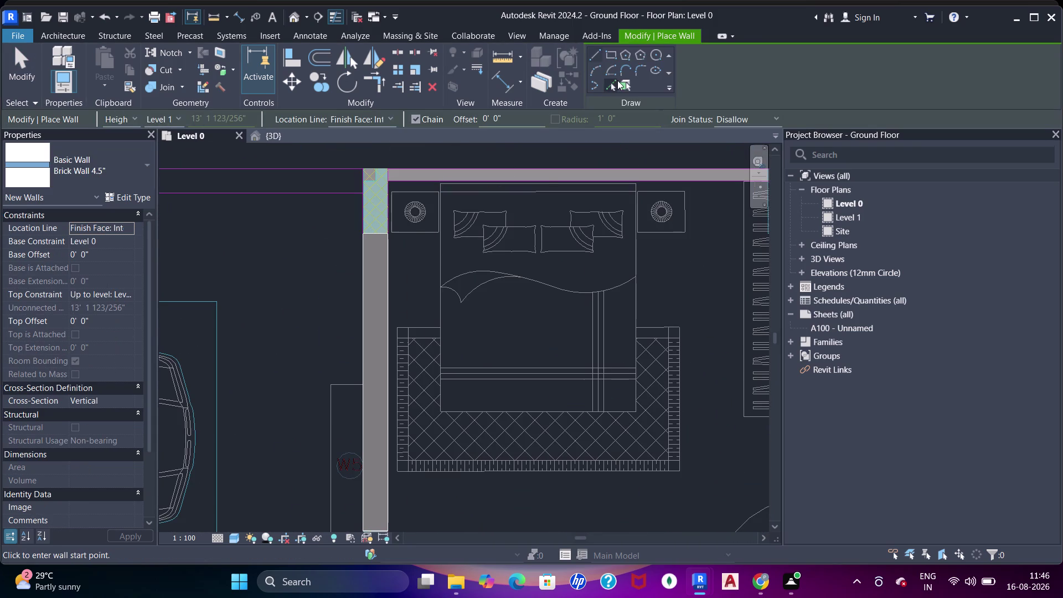
click(606, 83)
click(545, 180)
scroll(down, 3)
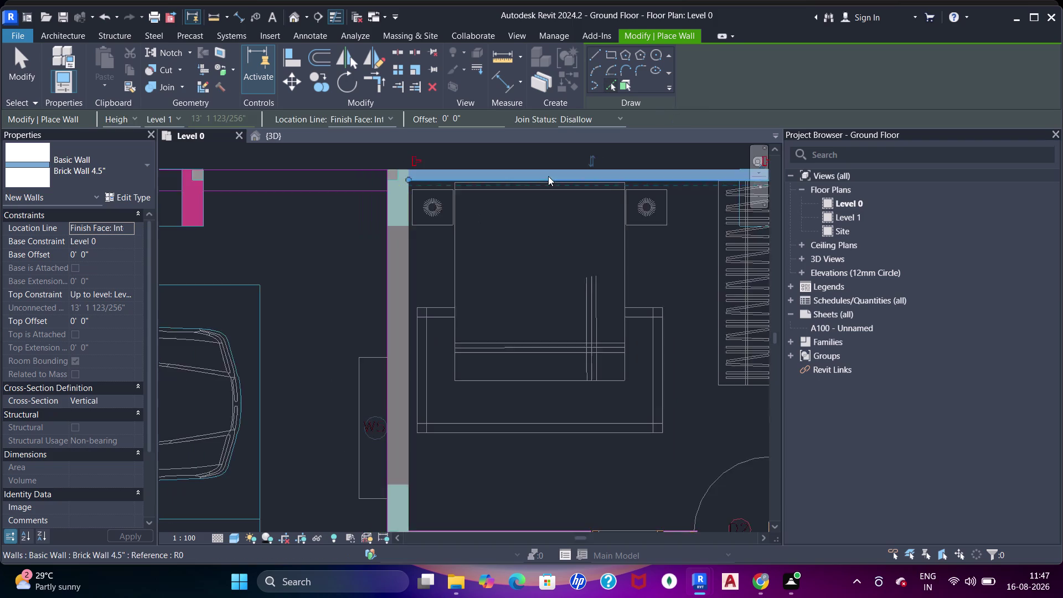
middle_drag(536, 207, 488, 291)
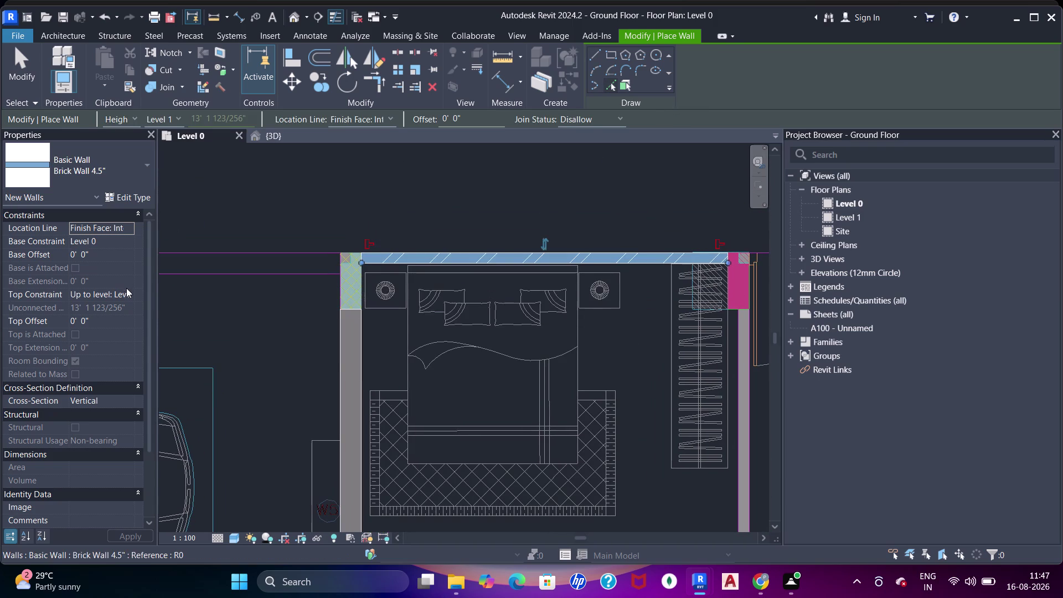
scroll(down, 3)
middle_drag(596, 351, 536, 276)
middle_drag(670, 312, 610, 286)
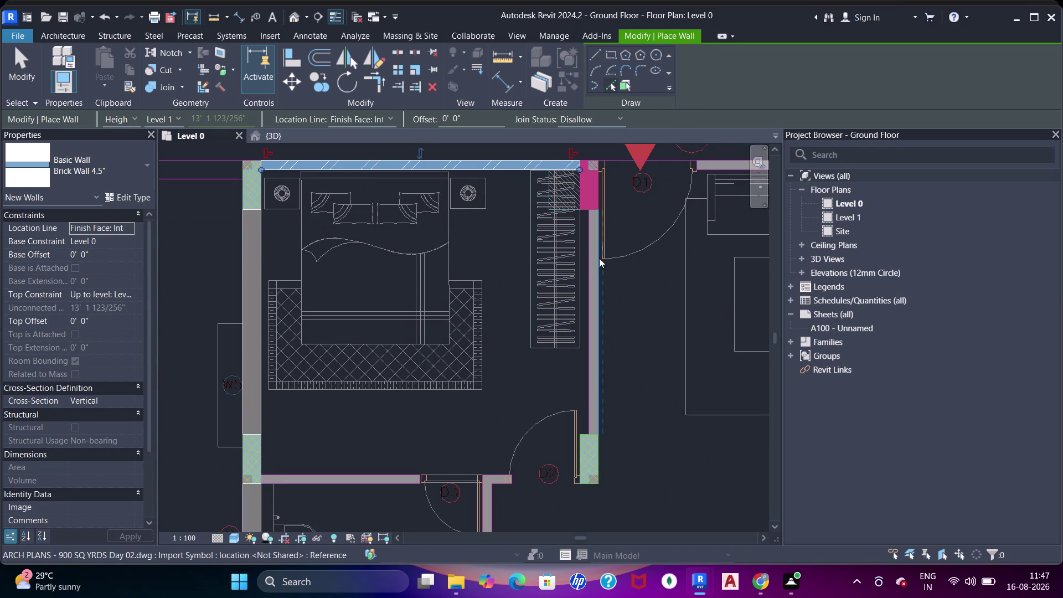
Place walls on the bedroom's right plan line and the living room's top plan line.
click(597, 258)
middle_drag(596, 276, 586, 317)
scroll(down, 3)
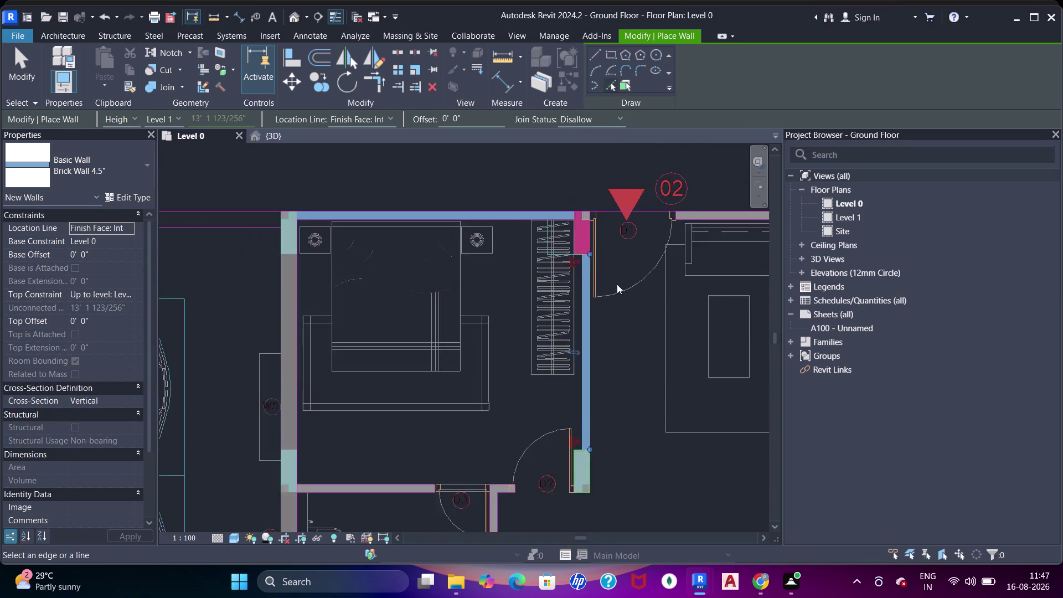
middle_drag(614, 286, 440, 331)
scroll(up, 3)
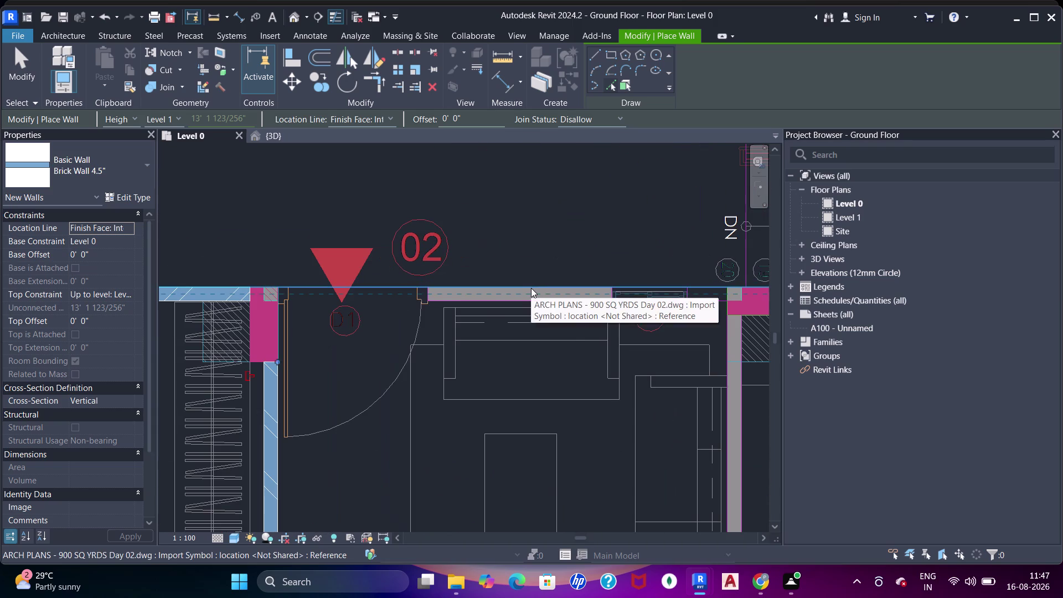
click(523, 298)
scroll(down, 3)
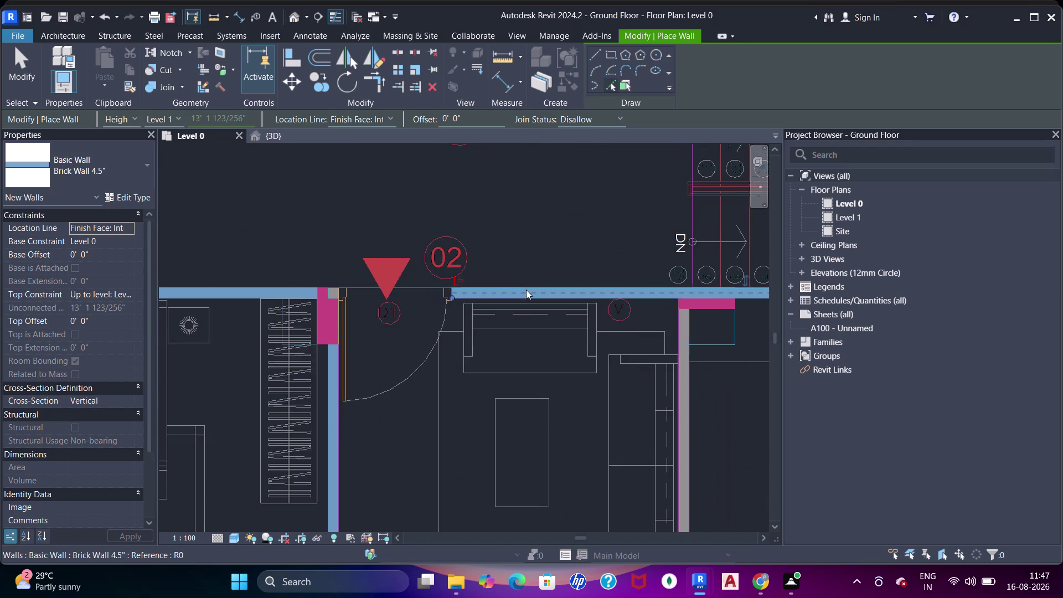
middle_drag(526, 291, 431, 305)
Drag the living room top wall's end back to the column.
key(Escape)
key(Escape)
key(Escape)
click(515, 310)
scroll(down, 3)
middle_drag(559, 322, 432, 323)
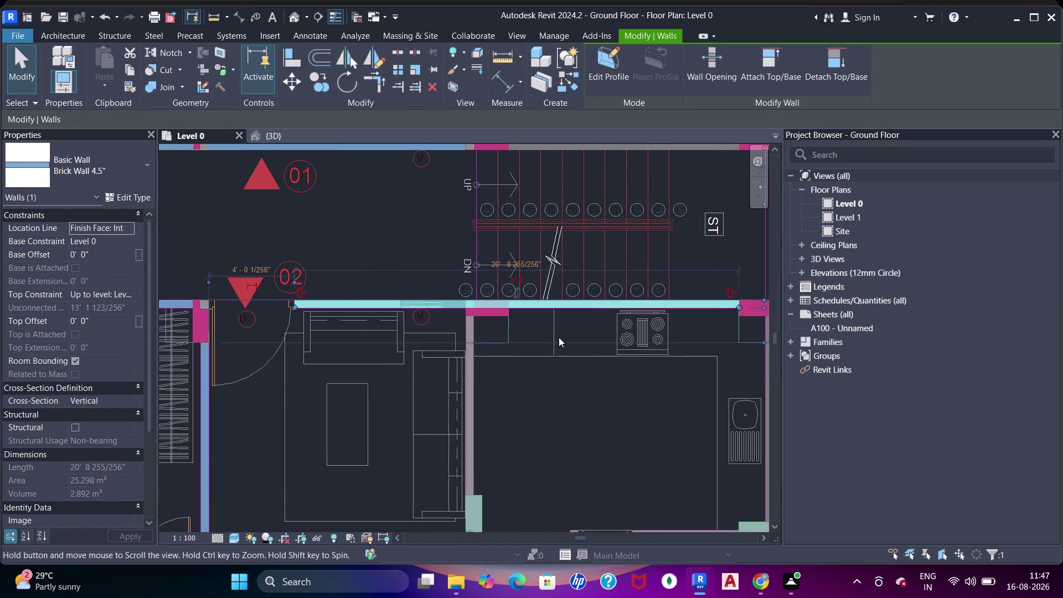
drag(699, 309, 432, 305)
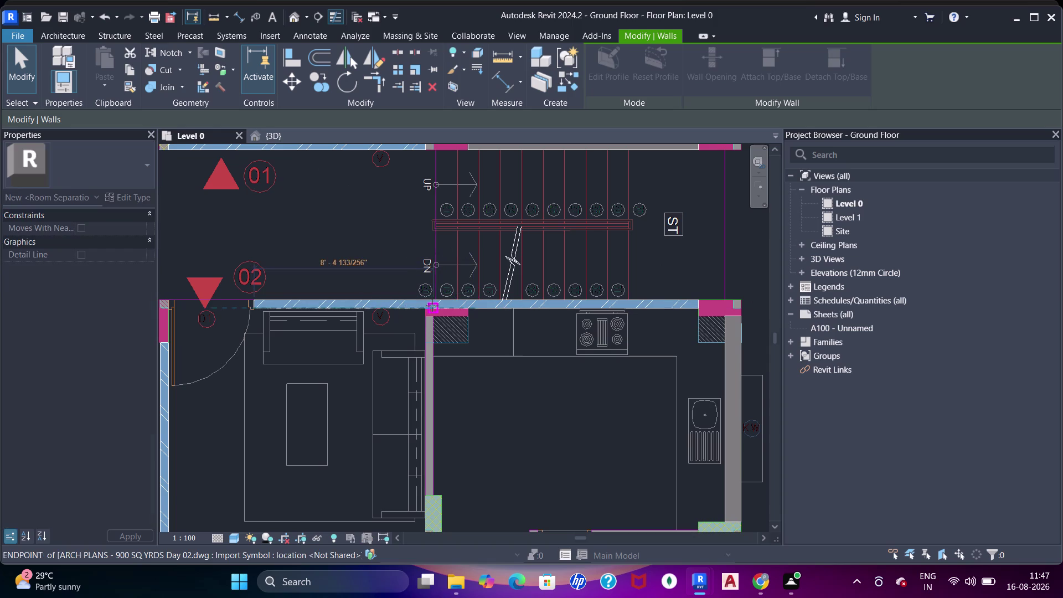
drag(432, 306, 421, 311)
Align the top wall's end to the column face and the wall end beside doorway 02.
scroll(up, 3)
middle_drag(338, 314, 521, 332)
scroll(up, 3)
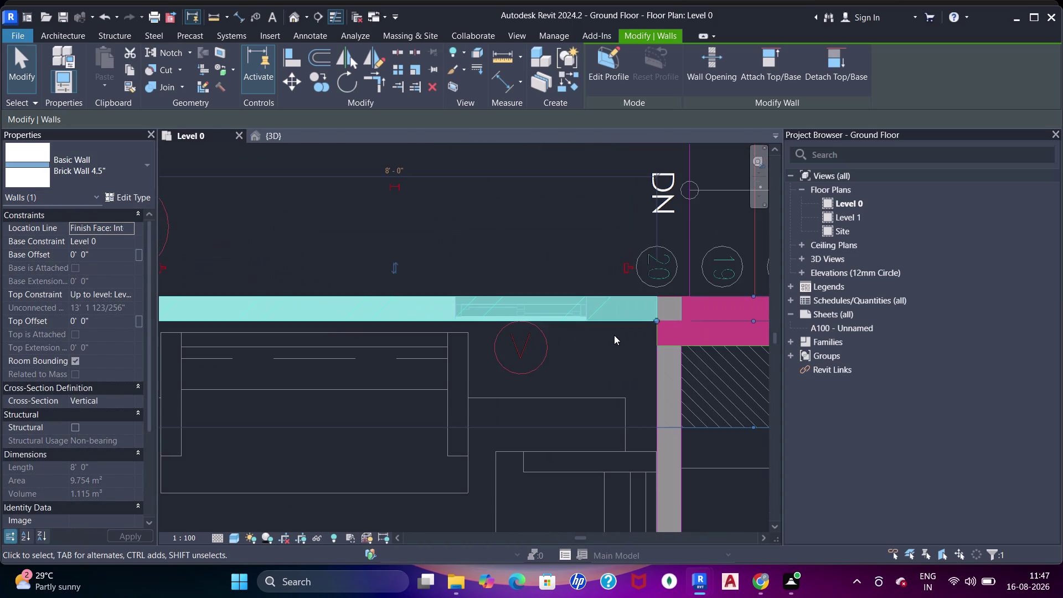
scroll(up, 3)
key(a)
key(a)
key(a)
click(675, 328)
click(675, 305)
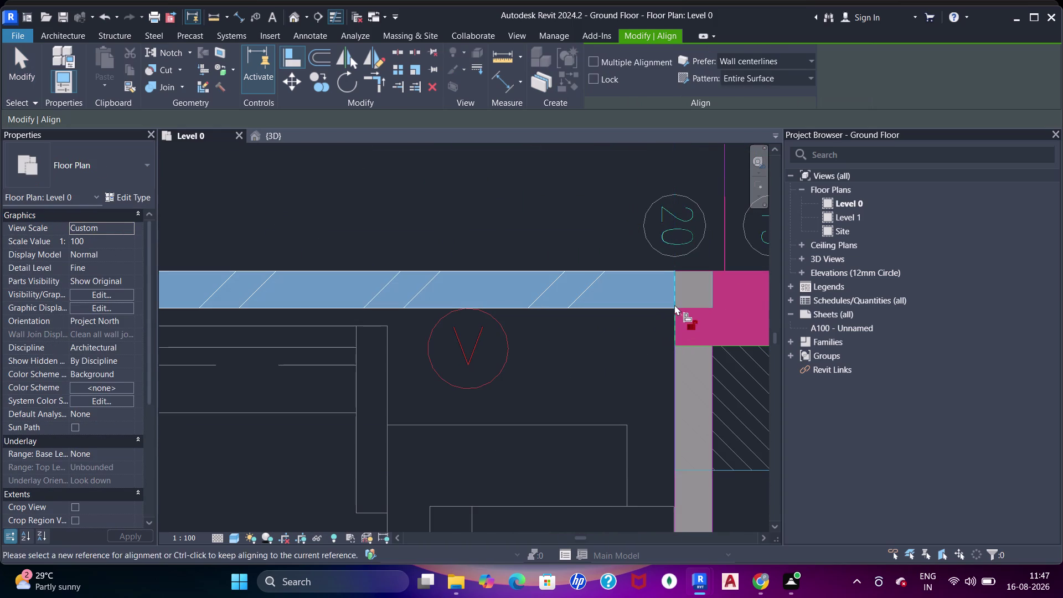
scroll(down, 3)
middle_drag(398, 338, 542, 357)
middle_drag(455, 355, 570, 339)
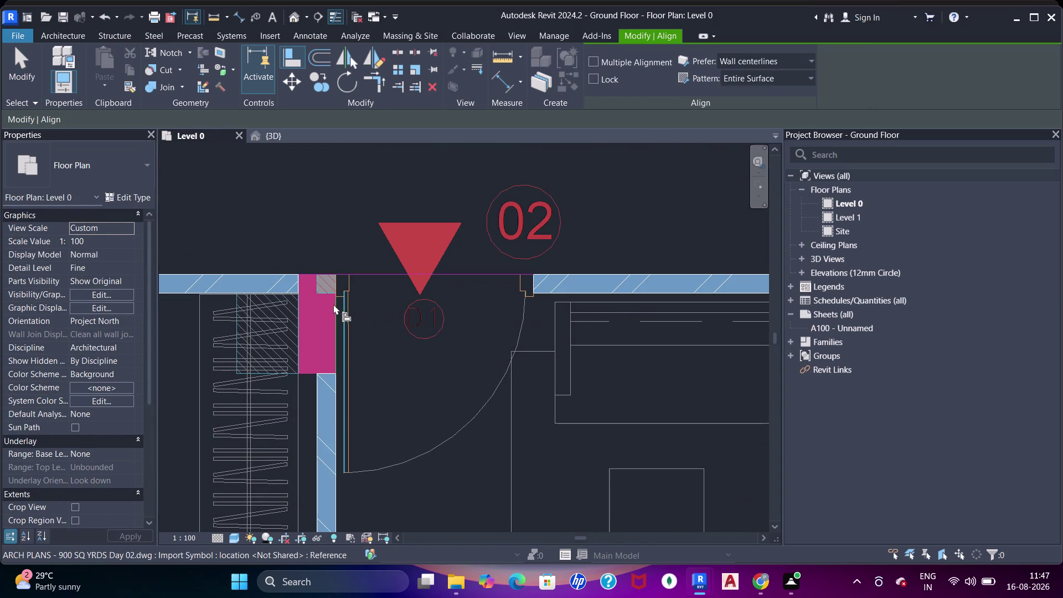
drag(333, 304, 341, 304)
click(538, 284)
Start placing another 4½-inch brick wall near the living room's top wall.
scroll(down, 3)
middle_drag(587, 313, 427, 298)
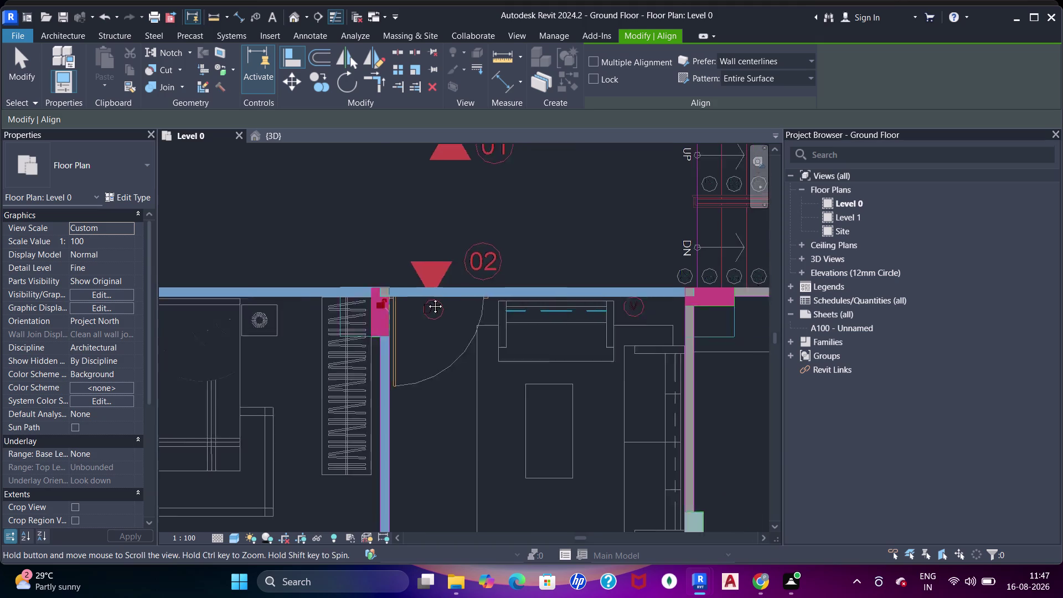
middle_drag(427, 298, 422, 296)
scroll(down, 3)
middle_drag(540, 316, 527, 289)
scroll(up, 3)
key(Escape)
key(Escape)
key(w)
key(a)
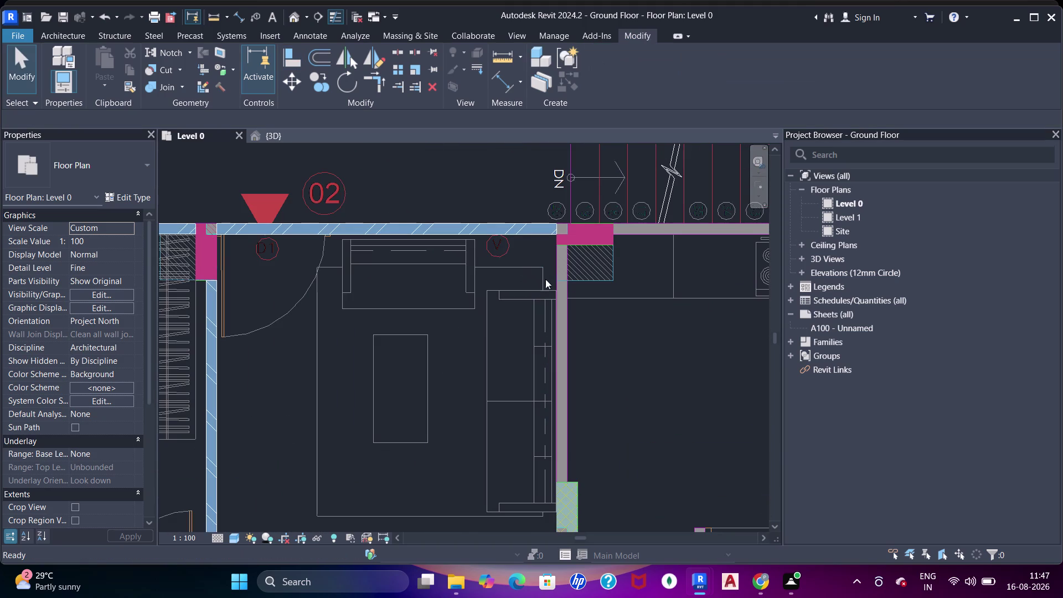
click(613, 90)
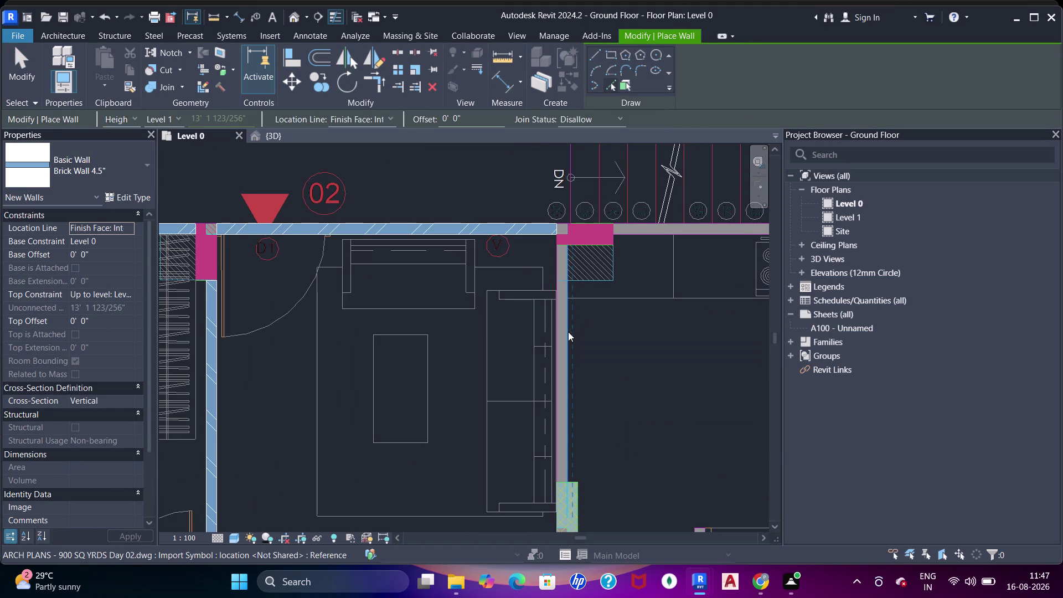
Shorten the living–kitchen partition wall so its end stops at the column.
click(566, 332)
key(Escape)
key(Escape)
click(564, 402)
middle_drag(569, 452, 569, 443)
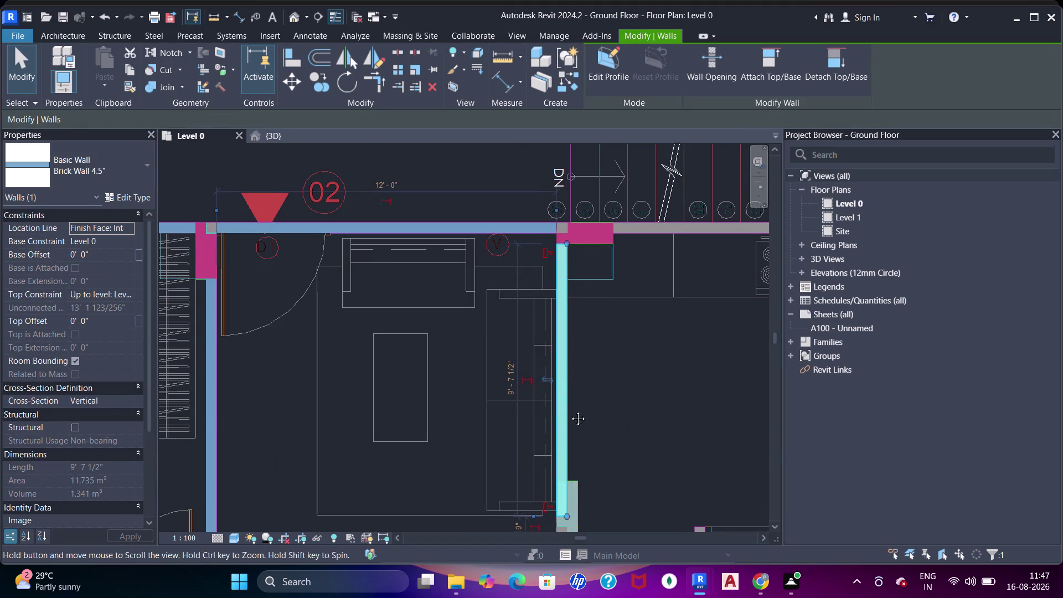
middle_drag(568, 443, 570, 375)
drag(570, 438, 571, 384)
scroll(up, 3)
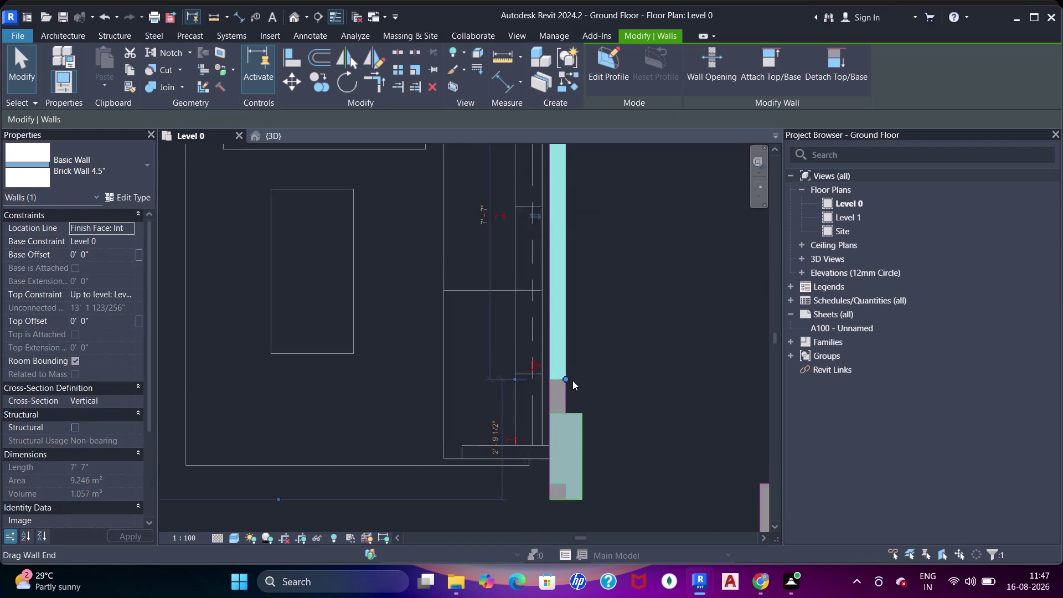
middle_drag(583, 384, 592, 388)
Align the partition wall's end to the column's top edge.
key(a)
key(a)
click(576, 420)
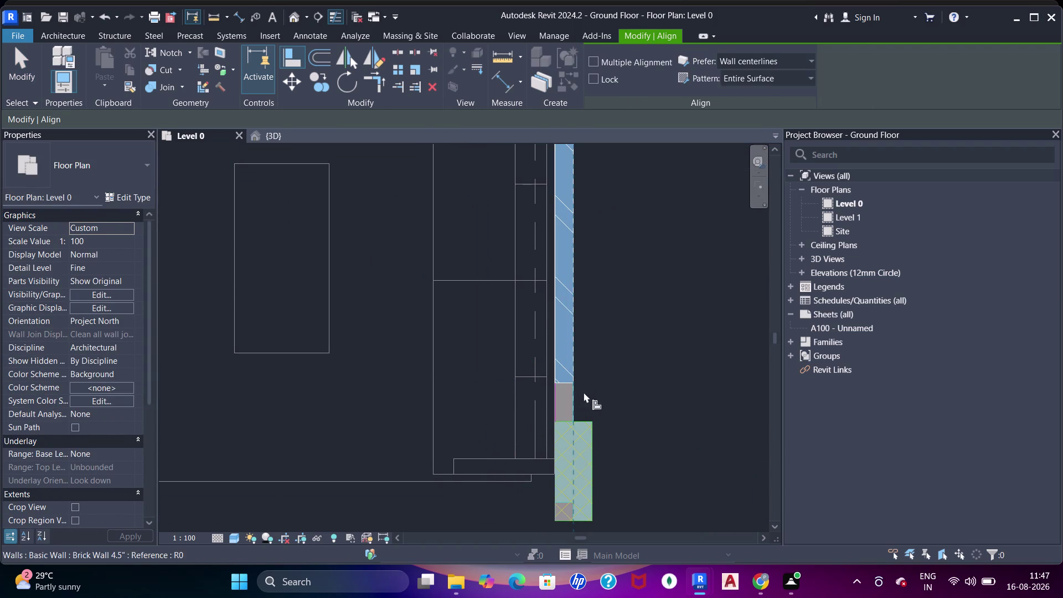
key(Escape)
key(Escape)
key(a)
key(a)
click(587, 419)
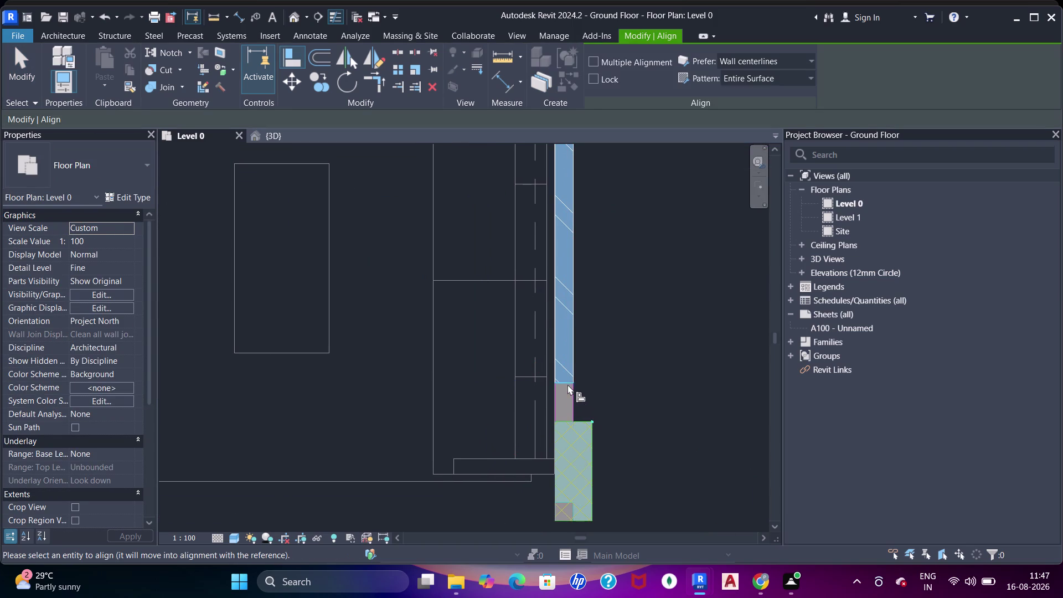
click(568, 384)
scroll(down, 3)
middle_drag(586, 361, 545, 464)
scroll(down, 3)
middle_drag(566, 372, 505, 387)
scroll(up, 3)
middle_drag(572, 310, 615, 254)
scroll(up, 3)
Draw a Brick Wall 4.5" along the kitchen's top edge between its two columns.
key(Escape)
key(Escape)
key(w)
key(a)
middle_drag(603, 269, 566, 290)
scroll(down, 3)
middle_drag(583, 281, 532, 291)
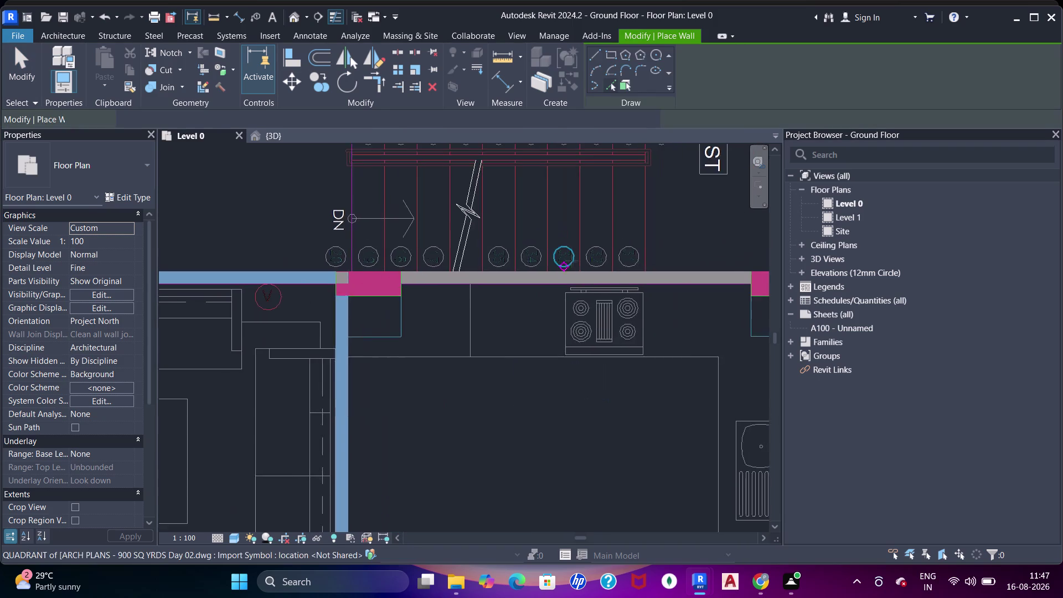
scroll(down, 3)
middle_drag(569, 255, 588, 228)
drag(615, 81, 615, 87)
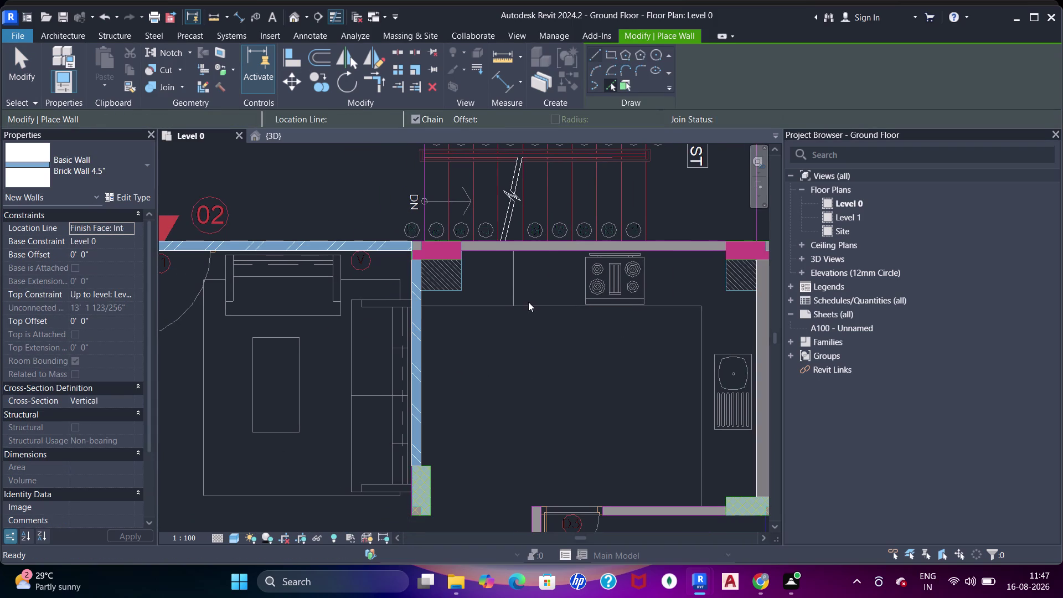
scroll(up, 3)
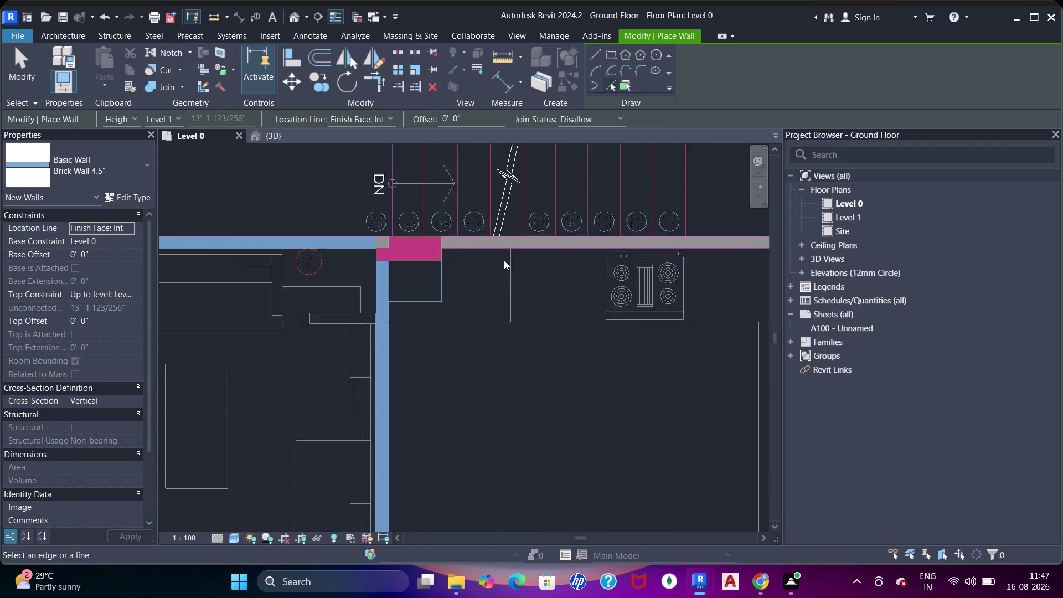
middle_drag(486, 278, 486, 288)
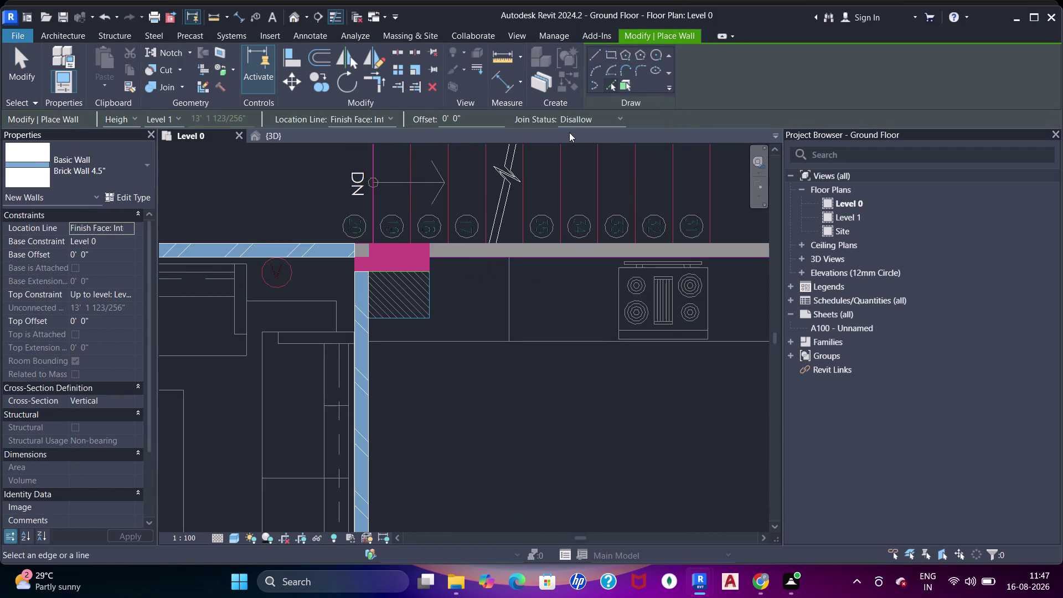
click(594, 51)
scroll(up, 3)
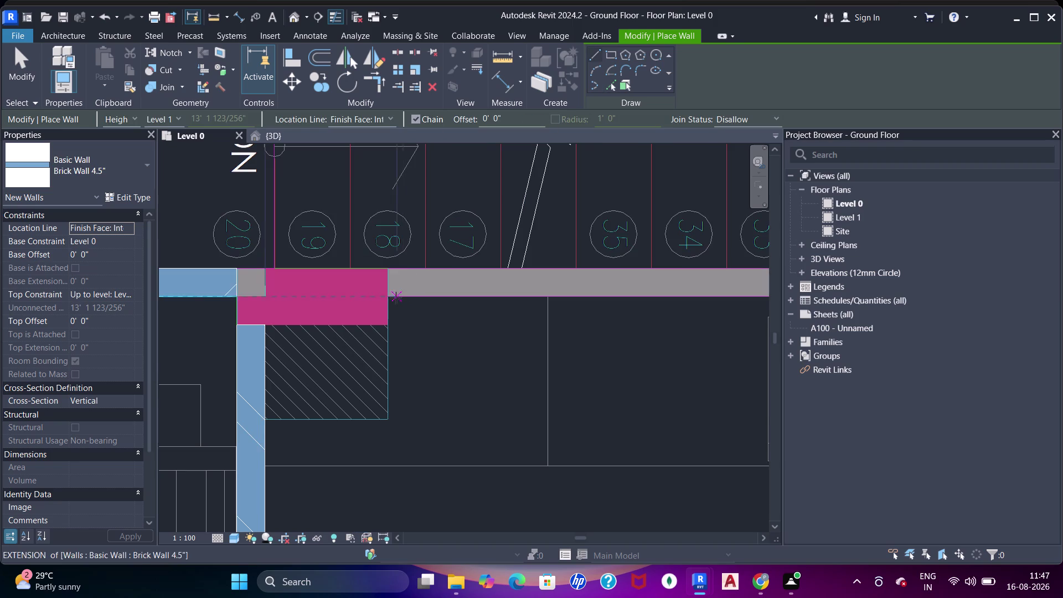
click(389, 298)
click(658, 297)
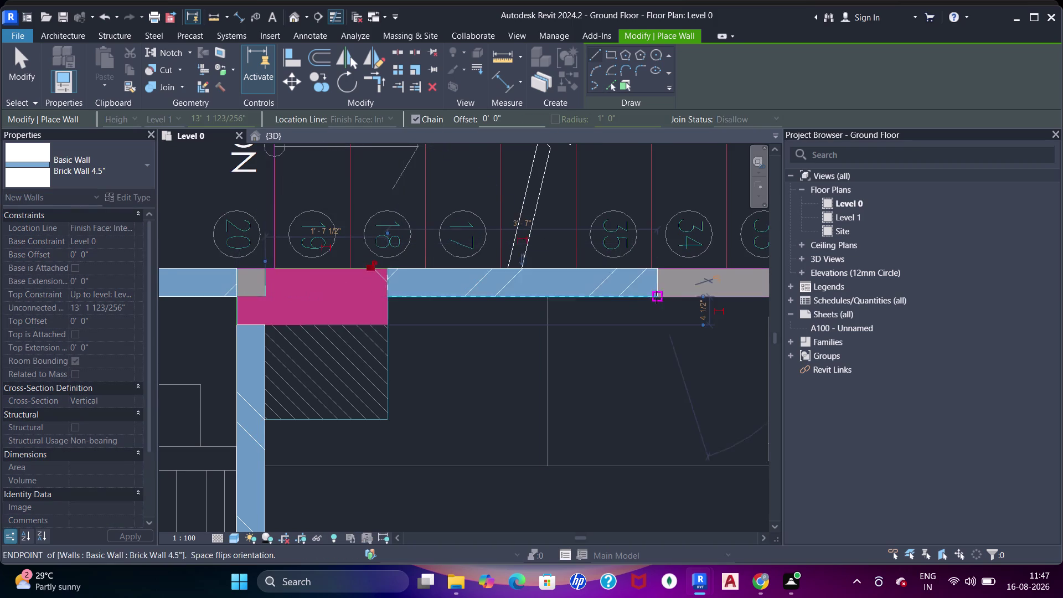
scroll(down, 3)
middle_drag(644, 301, 377, 303)
scroll(down, 3)
middle_drag(460, 270, 469, 277)
Align the new kitchen wall to the column face.
key(Escape)
key(Escape)
key(Escape)
key(a)
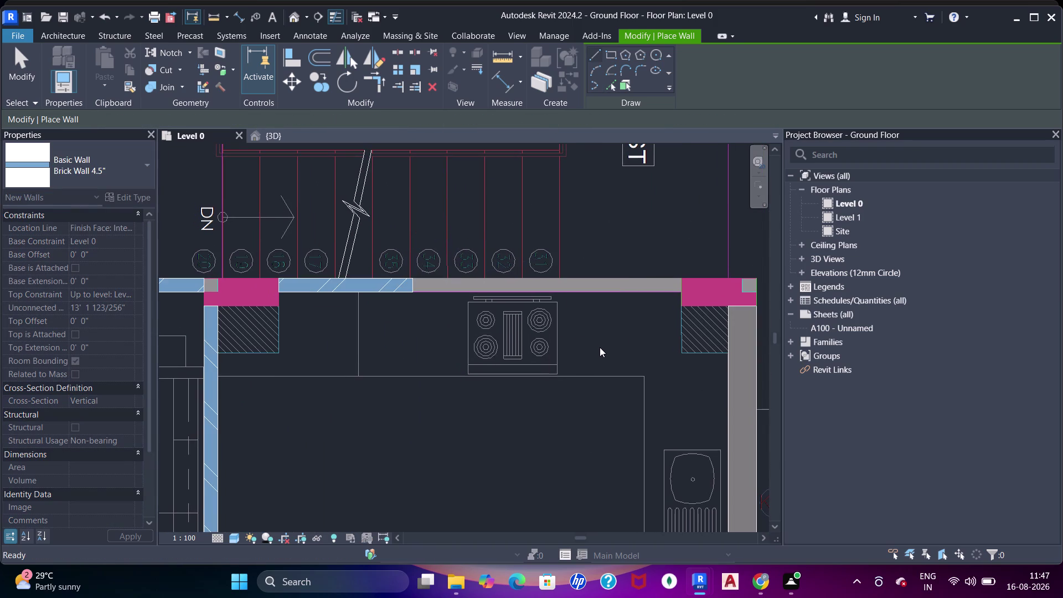
key(a)
key(a)
click(680, 285)
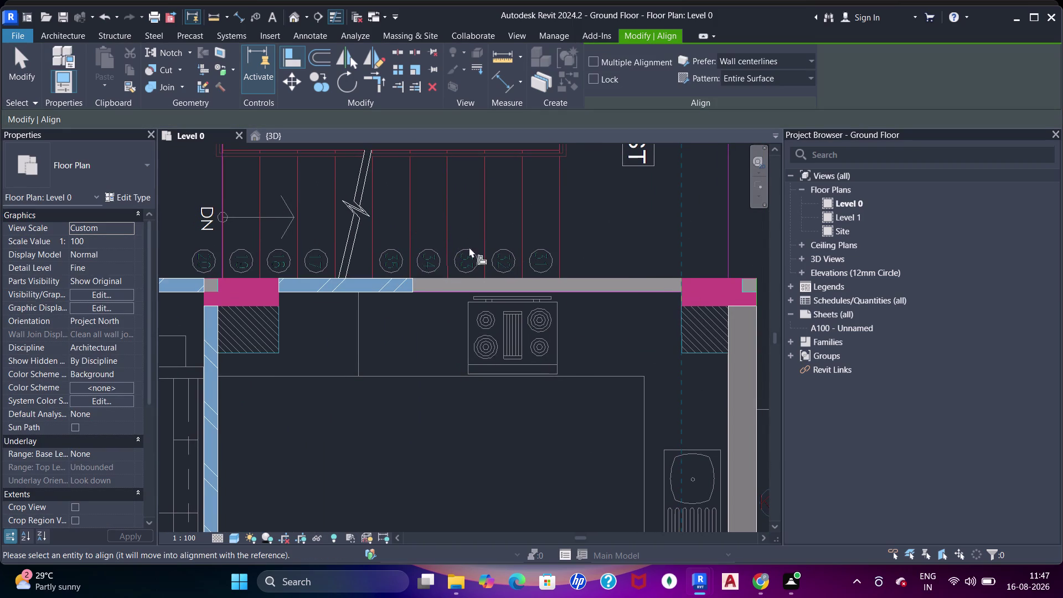
click(414, 286)
scroll(down, 3)
middle_click(483, 288)
key(Escape)
key(Escape)
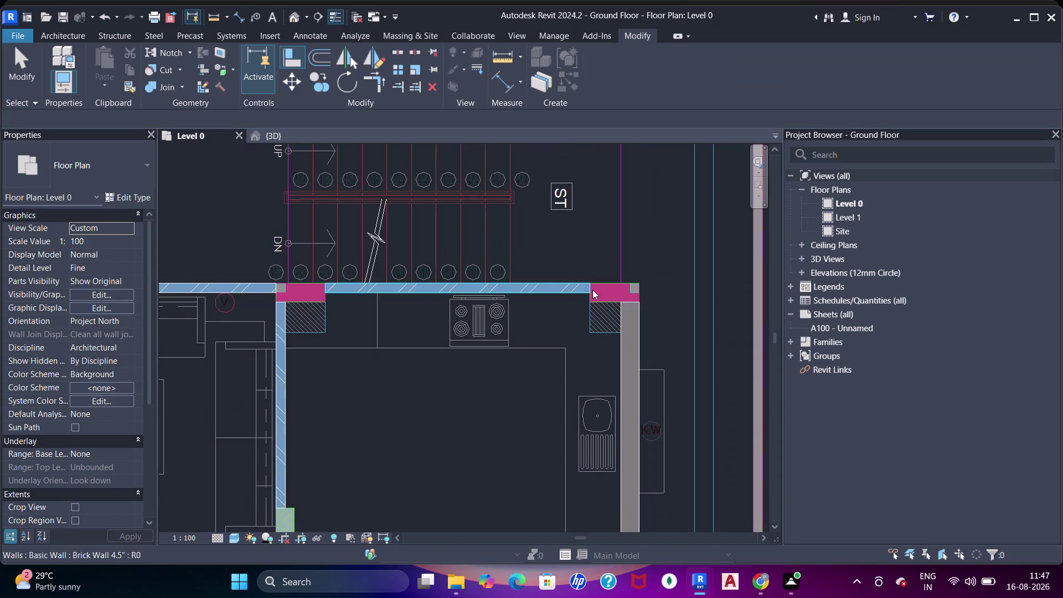
scroll(down, 3)
middle_drag(609, 314, 592, 239)
scroll(up, 3)
scroll(down, 3)
middle_drag(568, 327, 602, 383)
scroll(up, 3)
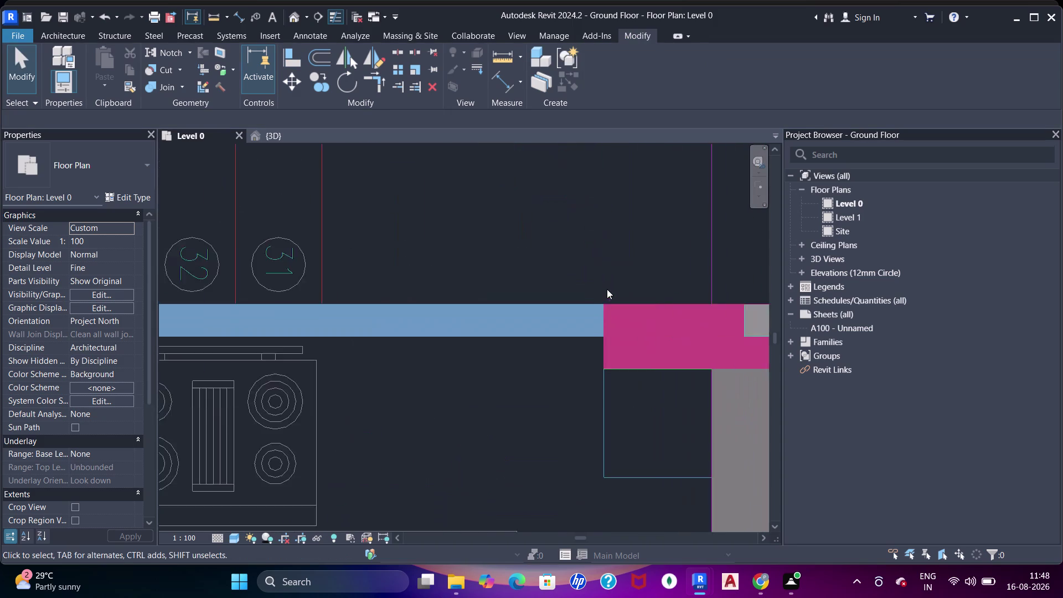
scroll(up, 3)
Align the kitchen wall's top face flush with the top-right column.
key(a)
key(a)
drag(596, 269, 590, 265)
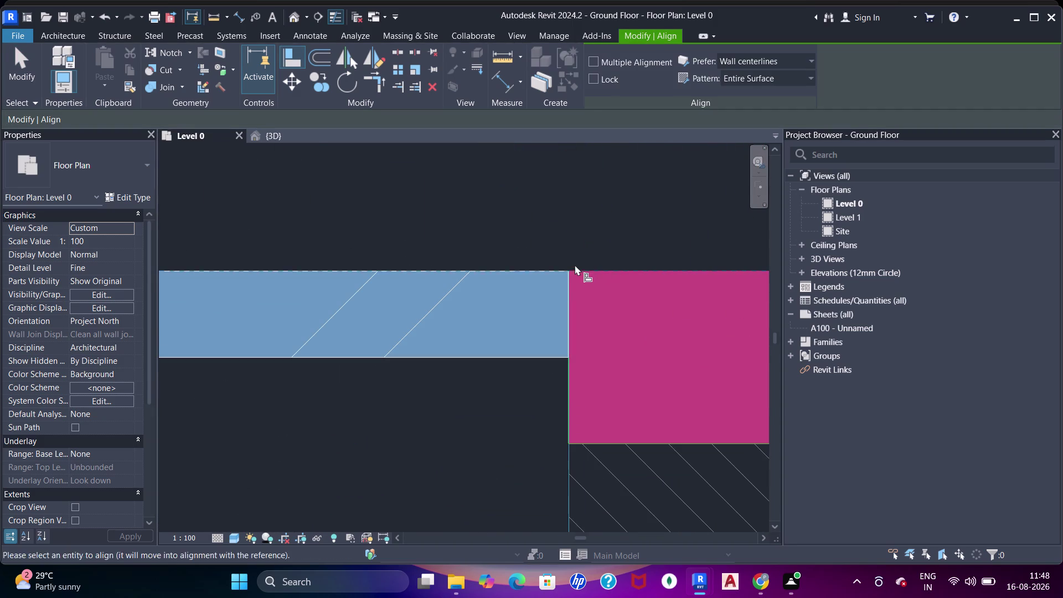
click(555, 272)
scroll(down, 3)
middle_drag(570, 362, 595, 273)
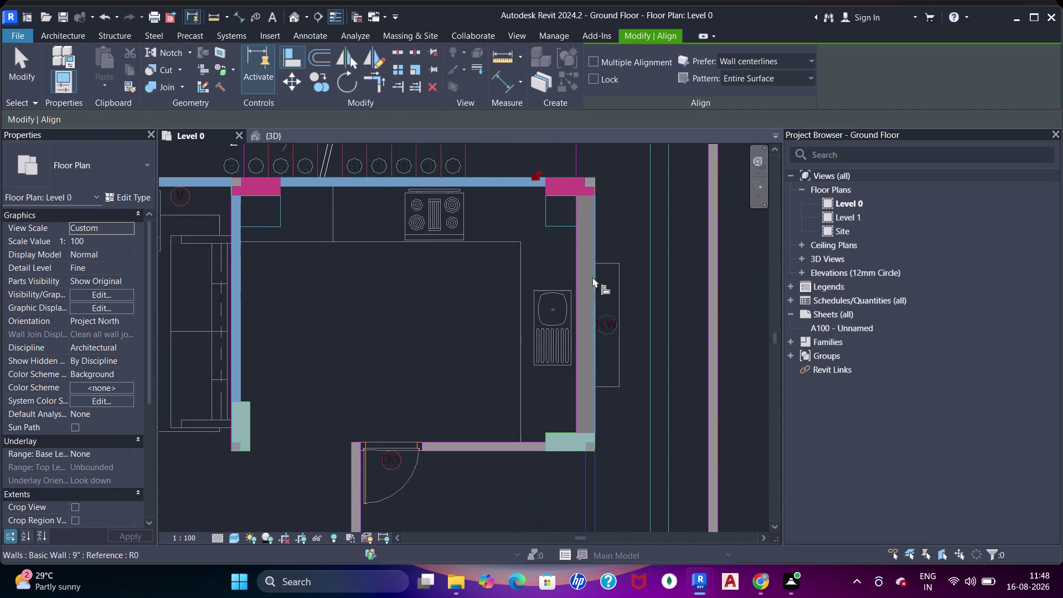
middle_drag(575, 367, 586, 332)
scroll(up, 3)
scroll(down, 3)
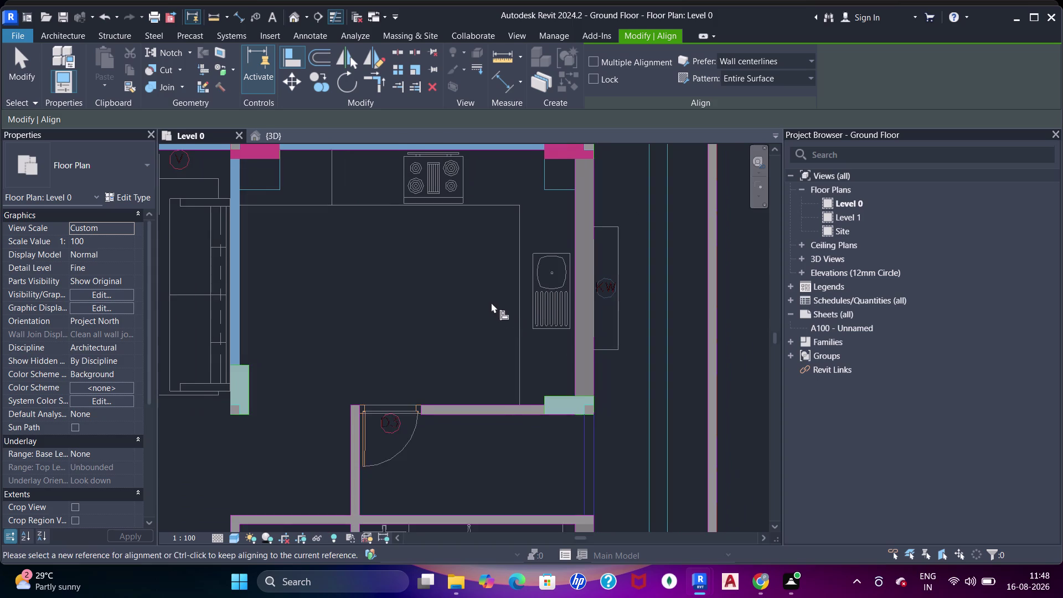
middle_drag(501, 321, 525, 354)
middle_drag(508, 367, 552, 286)
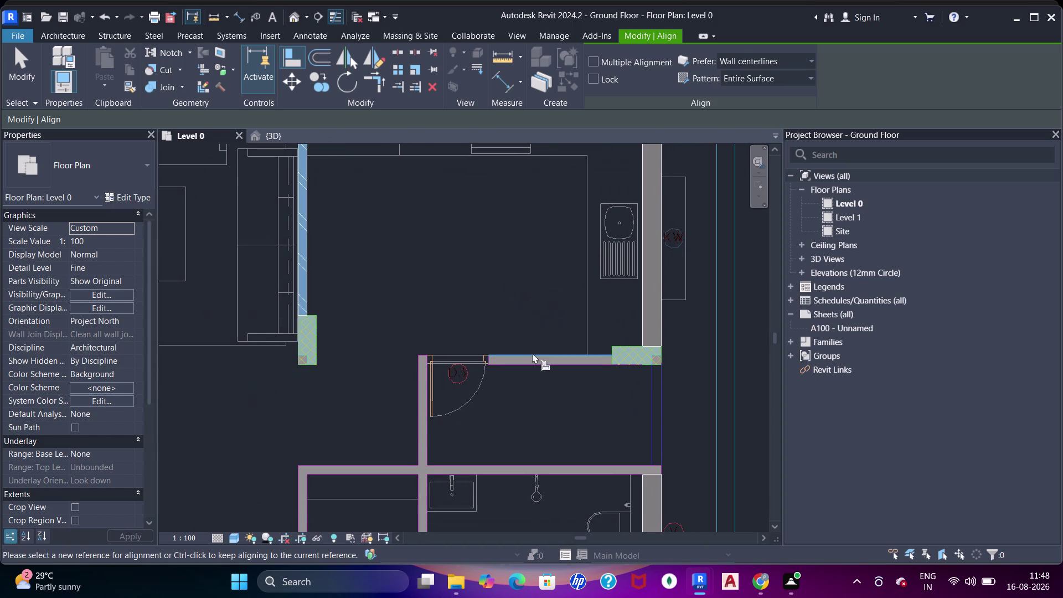
middle_drag(532, 352, 558, 253)
key(Escape)
key(Escape)
key(Escape)
key(Escape)
text(wa)
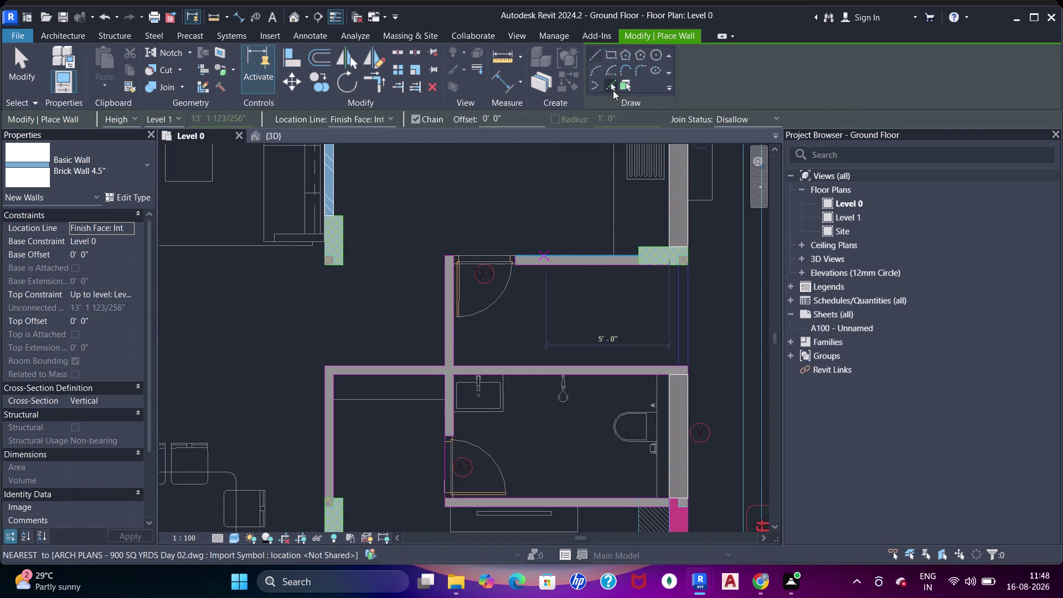
Trace brick walls along the bathroom's top edge to the column, beside door D3, and along the lower line.
click(613, 90)
click(556, 262)
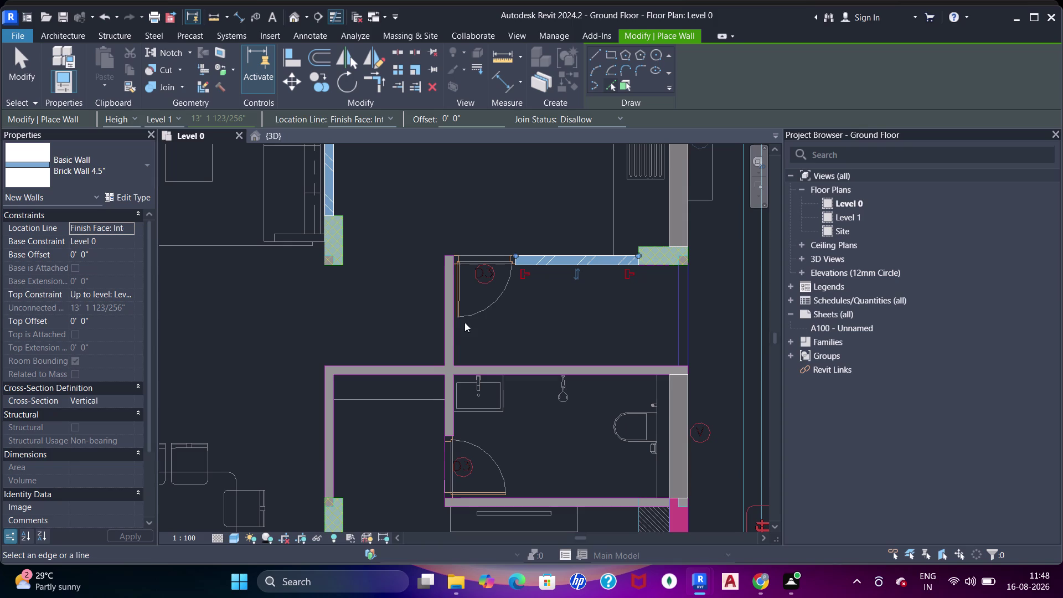
click(451, 329)
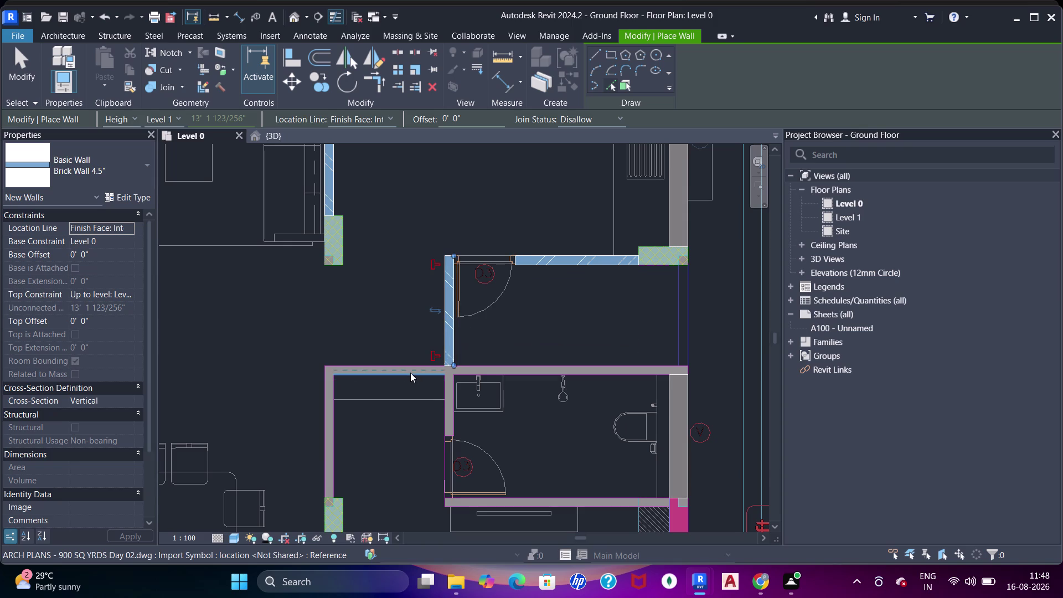
click(410, 373)
click(333, 440)
key(Escape)
key(Escape)
Select the top wall at the top-left corner and drag its end to adjust it.
key(w)
key(a)
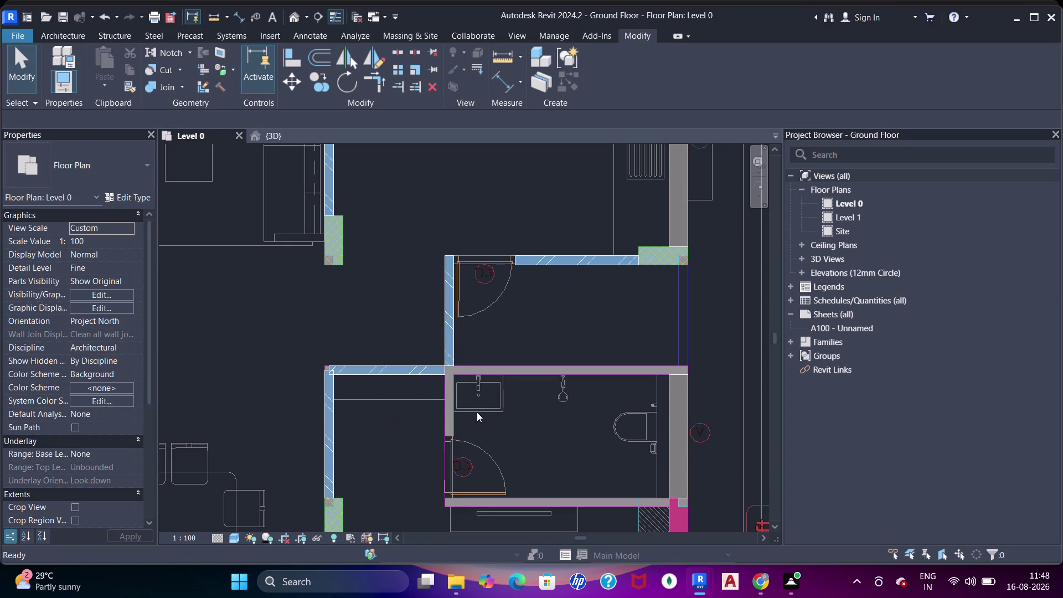
middle_drag(400, 403, 438, 369)
scroll(up, 3)
scroll(up, 3)
middle_drag(347, 356, 359, 347)
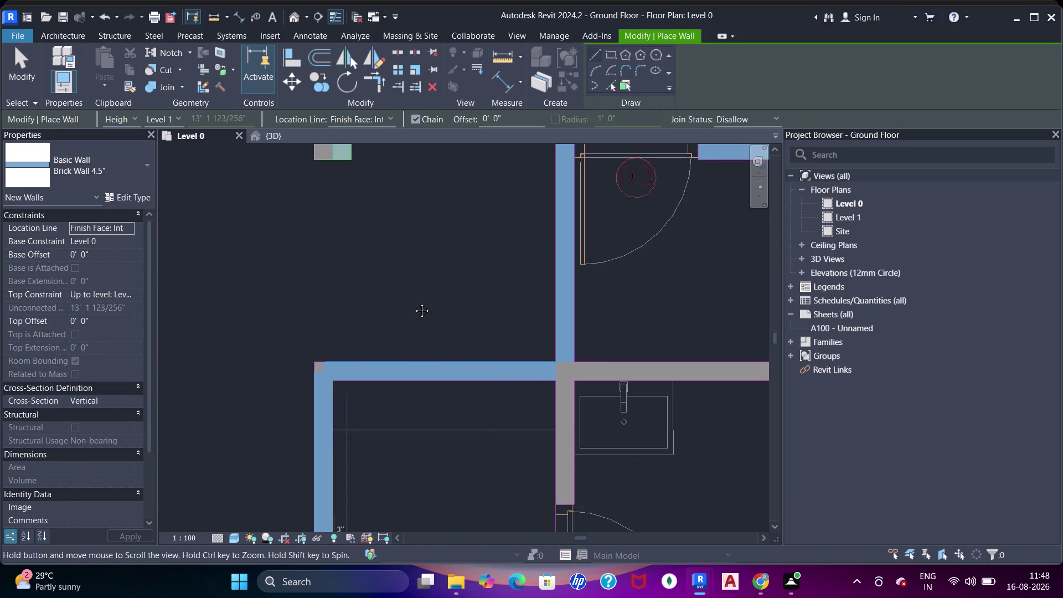
middle_drag(359, 347, 477, 240)
key(Escape)
key(Escape)
click(483, 261)
scroll(up, 3)
drag(448, 258, 488, 254)
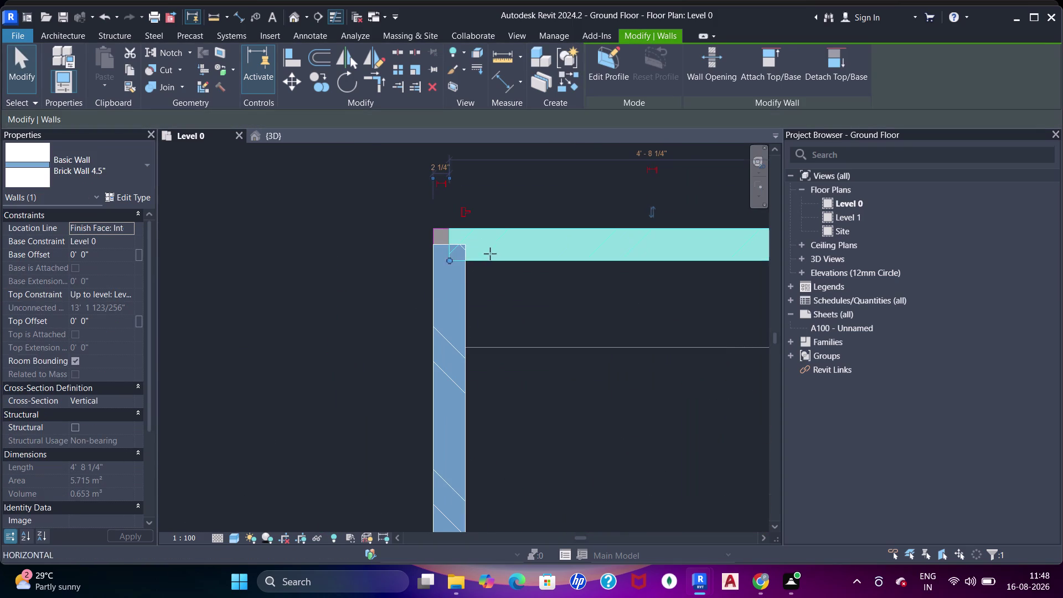
drag(488, 254, 492, 254)
key(Escape)
Align the wall end and the top wall face to the corner faces.
key(Escape)
key(a)
key(a)
key(a)
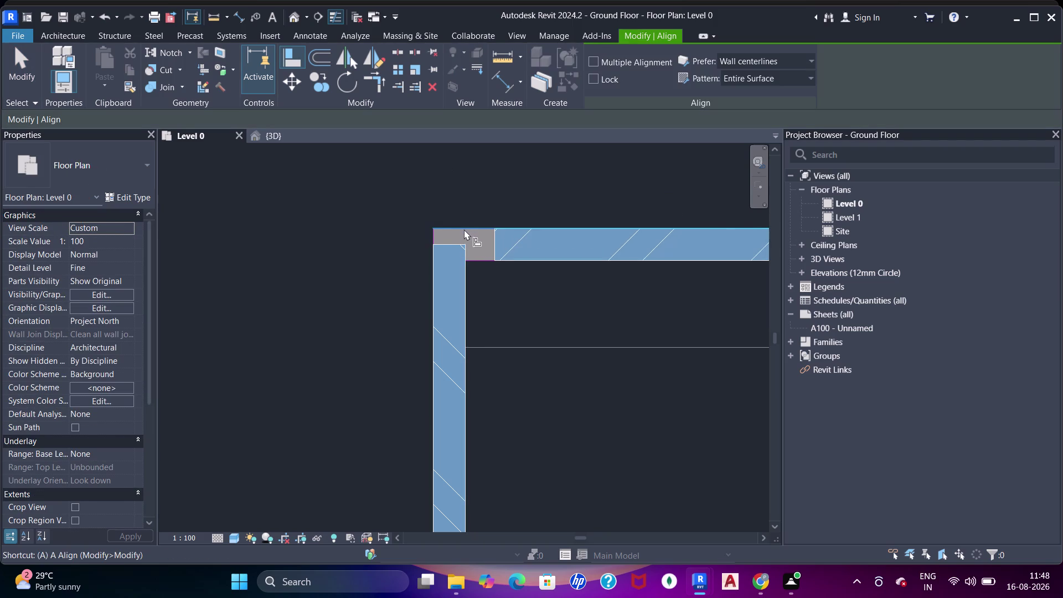
click(464, 229)
click(455, 239)
drag(475, 288, 474, 283)
click(469, 272)
click(498, 254)
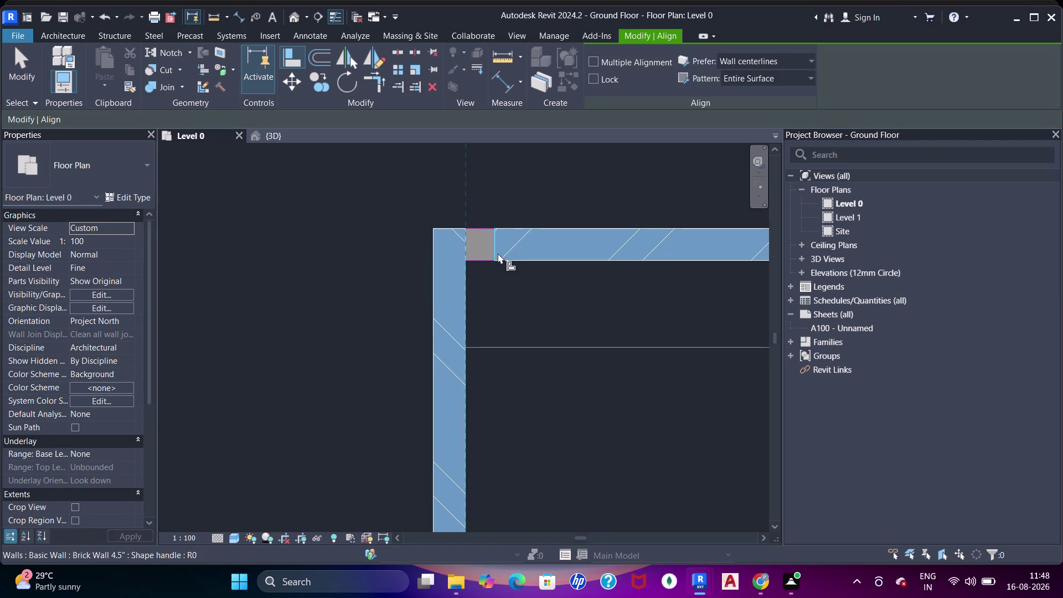
Align a bathroom wall face to the lower wall edge.
scroll(down, 3)
middle_drag(490, 262, 424, 250)
scroll(down, 3)
middle_drag(563, 235, 457, 251)
scroll(up, 3)
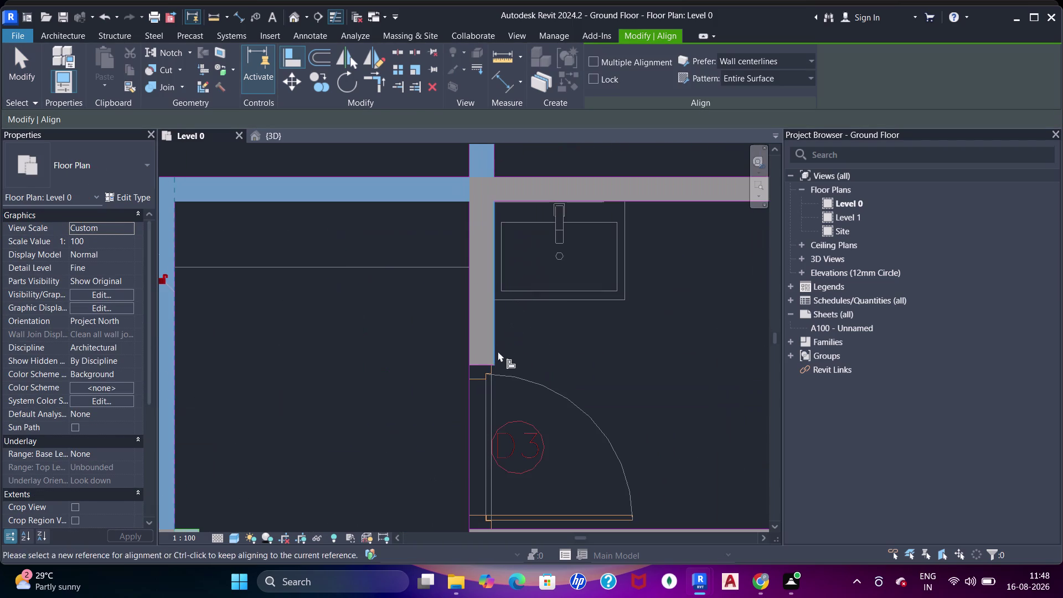
scroll(down, 3)
middle_drag(497, 359, 495, 243)
scroll(up, 3)
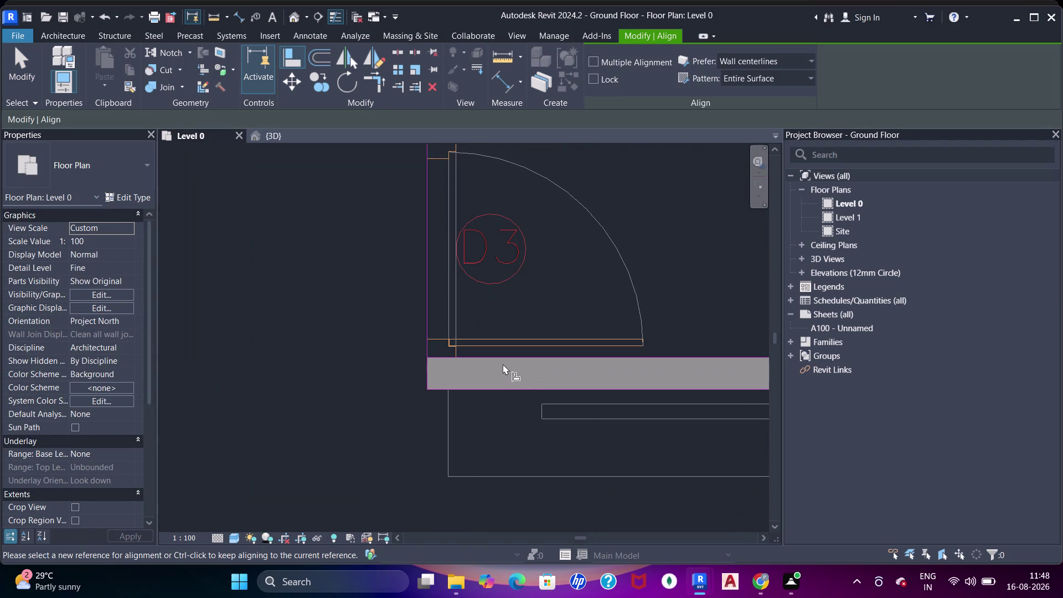
click(499, 359)
scroll(down, 3)
middle_drag(482, 223, 486, 303)
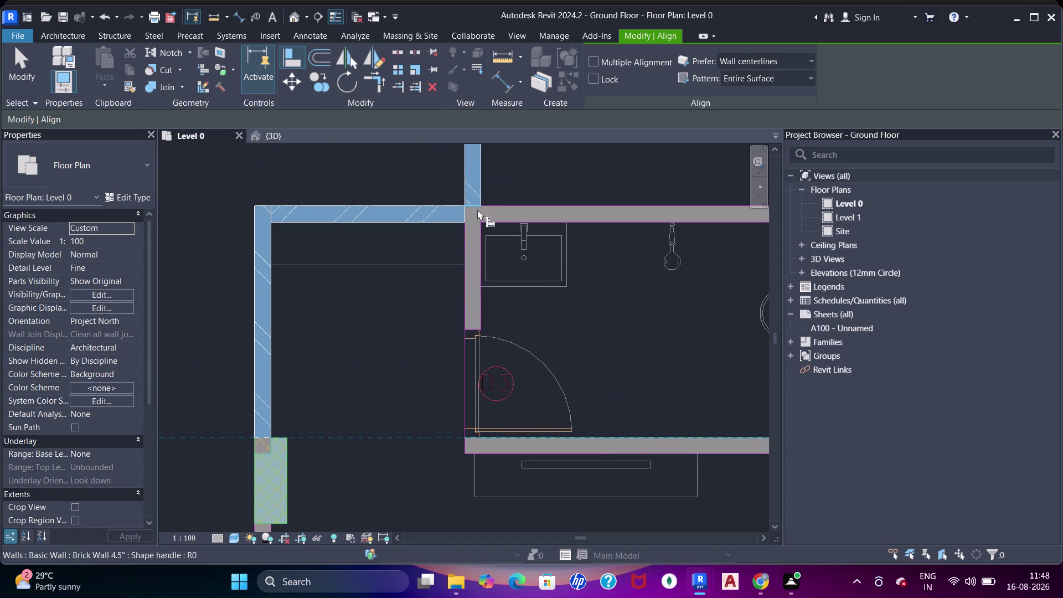
click(477, 209)
Align the top wall to the top-right wall corner.
middle_drag(608, 390, 540, 410)
click(572, 364)
scroll(down, 3)
middle_drag(678, 306, 559, 307)
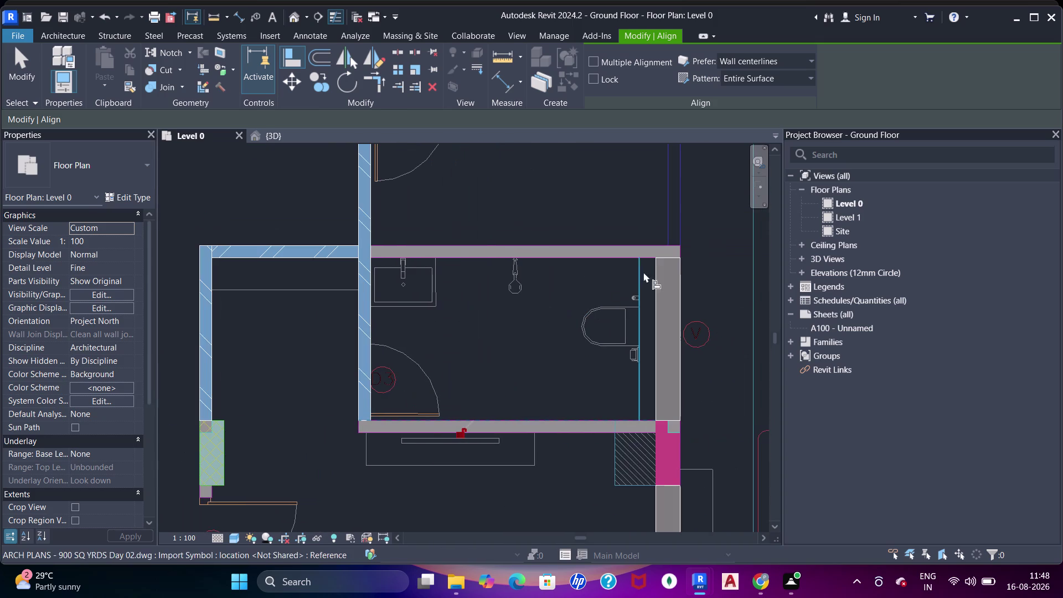
scroll(up, 3)
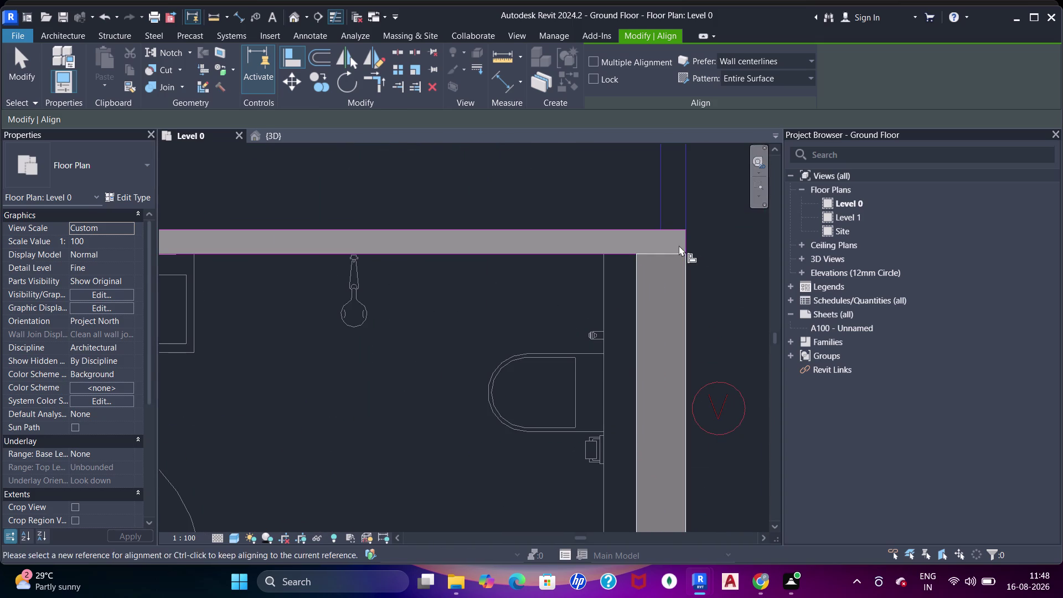
click(688, 239)
scroll(down, 3)
middle_drag(488, 262, 554, 264)
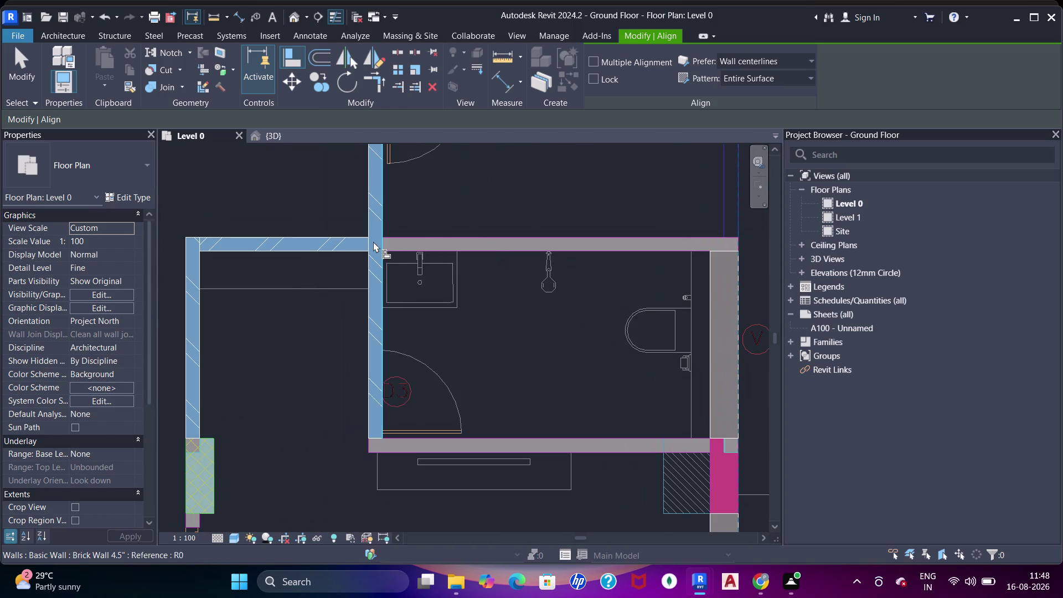
click(364, 243)
Align the top wall to the wall face near door D3.
scroll(down, 3)
middle_drag(468, 270, 402, 293)
scroll(down, 3)
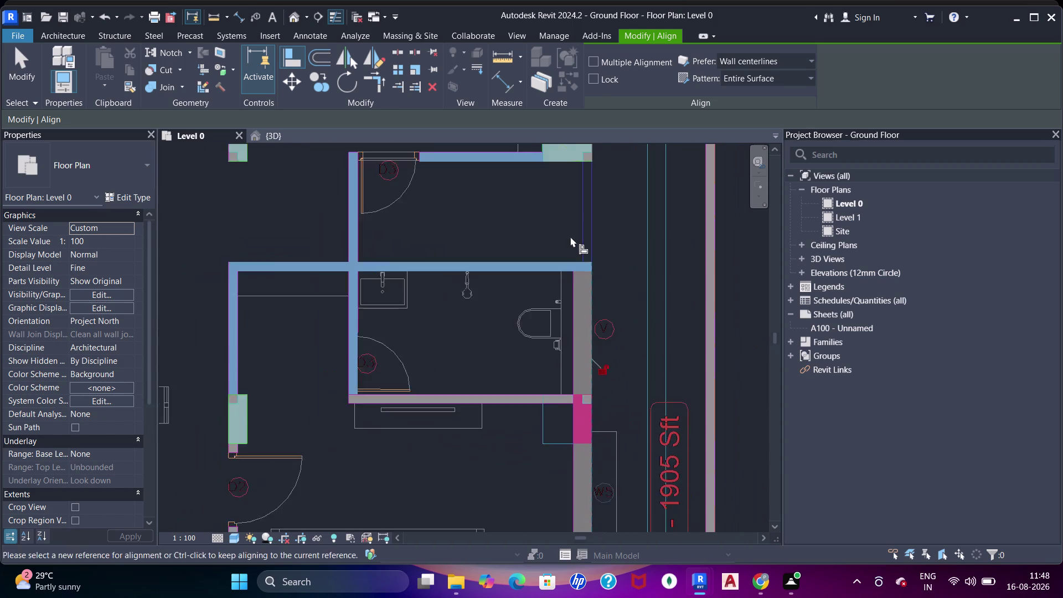
middle_drag(568, 258, 561, 314)
scroll(down, 3)
middle_click(386, 280)
scroll(up, 3)
click(406, 182)
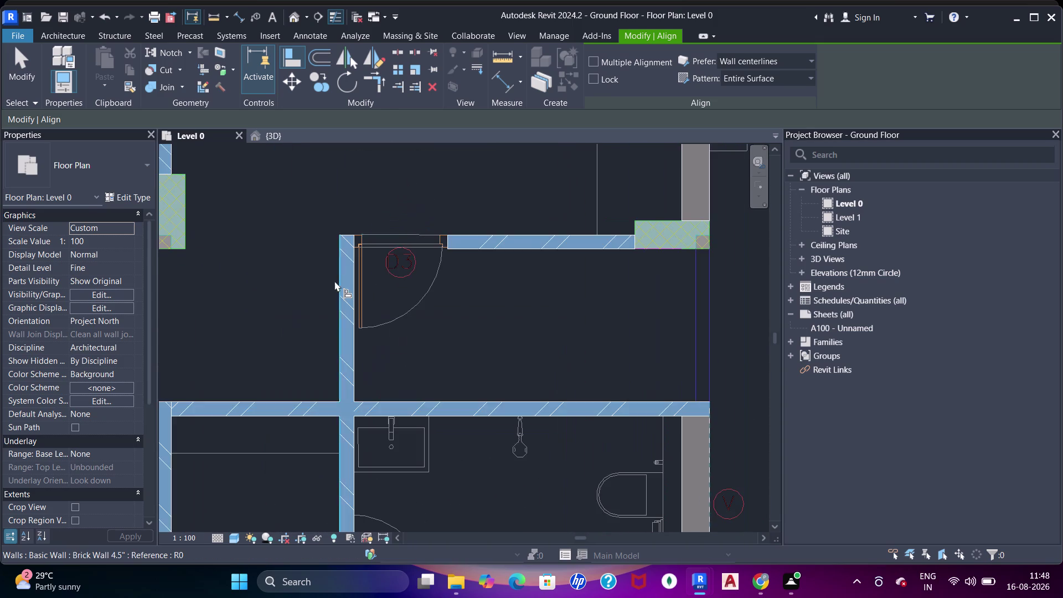
scroll(up, 3)
click(376, 201)
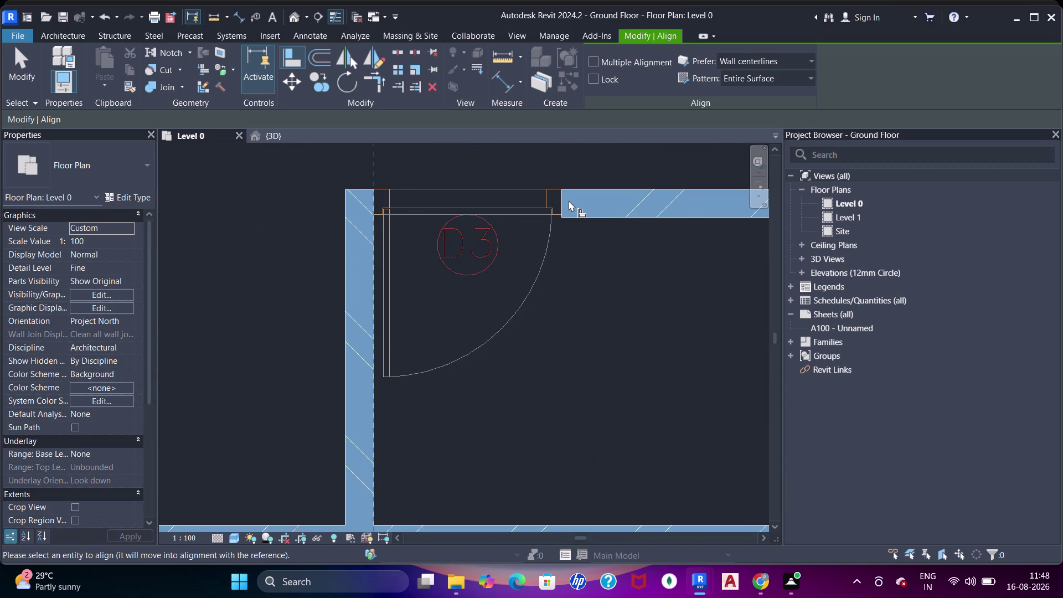
click(560, 204)
scroll(down, 3)
scroll(up, 3)
key(Escape)
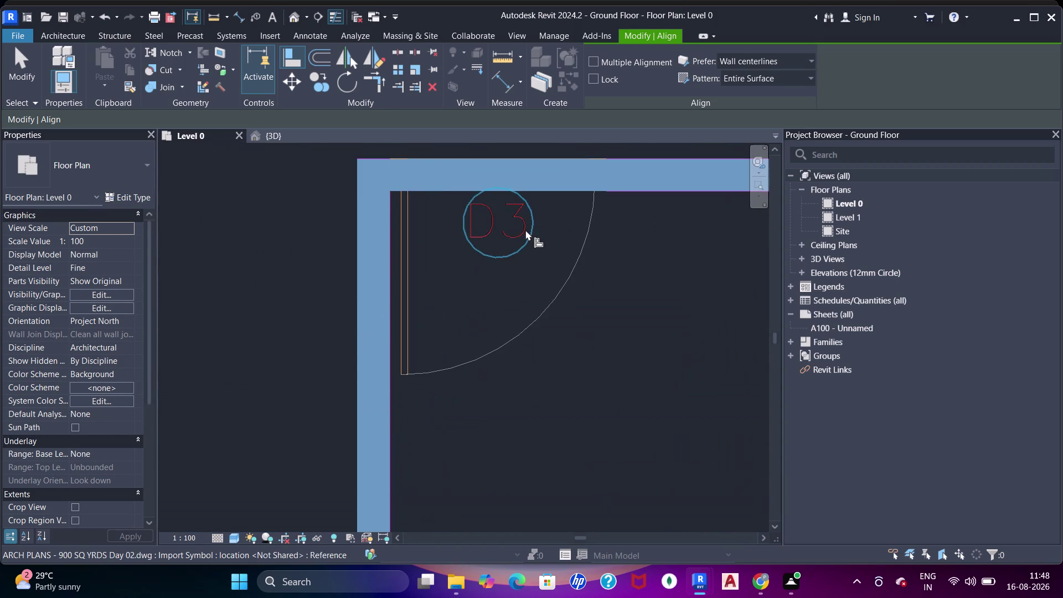
Join the side wall with the top wall above door D3 using Join Geometry.
key(Escape)
middle_drag(524, 250, 523, 274)
key(j)
key(j)
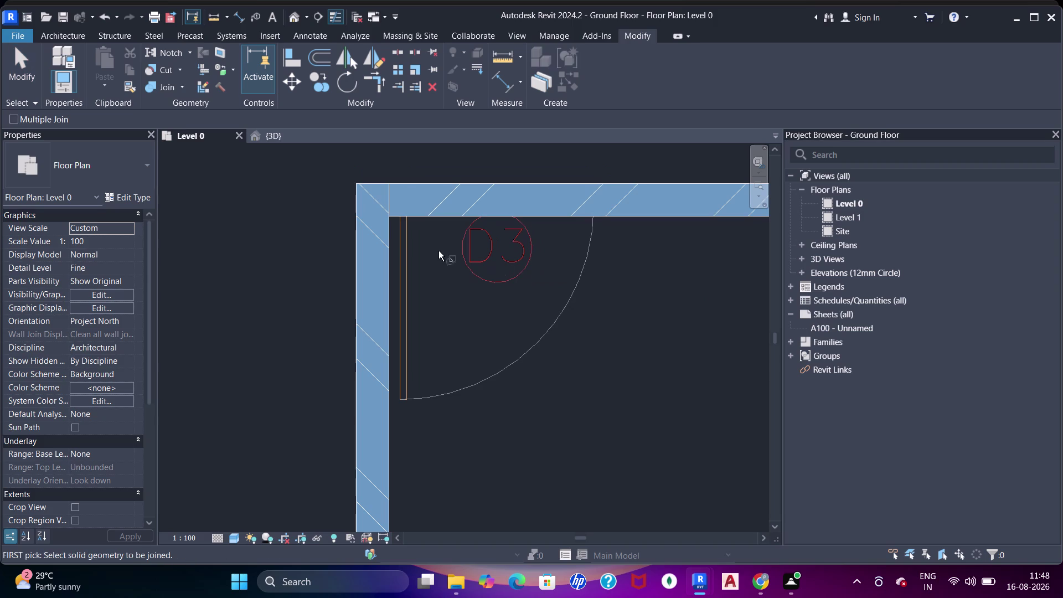
click(370, 240)
click(420, 217)
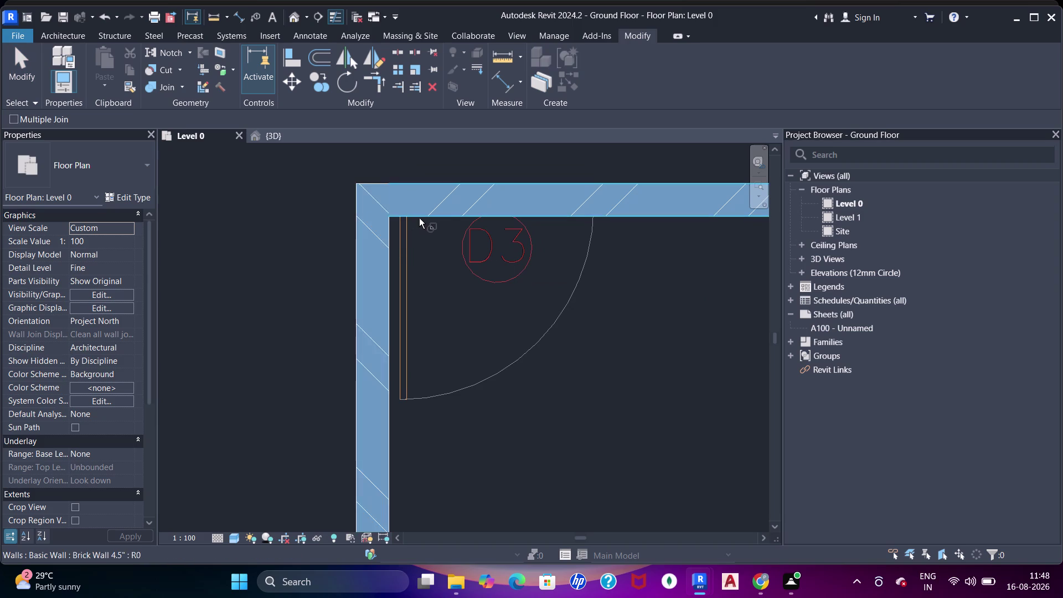
scroll(down, 3)
middle_drag(439, 291, 465, 211)
scroll(up, 3)
middle_drag(298, 286, 323, 293)
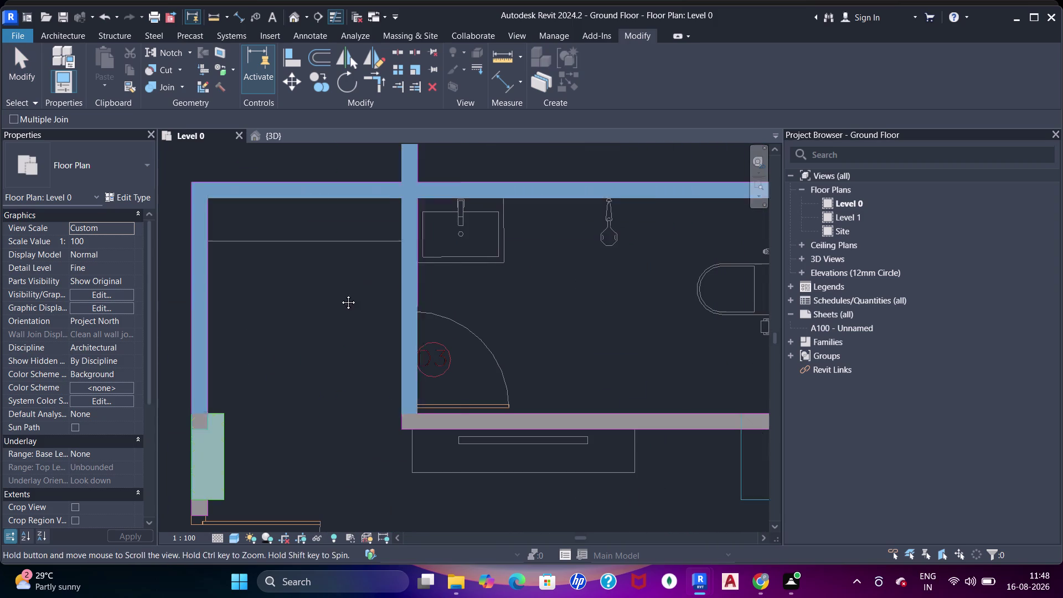
middle_drag(323, 293, 344, 294)
Join the two walls at the left room corner.
click(257, 223)
click(279, 202)
scroll(down, 3)
middle_drag(361, 256, 357, 235)
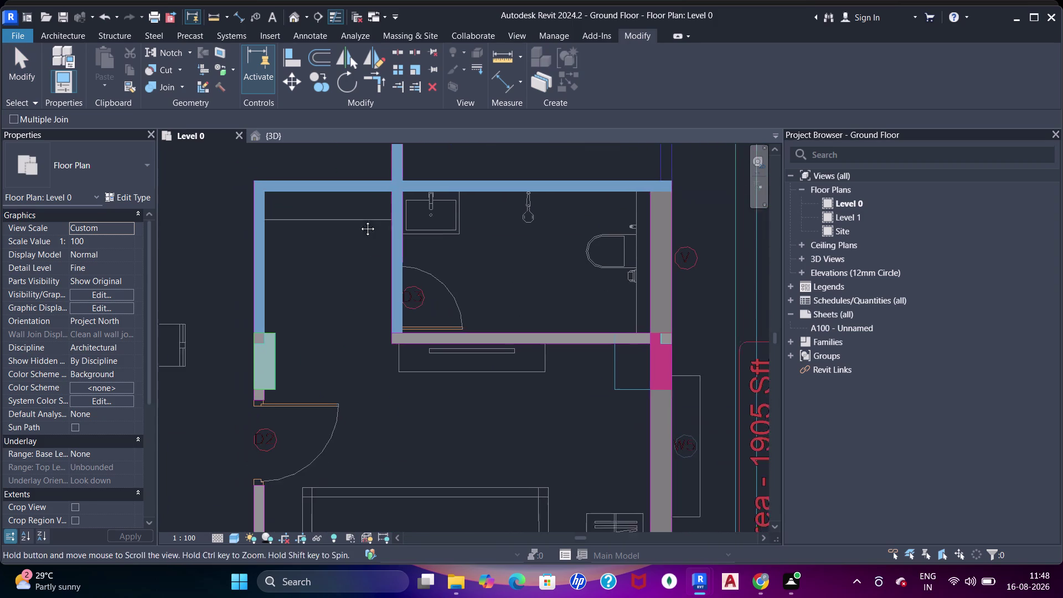
middle_drag(357, 235, 362, 215)
middle_drag(353, 300, 353, 280)
middle_drag(456, 230, 445, 276)
scroll(up, 3)
middle_drag(446, 334, 447, 296)
key(Escape)
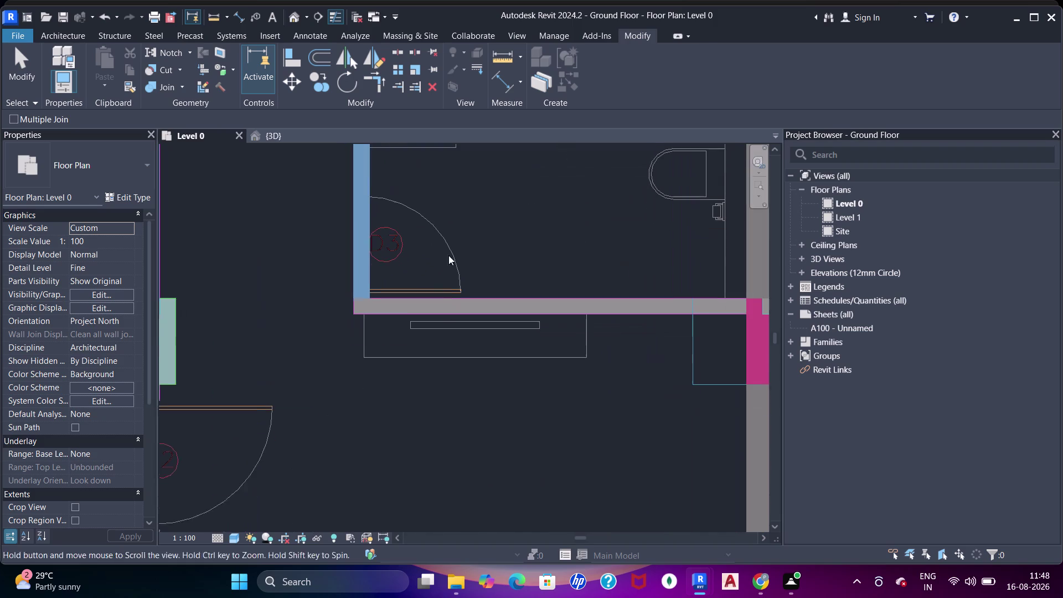
middle_drag(446, 296, 453, 239)
key(Escape)
Place a brick wall along the bathroom's lower line.
key(w)
key(a)
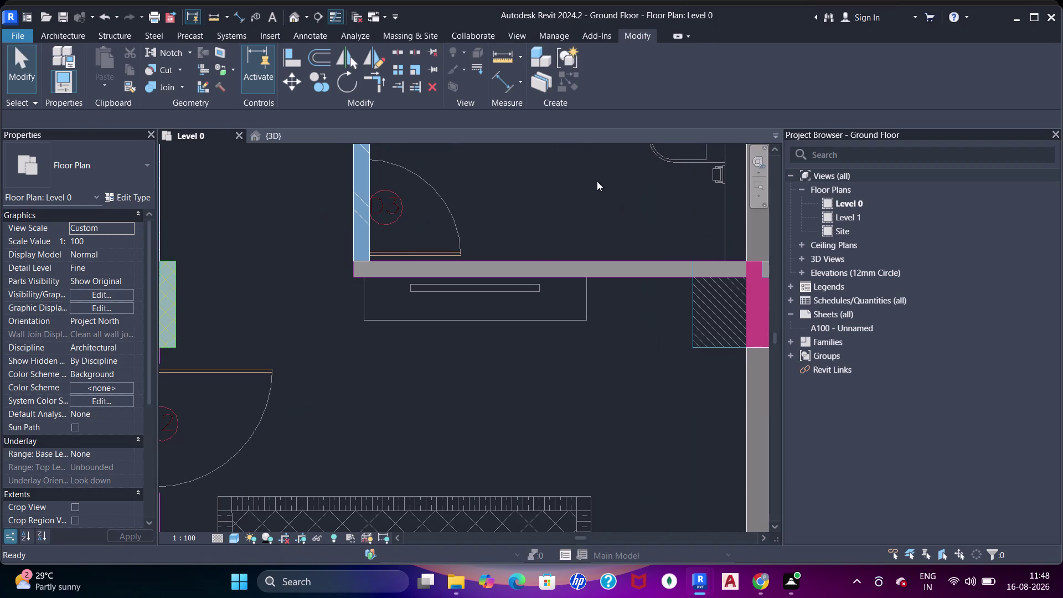
click(614, 84)
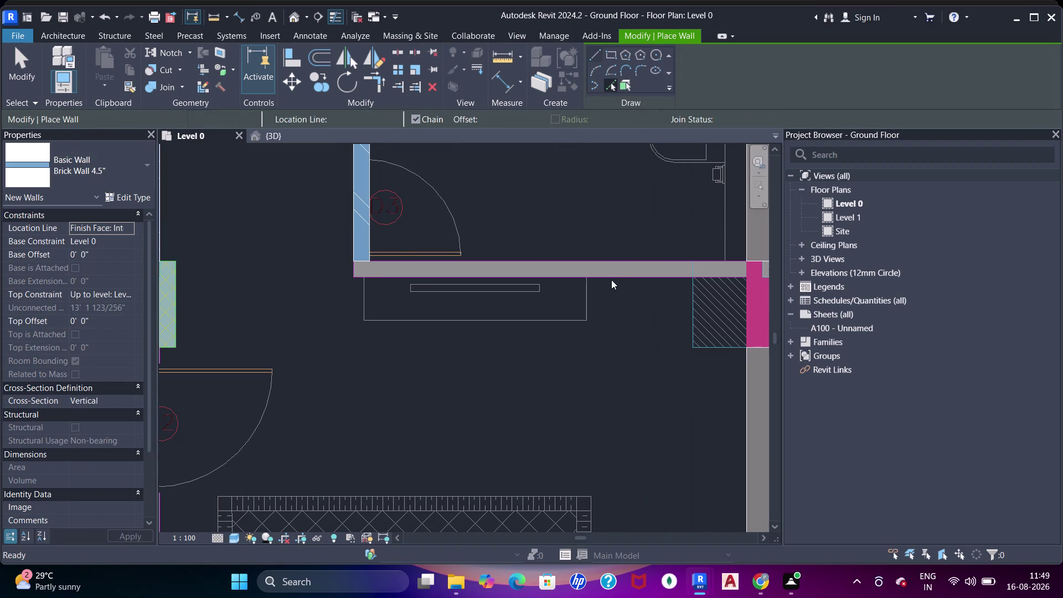
click(599, 275)
key(Escape)
key(Escape)
key(Escape)
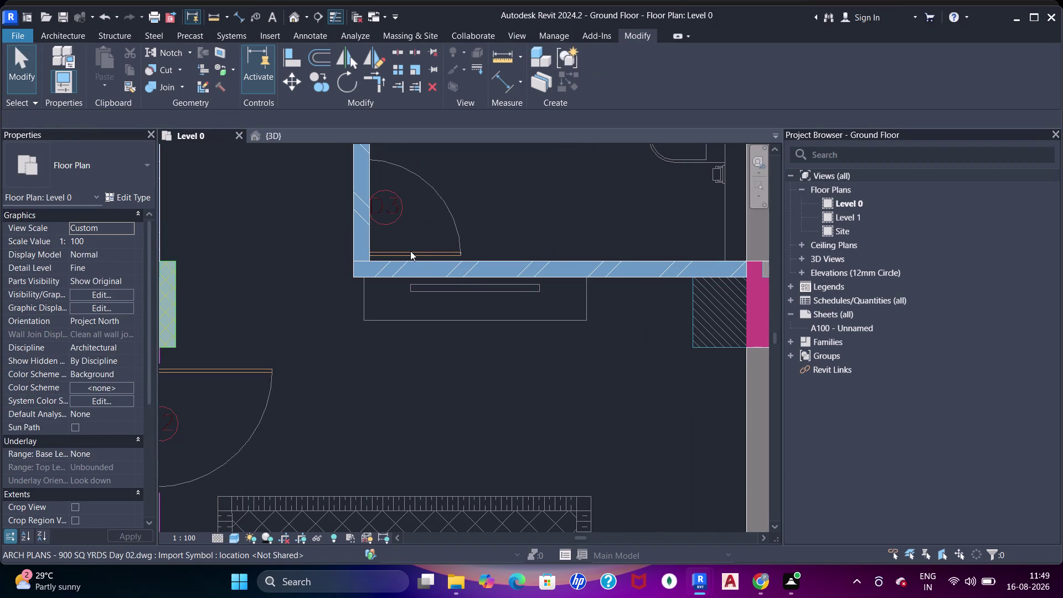
Select the new lower wall to check its placement.
click(406, 253)
key(Escape)
click(375, 266)
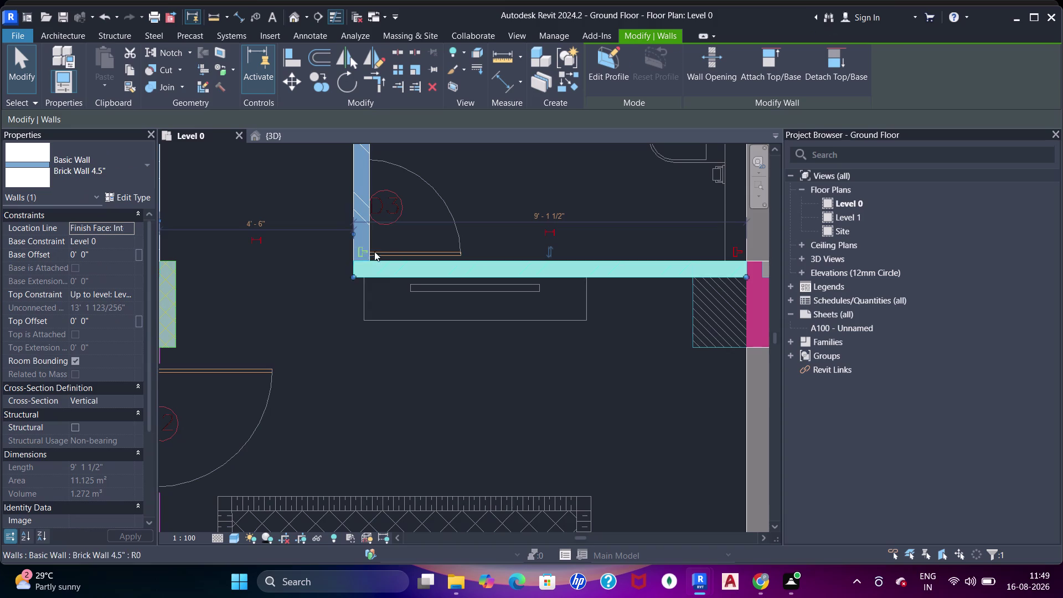
click(371, 234)
key(Escape)
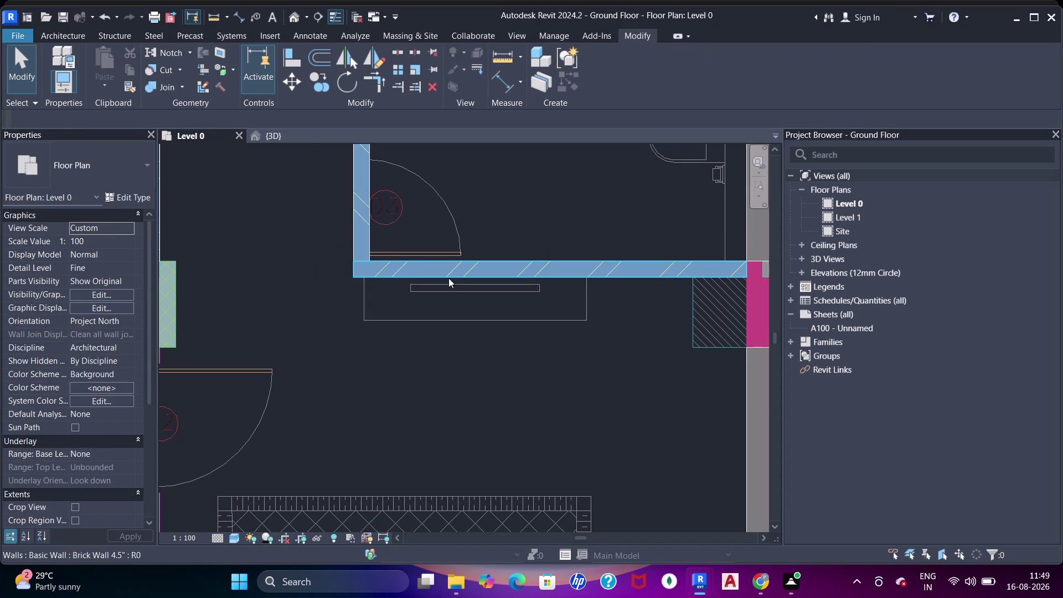
Join the side wall with the new lower wall.
key(j)
key(j)
click(441, 270)
click(369, 246)
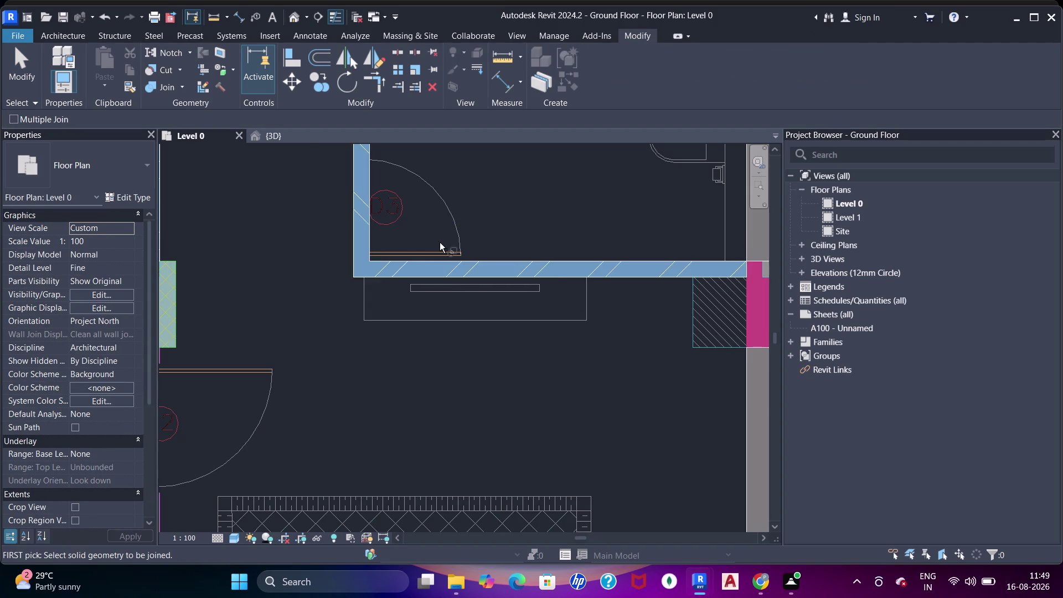
Add brick walls on the bedroom's left and lower CAD lines using Pick Lines.
middle_drag(614, 282, 579, 259)
scroll(down, 3)
middle_drag(559, 299, 602, 251)
middle_drag(385, 319, 436, 297)
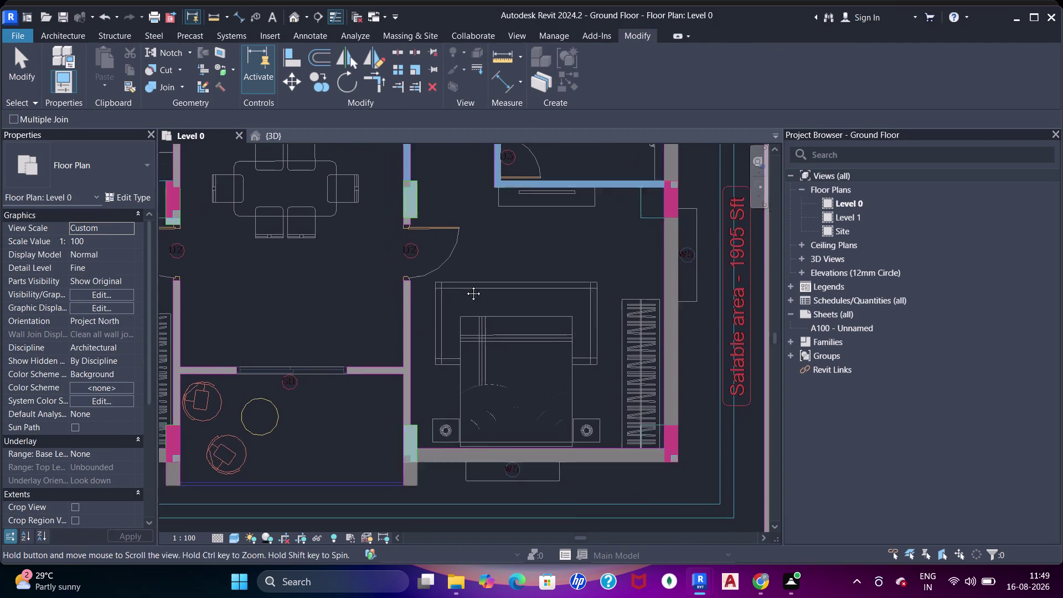
middle_drag(436, 297, 482, 273)
scroll(up, 3)
key(w)
key(a)
click(611, 85)
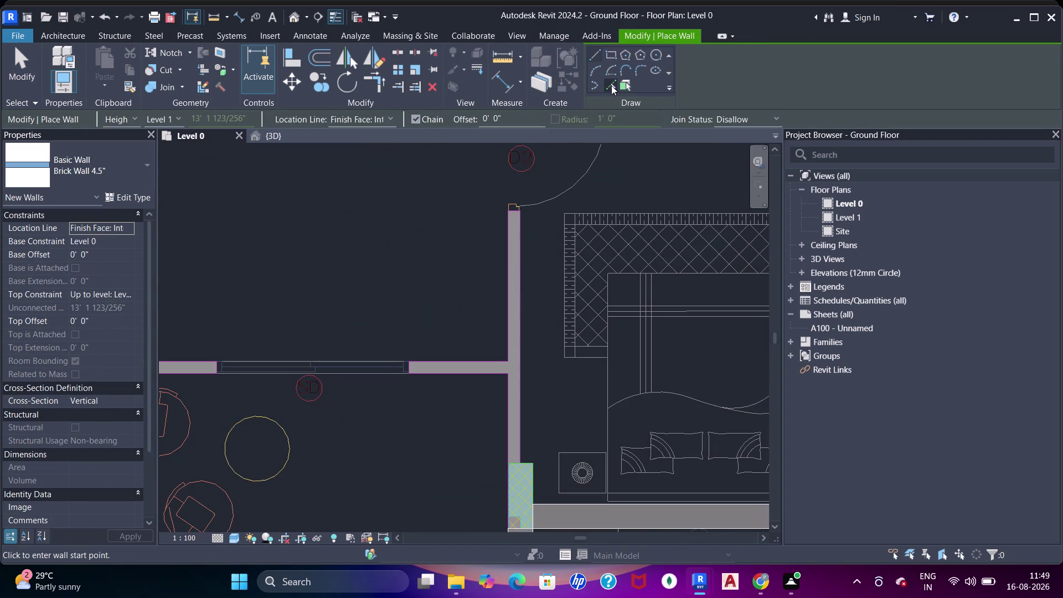
click(520, 268)
middle_drag(518, 309, 601, 263)
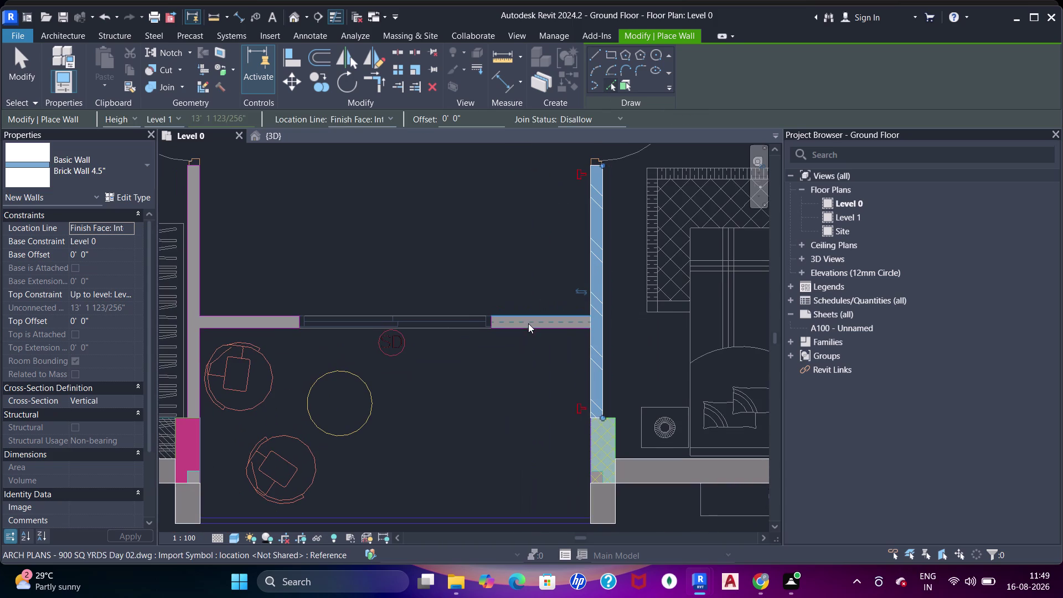
click(527, 325)
Align the lower wall with its CAD plan line.
key(Escape)
key(Escape)
key(a)
key(a)
key(a)
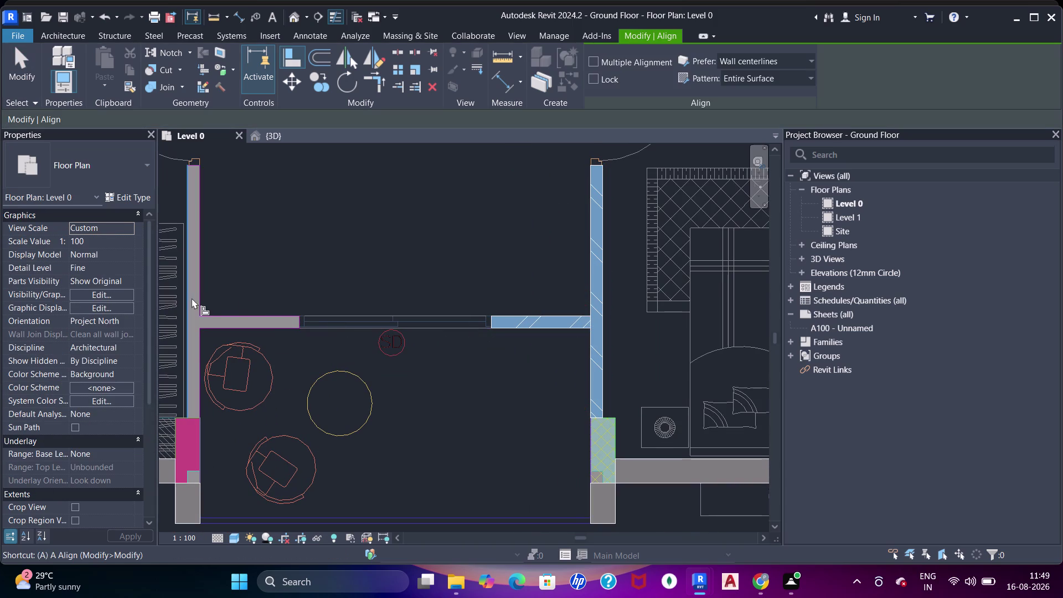
click(199, 299)
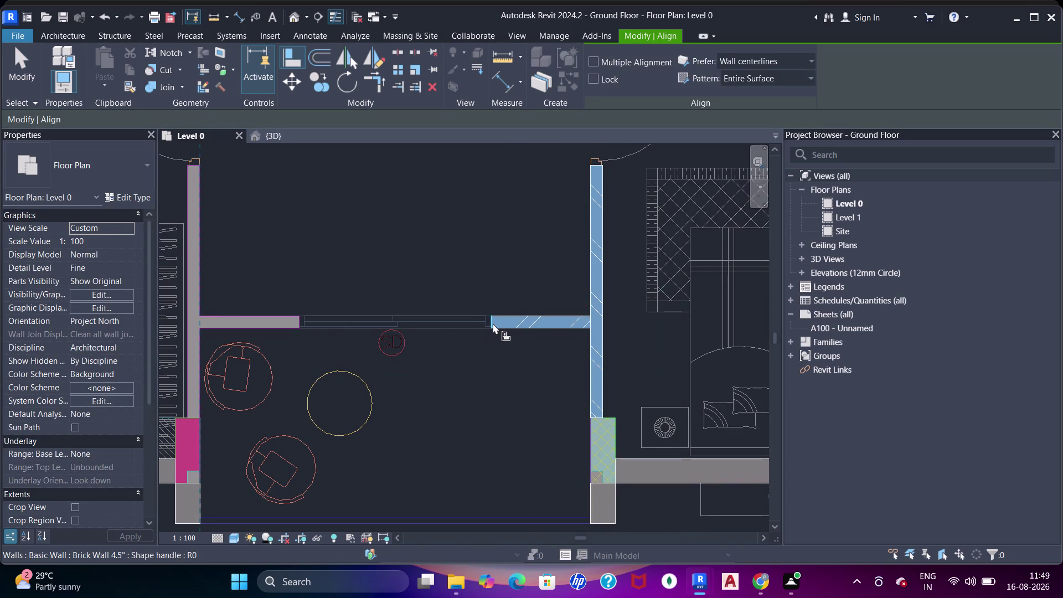
click(493, 324)
middle_drag(496, 367, 745, 381)
scroll(down, 3)
middle_click(554, 318)
key(Escape)
key(Escape)
Start another picked-line wall, then cancel wall placement.
key(w)
key(a)
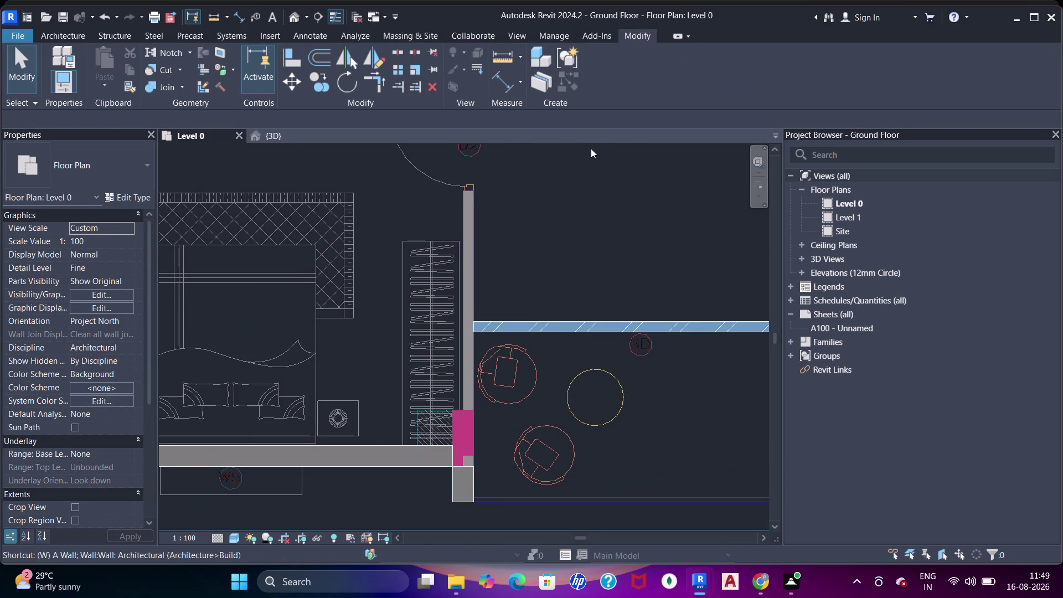
click(608, 87)
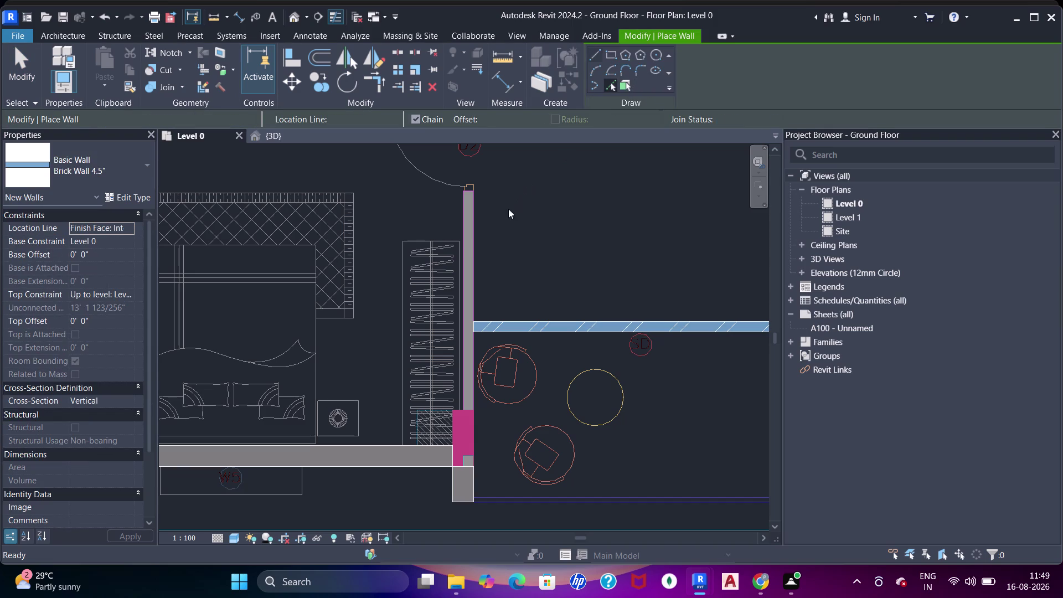
click(469, 239)
key(Escape)
key(Escape)
middle_drag(508, 271, 525, 238)
Align the bathroom's vertical brick wall flush with the magenta column edge.
key(a)
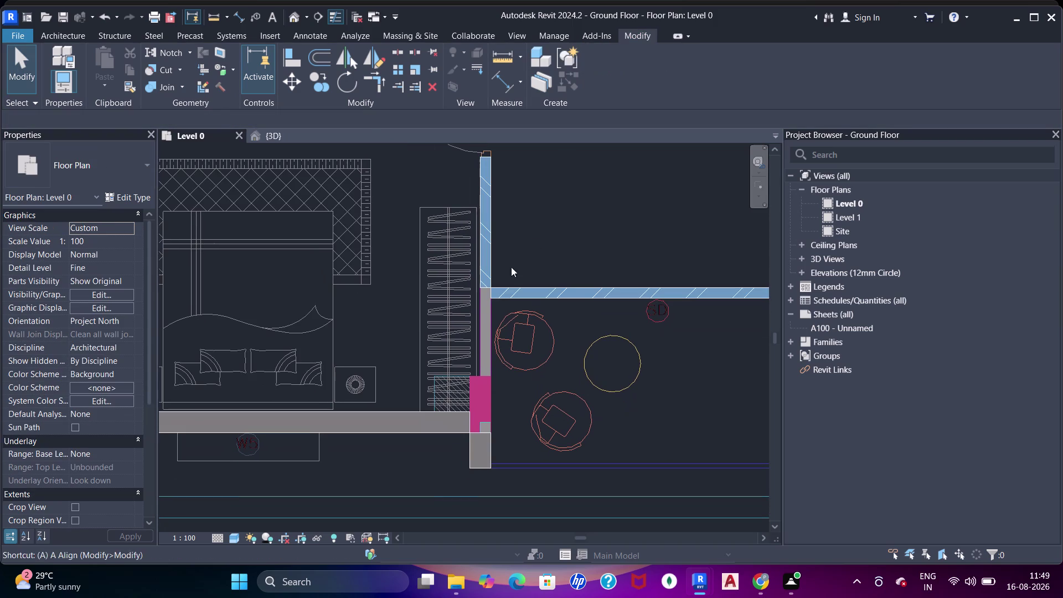
key(a)
key(a)
scroll(up, 3)
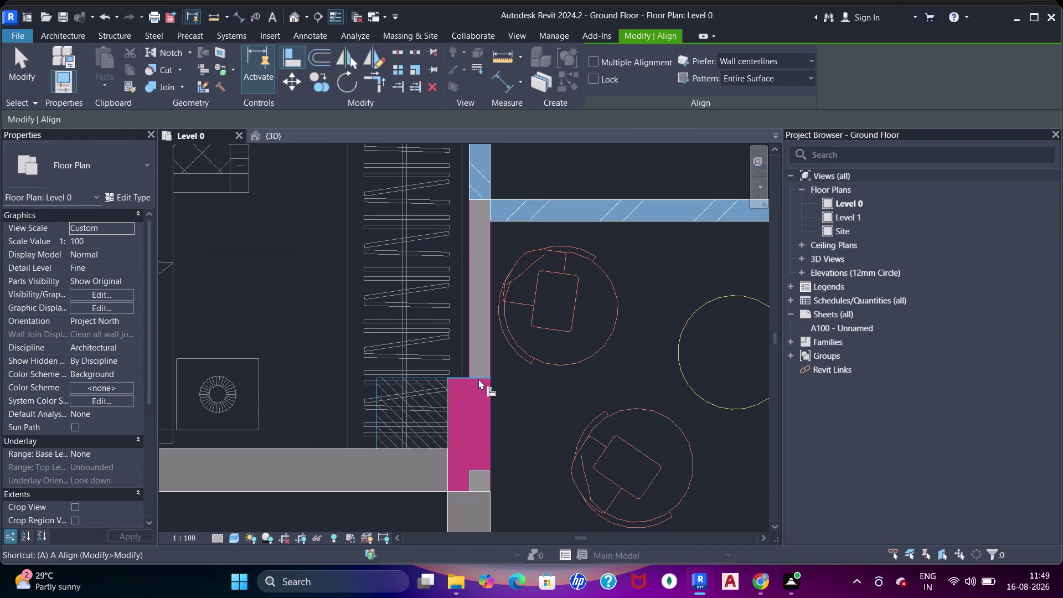
click(478, 379)
click(479, 202)
scroll(down, 3)
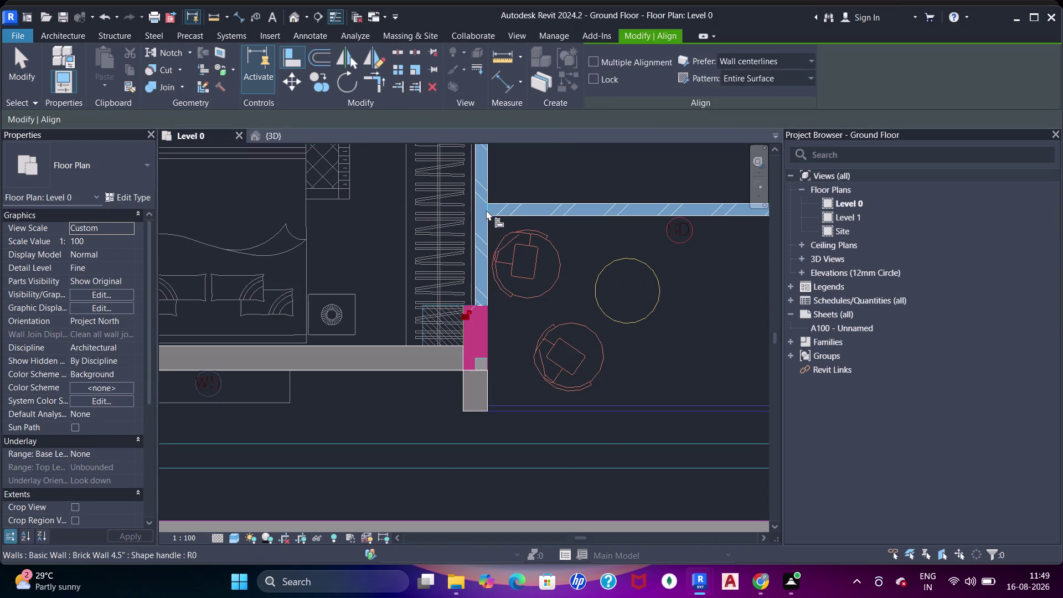
key(Escape)
key(Escape)
Join the bathroom wall's geometry with the adjacent column using Join Geometry (JJ).
key(j)
text(jj)
click(489, 239)
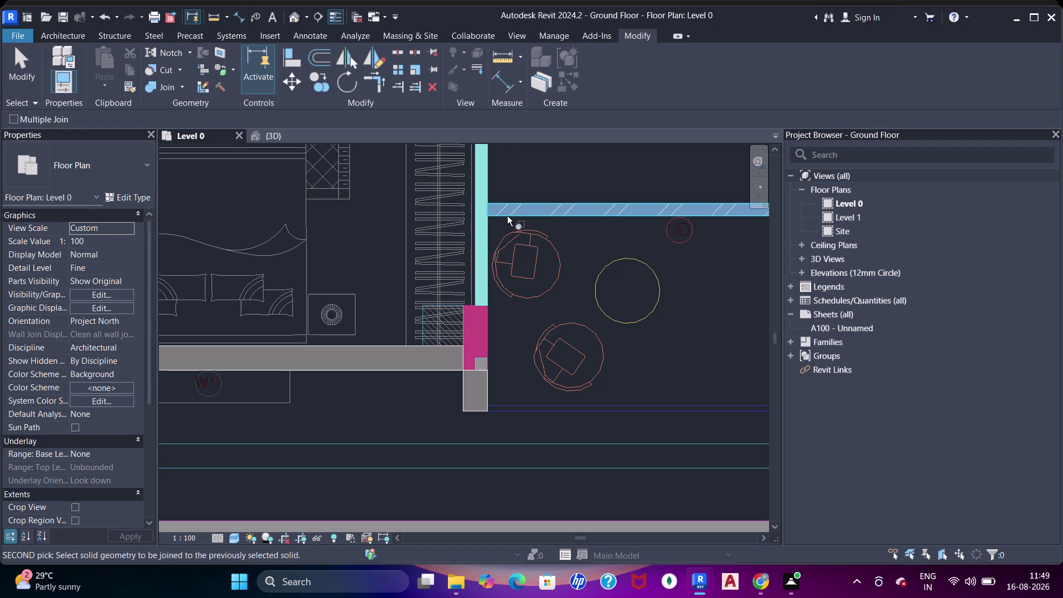
click(507, 211)
scroll(down, 3)
middle_drag(566, 242, 497, 294)
middle_drag(624, 260, 599, 197)
scroll(down, 3)
middle_drag(531, 249, 467, 311)
middle_drag(447, 250, 452, 283)
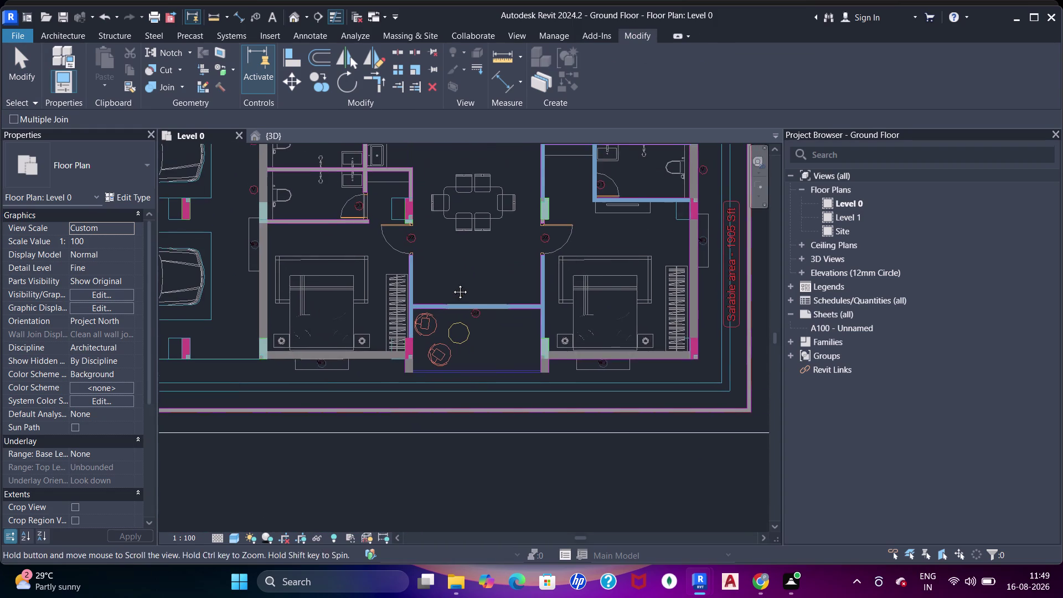
Move the view to the first D2 doorway and select the column beside it.
middle_drag(452, 284, 452, 284)
middle_drag(483, 275, 509, 291)
scroll(up, 3)
scroll(up, 3)
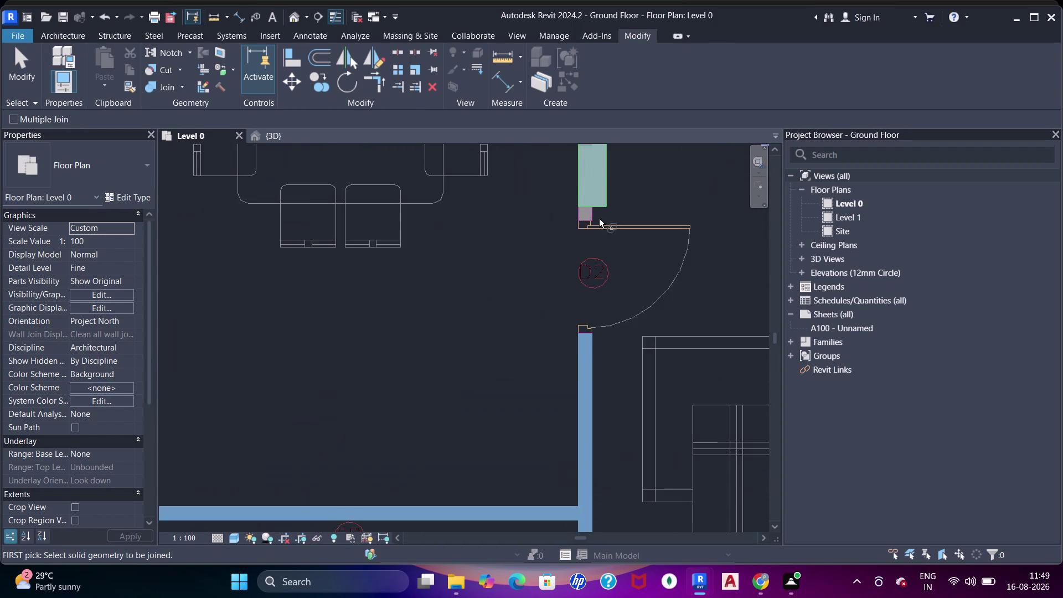
scroll(down, 3)
middle_drag(591, 312, 573, 298)
click(620, 173)
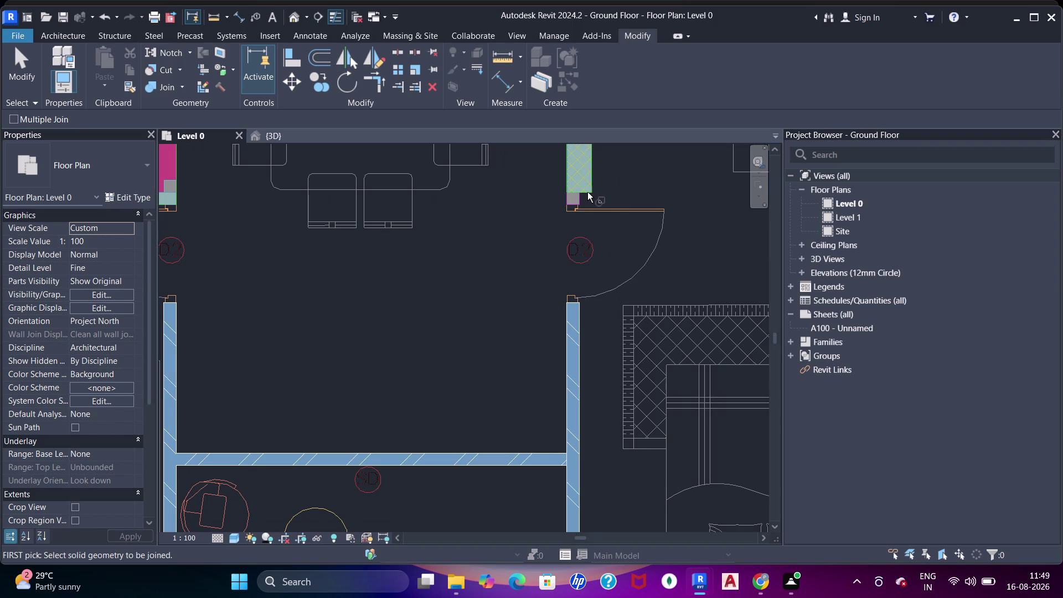
scroll(up, 3)
click(584, 193)
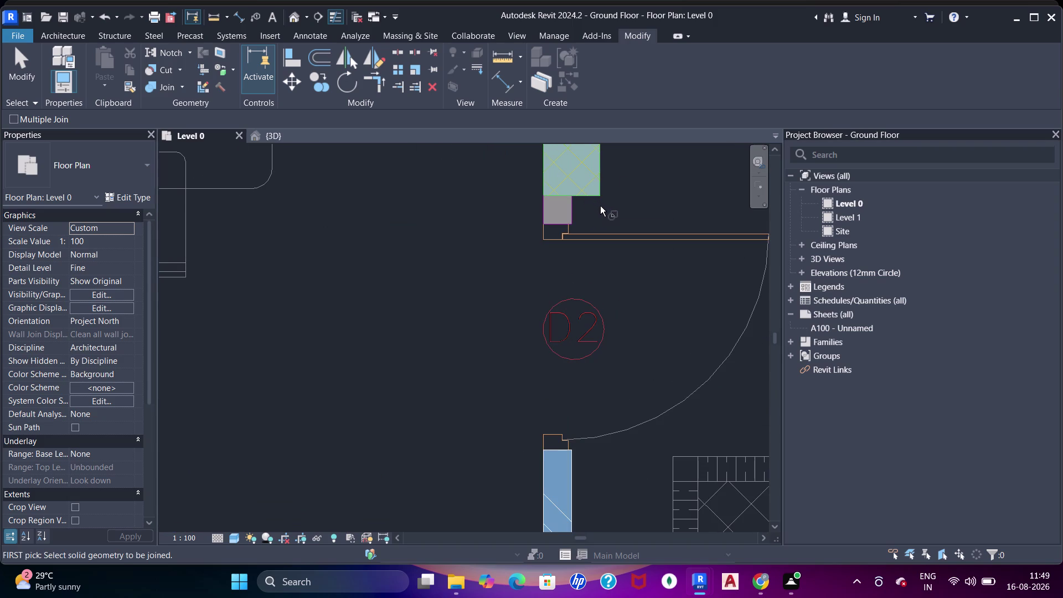
Align the wall at the first D2 doorway with its column's edge.
key(Escape)
key(Escape)
key(a)
key(a)
key(a)
click(586, 198)
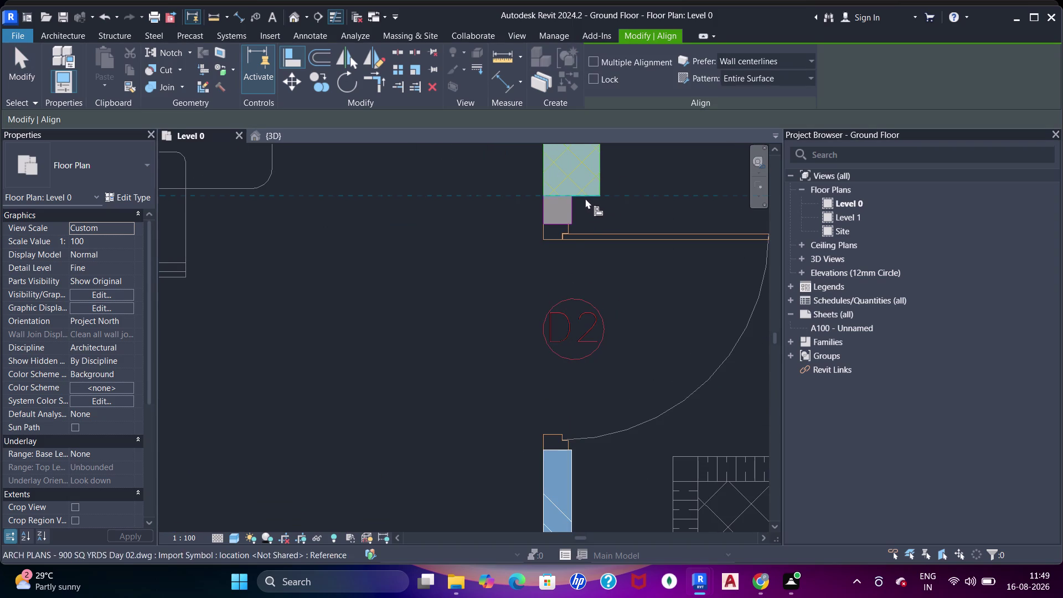
click(556, 446)
scroll(down, 3)
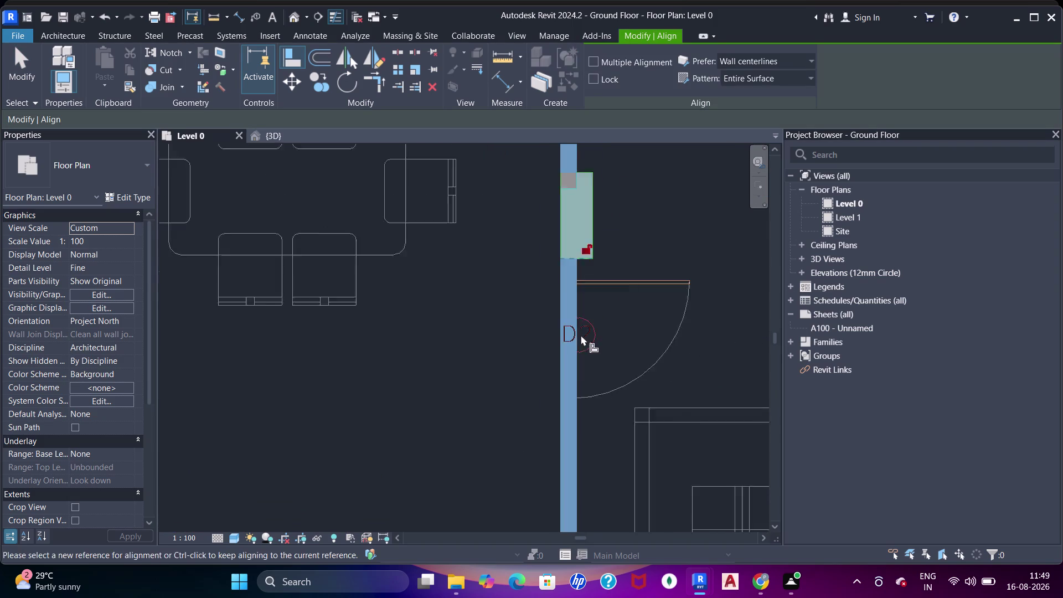
Move the view across the floor plan to the second D2 doorway.
middle_drag(557, 295, 554, 370)
scroll(down, 3)
middle_drag(592, 257, 480, 265)
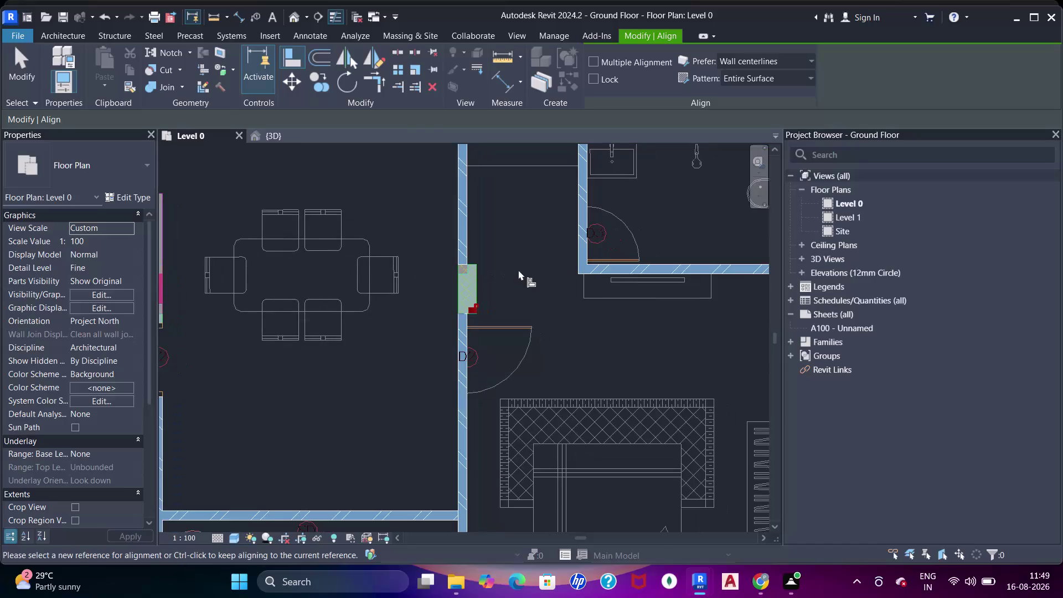
scroll(down, 3)
scroll(down, 3)
middle_drag(437, 260, 540, 212)
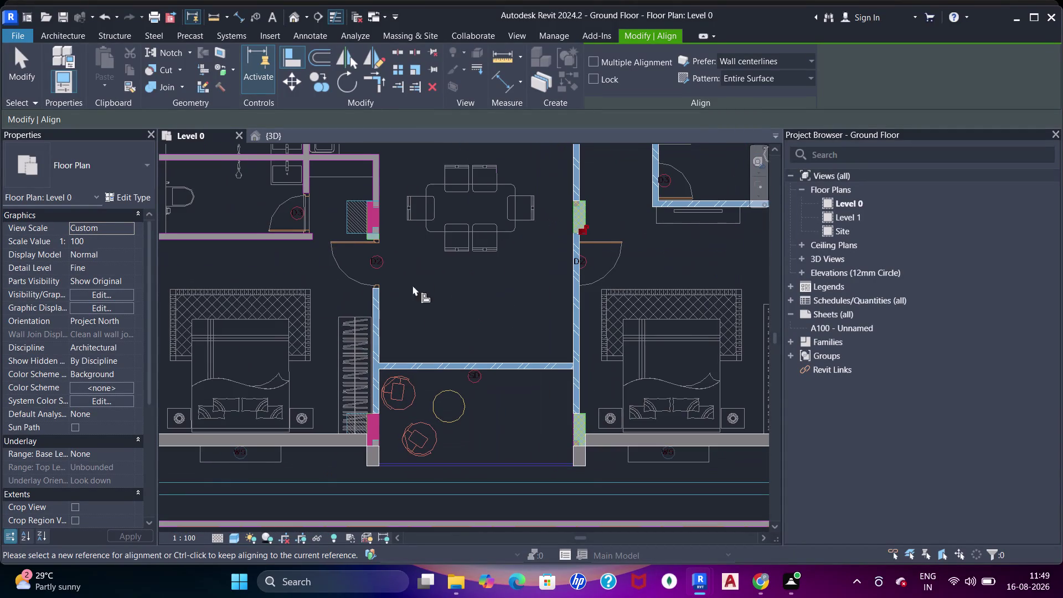
scroll(up, 3)
click(425, 264)
scroll(up, 3)
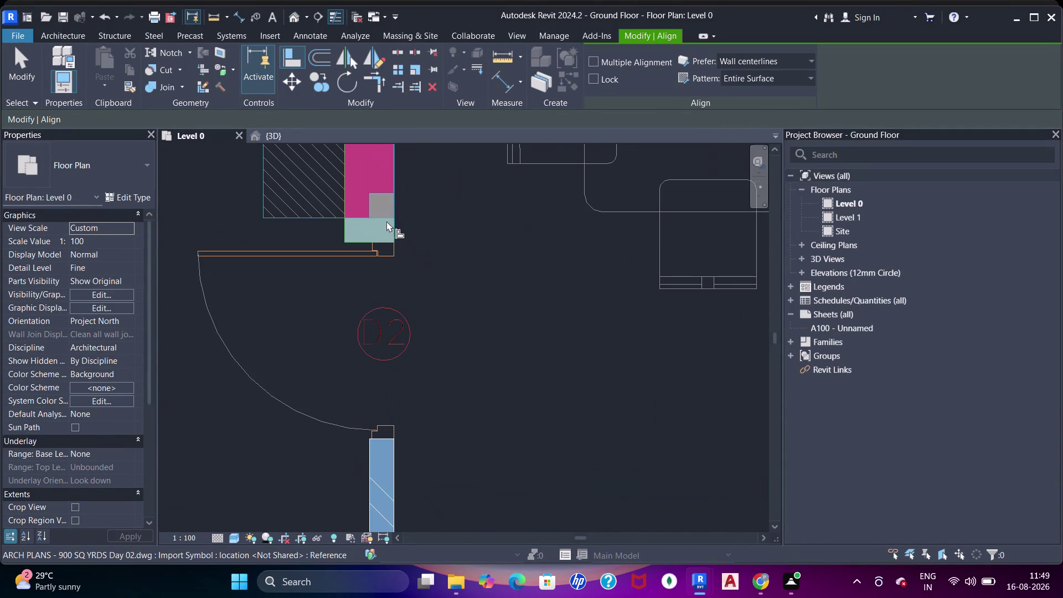
Align the wall at the second D2 doorway up to its column's edge.
click(381, 219)
click(378, 440)
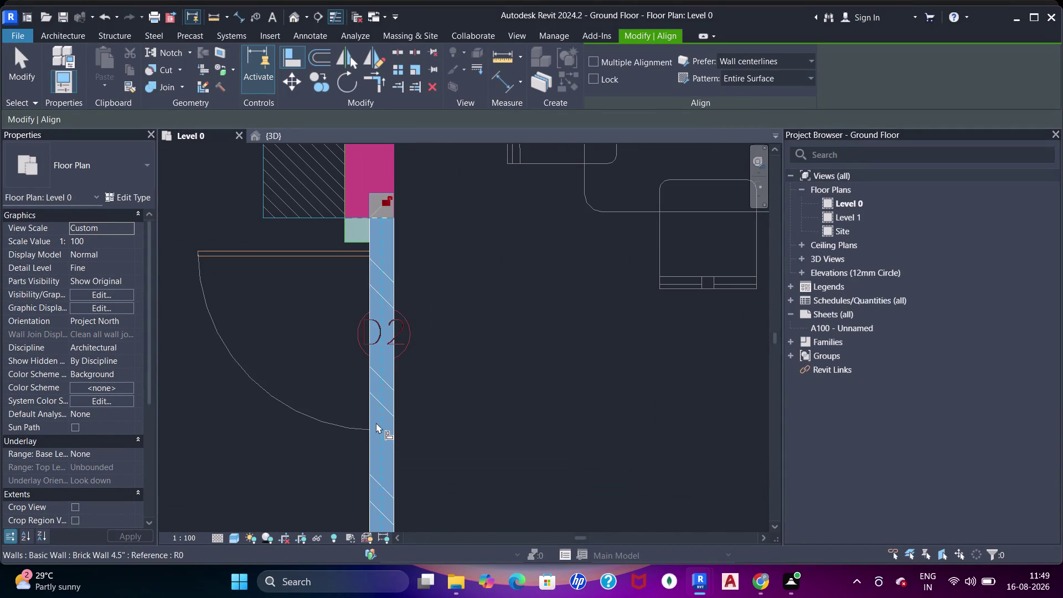
scroll(down, 3)
middle_drag(306, 372, 498, 344)
scroll(down, 3)
middle_drag(439, 347, 631, 308)
scroll(down, 3)
middle_drag(552, 312, 545, 369)
scroll(up, 3)
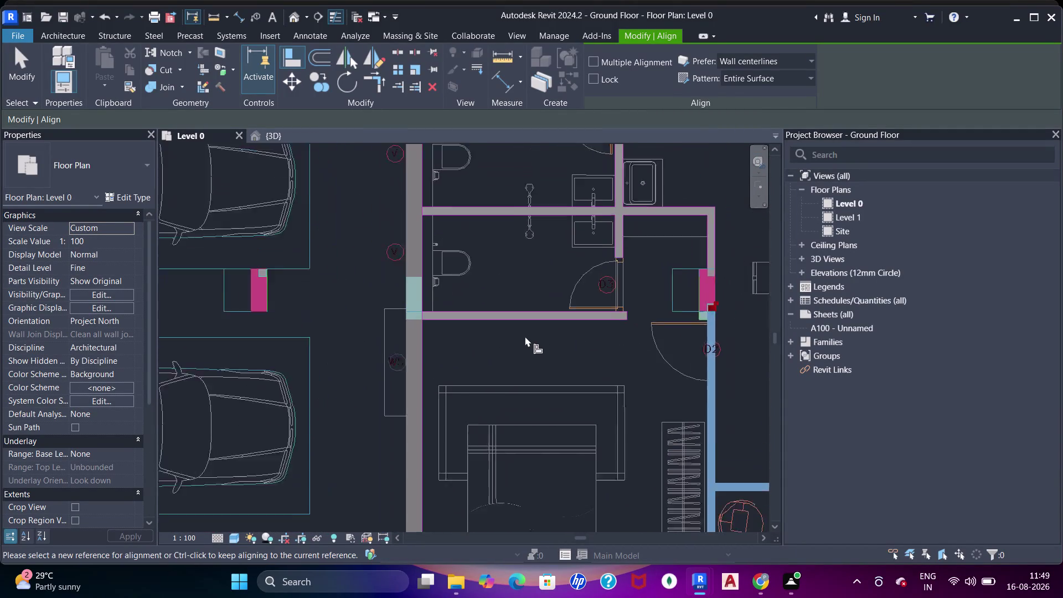
scroll(up, 3)
Draw a brick wall segment along the CAD plan line with the WA wall tool.
key(w)
key(a)
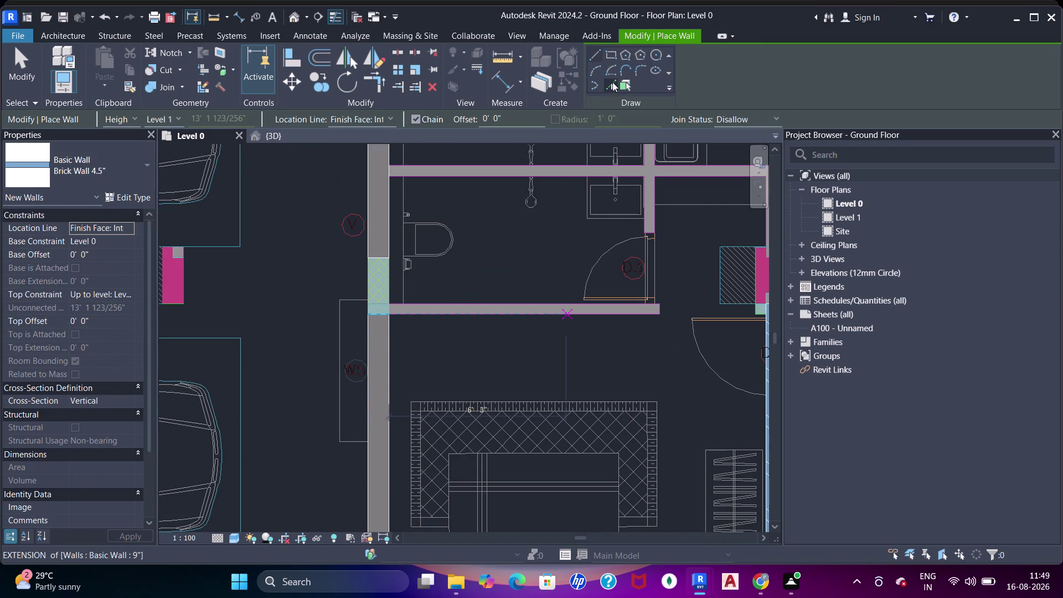
click(613, 82)
scroll(up, 3)
click(486, 305)
scroll(down, 3)
middle_drag(485, 307, 482, 321)
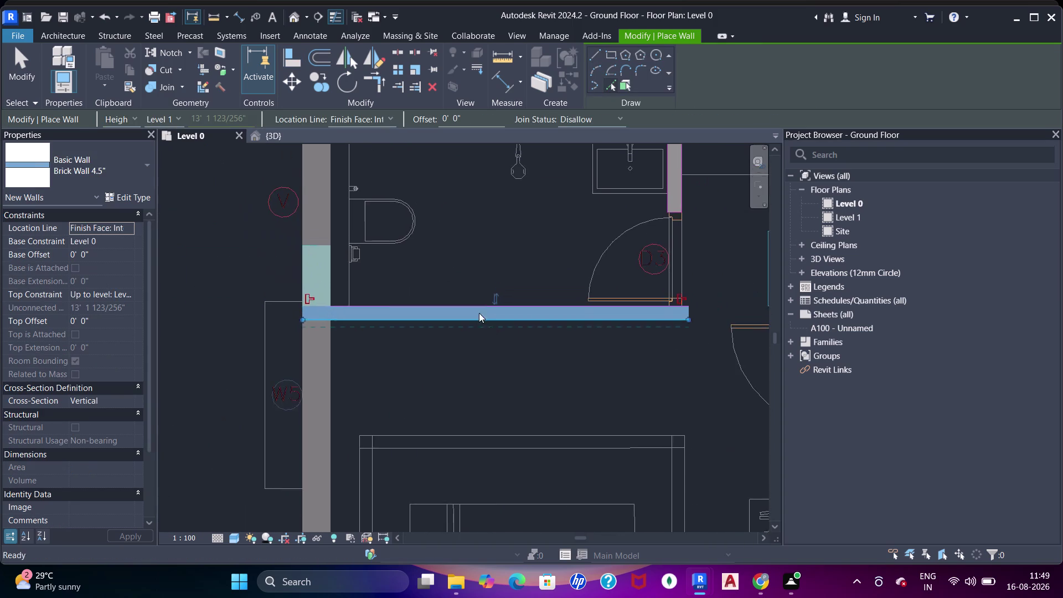
scroll(down, 3)
middle_drag(487, 262, 438, 364)
scroll(up, 3)
middle_drag(545, 240, 555, 347)
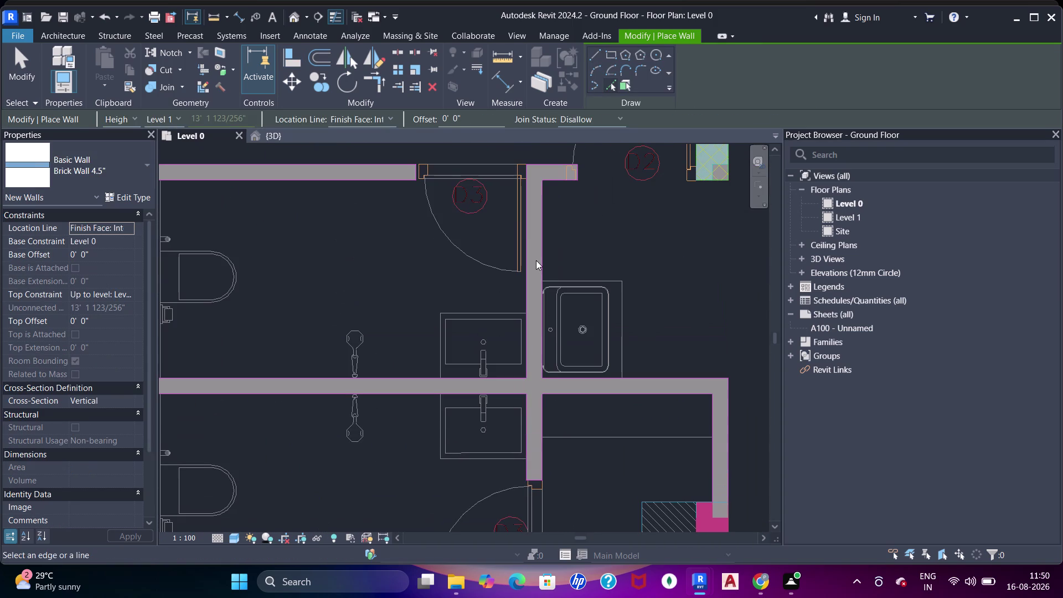
Place further brick walls along the plan lines, then end wall placement.
click(536, 255)
click(607, 389)
middle_drag(545, 376, 567, 375)
middle_drag(452, 291, 574, 334)
click(496, 219)
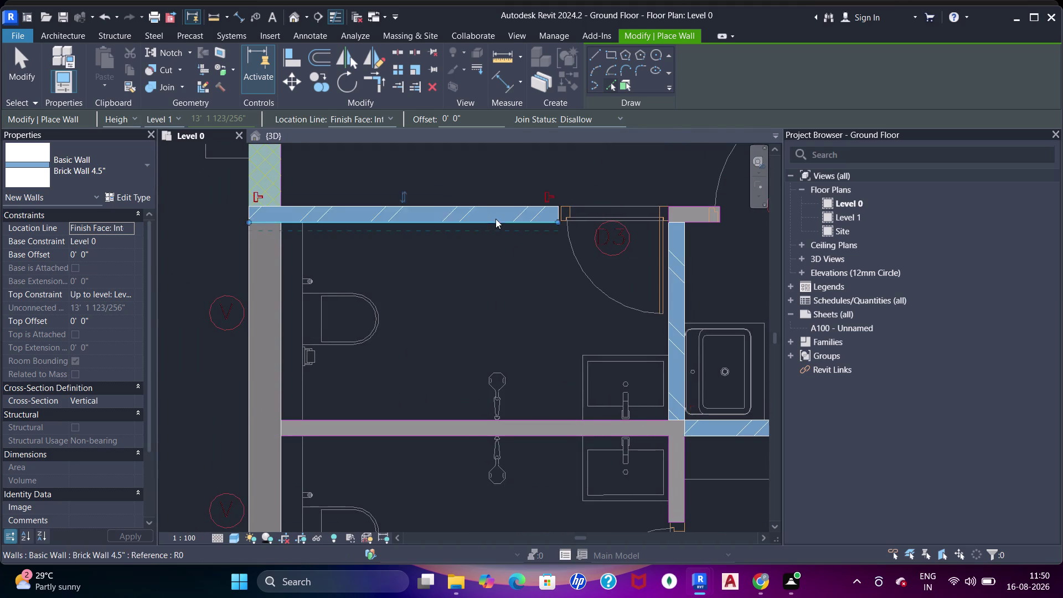
middle_drag(478, 254, 540, 271)
key(Escape)
key(Escape)
key(Escape)
Pull the new wall's end back to the doorway.
click(386, 228)
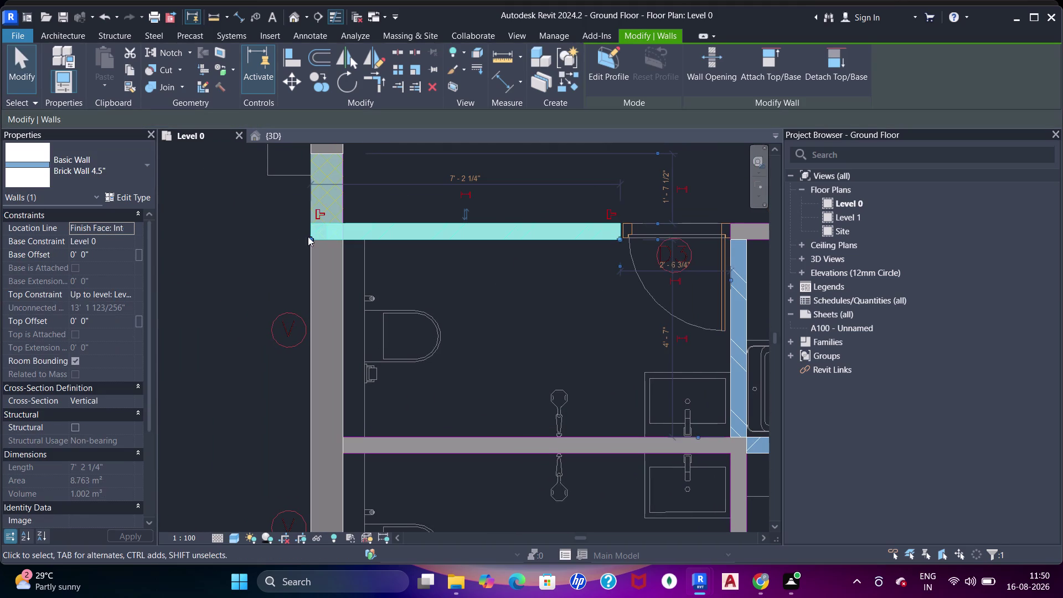
drag(304, 237, 344, 239)
scroll(down, 3)
middle_drag(457, 263, 315, 256)
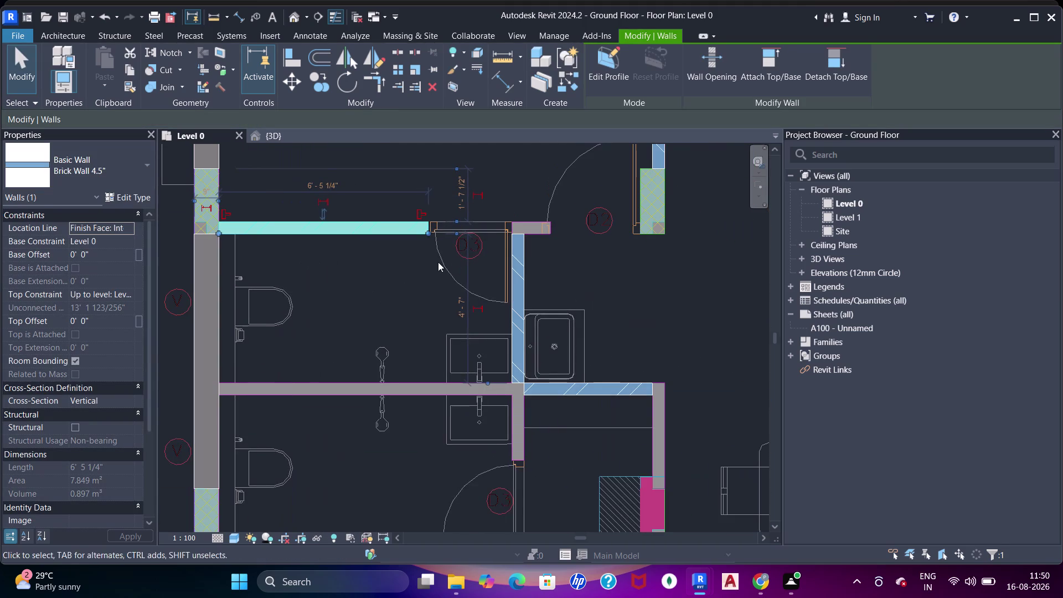
scroll(up, 3)
Align the wall end with the CAD plan line.
key(a)
key(a)
key(a)
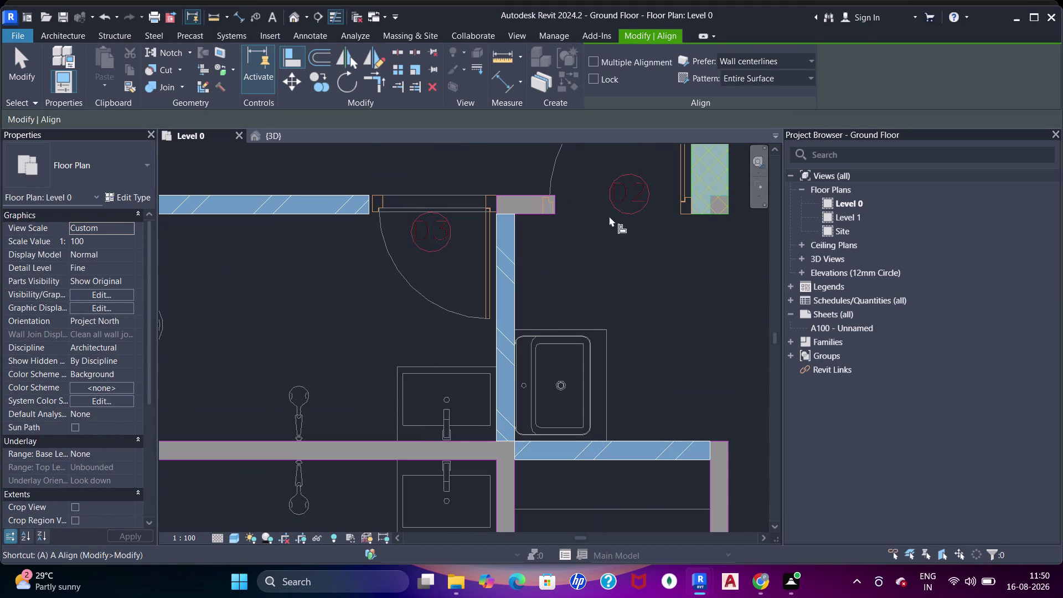
click(695, 188)
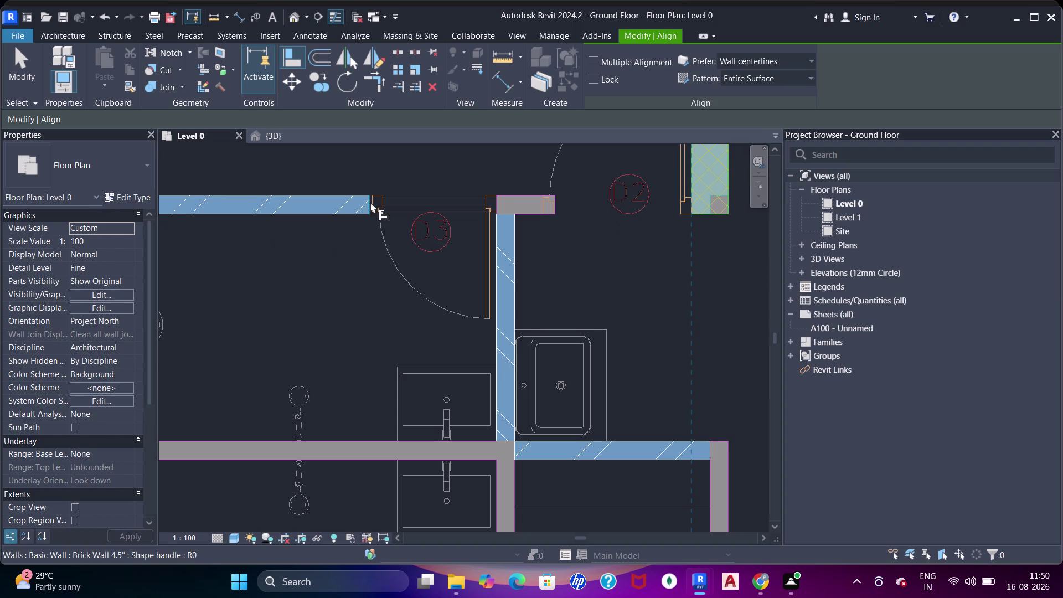
click(371, 202)
Align the 9-inch wall with its plan line, then cancel a column-edge alignment.
scroll(down, 3)
middle_drag(402, 233, 422, 192)
middle_drag(521, 293, 533, 266)
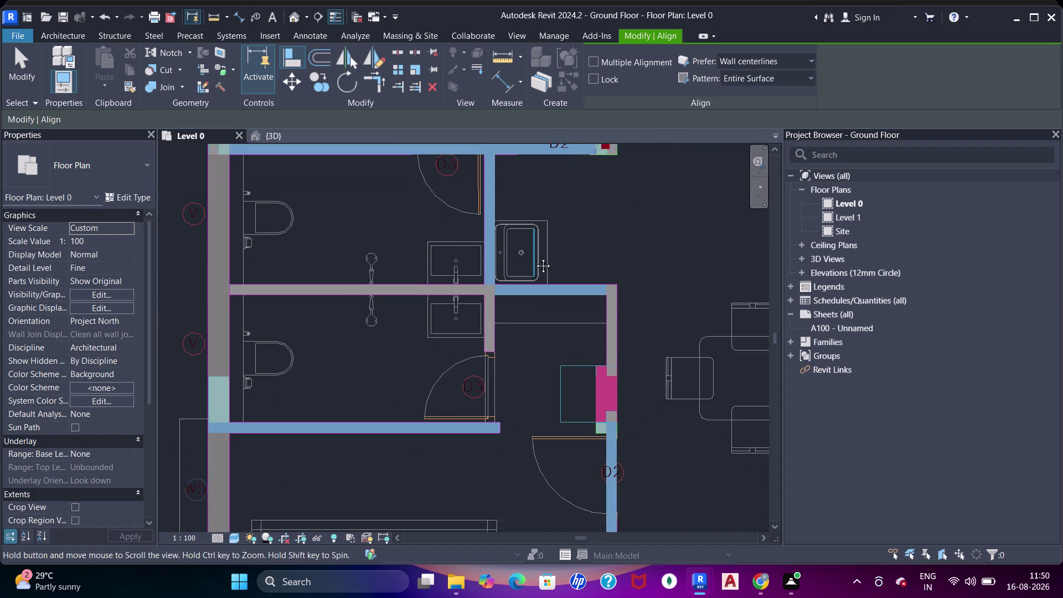
middle_drag(533, 265, 535, 257)
scroll(up, 3)
middle_drag(285, 309, 363, 305)
click(363, 305)
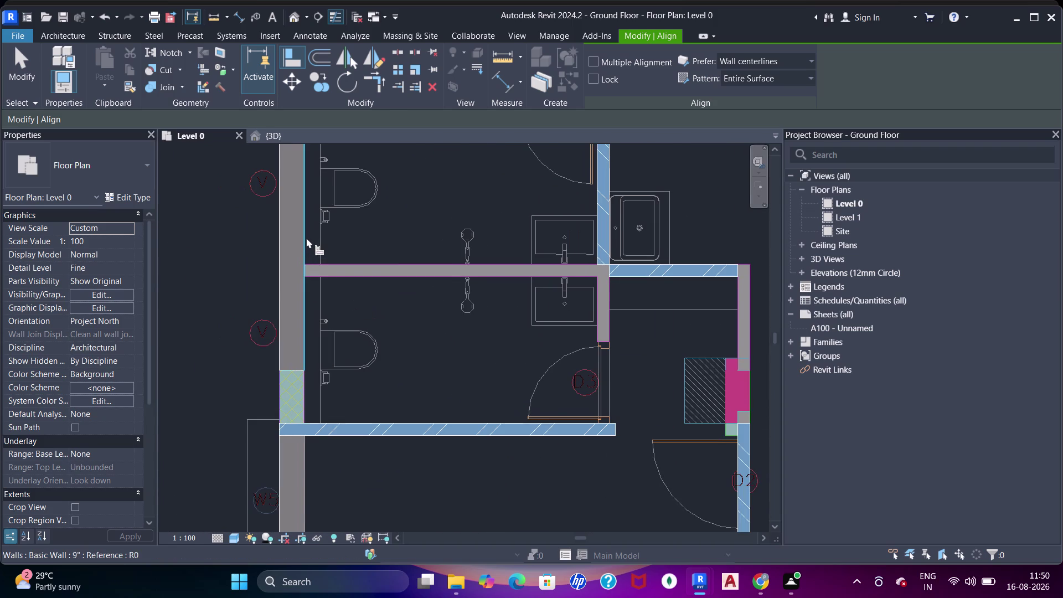
click(306, 238)
click(609, 269)
drag(519, 332, 525, 330)
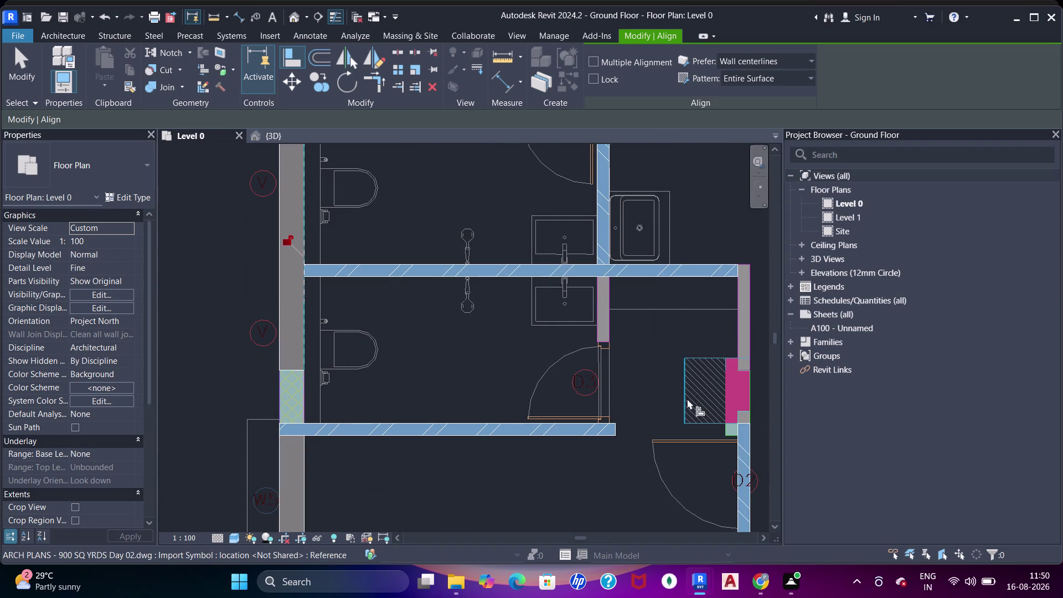
click(611, 420)
scroll(up, 3)
key(Escape)
key(Escape)
Restart Align and bring the bathroom's right wall into view.
key(a)
key(a)
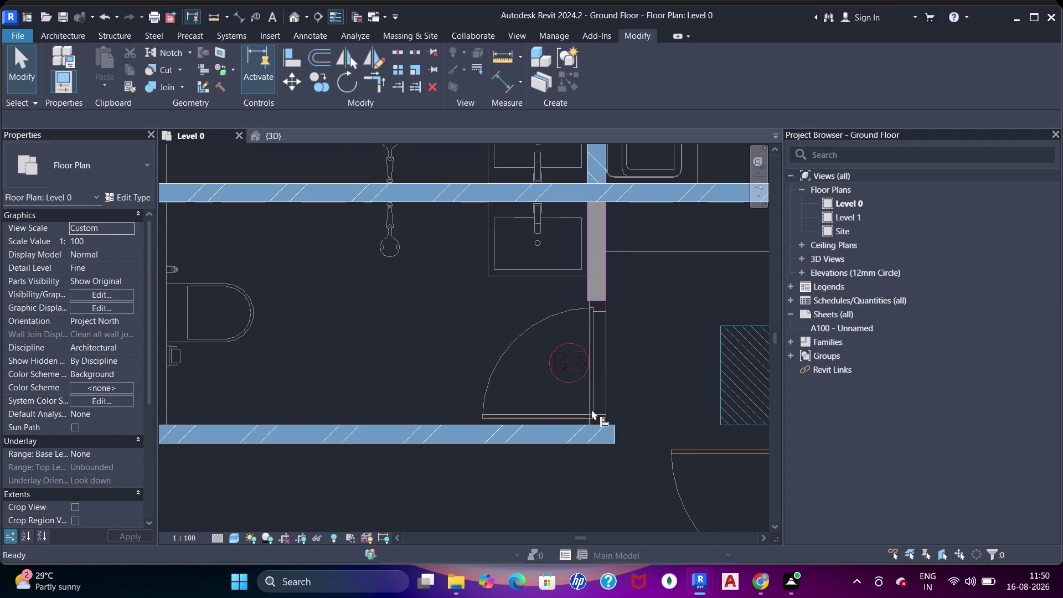
key(a)
drag(597, 423, 597, 414)
scroll(up, 3)
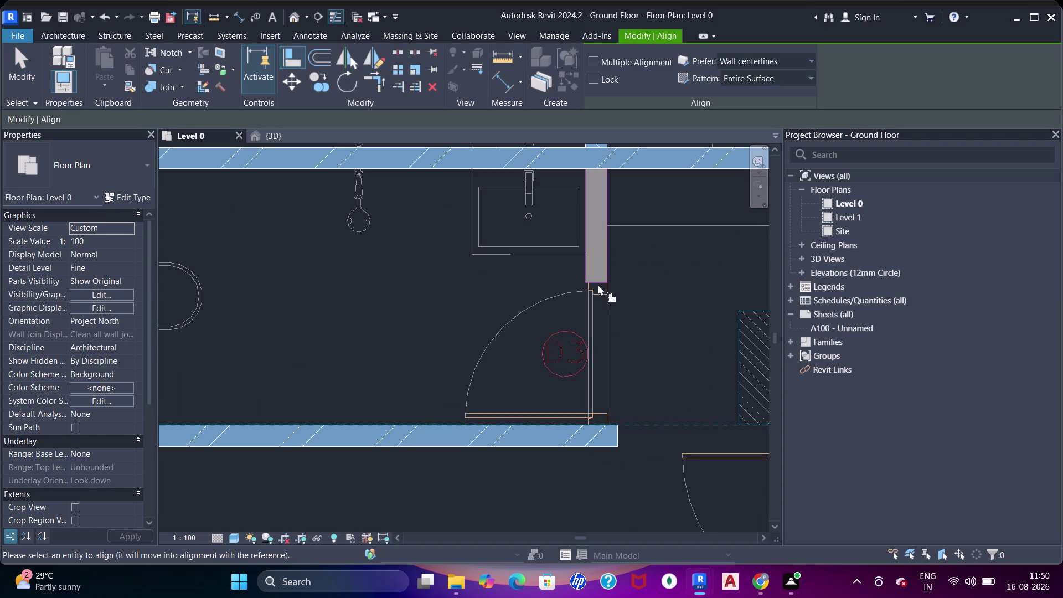
scroll(down, 3)
middle_drag(608, 287, 610, 304)
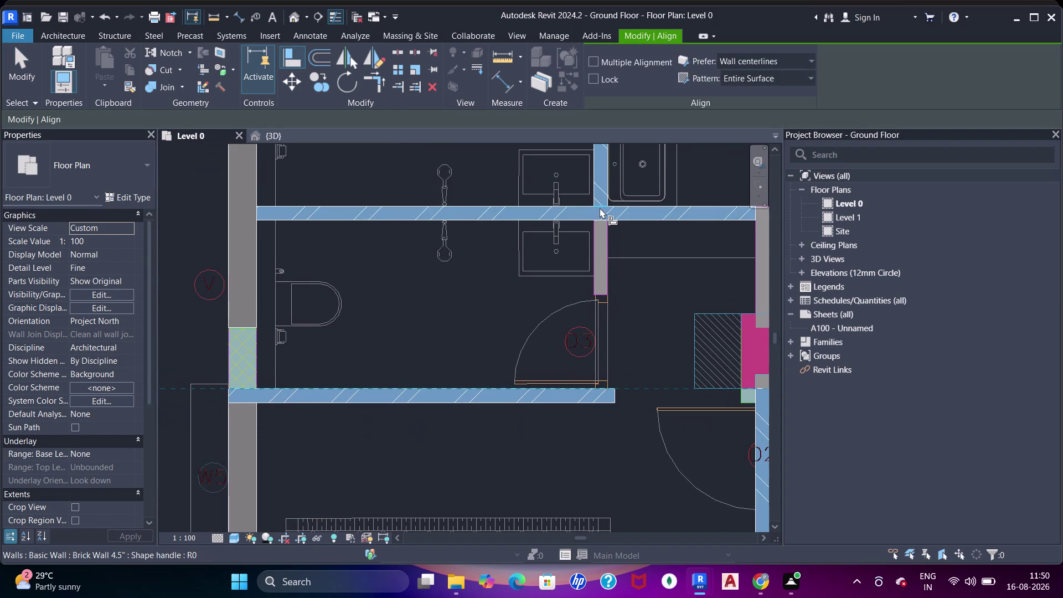
click(599, 207)
scroll(down, 3)
middle_drag(618, 245, 514, 250)
middle_drag(579, 262, 558, 248)
key(Escape)
key(Escape)
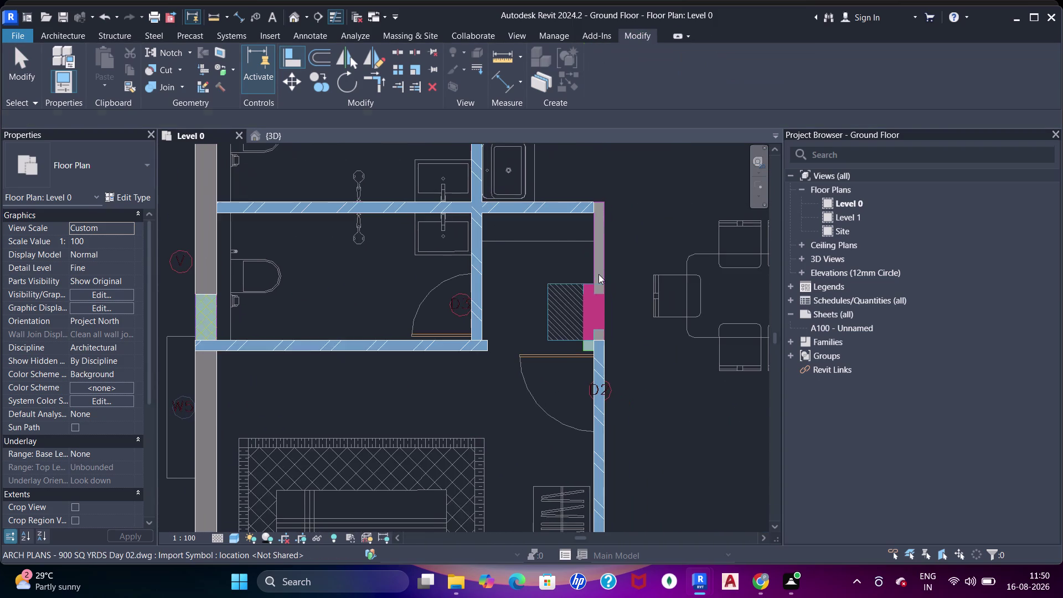
scroll(up, 3)
Line the right bathroom wall up with the top wall's face.
key(w)
key(a)
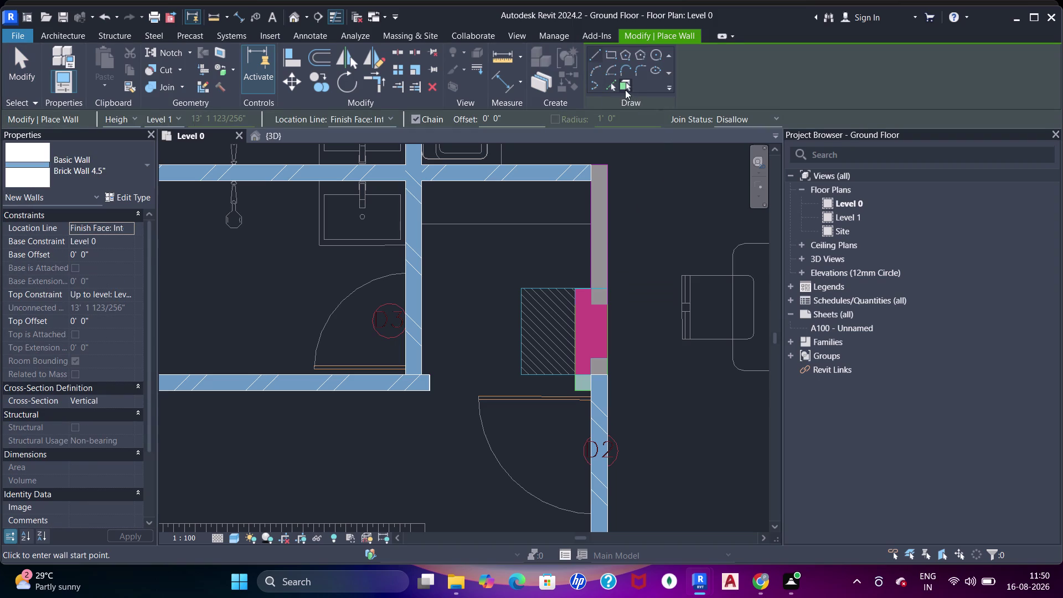
click(615, 83)
key(Escape)
key(Escape)
key(a)
key(a)
key(a)
key(a)
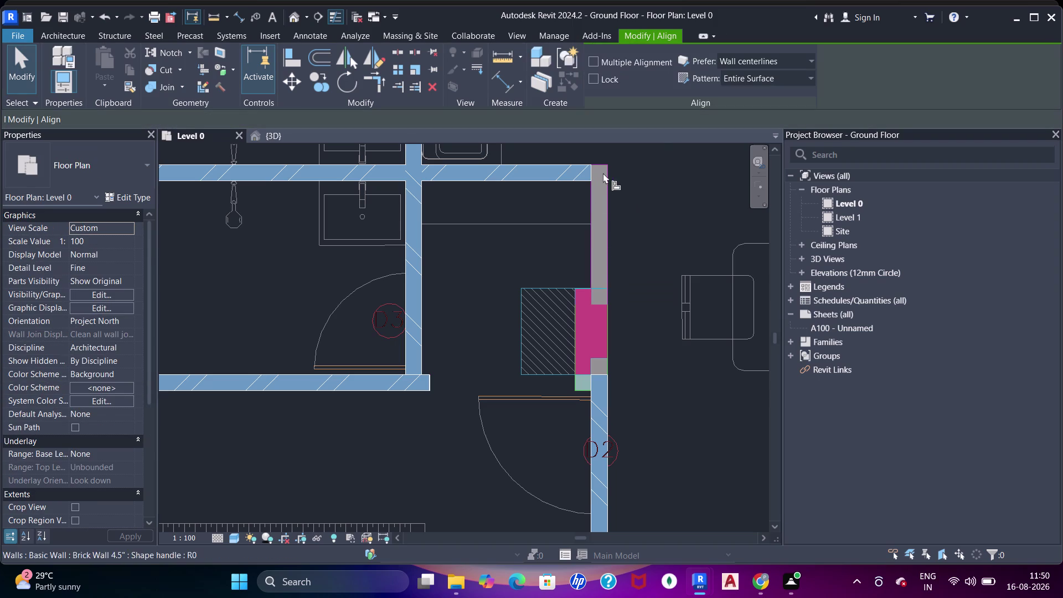
click(600, 165)
click(596, 375)
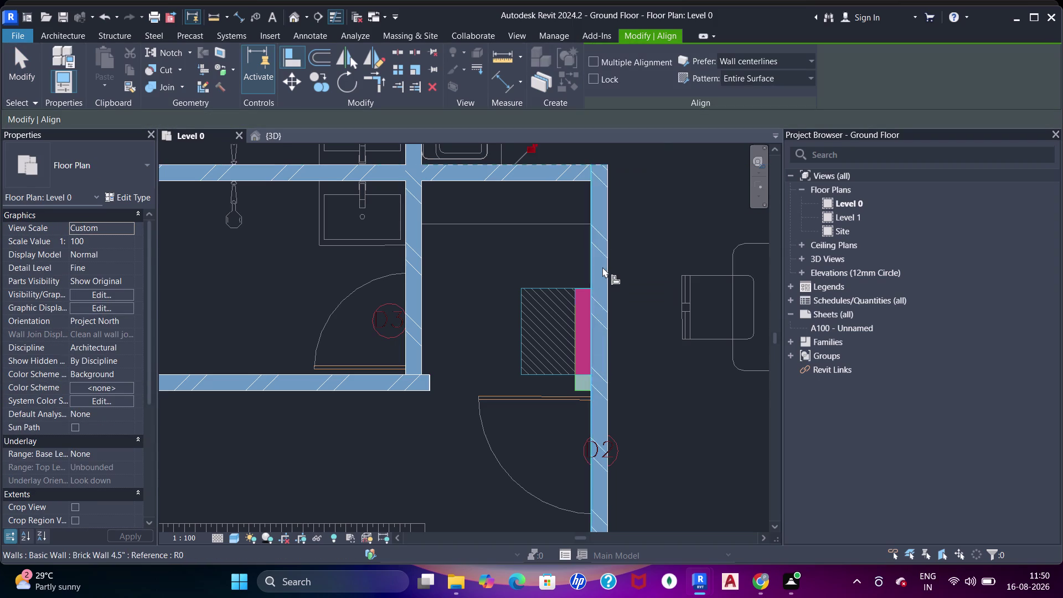
scroll(down, 3)
middle_drag(613, 264, 617, 294)
Start Join Geometry (JJ) and pick the walls at the bathroom corner.
key(Escape)
scroll(up, 3)
key(Escape)
key(Escape)
key(j)
key(j)
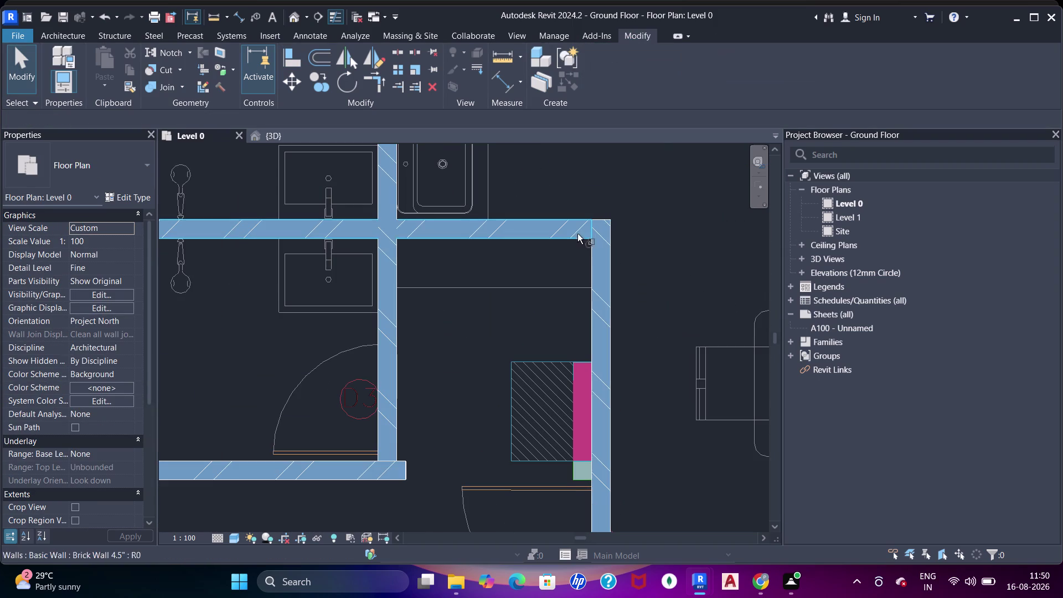
key(j)
click(575, 230)
click(599, 250)
scroll(down, 3)
middle_drag(532, 267, 621, 283)
scroll(down, 3)
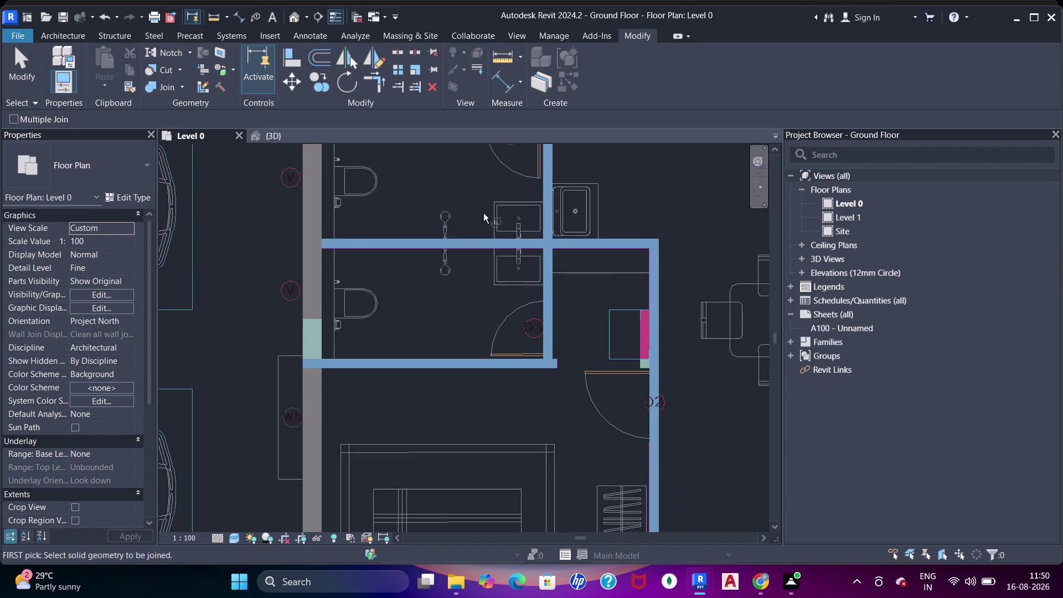
Join the wall above the bathroom with its adjoining element.
middle_drag(532, 238, 545, 341)
scroll(up, 3)
click(561, 231)
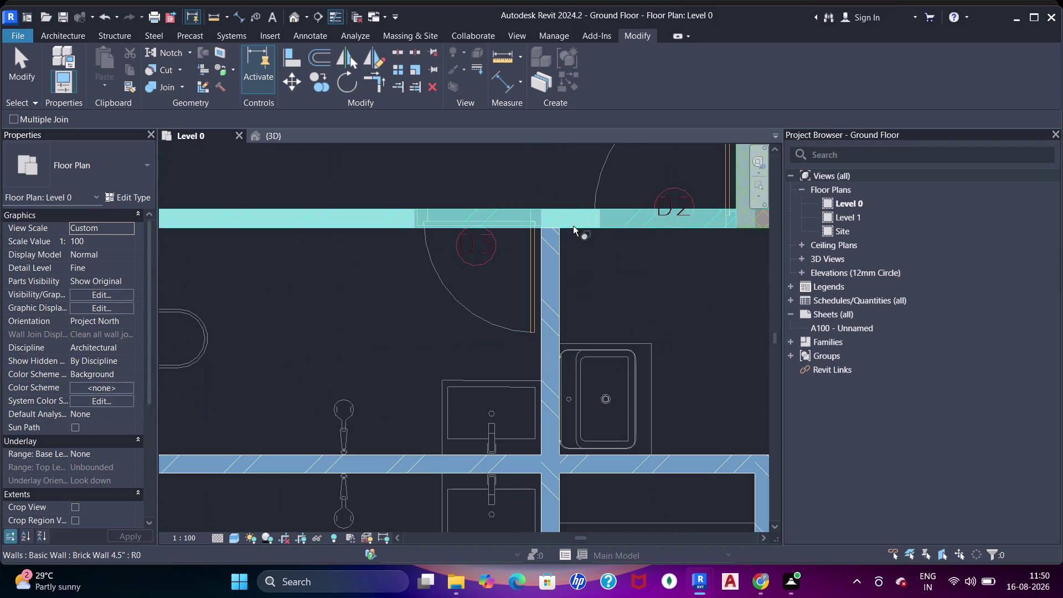
click(561, 238)
scroll(down, 3)
middle_drag(651, 238, 586, 398)
scroll(down, 3)
middle_drag(589, 299, 575, 425)
scroll(down, 3)
middle_drag(438, 355, 448, 343)
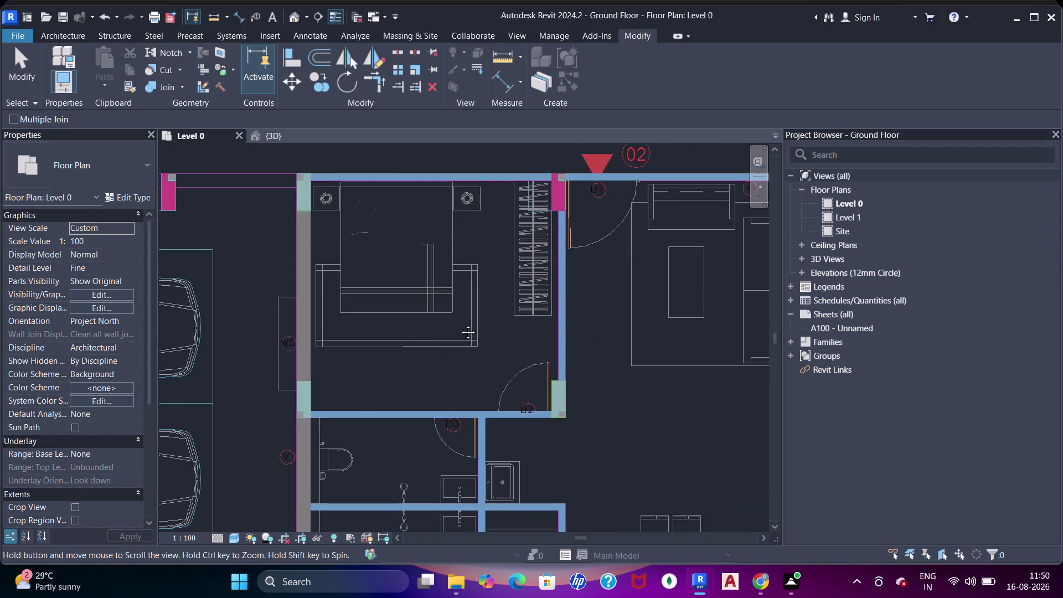
Join a second pair of bathroom walls, then end Join Geometry.
middle_drag(449, 344, 500, 192)
middle_drag(489, 376, 502, 294)
scroll(up, 3)
click(580, 349)
click(585, 324)
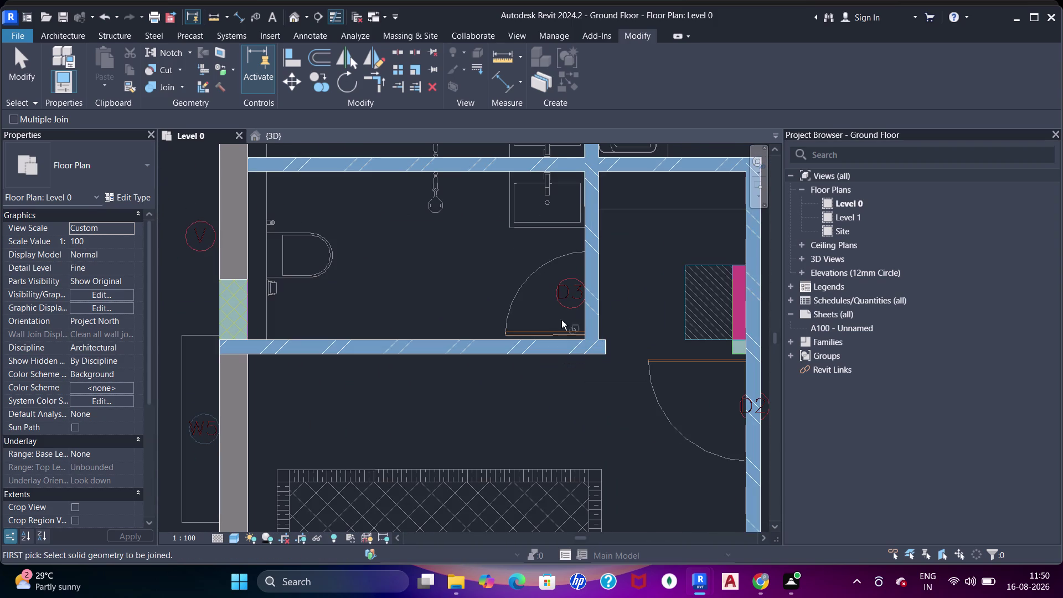
scroll(down, 3)
middle_drag(292, 322, 360, 291)
key(Escape)
key(Escape)
Stretch the short lower bathroom wall's left end onto the column.
click(334, 311)
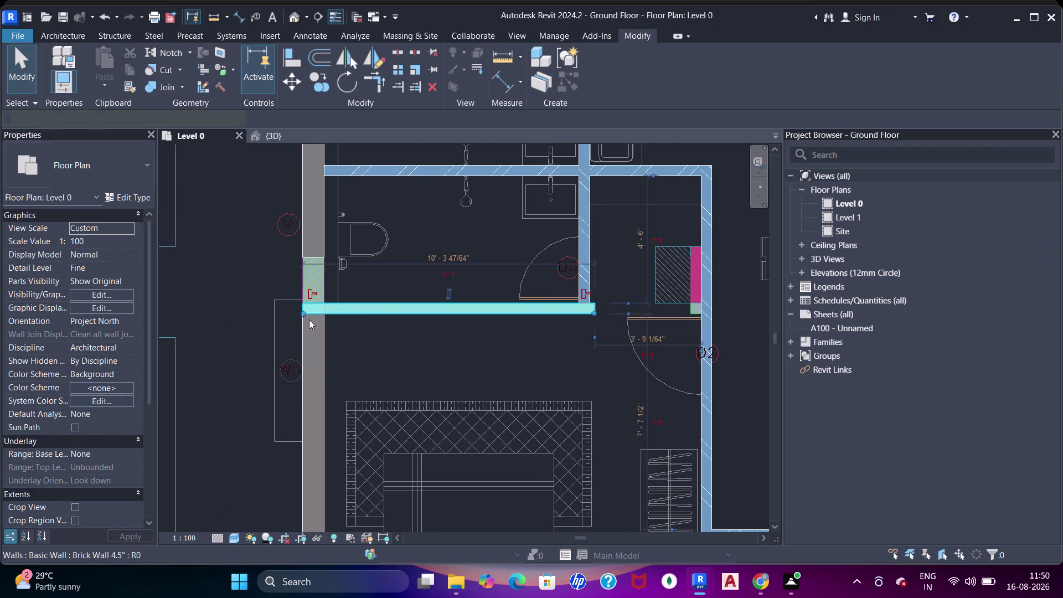
scroll(up, 3)
drag(349, 302, 376, 301)
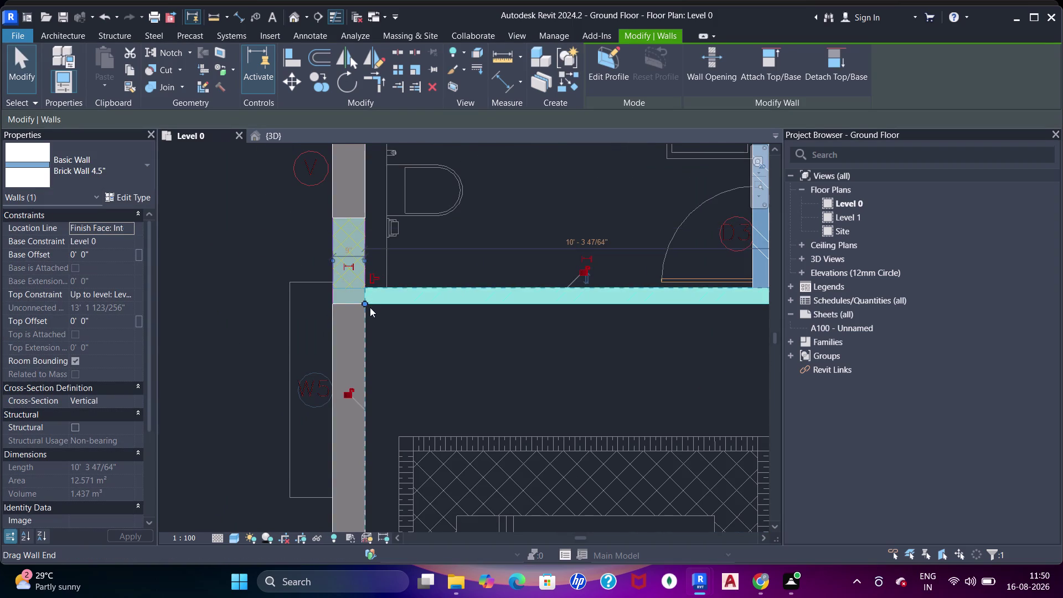
scroll(up, 3)
drag(371, 294, 396, 293)
Align the wall end flush with the column face.
key(Escape)
key(Escape)
key(a)
key(a)
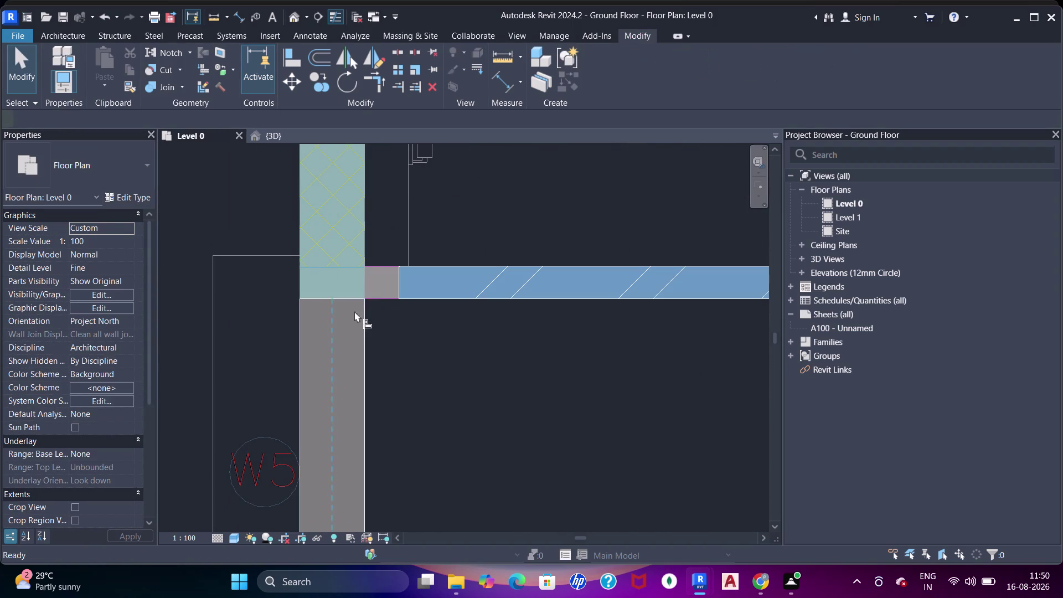
click(368, 285)
click(398, 290)
scroll(down, 3)
middle_drag(382, 307, 393, 247)
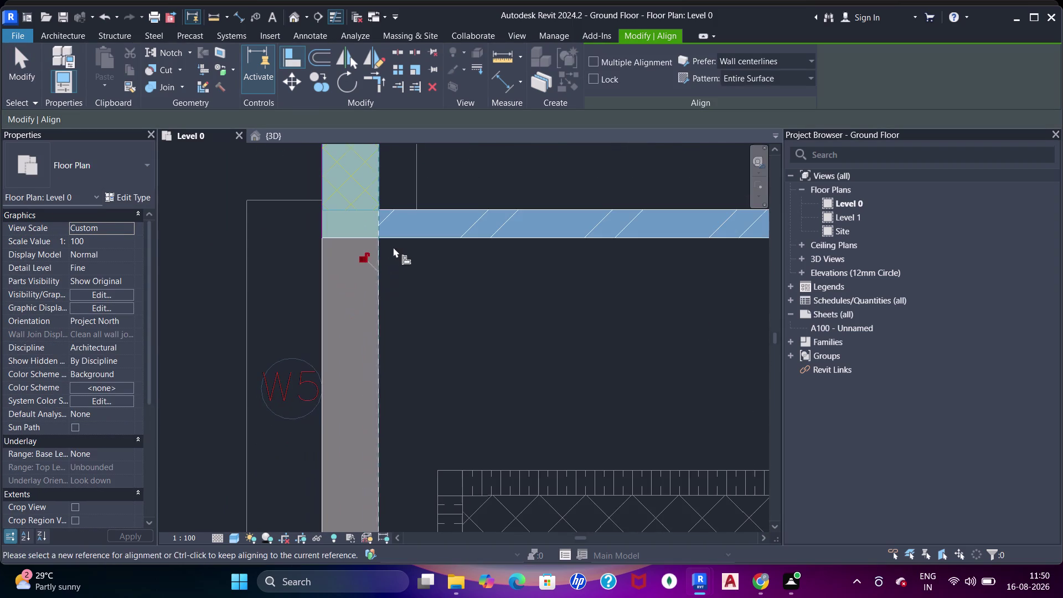
key(Escape)
Pan over the bedroom walls by the parking and the dining area walls.
scroll(down, 3)
middle_drag(524, 412, 480, 295)
scroll(up, 3)
scroll(down, 3)
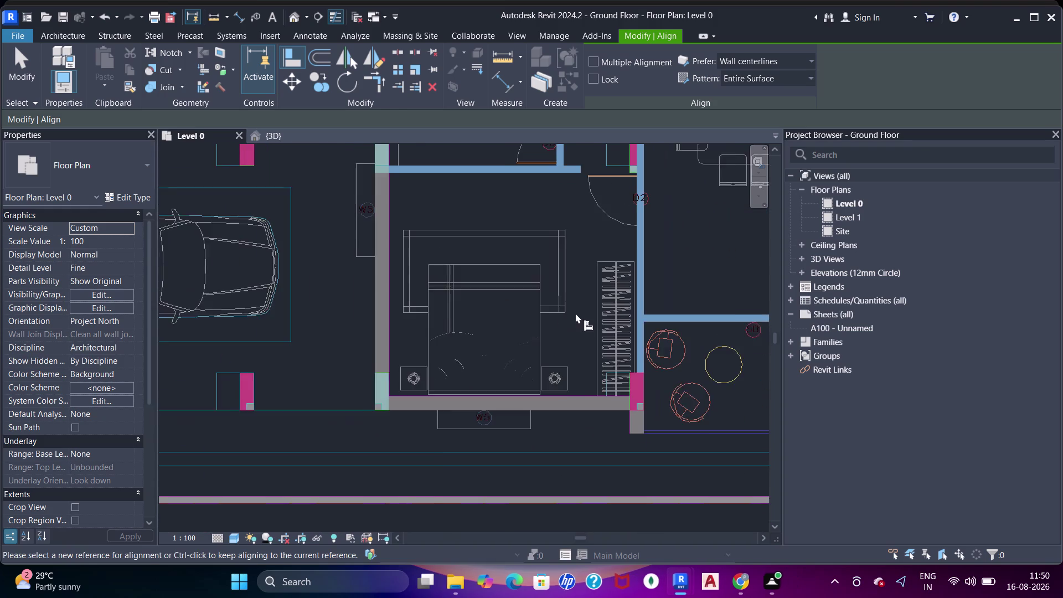
middle_drag(576, 313, 487, 327)
scroll(down, 3)
middle_drag(456, 301, 513, 439)
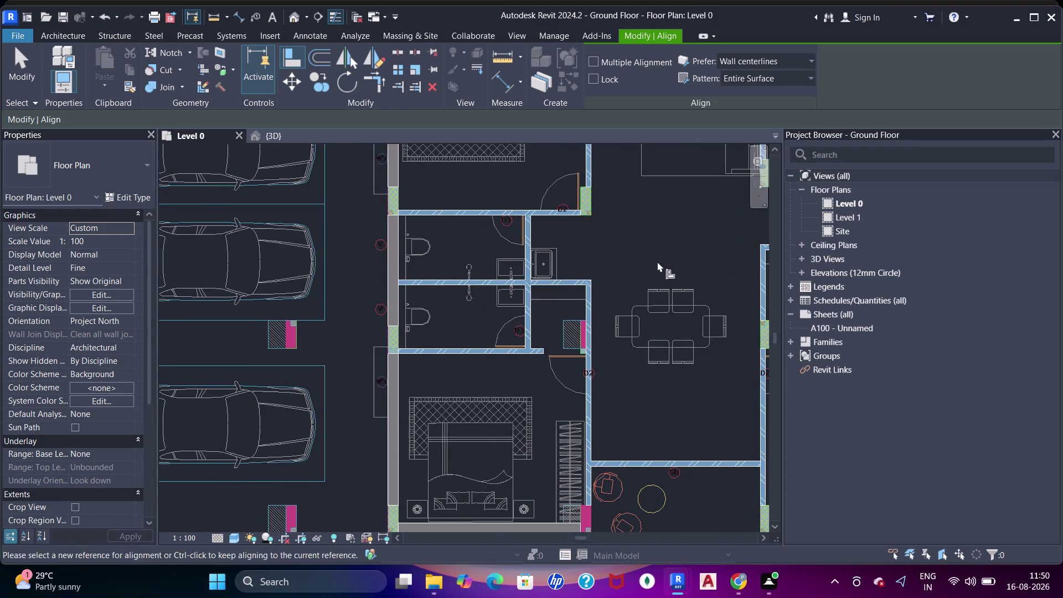
Review the bedroom-bathroom block, the parking side and the wider floor layout.
middle_drag(658, 262, 382, 262)
scroll(down, 3)
middle_drag(414, 287, 678, 386)
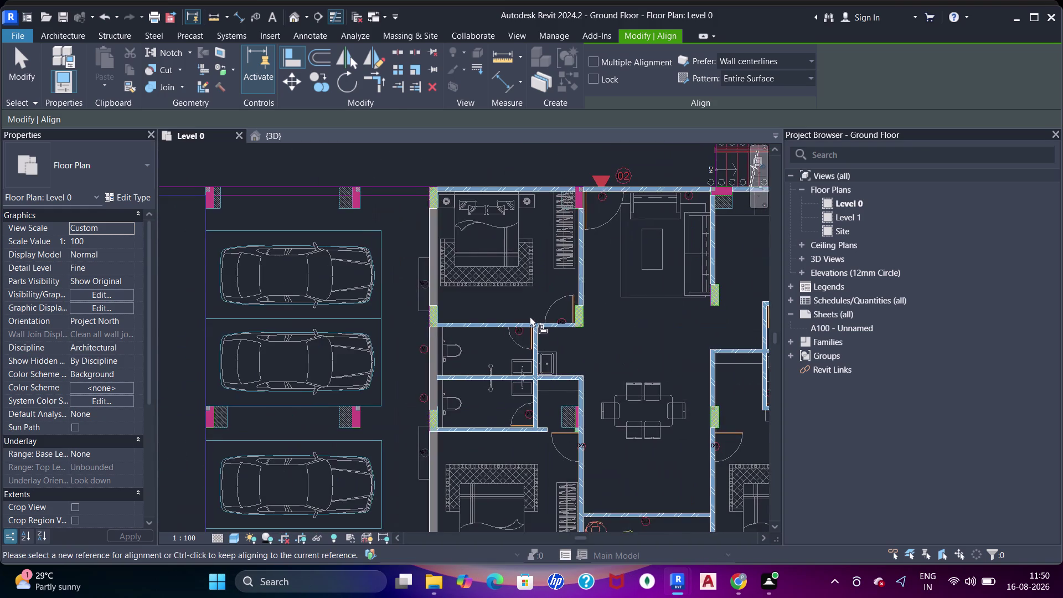
middle_drag(549, 331, 641, 363)
middle_drag(487, 337, 623, 328)
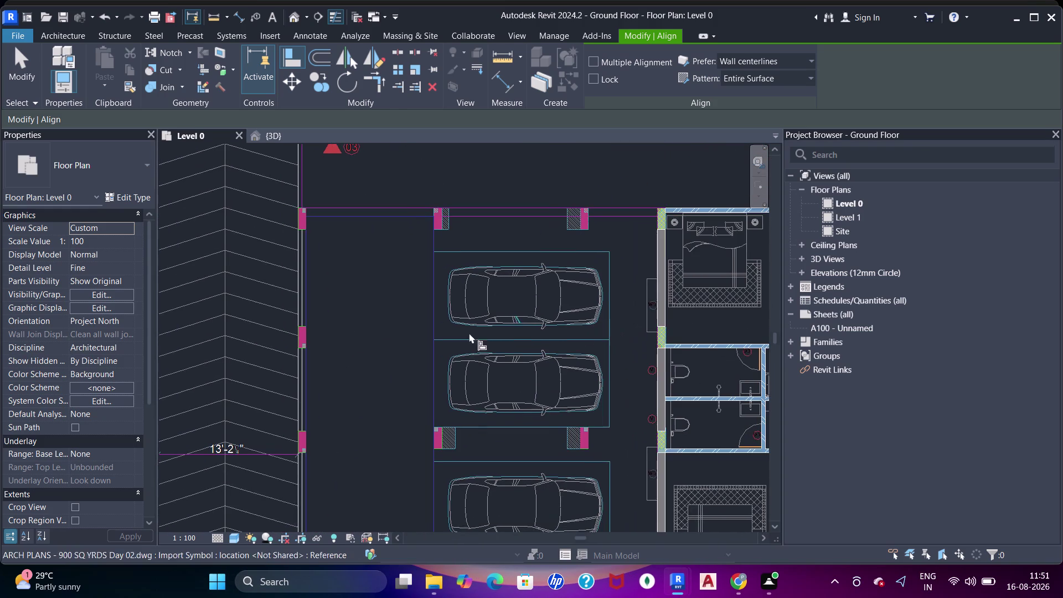
scroll(down, 3)
middle_drag(565, 321, 502, 252)
scroll(down, 3)
middle_drag(558, 295, 526, 388)
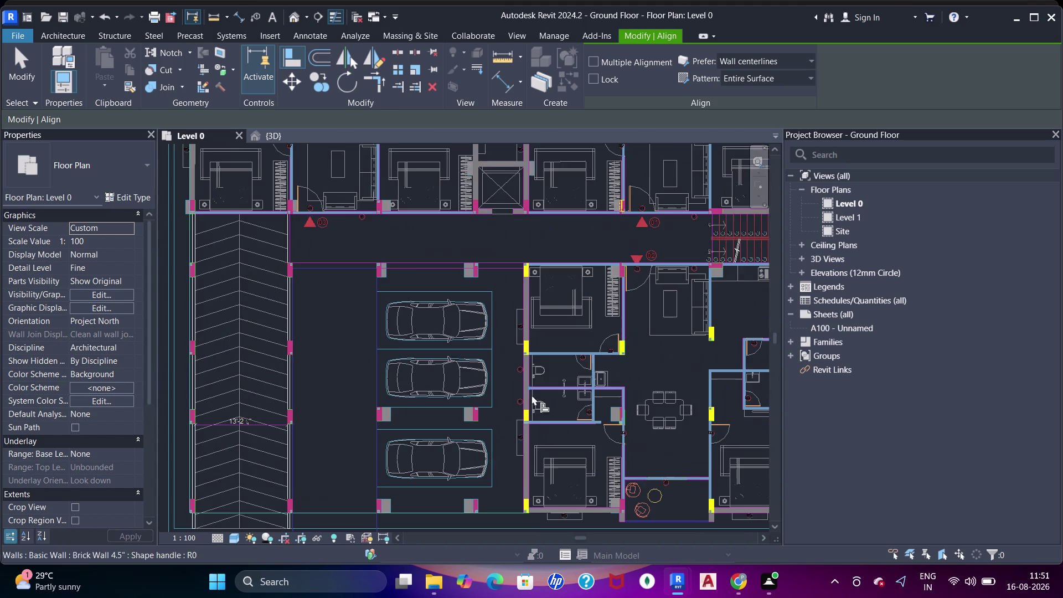
Exit Align and zoom in and out across the floor plan.
key(Escape)
key(Escape)
key(Escape)
scroll(up, 3)
scroll(up, 3)
scroll(down, 3)
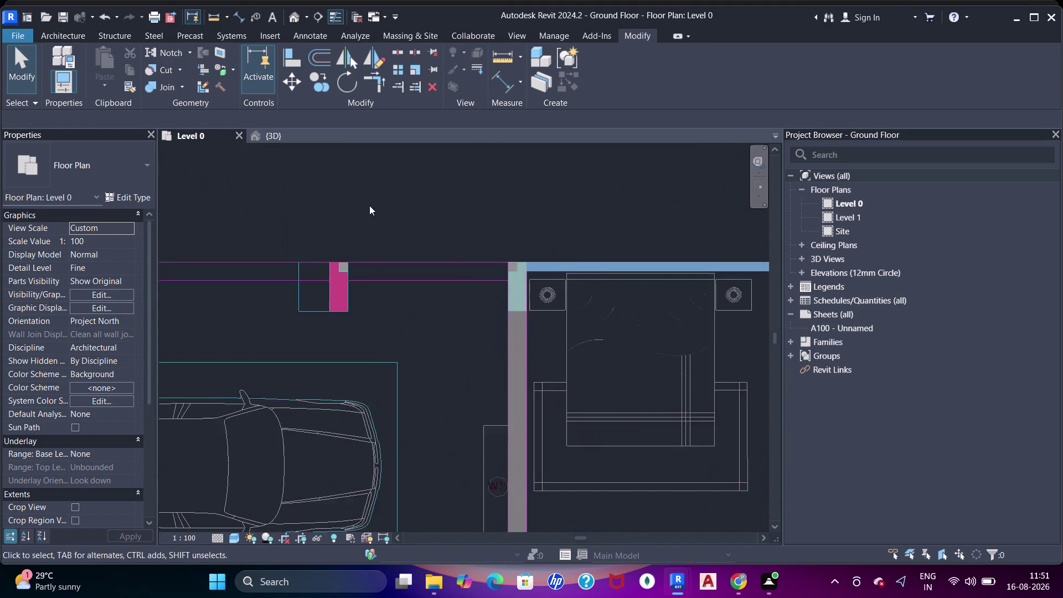
scroll(down, 3)
Look over the top-left bedroom corner, the lift walls and the full floor layout.
middle_drag(370, 221, 523, 449)
scroll(up, 3)
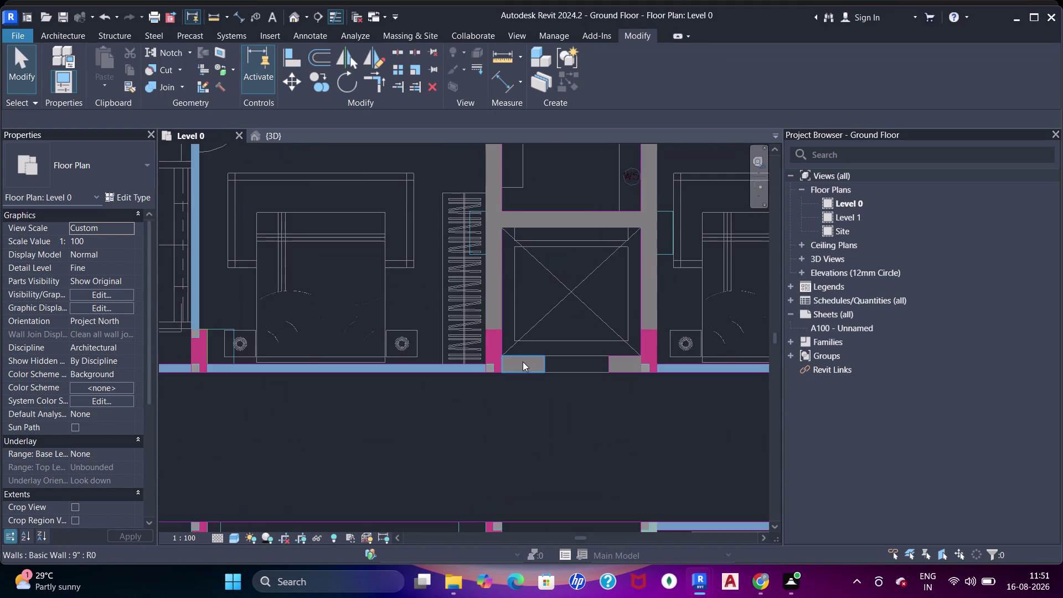
scroll(down, 3)
scroll(up, 3)
scroll(down, 3)
middle_drag(406, 344, 575, 395)
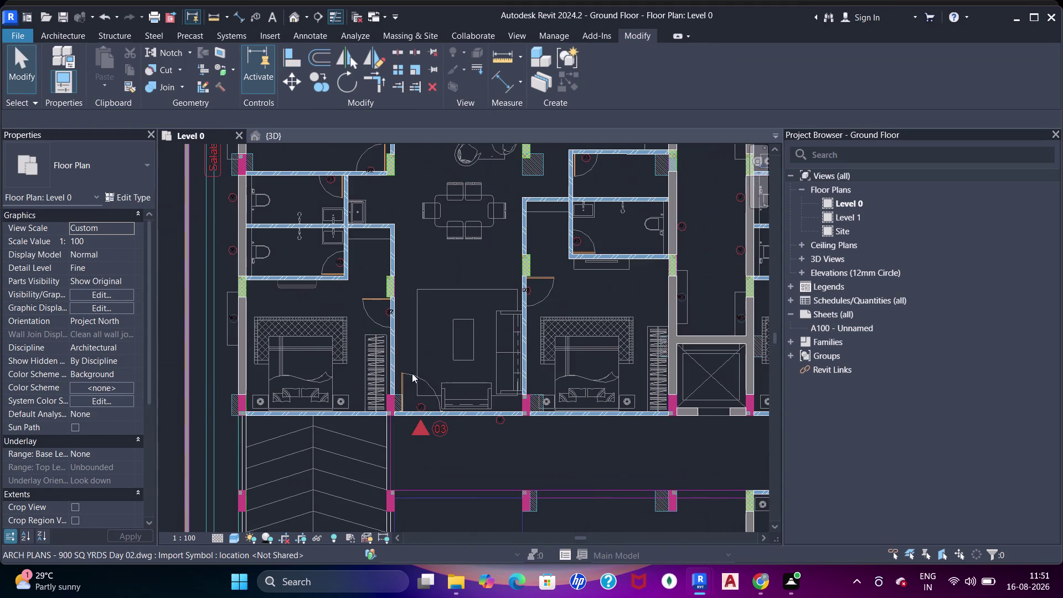
scroll(down, 3)
middle_drag(452, 339, 425, 441)
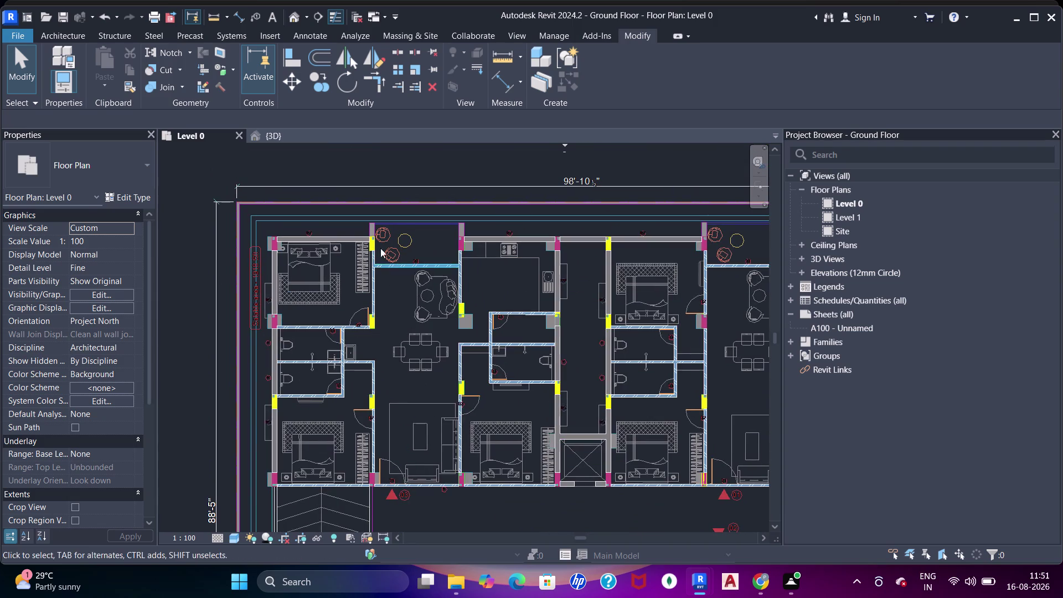
scroll(up, 3)
scroll(up, 3)
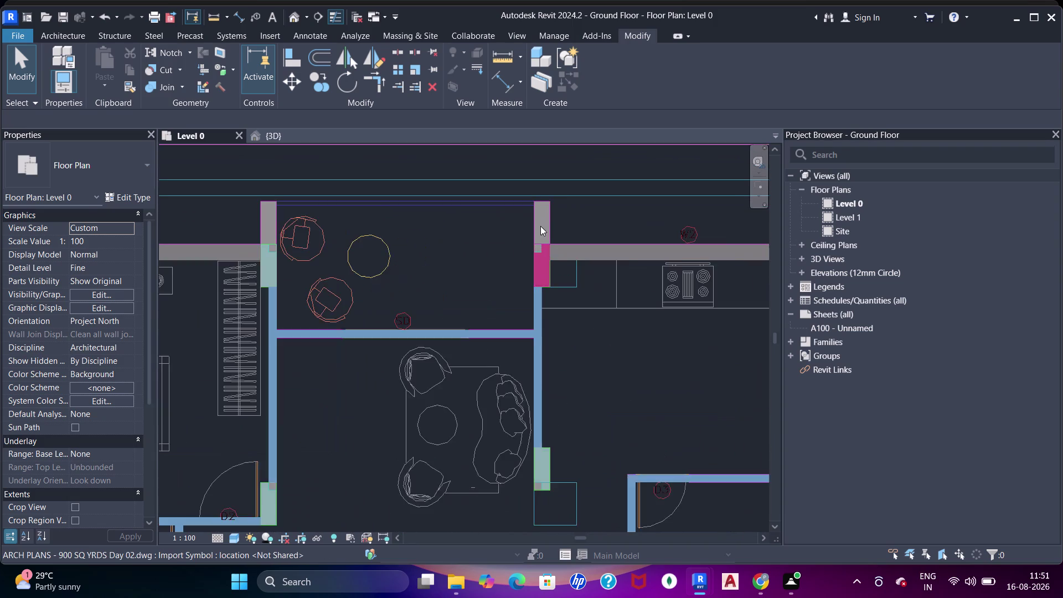
Briefly start an Aligned Dimension (DI) near the top-left room's walls.
key(d)
key(i)
click(532, 221)
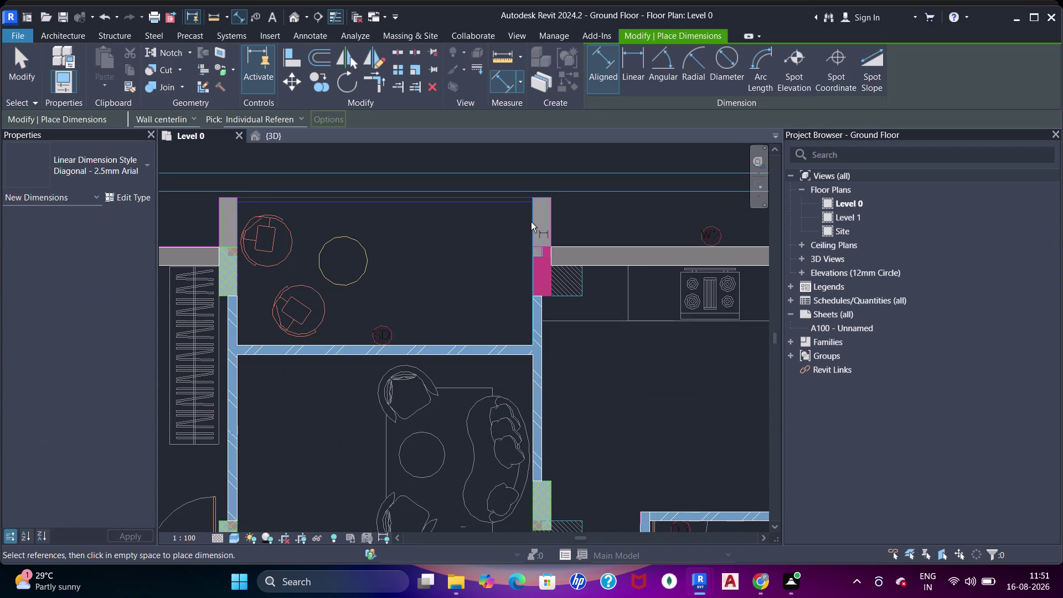
click(550, 226)
middle_drag(549, 222, 565, 249)
scroll(down, 3)
middle_drag(495, 265, 567, 273)
Cancel dimensioning and start the Wall tool with WA.
key(Escape)
key(Escape)
key(w)
key(a)
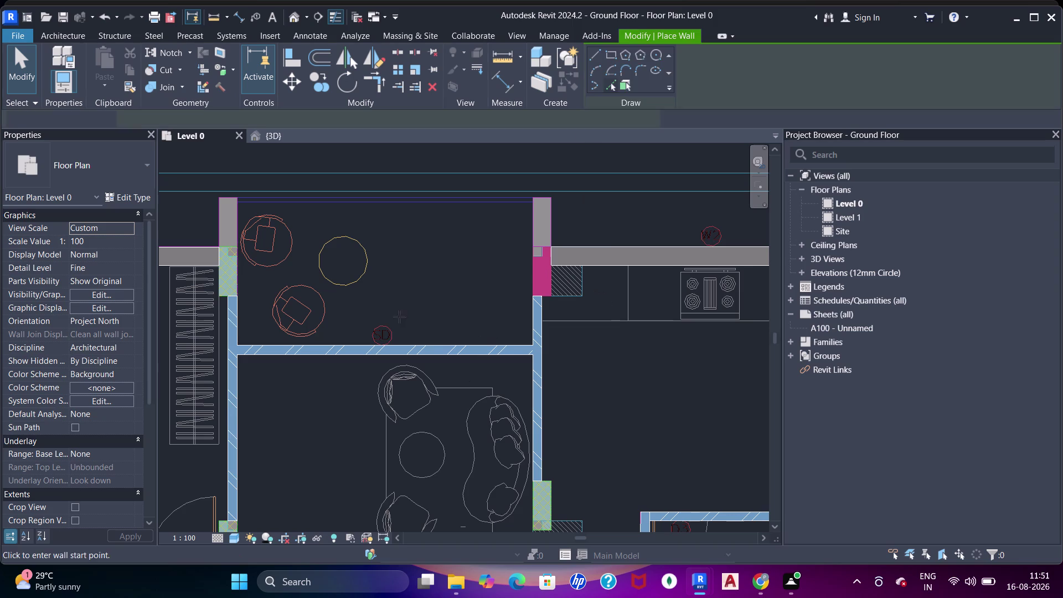
Draw a 9" basic wall across the top of the small room by the column corner.
click(83, 166)
scroll(up, 3)
click(71, 241)
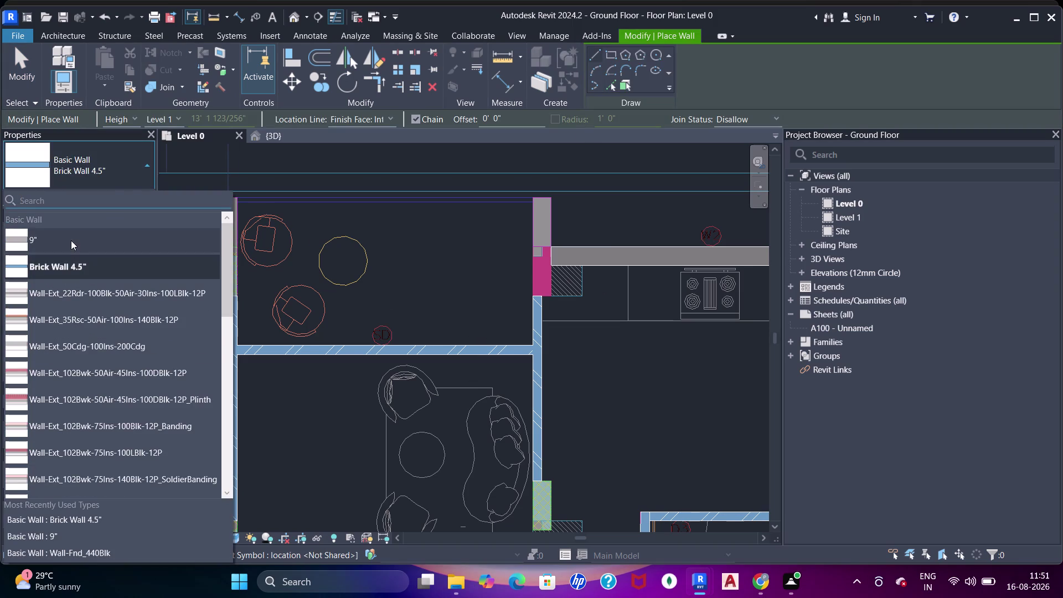
middle_drag(330, 269, 508, 300)
scroll(up, 3)
middle_drag(397, 249, 405, 253)
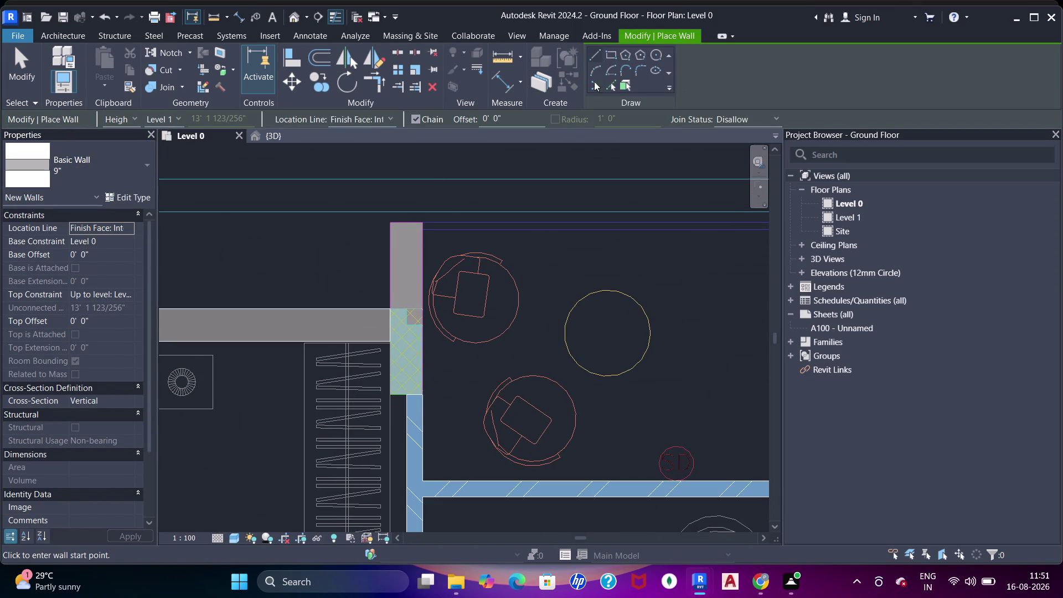
scroll(up, 3)
click(422, 314)
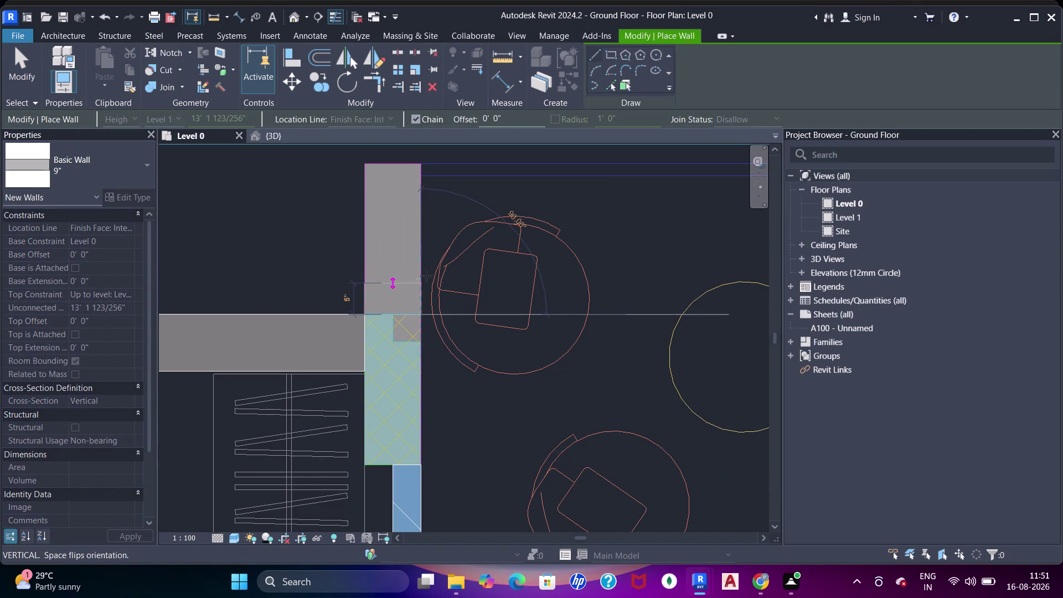
click(423, 213)
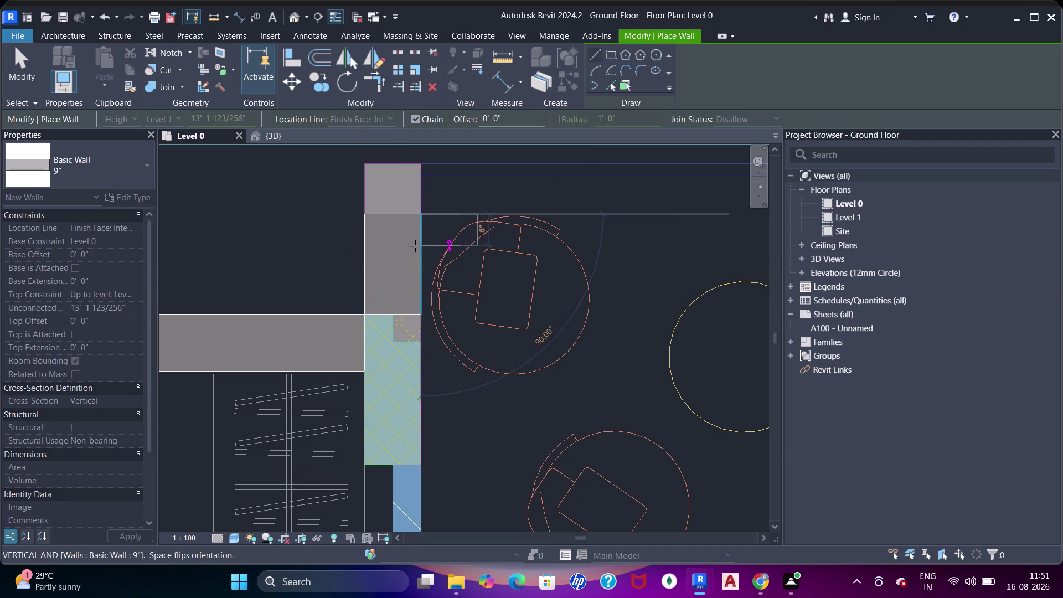
Align the new 9" wall with the reference line.
key(Escape)
key(Escape)
key(a)
key(a)
key(a)
click(399, 163)
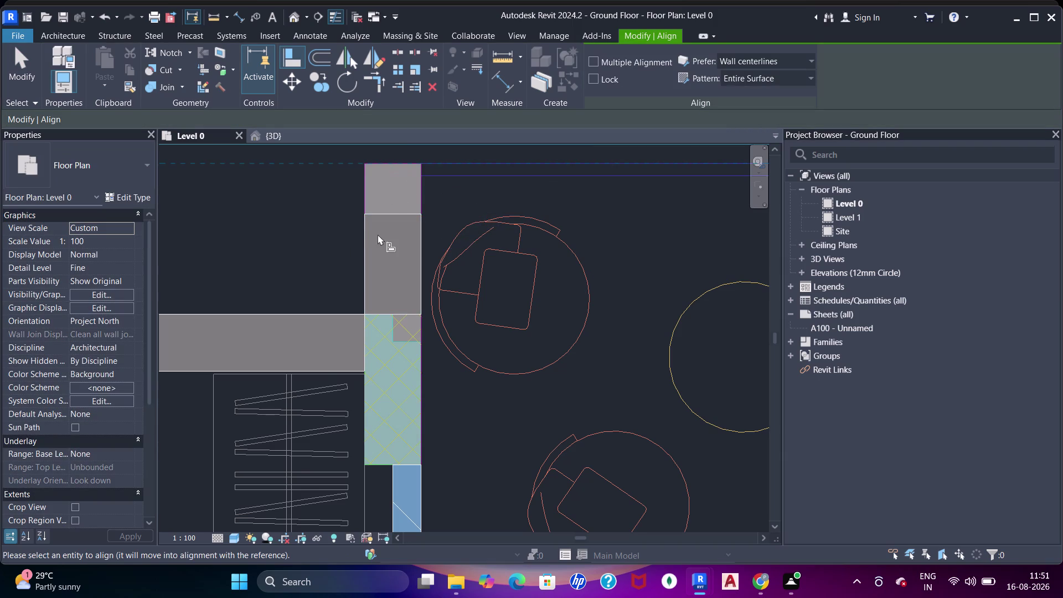
click(380, 219)
key(Escape)
key(Escape)
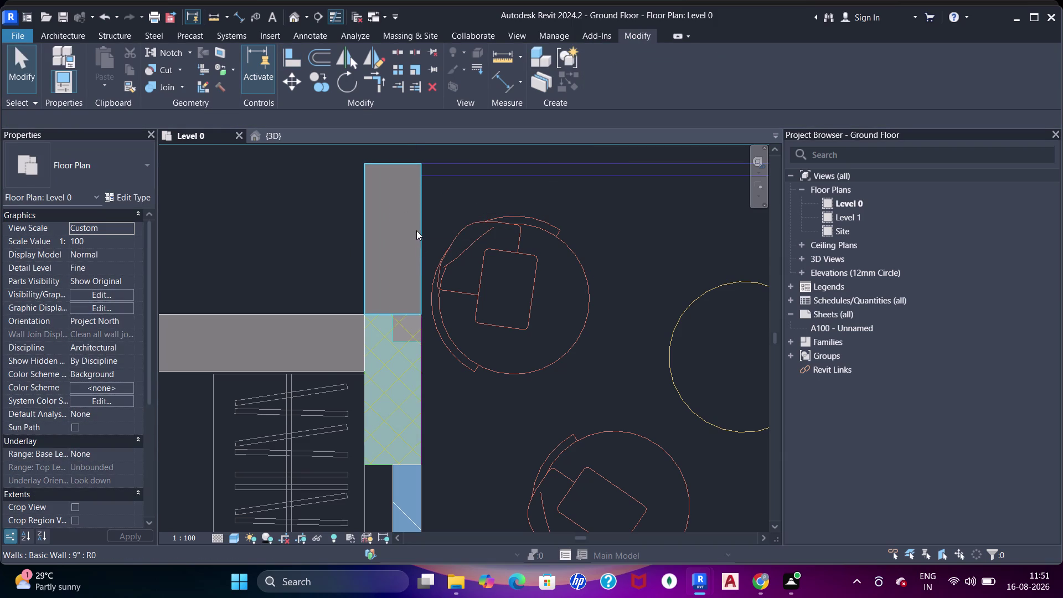
key(Escape)
Inspect the new 9" wall up close and its column-wall junction.
click(420, 231)
scroll(down, 3)
scroll(up, 3)
scroll(down, 3)
middle_drag(464, 224, 442, 332)
key(Escape)
scroll(down, 3)
middle_drag(632, 305, 233, 269)
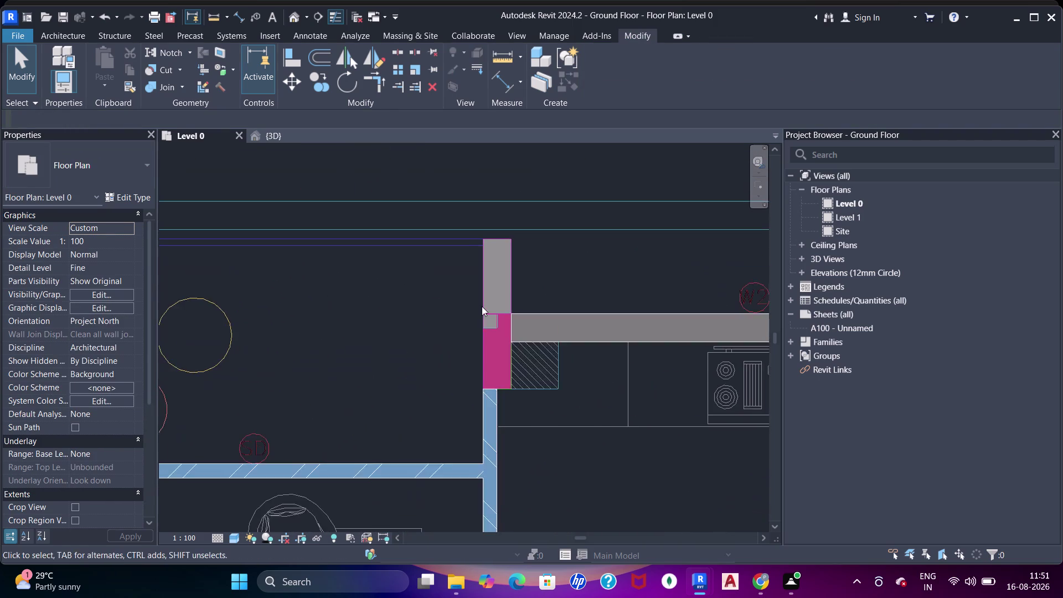
middle_drag(476, 306, 433, 306)
scroll(up, 3)
Draw a short 9" wall piece above the column.
key(w)
key(a)
scroll(up, 3)
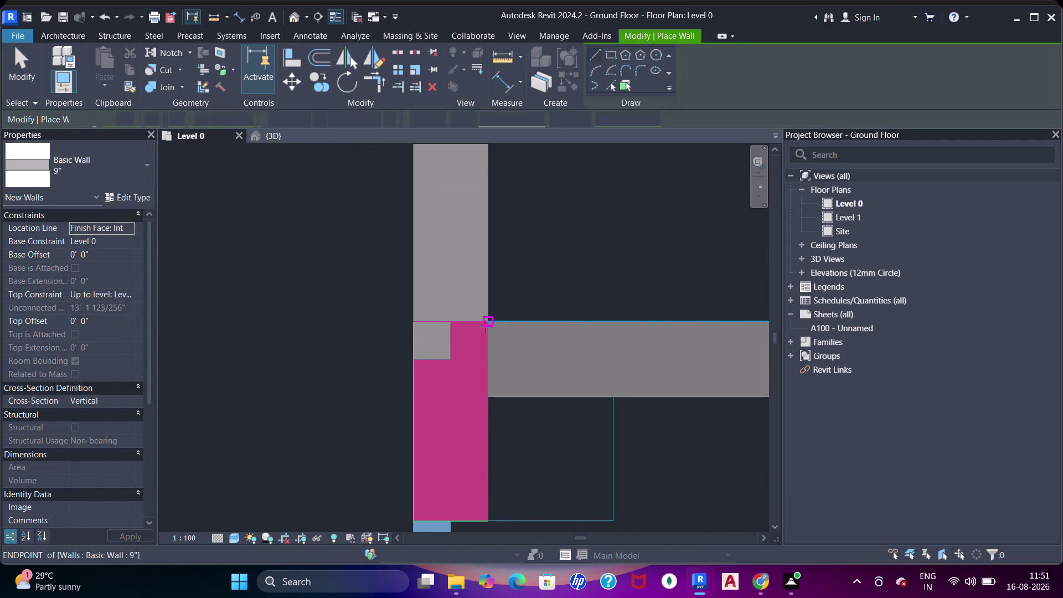
drag(489, 323, 488, 310)
click(491, 267)
middle_drag(501, 256, 499, 346)
key(Escape)
key(Escape)
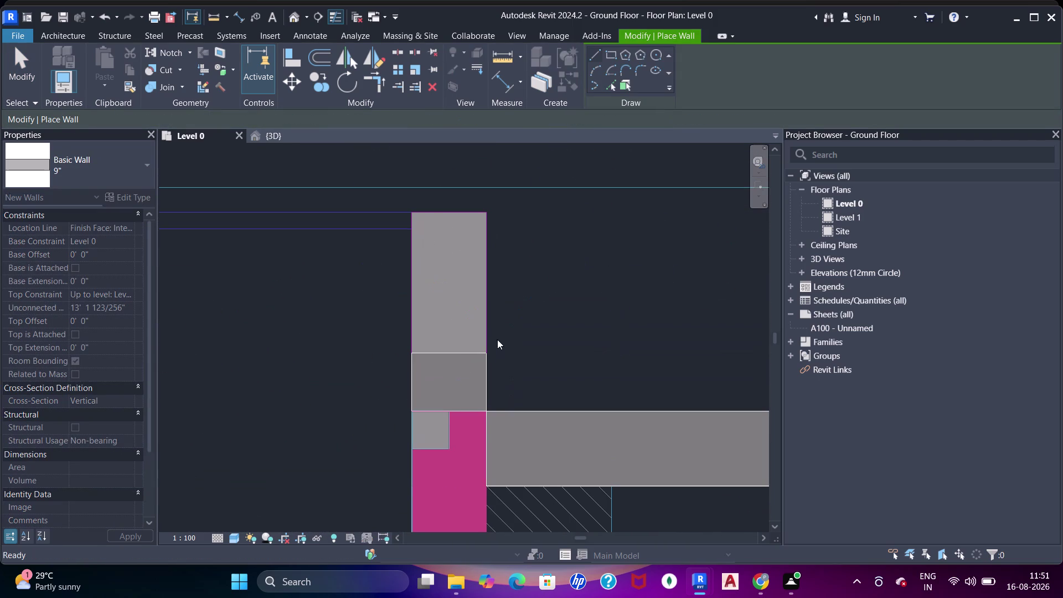
Align the short wall piece's faces to two reference edges.
key(a)
key(a)
key(a)
click(467, 215)
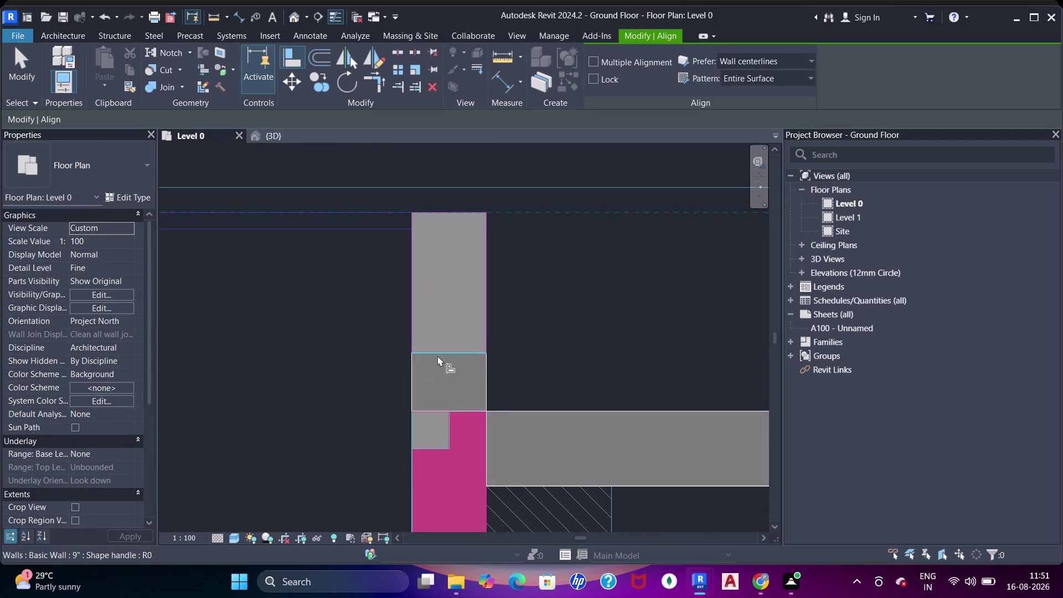
click(438, 354)
scroll(down, 3)
scroll(up, 3)
scroll(up, 3)
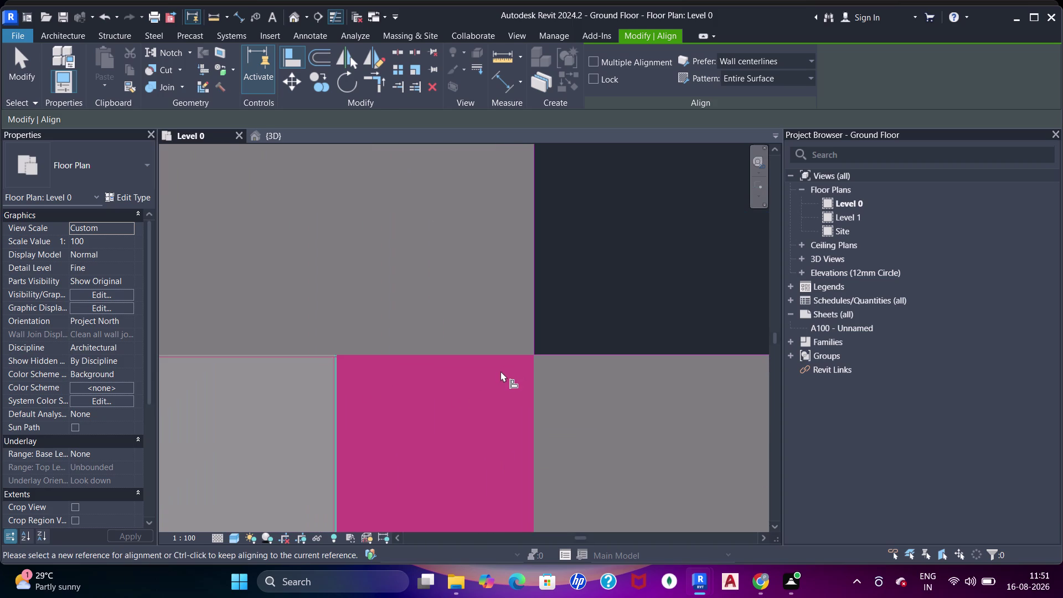
scroll(up, 3)
scroll(down, 3)
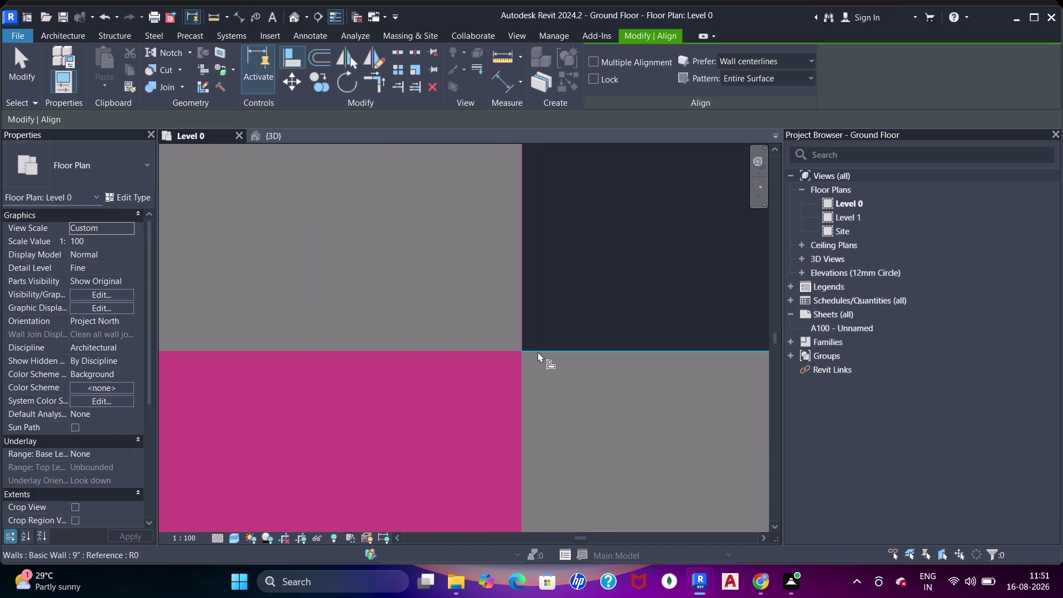
click(538, 352)
click(507, 351)
scroll(down, 3)
Move across the top of the plan to the next column and exit Align.
middle_drag(599, 329, 598, 329)
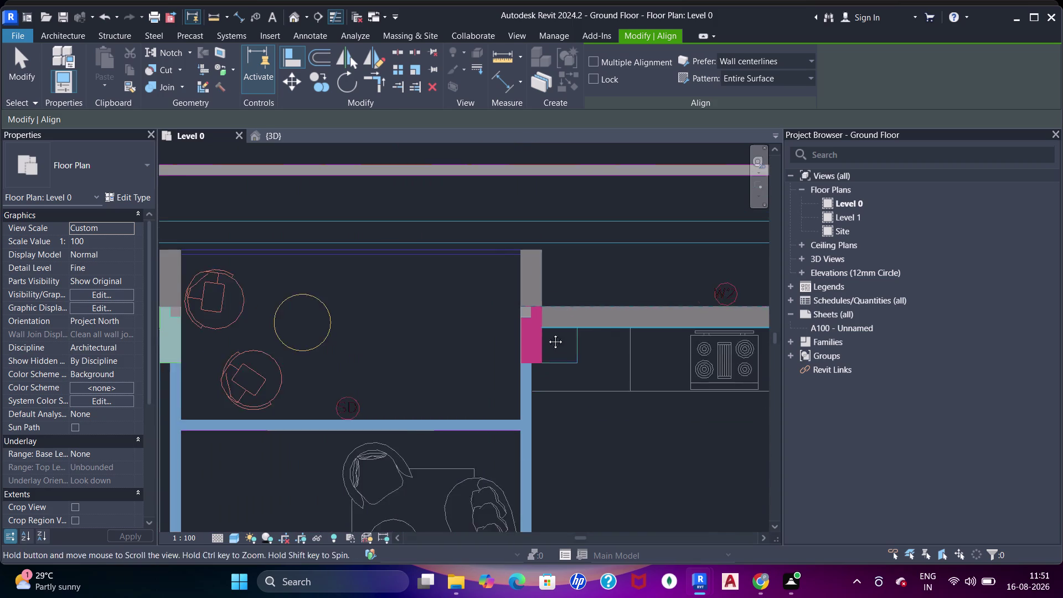
middle_drag(598, 329, 440, 332)
scroll(down, 3)
middle_drag(502, 350, 402, 351)
middle_drag(515, 376, 286, 376)
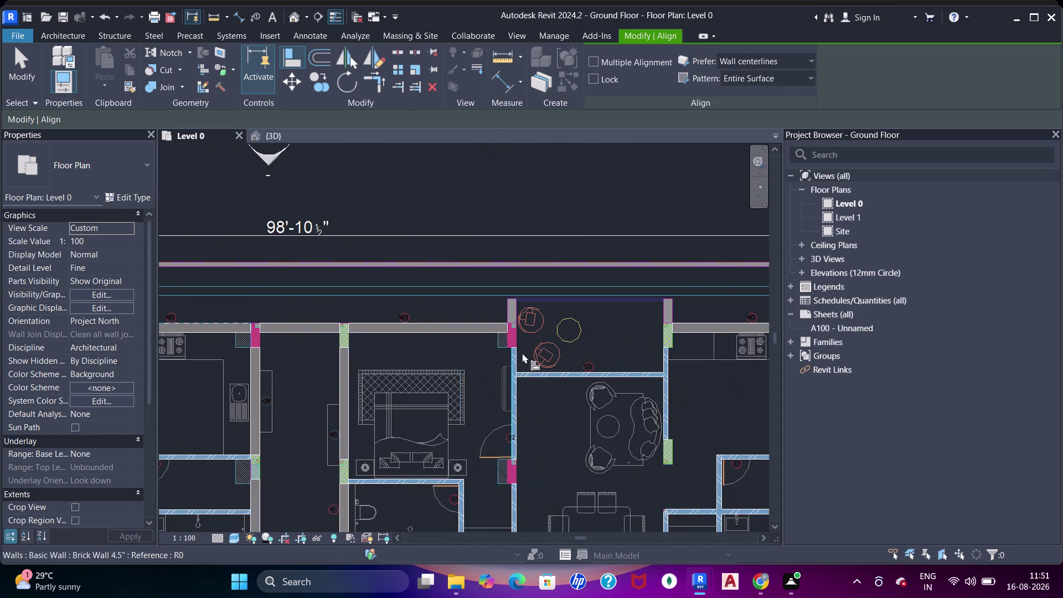
scroll(up, 3)
middle_drag(541, 366, 534, 390)
key(Escape)
key(Escape)
Begin a wall at the column's corner, then cancel it after moving to the right column.
key(Escape)
key(w)
key(a)
scroll(up, 3)
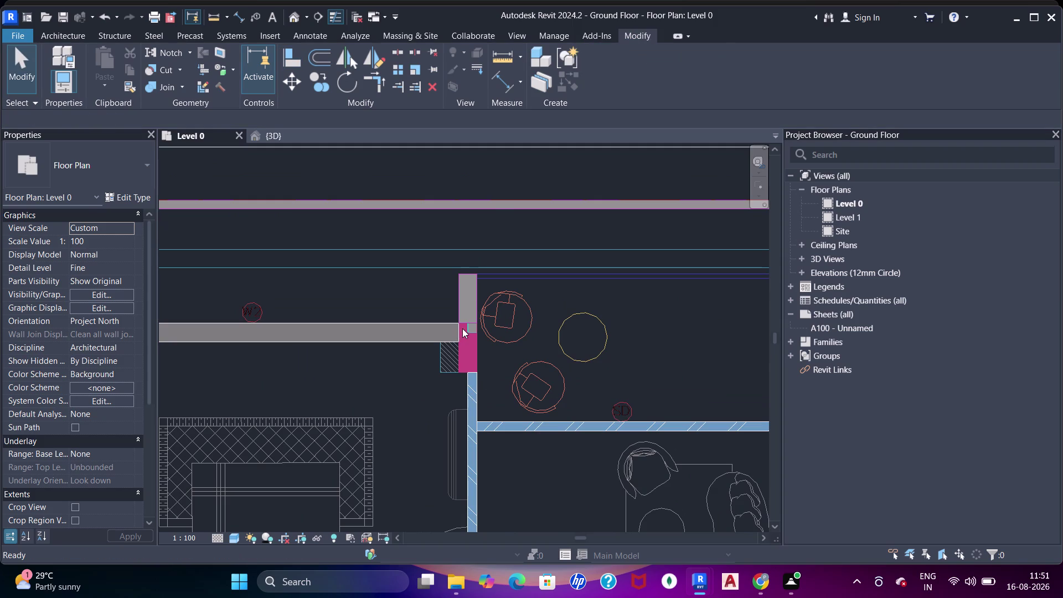
scroll(up, 3)
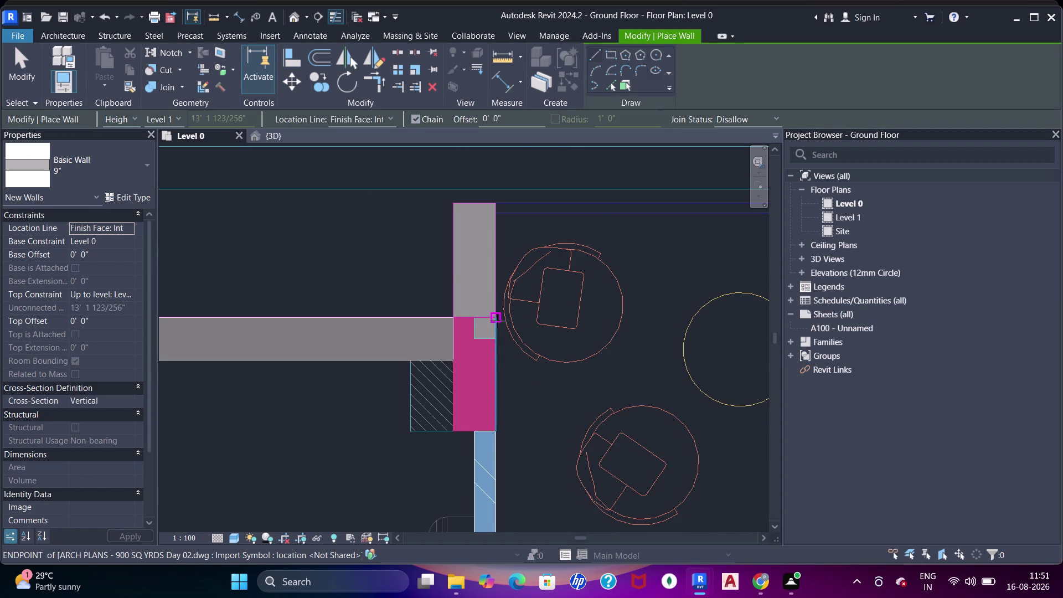
drag(497, 321, 499, 313)
click(501, 275)
scroll(down, 3)
middle_drag(541, 308, 214, 309)
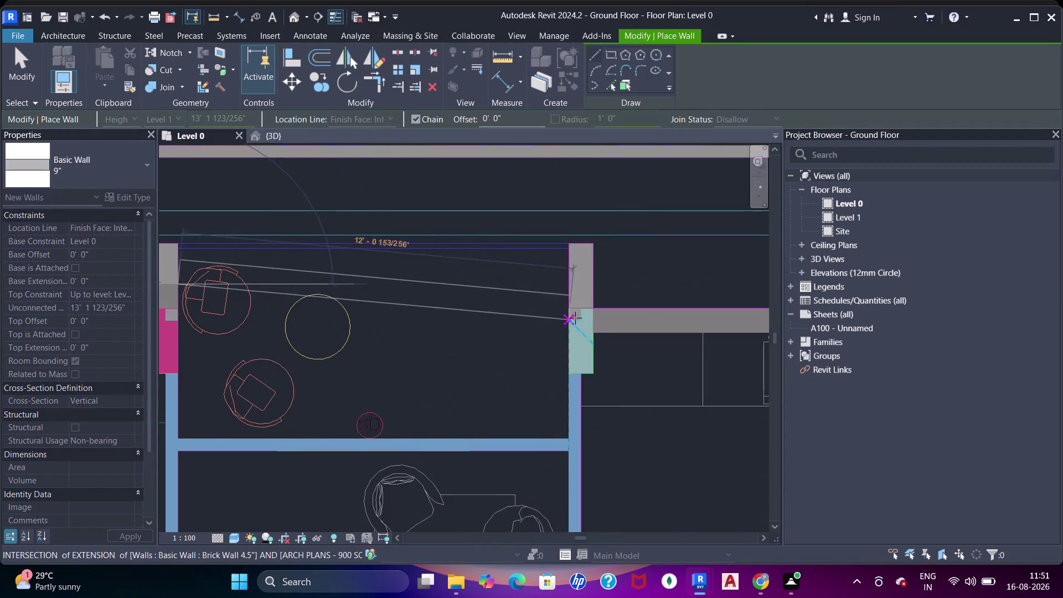
key(Escape)
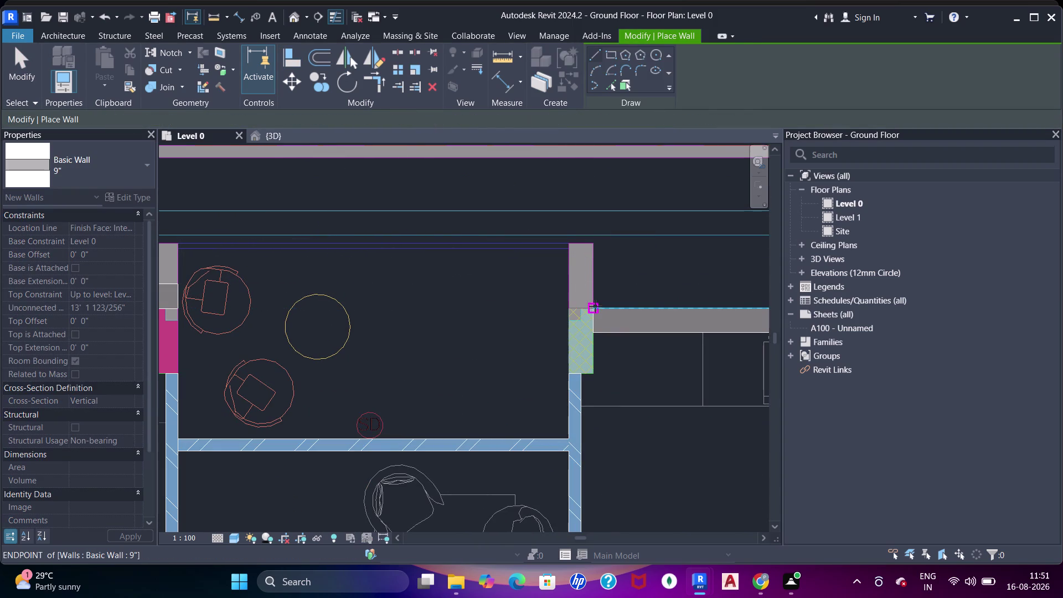
Draw a short wall piece above the green column.
click(593, 307)
click(595, 282)
key(Escape)
key(Escape)
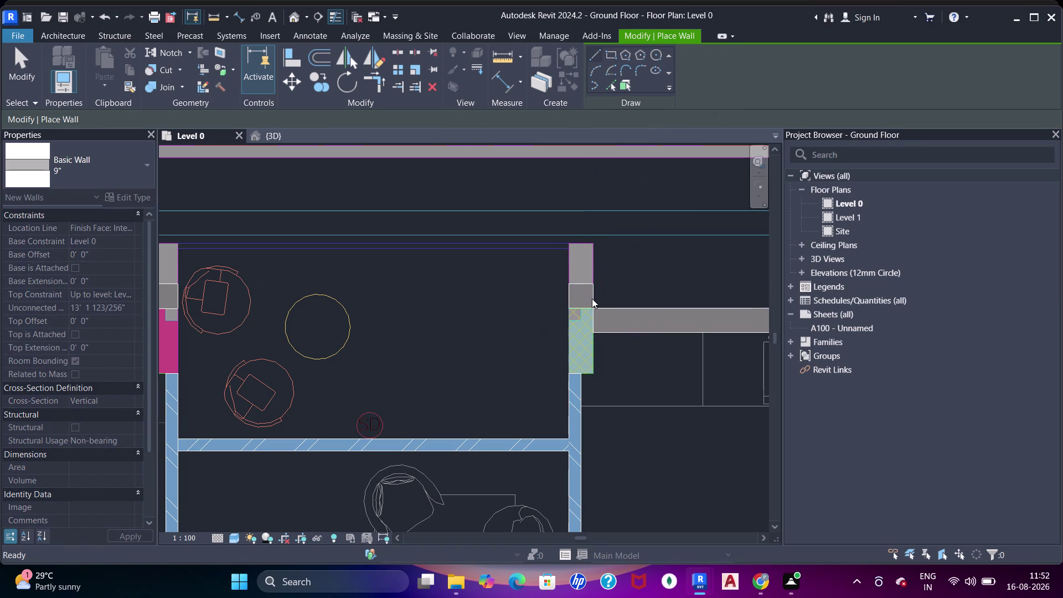
scroll(up, 3)
Align the right short wall piece's face to the reference line.
key(a)
key(a)
key(a)
key(a)
click(582, 201)
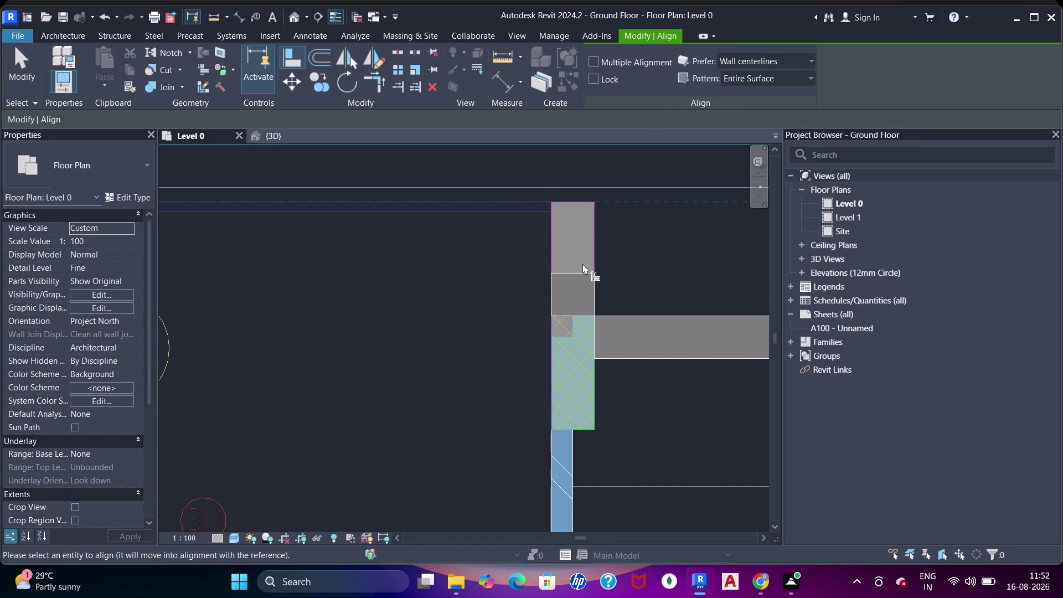
click(576, 271)
Align the left column's short wall piece to the CAD line.
scroll(down, 3)
middle_drag(429, 295, 558, 318)
scroll(up, 3)
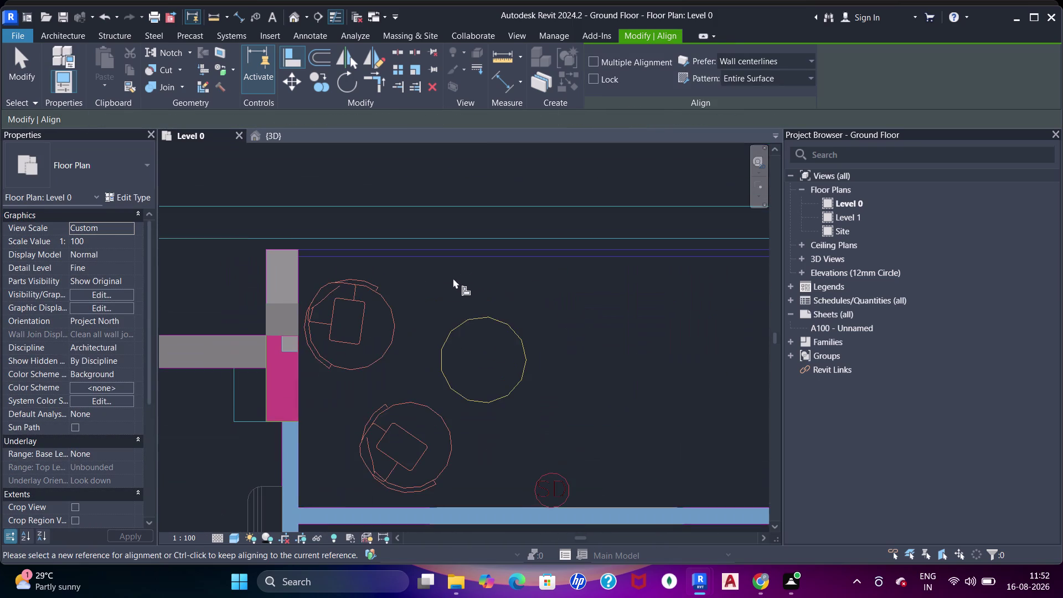
click(439, 281)
middle_drag(285, 302, 424, 304)
click(427, 250)
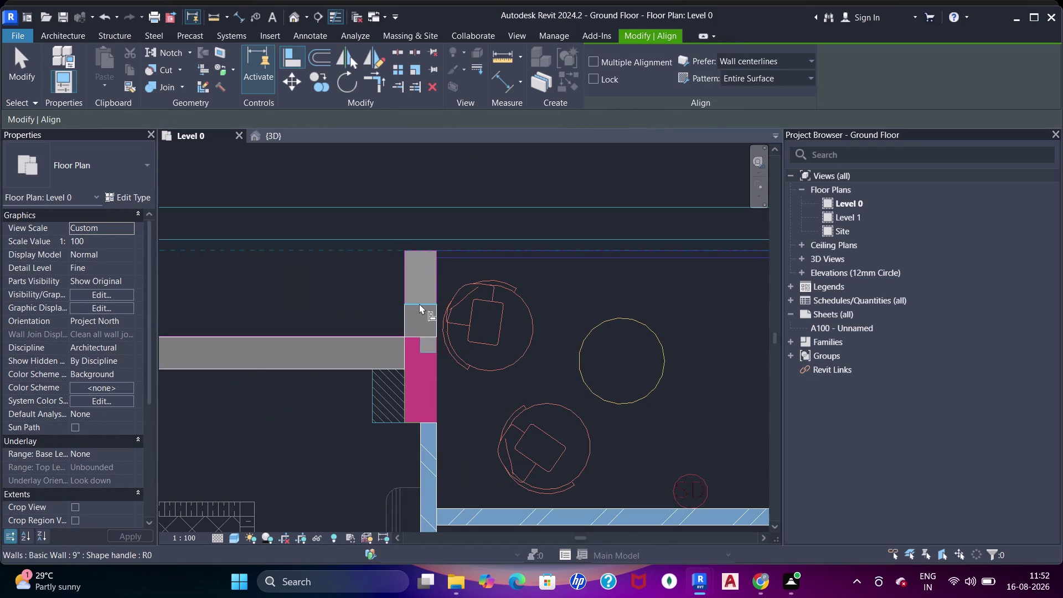
click(419, 304)
scroll(down, 3)
Pan out across the plan to check the walls.
middle_drag(656, 313, 383, 289)
middle_drag(492, 298, 419, 295)
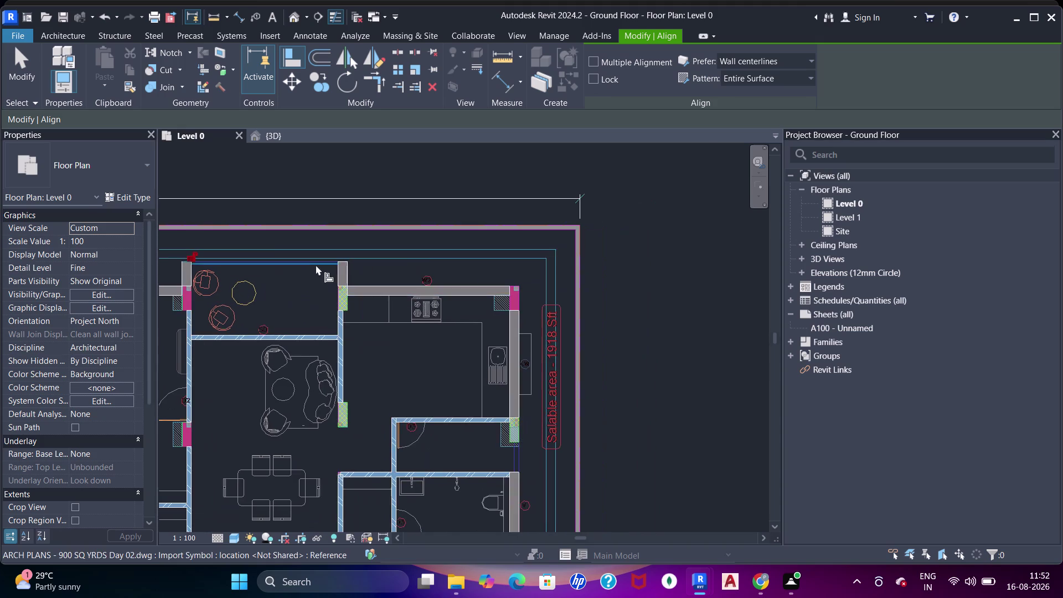
scroll(down, 3)
middle_drag(328, 297, 363, 223)
middle_drag(447, 373, 474, 283)
middle_drag(433, 265, 508, 156)
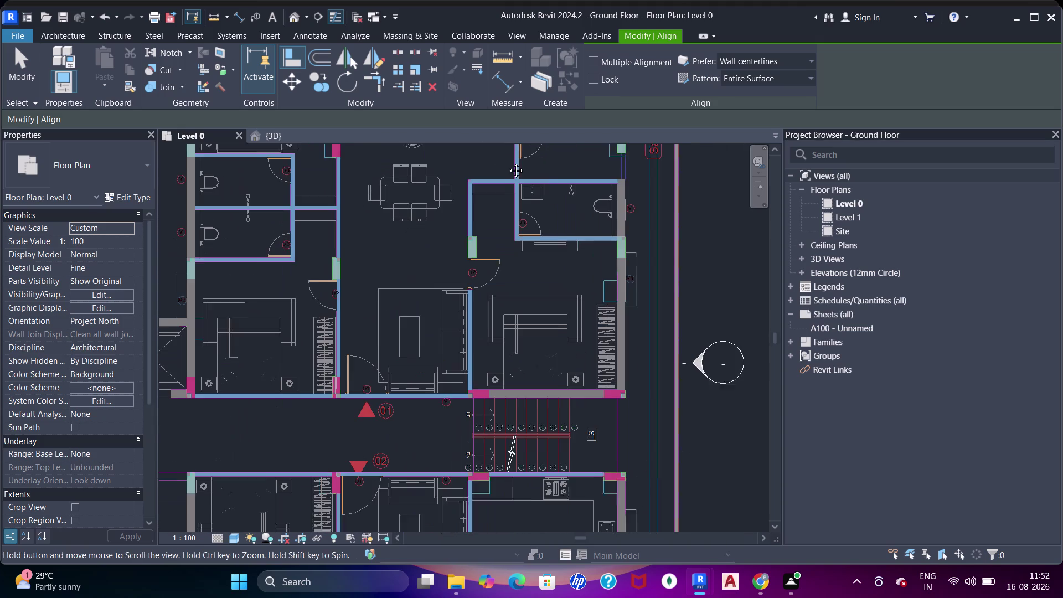
middle_drag(356, 277, 542, 472)
Survey the walls along the plan's top edge and the whole flat layout.
middle_drag(453, 367, 545, 445)
scroll(down, 3)
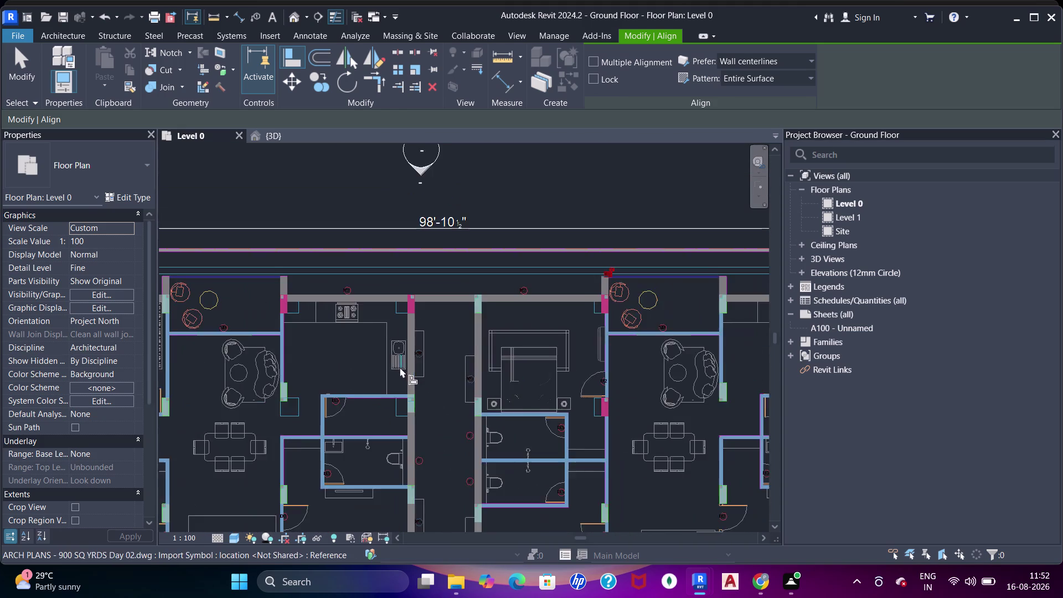
middle_drag(411, 380, 563, 388)
middle_drag(478, 381, 618, 368)
middle_drag(432, 440, 443, 295)
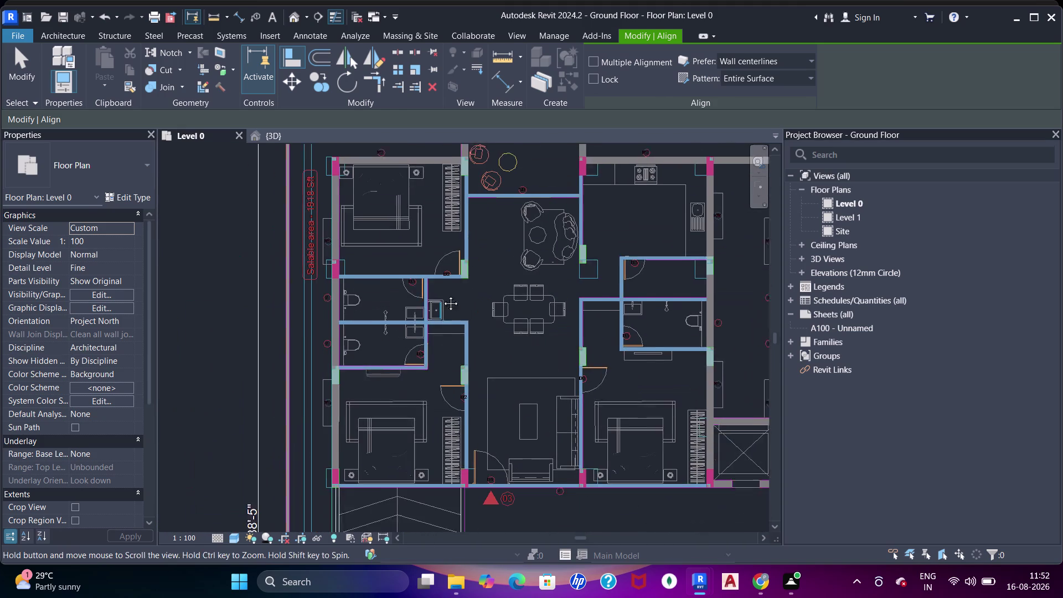
middle_drag(454, 342, 461, 400)
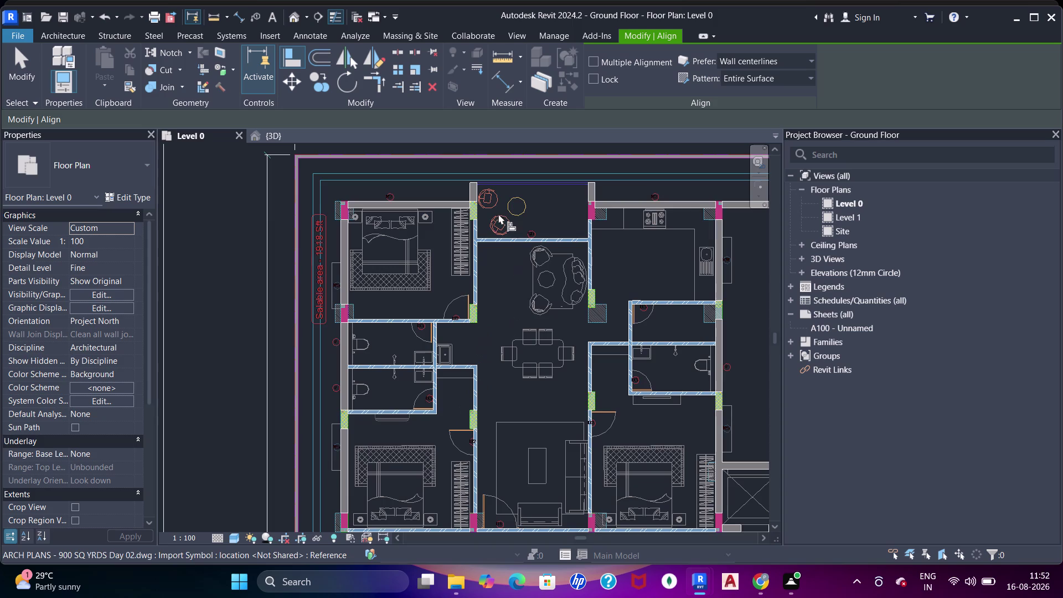
Exit Align and select the top-left short wall piece for inspection.
scroll(up, 3)
middle_drag(483, 217, 491, 286)
key(Escape)
key(Escape)
key(Escape)
scroll(up, 3)
click(477, 251)
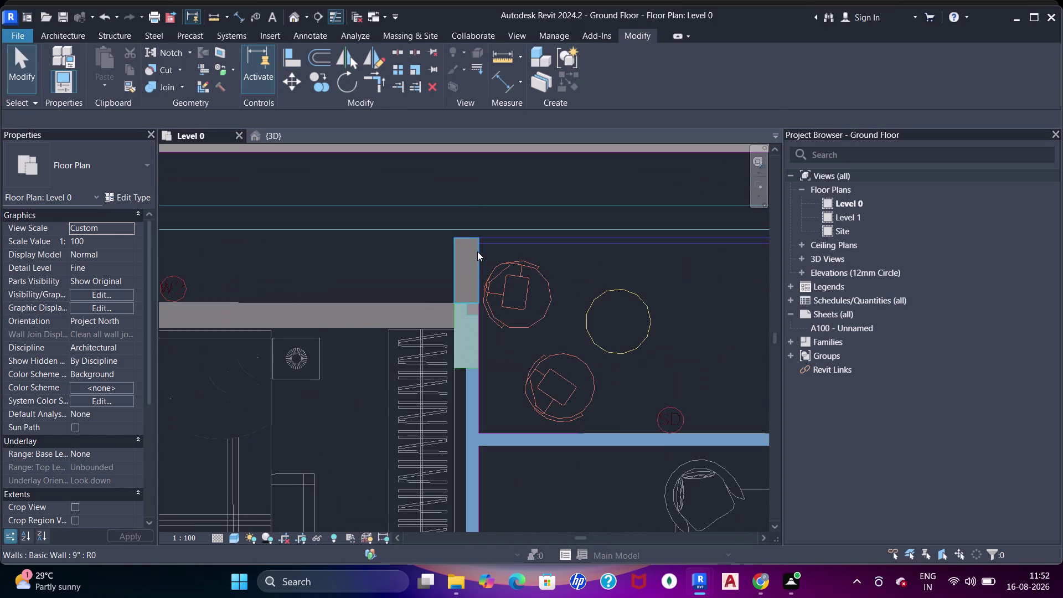
Resume the Wall tool and trace 9-inch walls around the parking area and bottom columns.
scroll(up, 3)
scroll(down, 3)
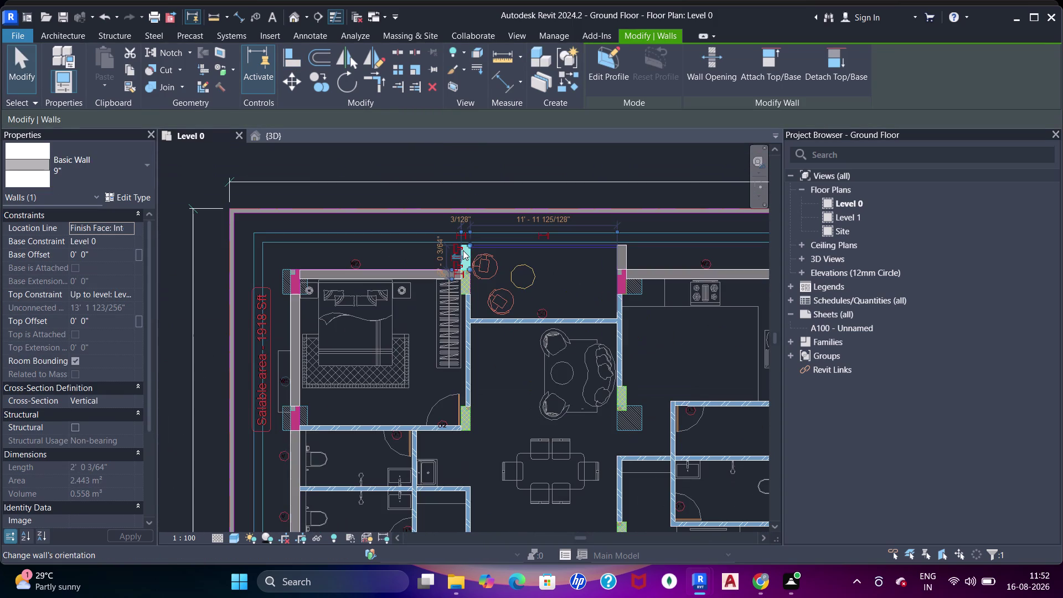
text(wa)
scroll(down, 3)
middle_drag(437, 356, 448, 297)
scroll(up, 3)
middle_drag(452, 381, 449, 304)
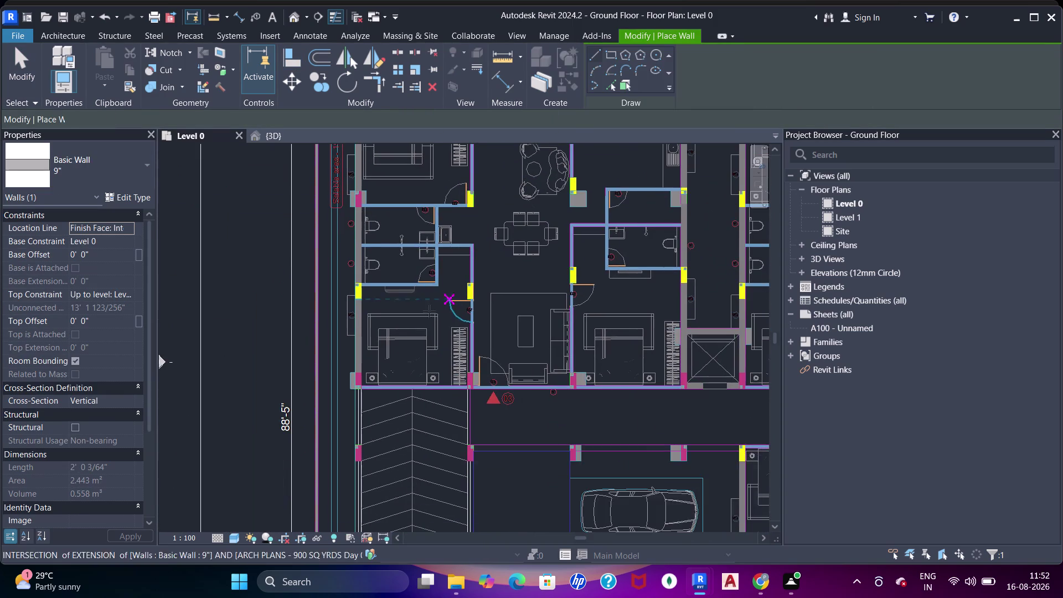
middle_drag(400, 434, 413, 342)
scroll(up, 3)
scroll(down, 3)
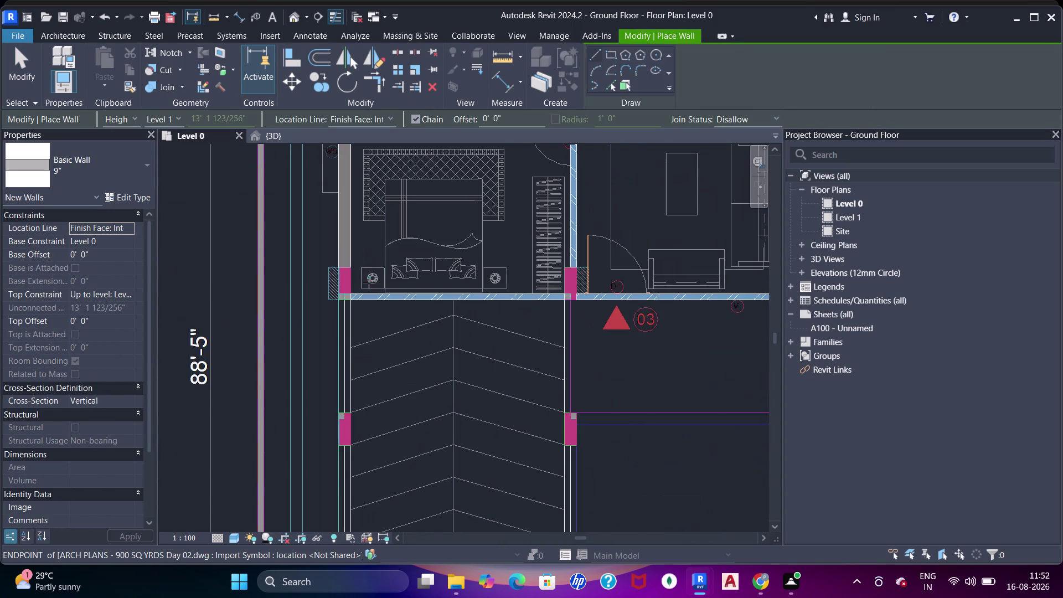
scroll(down, 3)
middle_drag(385, 316, 397, 225)
middle_drag(421, 350, 423, 232)
middle_drag(448, 371, 449, 258)
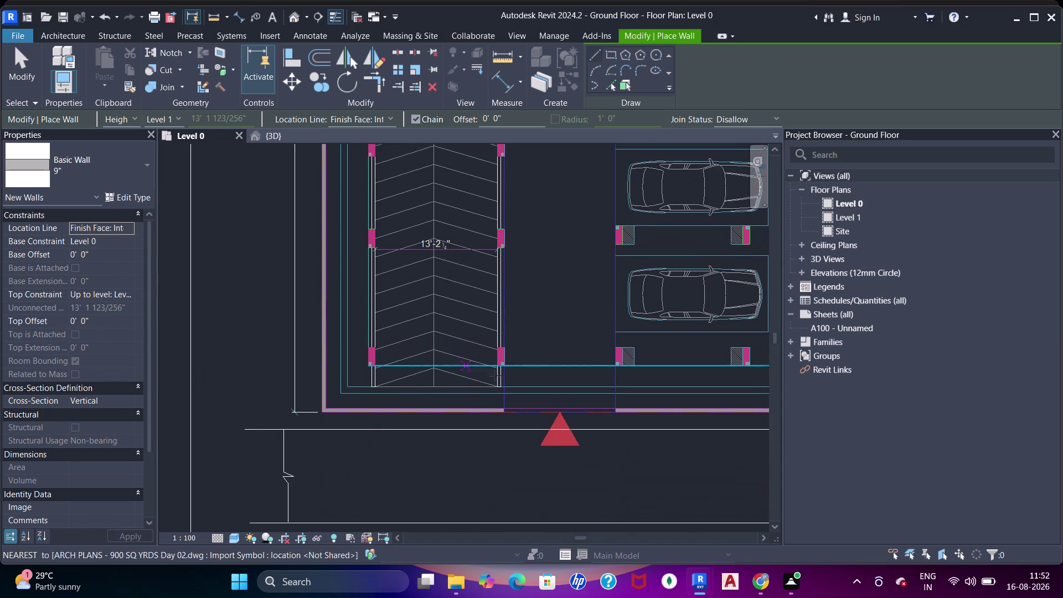
middle_drag(571, 418, 333, 376)
middle_drag(537, 374, 275, 388)
scroll(up, 3)
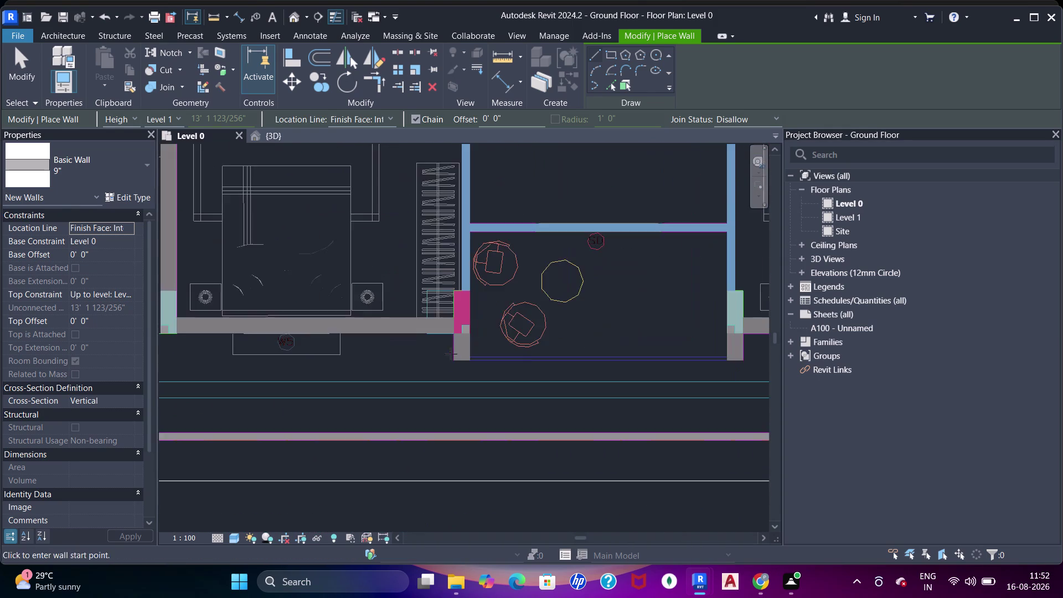
scroll(up, 3)
scroll(down, 3)
Trace walls along the bottom outer edge, the right side, the staircase and the bedrooms.
middle_drag(573, 357, 426, 362)
middle_drag(591, 413, 466, 395)
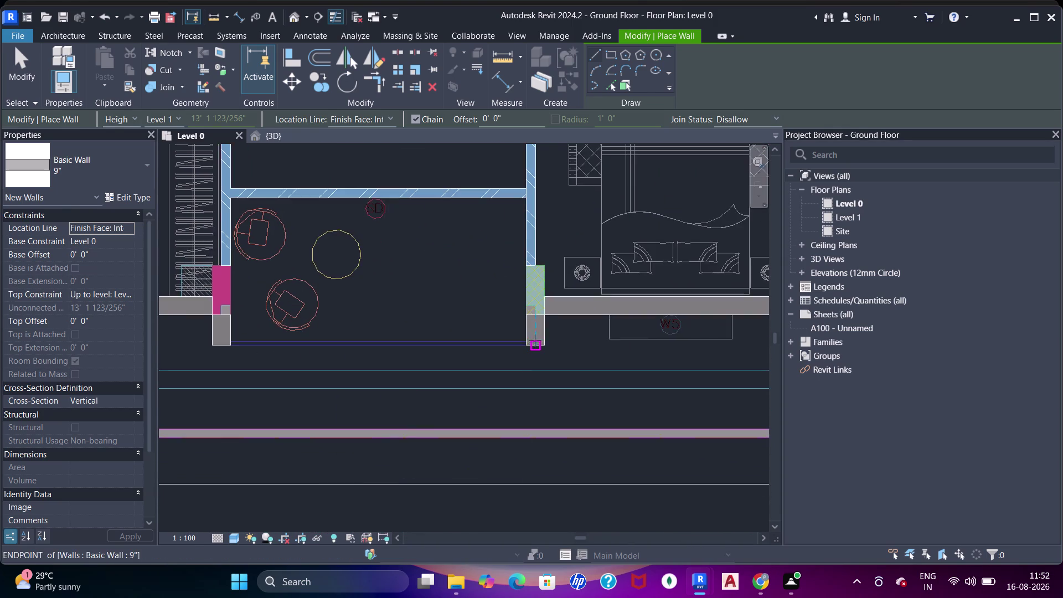
scroll(down, 3)
middle_drag(583, 340, 371, 345)
middle_drag(576, 305, 590, 447)
middle_drag(639, 250, 635, 402)
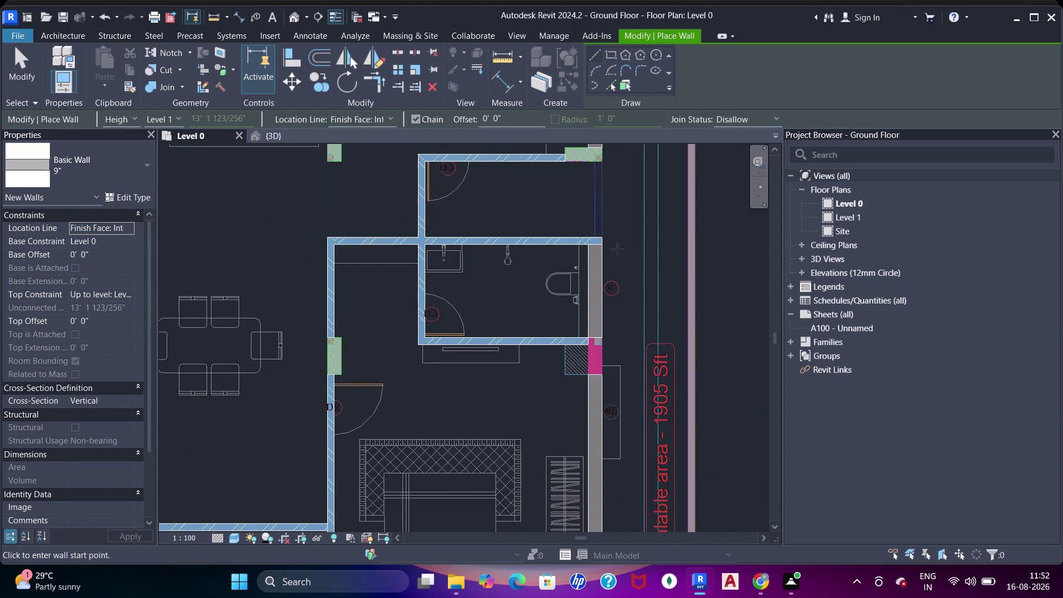
middle_drag(618, 261, 644, 442)
middle_drag(629, 305, 634, 467)
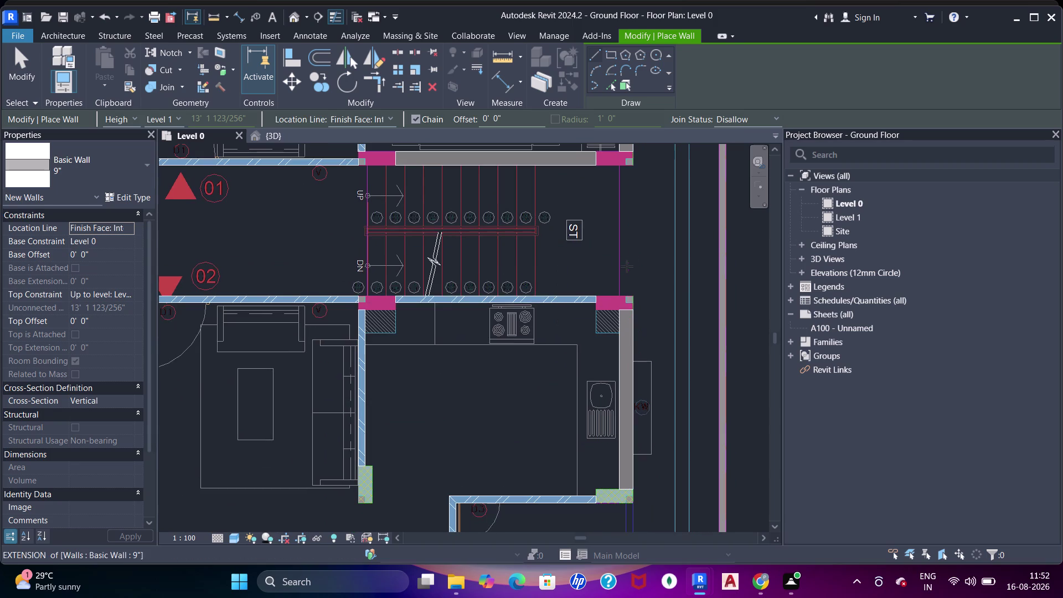
scroll(up, 3)
scroll(down, 3)
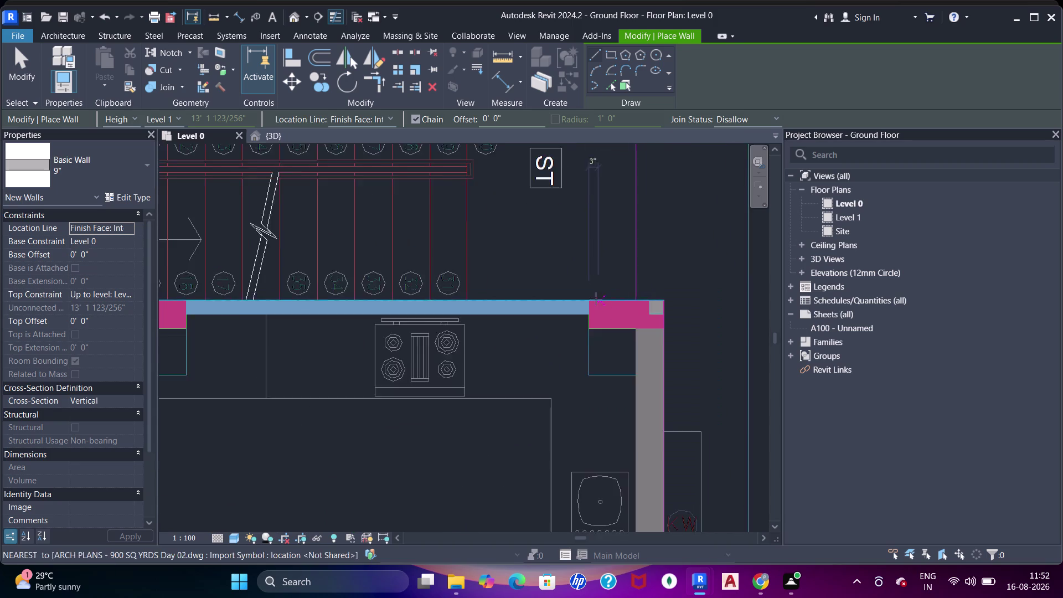
scroll(down, 3)
middle_drag(587, 255, 585, 360)
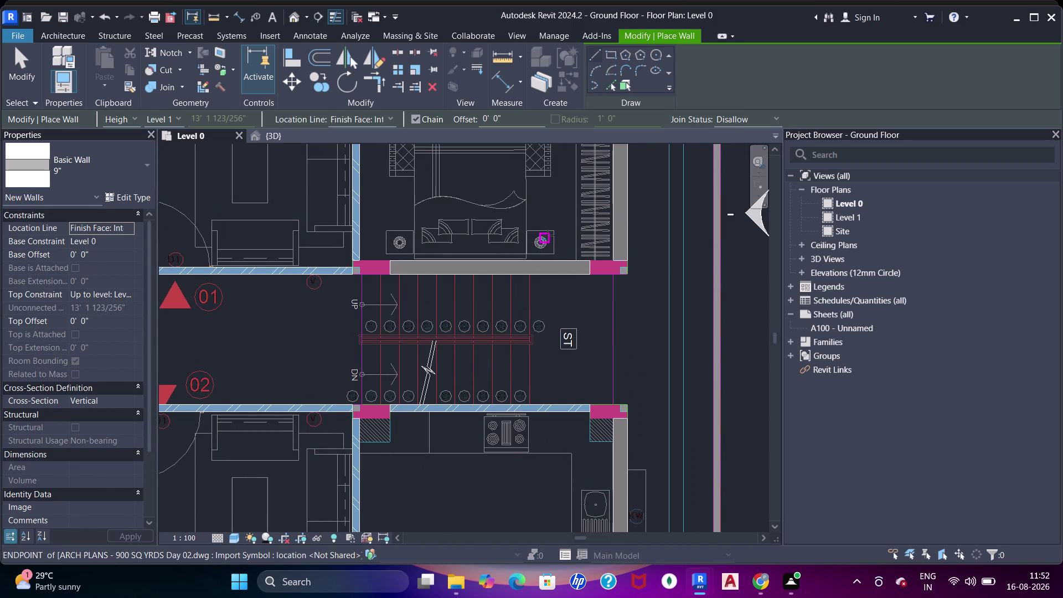
middle_drag(548, 222, 534, 373)
middle_drag(532, 282, 532, 368)
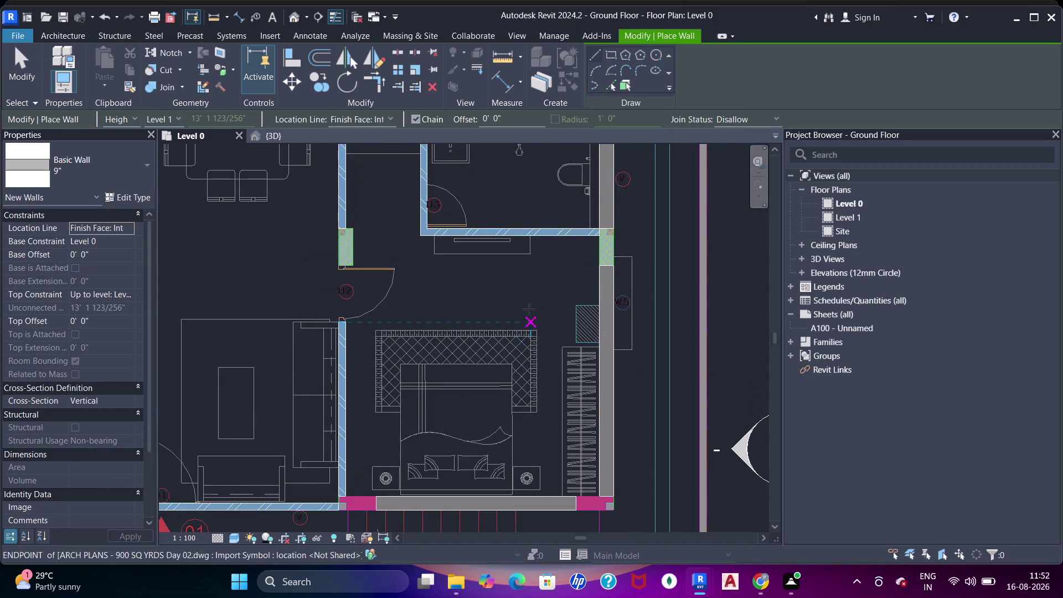
middle_drag(529, 286, 519, 389)
middle_drag(524, 273, 524, 323)
middle_drag(540, 232, 541, 356)
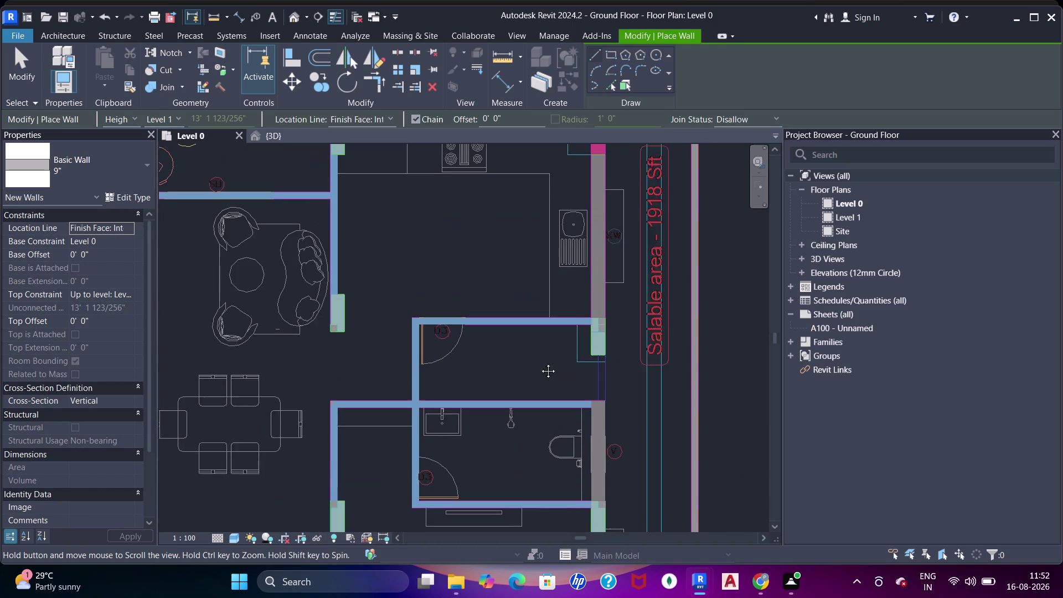
Trace the kitchen wall and top boundary walls, viewing the whole ground floor.
middle_drag(542, 356, 538, 368)
middle_drag(544, 211, 546, 222)
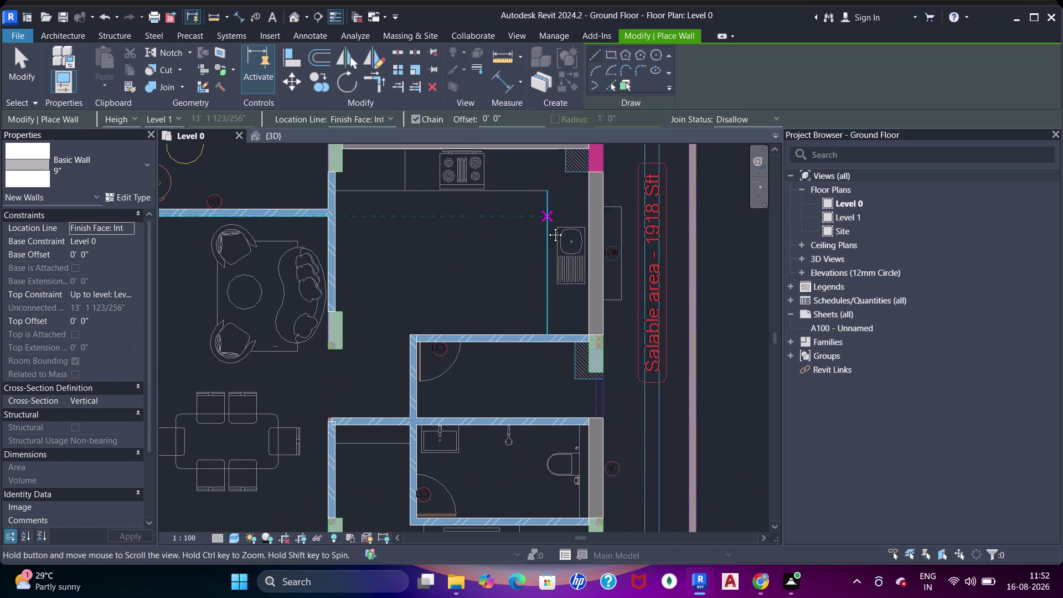
middle_drag(546, 223, 541, 337)
scroll(down, 3)
middle_drag(426, 275, 455, 288)
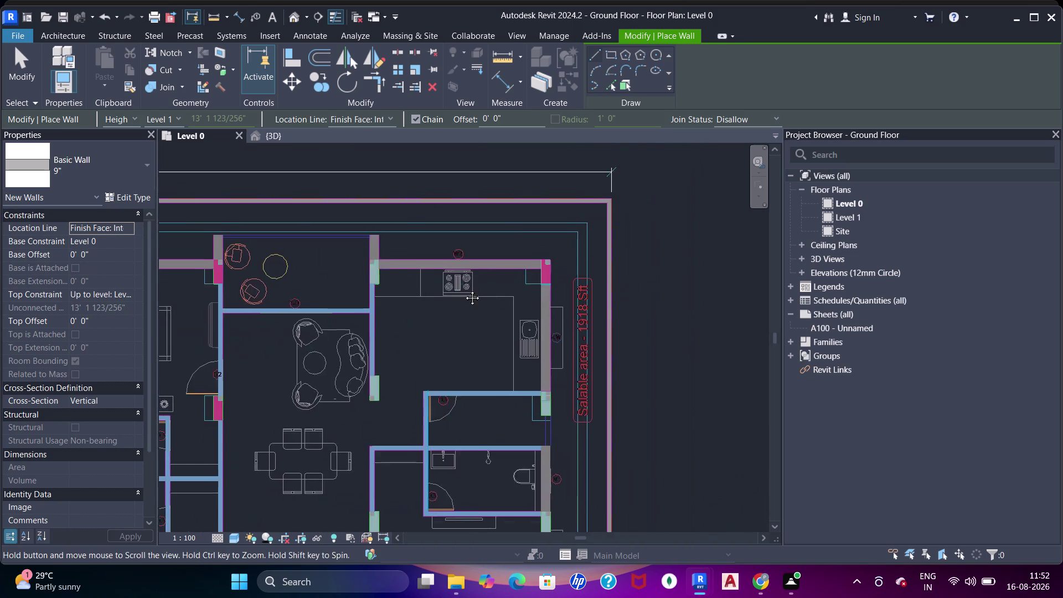
middle_drag(455, 288, 575, 295)
middle_drag(385, 297, 587, 296)
scroll(down, 3)
middle_drag(440, 266, 566, 250)
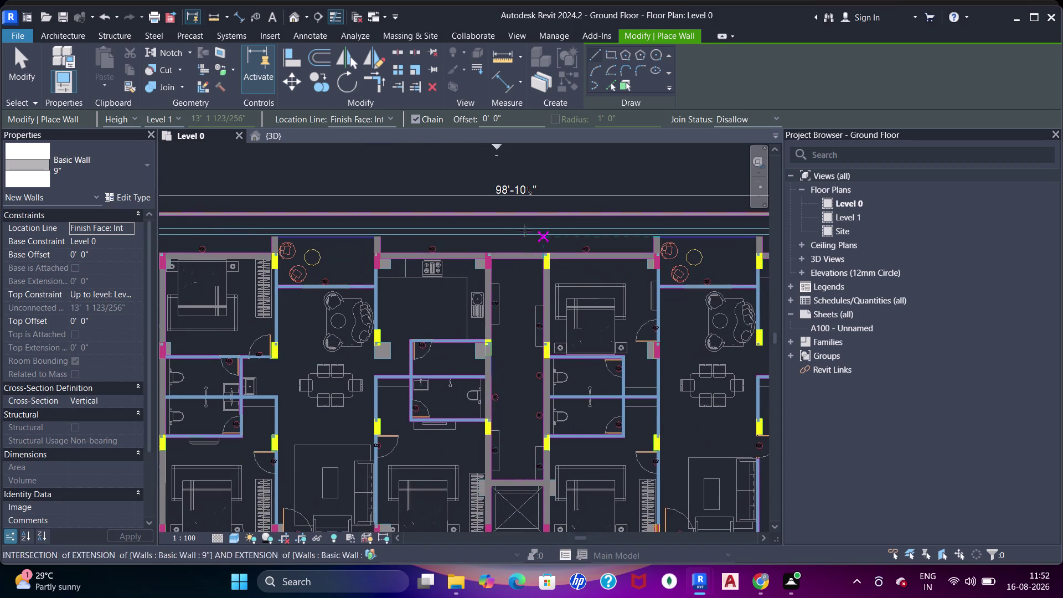
Exit 9-inch wall placement on Level 0.
key(Escape)
key(Escape)
key(Escape)
Switch to the 3D view and orbit the model to inspect the traced walls.
key(Escape)
click(278, 132)
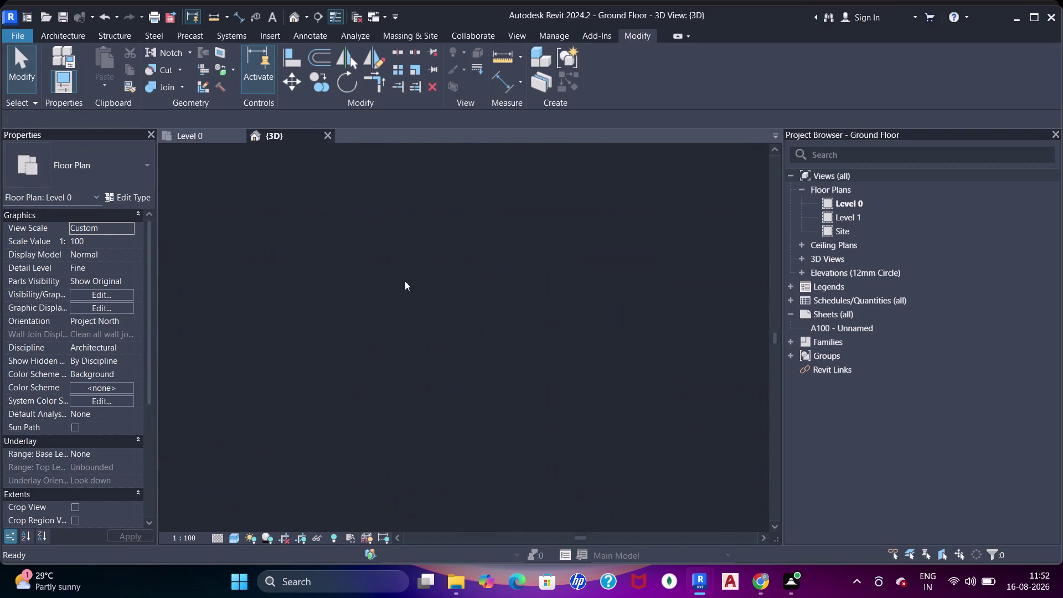
scroll(down, 3)
middle_drag(497, 374, 456, 346)
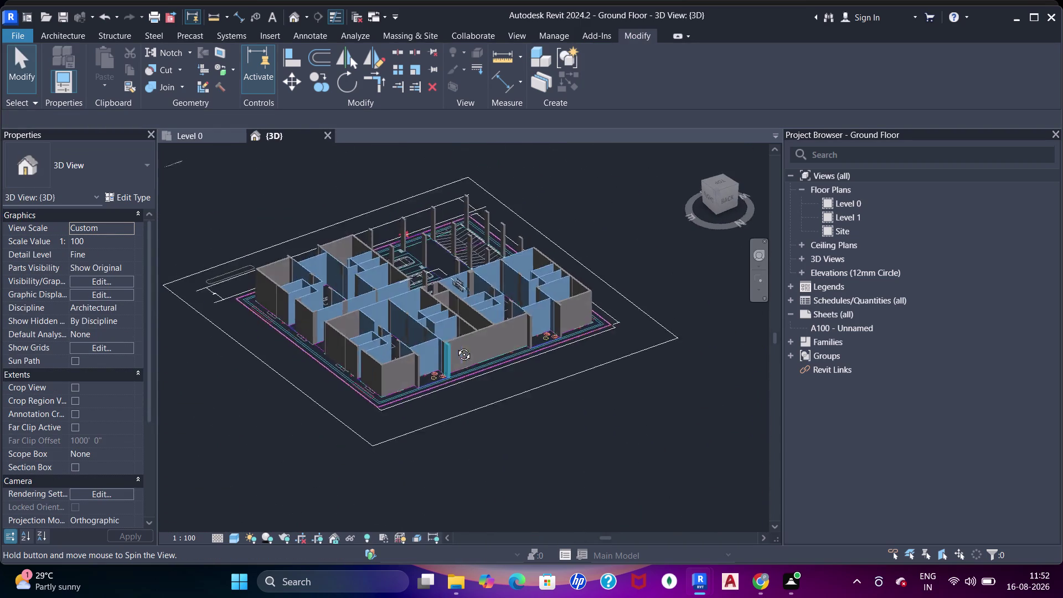
middle_drag(455, 346, 434, 330)
key(Escape)
scroll(up, 3)
scroll(down, 3)
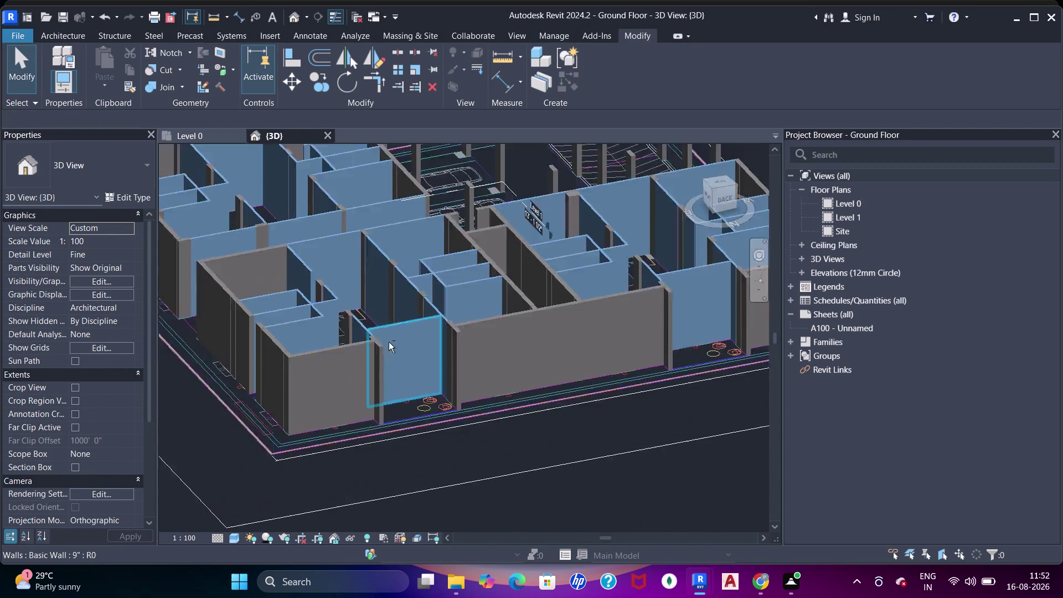
Check the parking side, top view and wall heights, then return to Level 0.
middle_drag(389, 348, 679, 356)
middle_drag(539, 332, 672, 364)
middle_drag(418, 312, 431, 329)
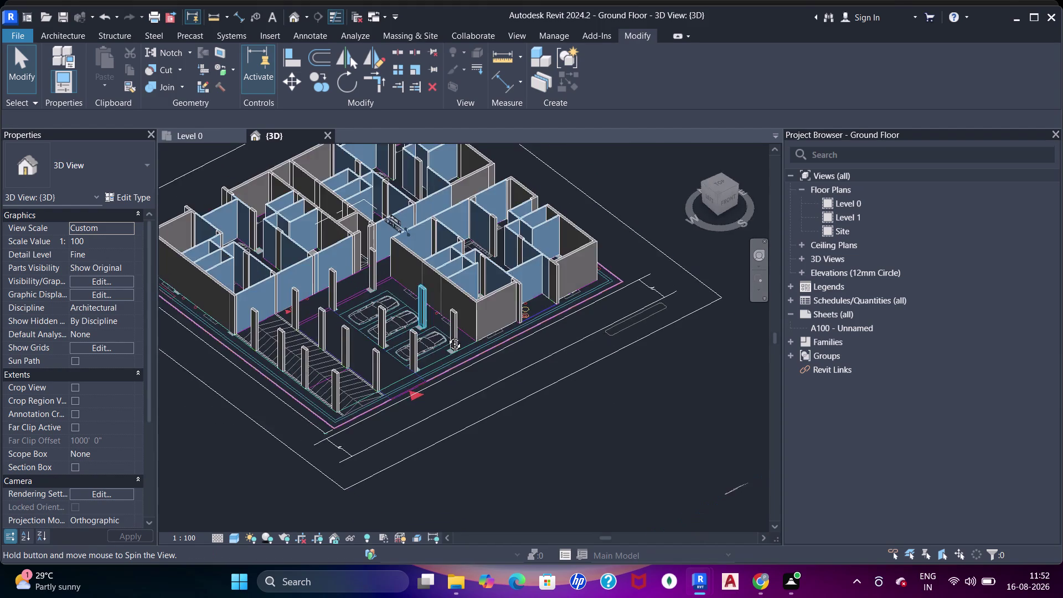
middle_drag(431, 328, 521, 343)
scroll(up, 3)
scroll(down, 3)
middle_drag(549, 345, 510, 325)
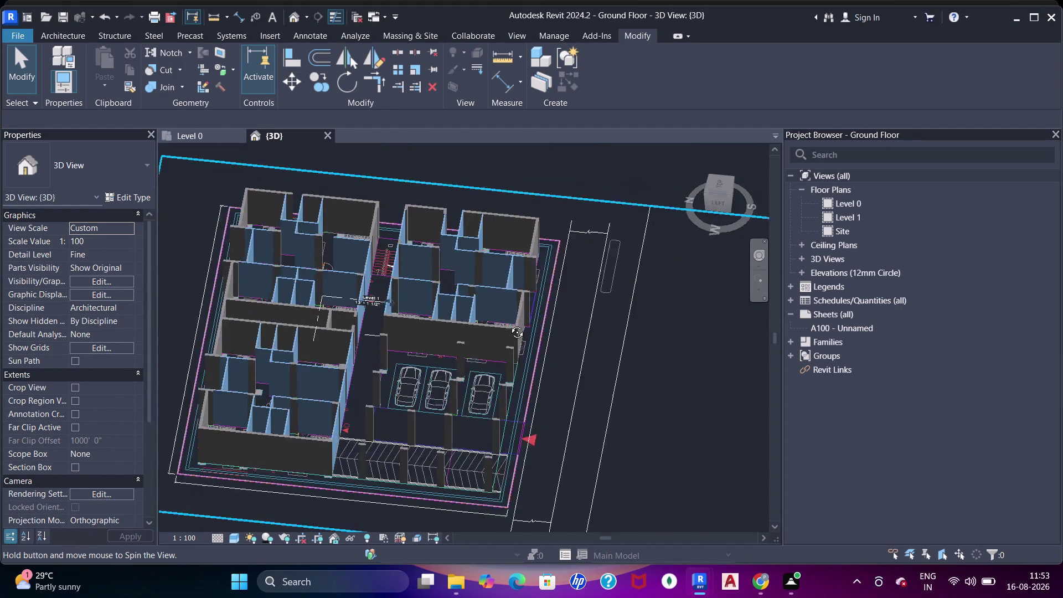
middle_drag(510, 325, 474, 297)
scroll(up, 3)
scroll(down, 3)
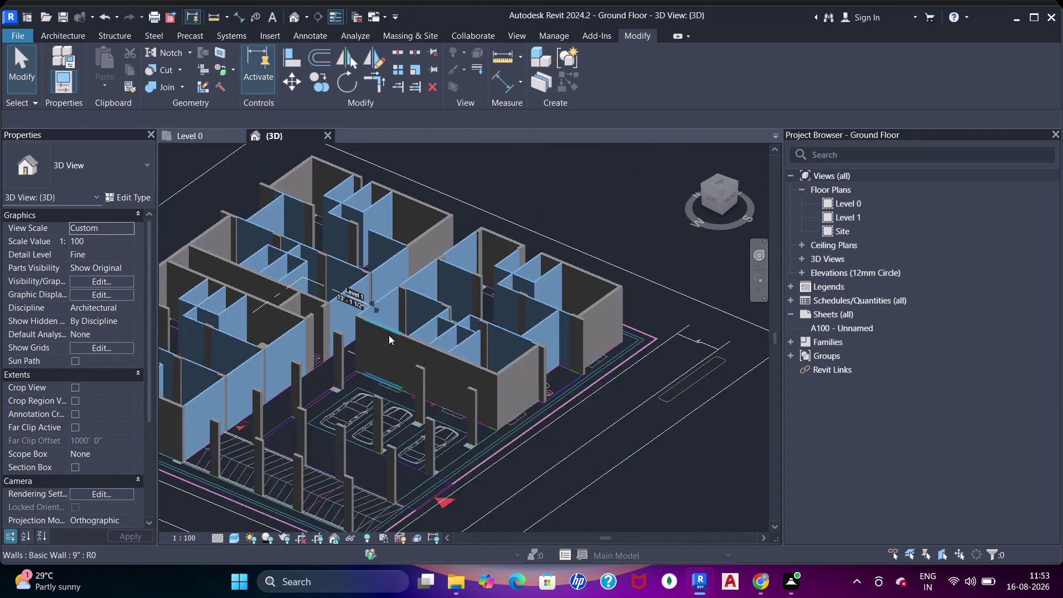
middle_drag(399, 340, 438, 327)
click(192, 134)
scroll(down, 3)
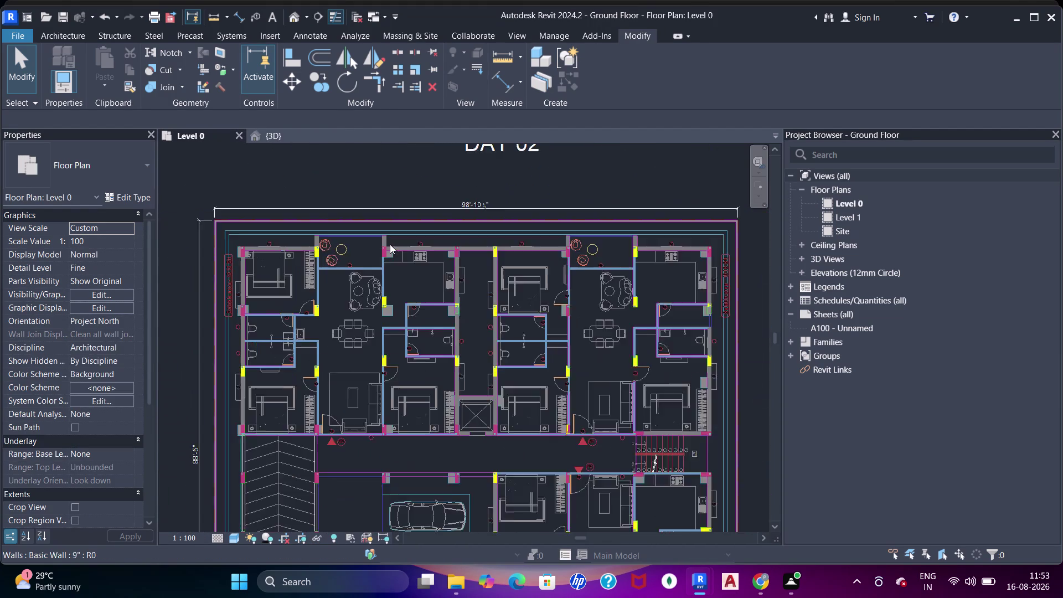
Zoom into the living room junction and select the 4.5-inch brick wall.
scroll(up, 3)
middle_drag(338, 249, 415, 251)
scroll(up, 3)
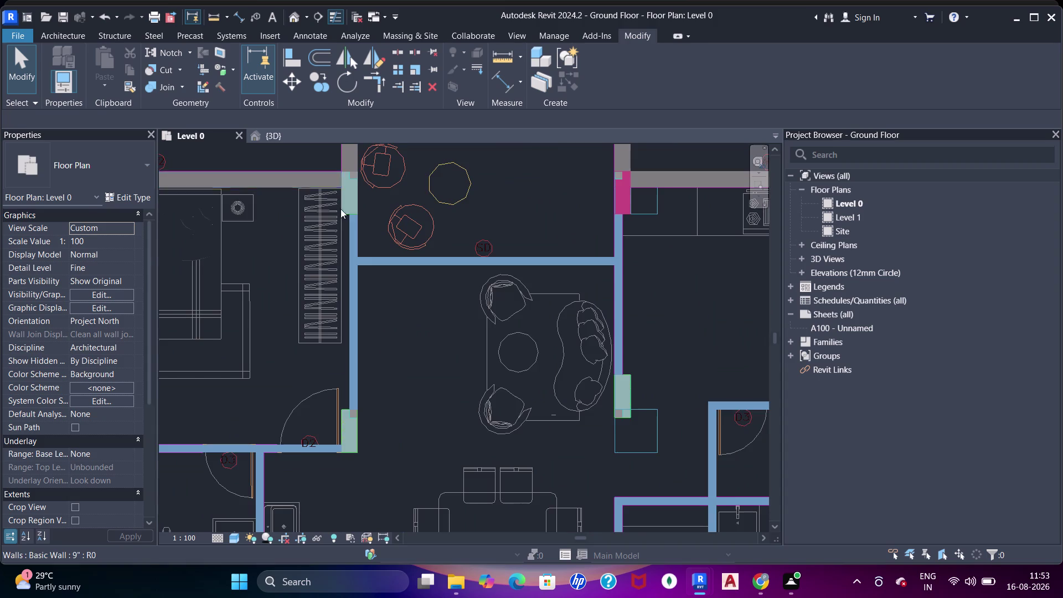
scroll(up, 3)
scroll(up, 3)
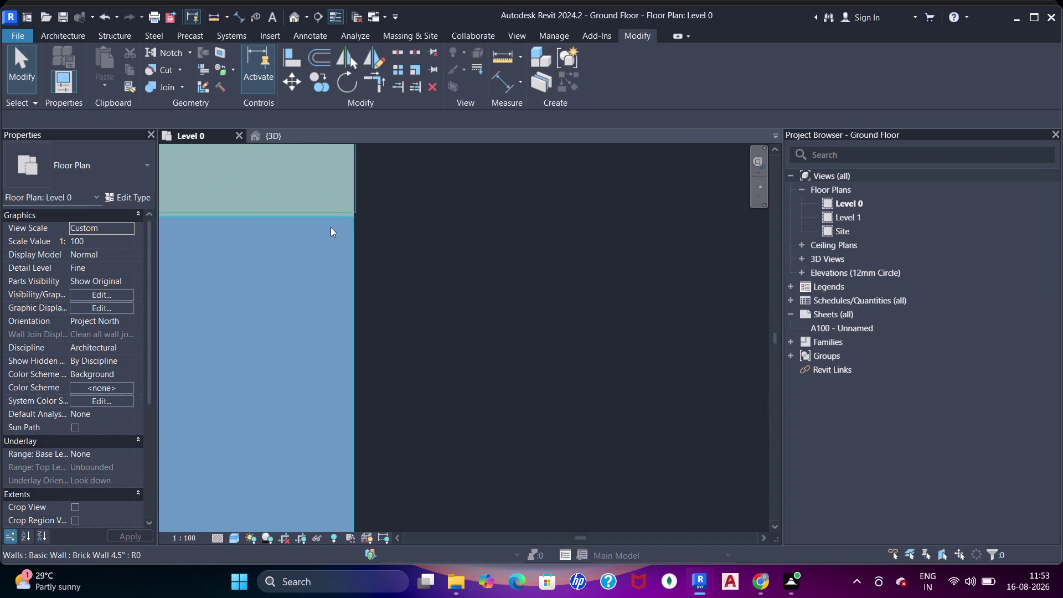
scroll(up, 3)
scroll(up, 3)
click(359, 214)
scroll(down, 3)
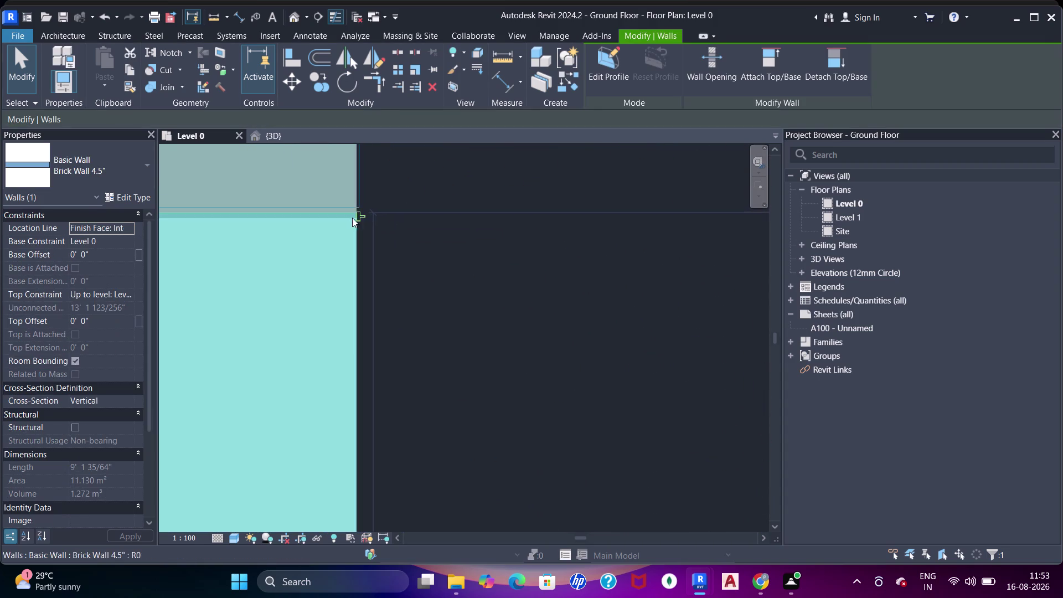
scroll(down, 3)
middle_drag(318, 233, 455, 230)
drag(251, 213, 255, 235)
Align the brick wall end flush to the column face, then clear the selection.
key(Escape)
key(Escape)
key(a)
key(a)
key(a)
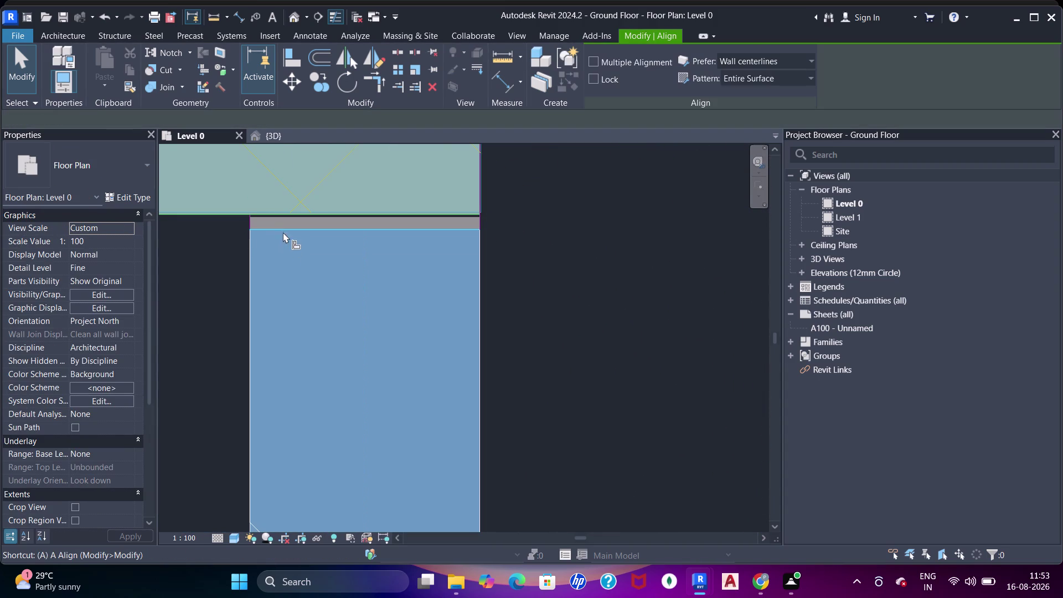
click(288, 214)
click(285, 226)
scroll(down, 3)
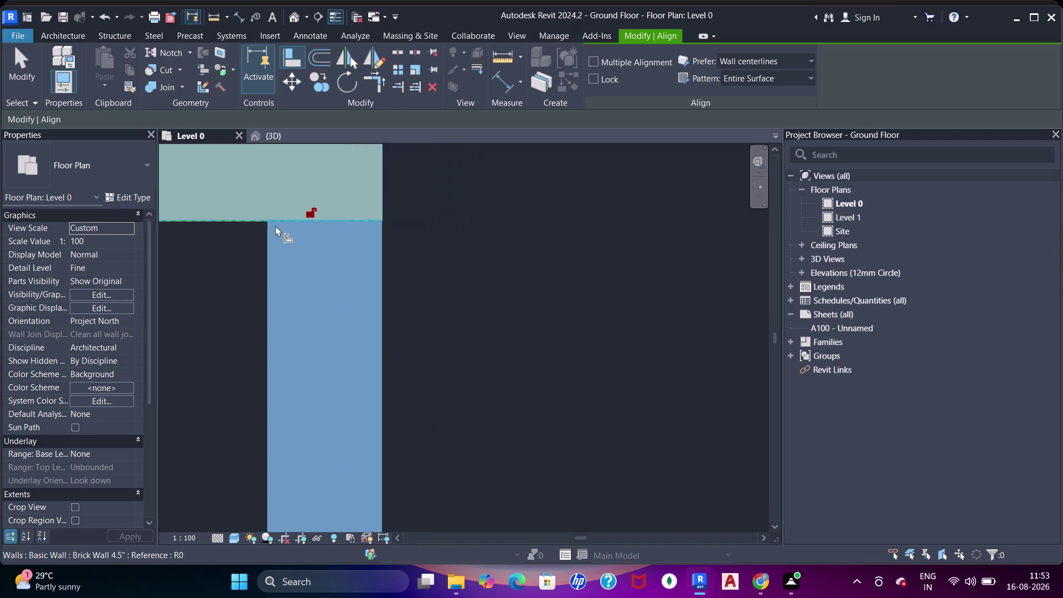
scroll(down, 3)
middle_drag(310, 246, 369, 217)
key(Escape)
key(Escape)
scroll(down, 3)
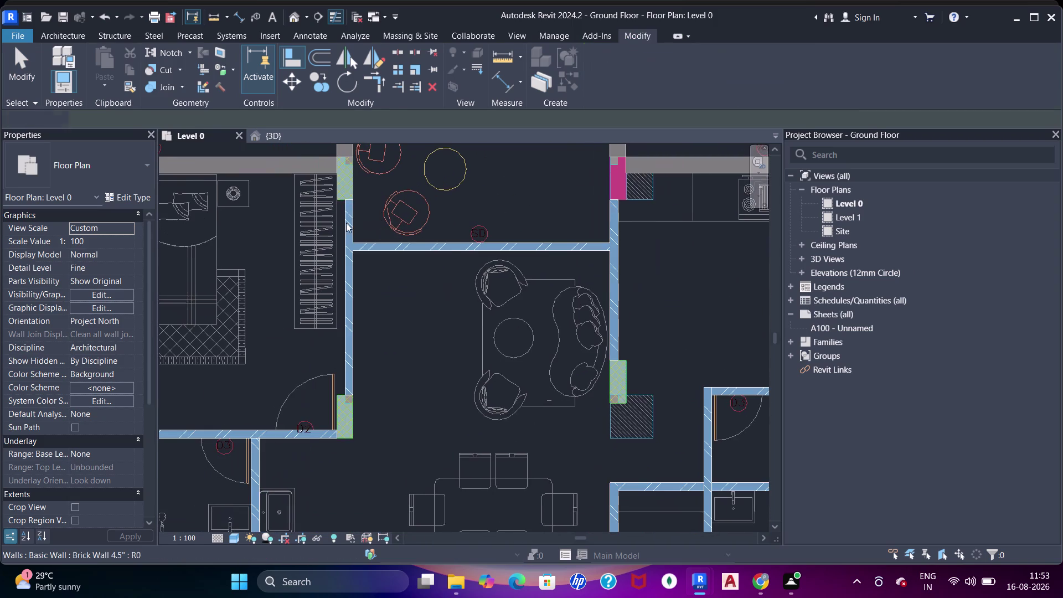
key(Escape)
Pan the plan past the lift and corridor toward the parking area to check other walls.
scroll(down, 3)
middle_drag(373, 225, 352, 188)
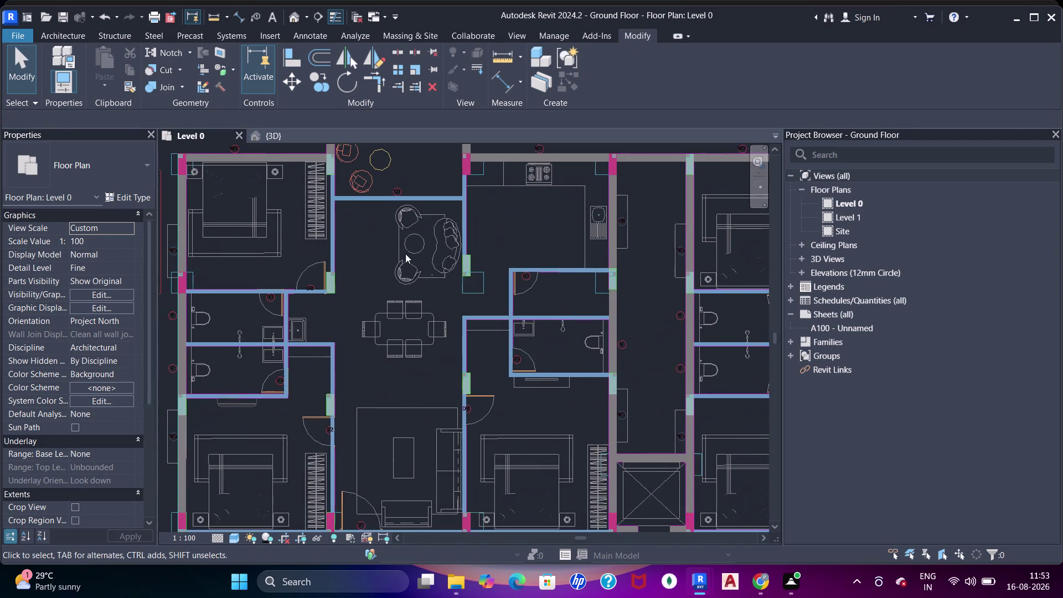
middle_drag(498, 307, 479, 242)
scroll(down, 3)
middle_drag(469, 241, 485, 208)
scroll(up, 3)
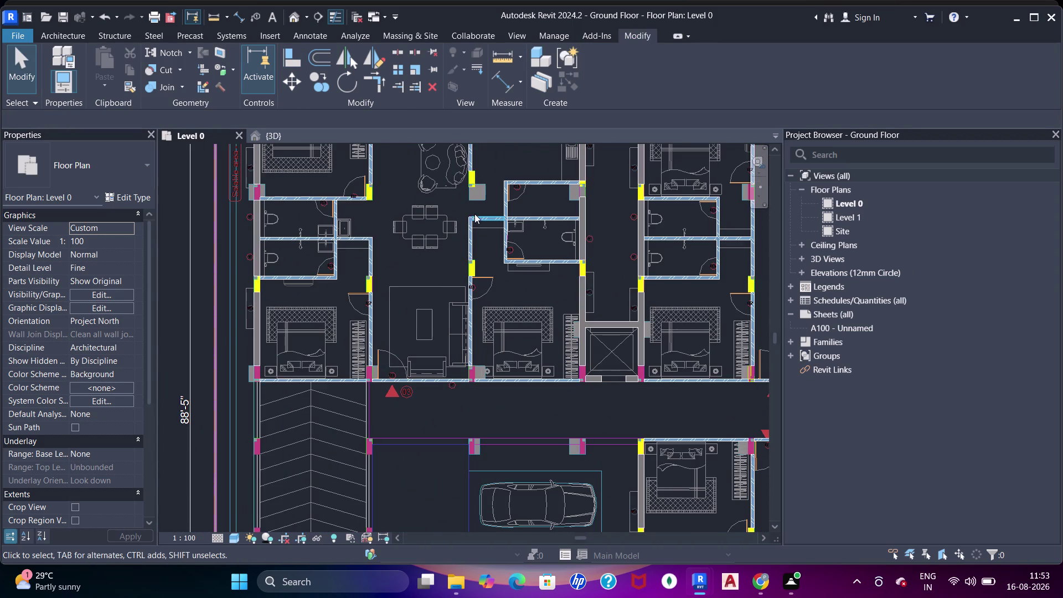
scroll(down, 3)
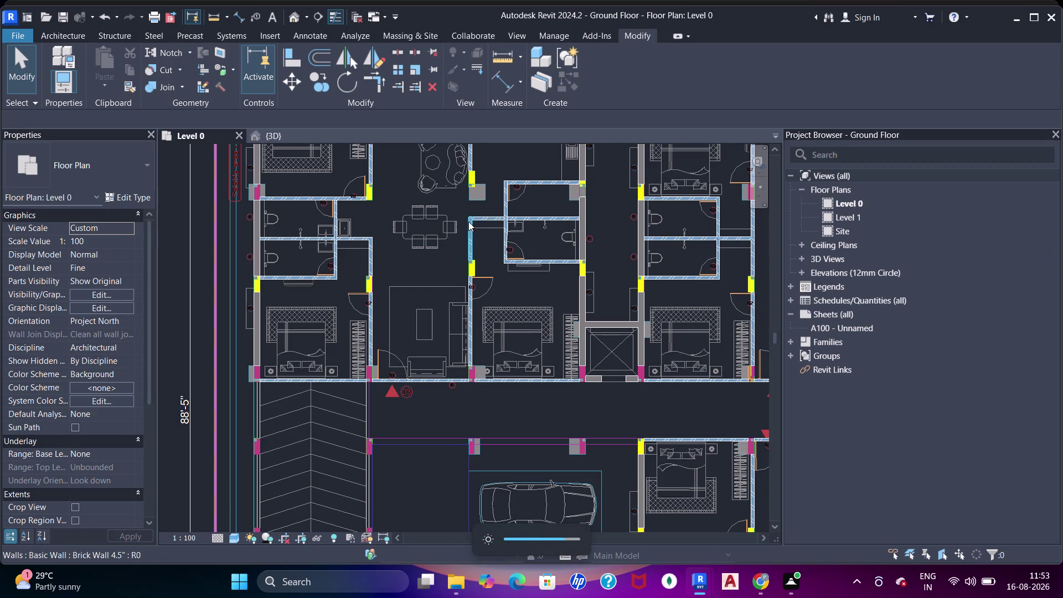
scroll(down, 3)
middle_drag(476, 248, 479, 259)
scroll(down, 3)
middle_drag(512, 326, 517, 252)
scroll(up, 3)
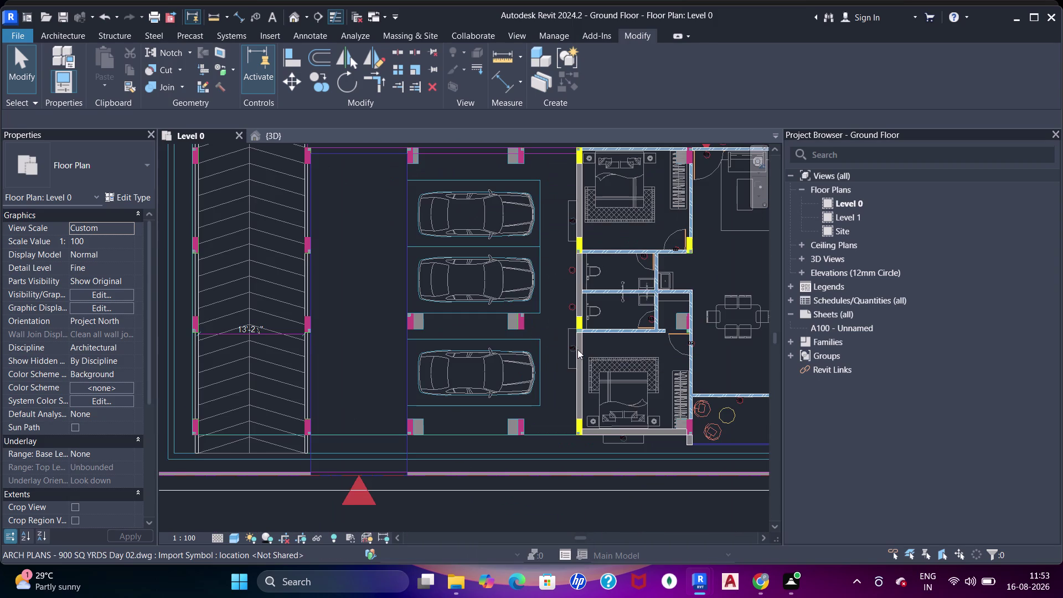
scroll(up, 3)
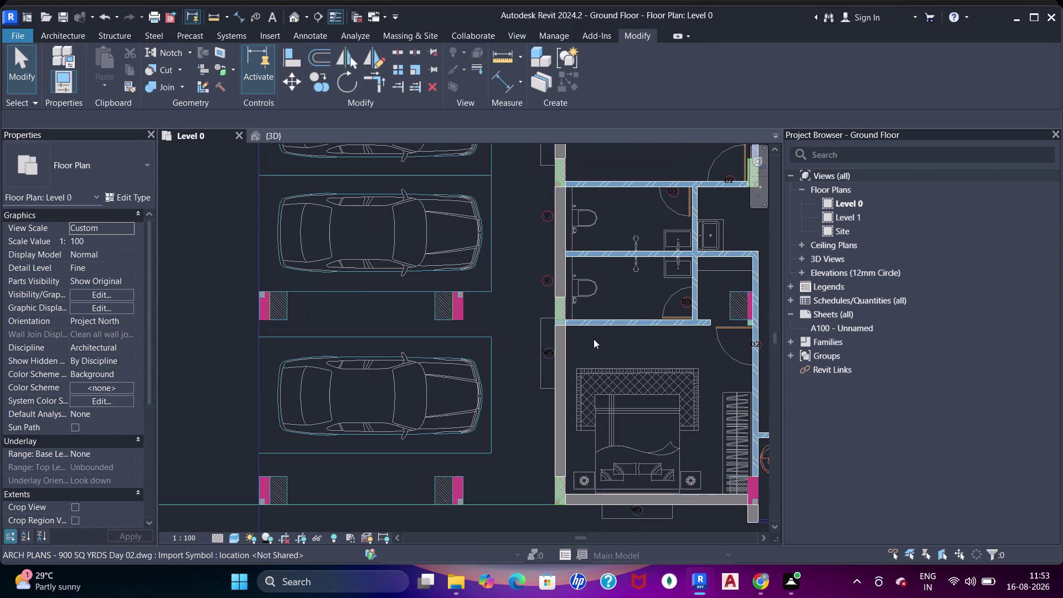
Hide the Columns category in Level 0 Visibility/Graphics, found by searching 'colu'.
scroll(down, 3)
text(vg)
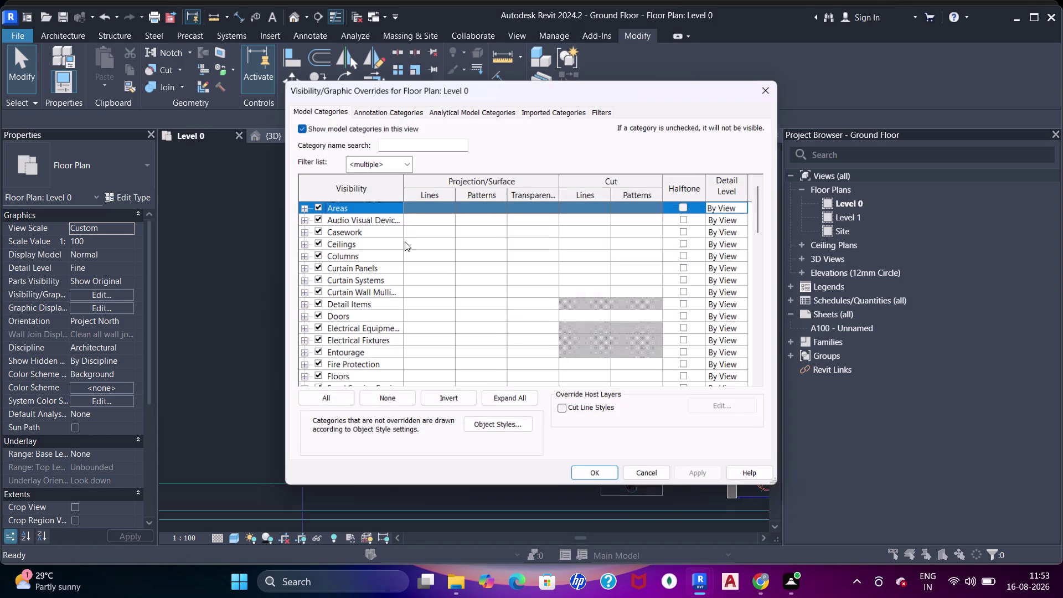
click(418, 144)
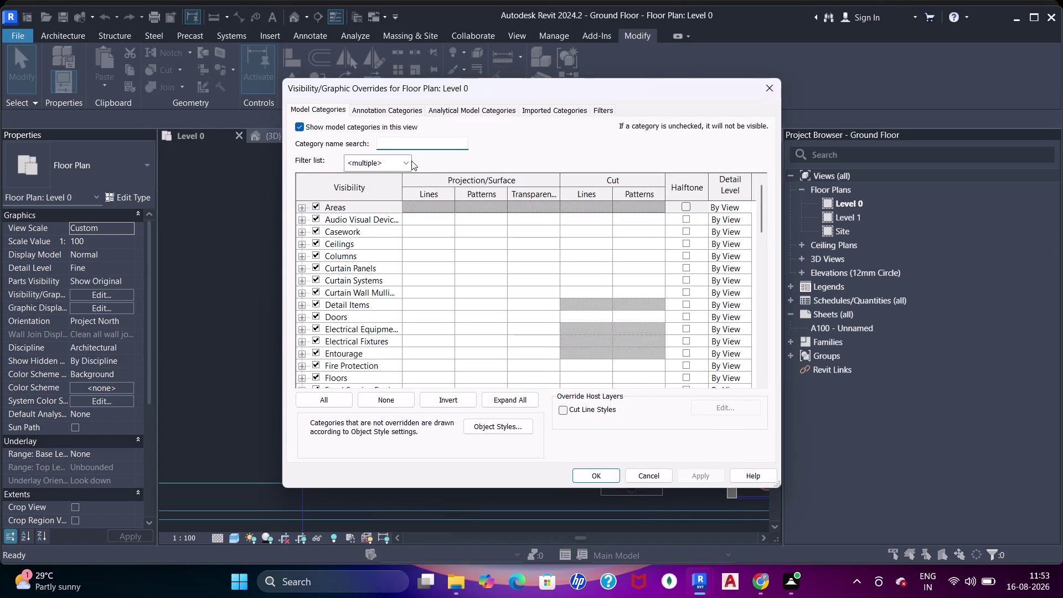
key(c)
key(o)
text(lu)
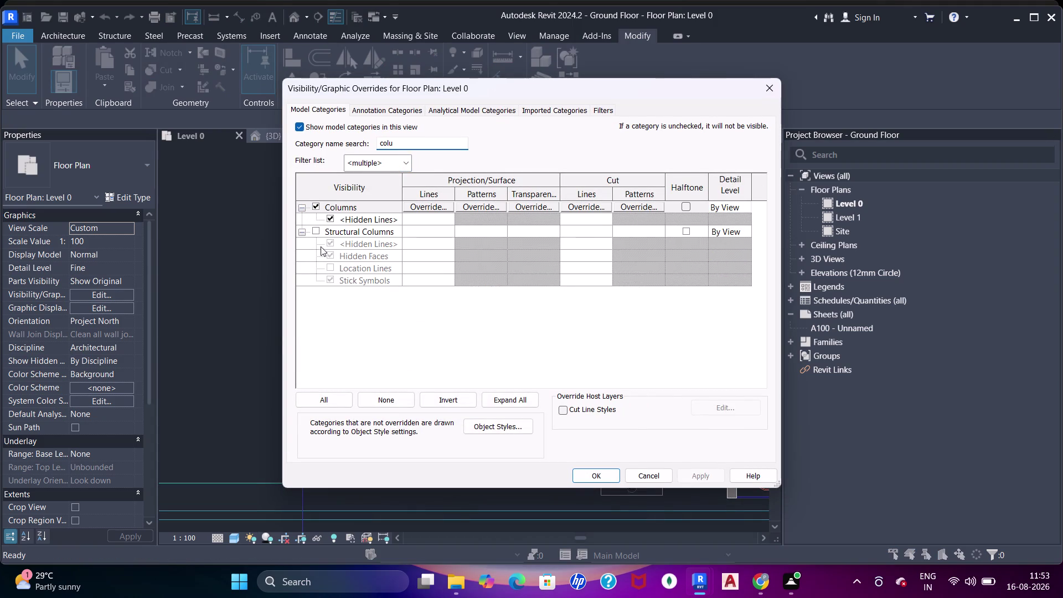
click(317, 232)
click(597, 470)
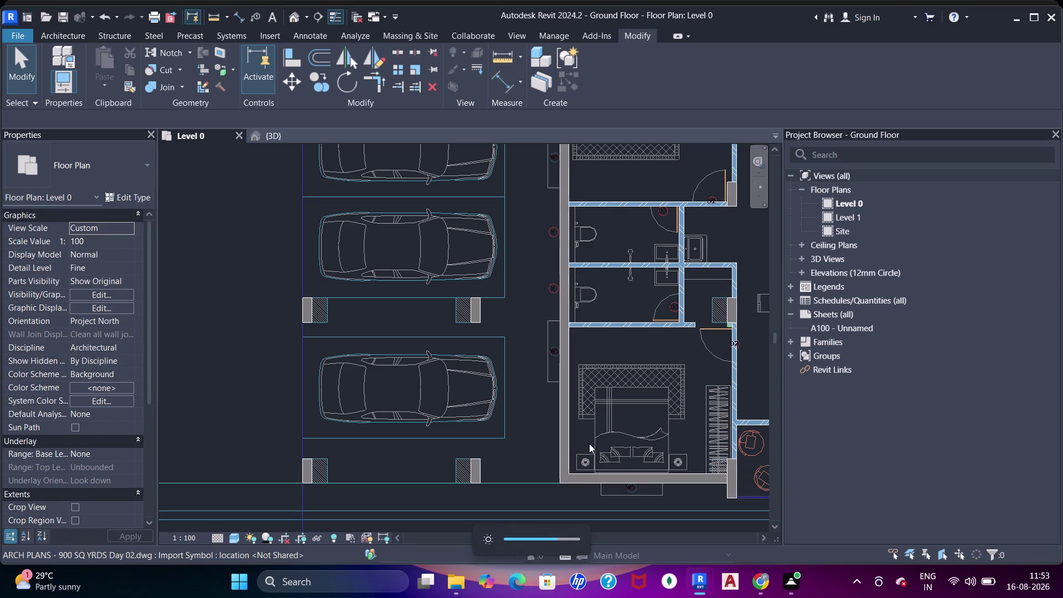
Pan past the bathroom and corridor to bring the lift shaft walls into view.
scroll(down, 3)
middle_drag(613, 427, 609, 451)
scroll(up, 3)
scroll(down, 3)
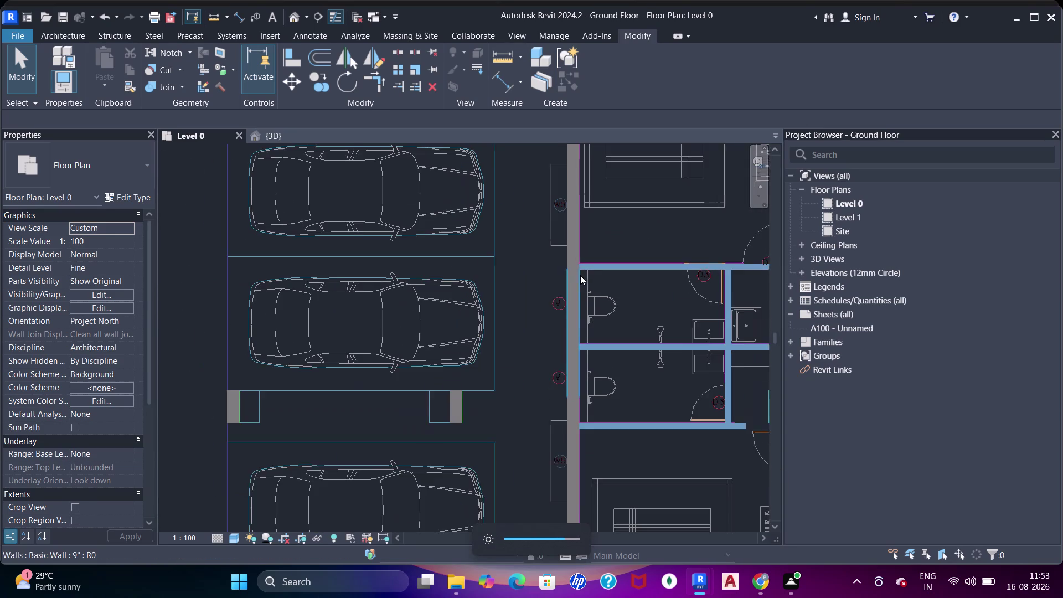
middle_drag(572, 301, 565, 333)
scroll(down, 3)
middle_drag(583, 221, 561, 327)
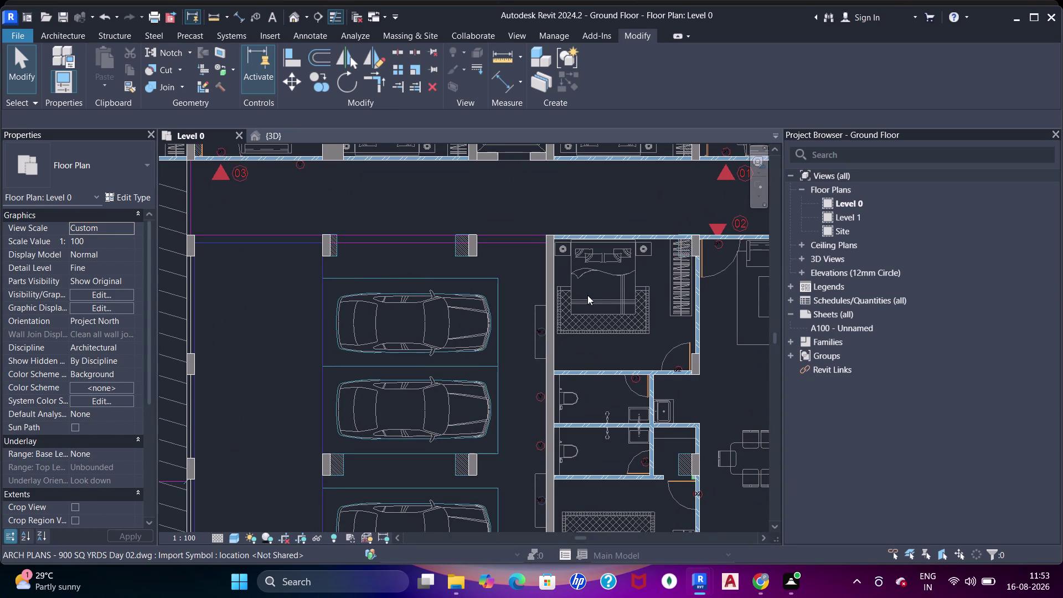
scroll(down, 3)
middle_drag(595, 300, 596, 359)
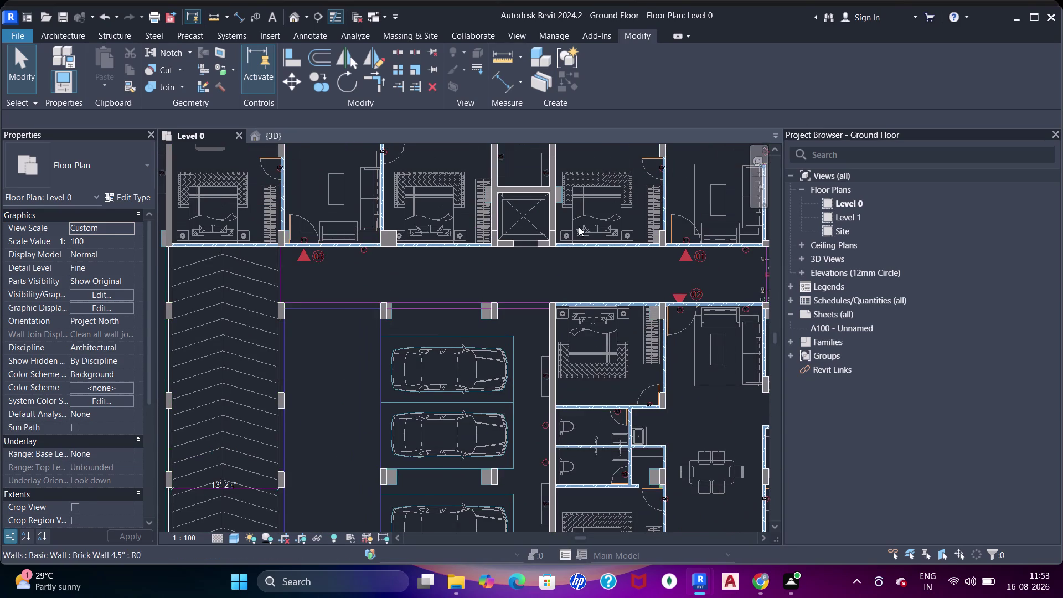
middle_drag(579, 231, 570, 321)
scroll(up, 3)
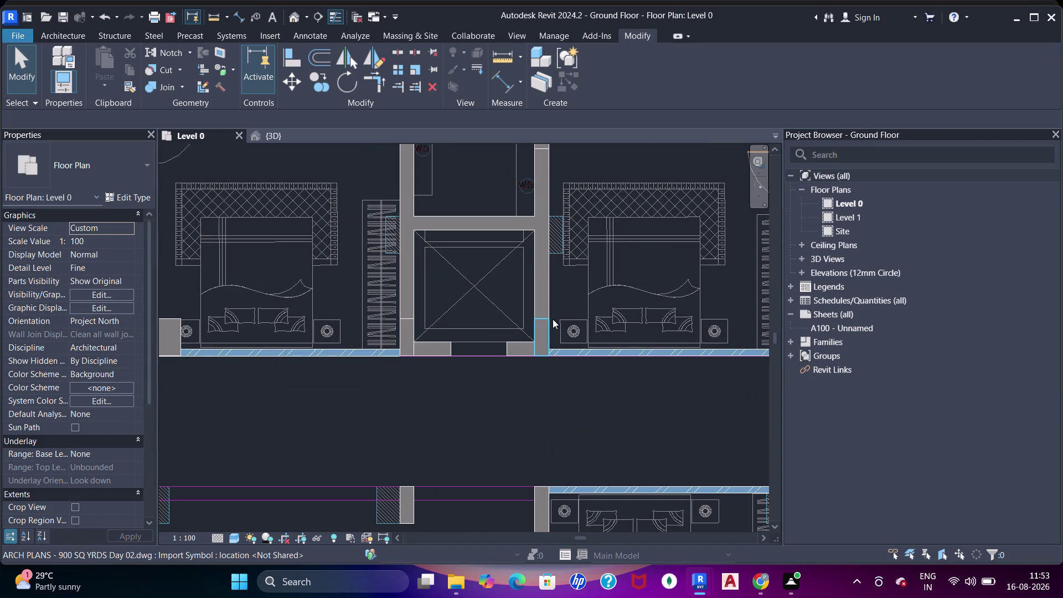
Using Join Geometry (JJ), join the lift-side walls to their columns, dismissing the non-intersecting warning.
key(j)
key(j)
click(551, 321)
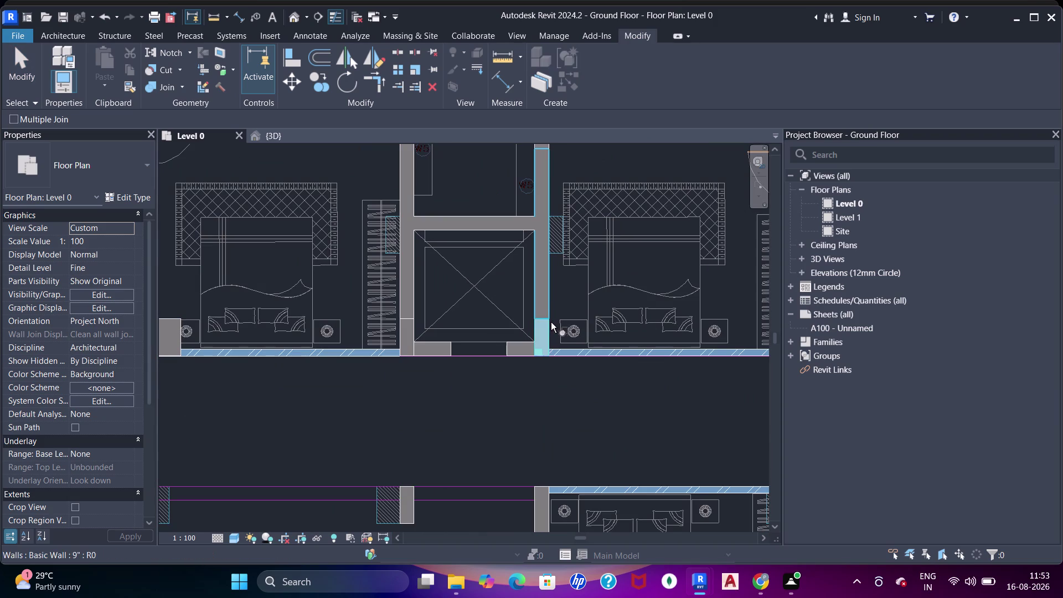
click(551, 314)
click(397, 325)
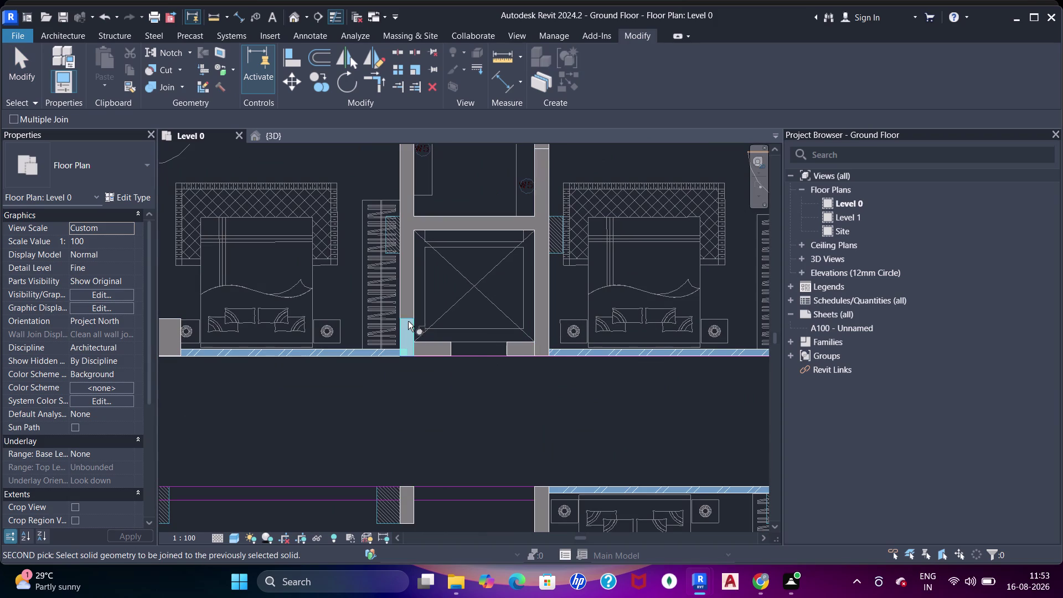
click(408, 313)
click(410, 319)
click(421, 341)
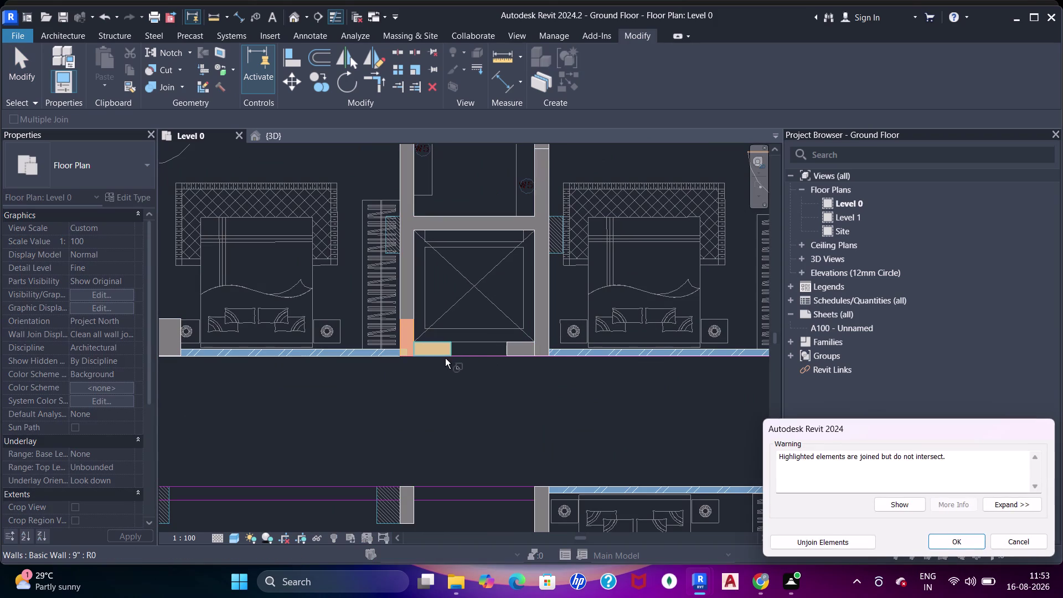
click(951, 545)
Join the left and right lift-opening columns to the corridor wall.
scroll(up, 3)
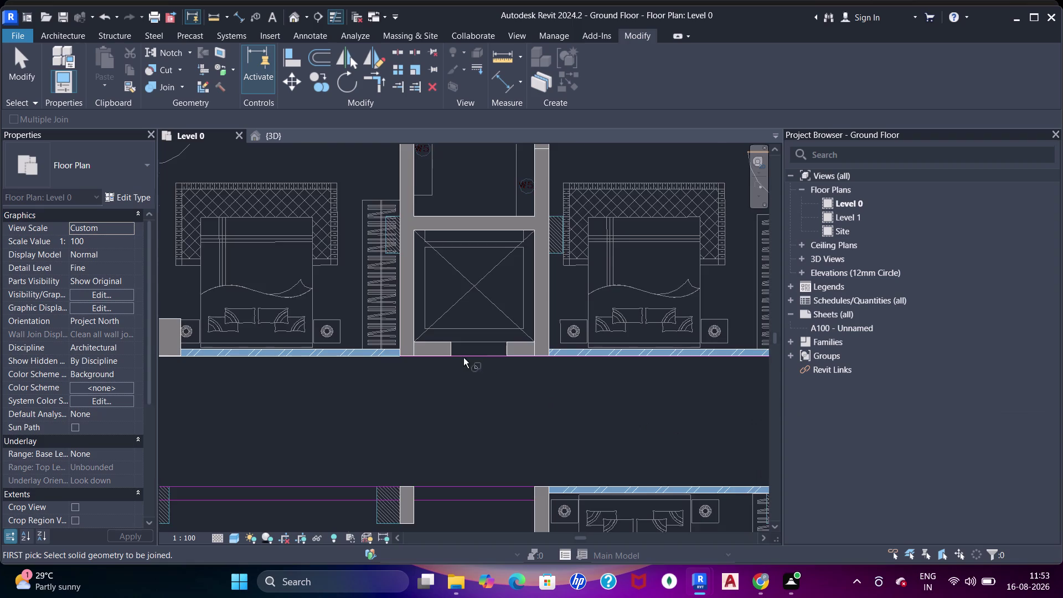
scroll(up, 3)
click(414, 334)
click(368, 349)
click(372, 352)
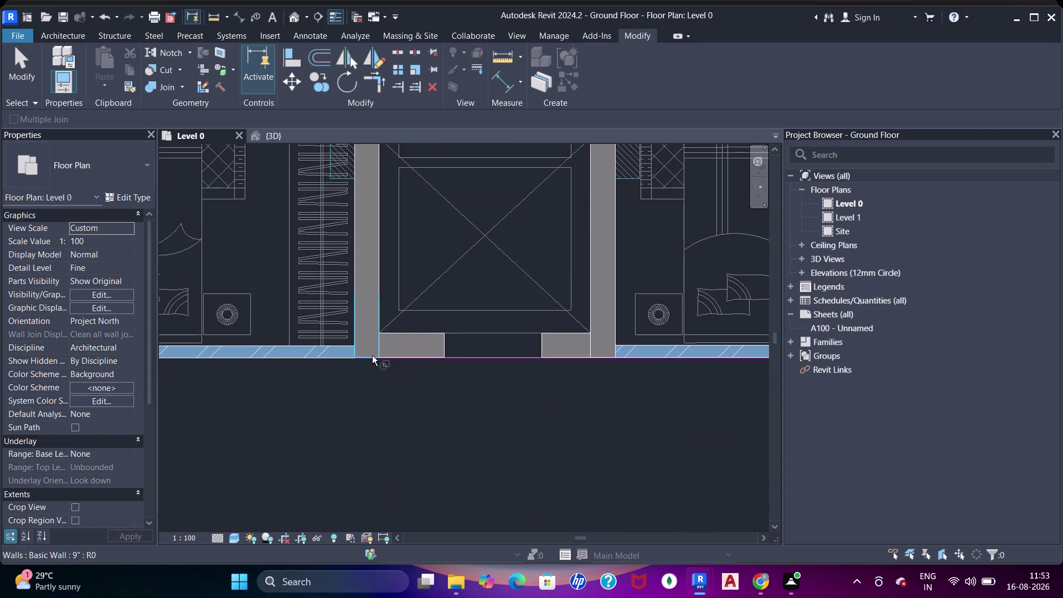
click(394, 351)
middle_drag(435, 407, 426, 417)
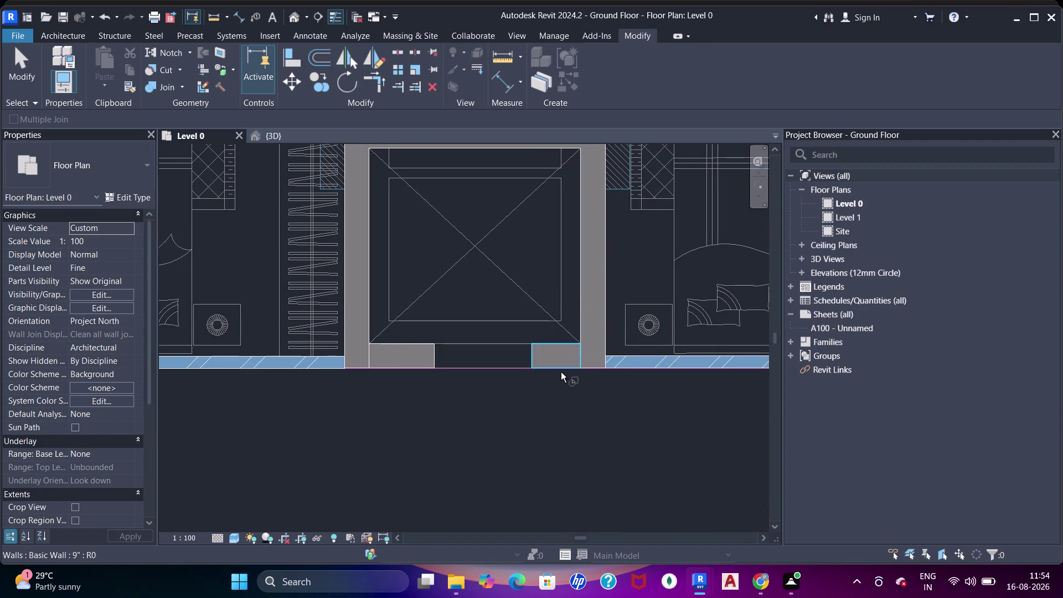
click(561, 369)
click(589, 363)
Join the tall column to the wall above the lift and dismiss the warning.
scroll(down, 3)
middle_drag(515, 289, 535, 390)
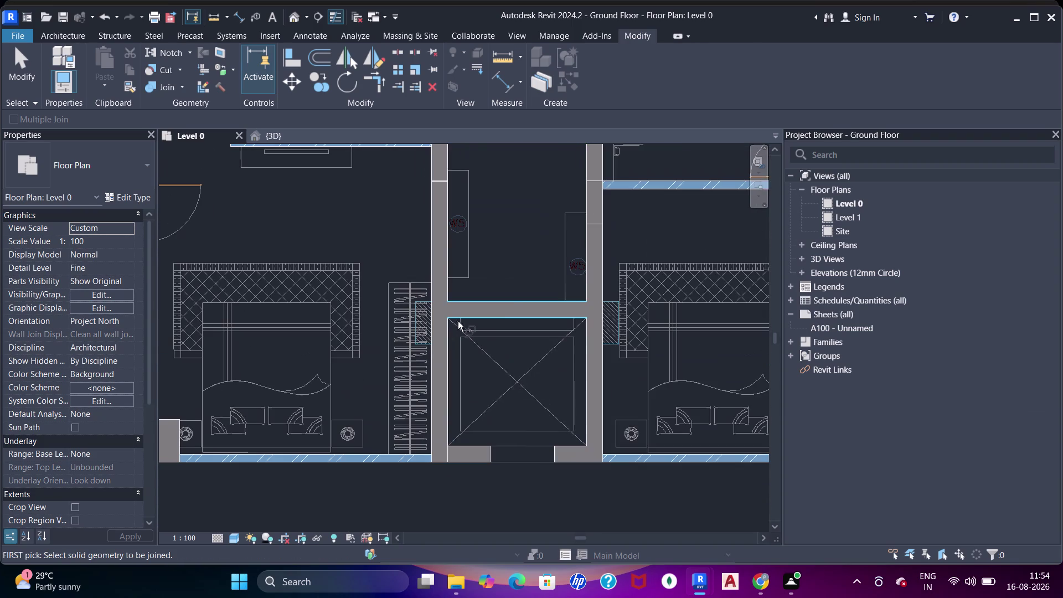
middle_drag(510, 300, 516, 415)
click(452, 303)
click(450, 281)
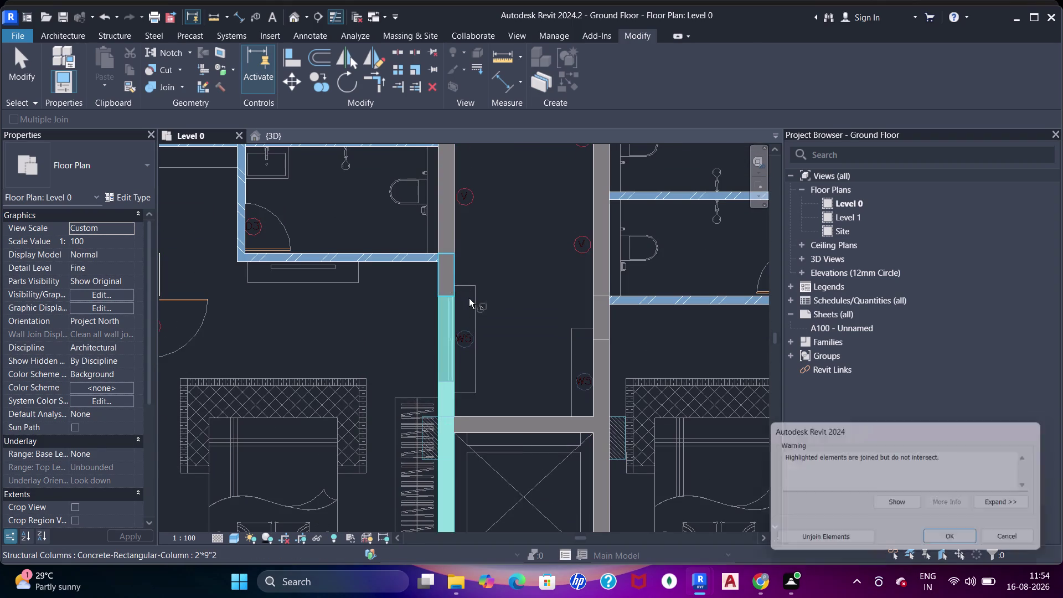
click(965, 543)
Join the bathroom wall columns and the small column beside the corridor wall.
middle_drag(527, 301, 523, 312)
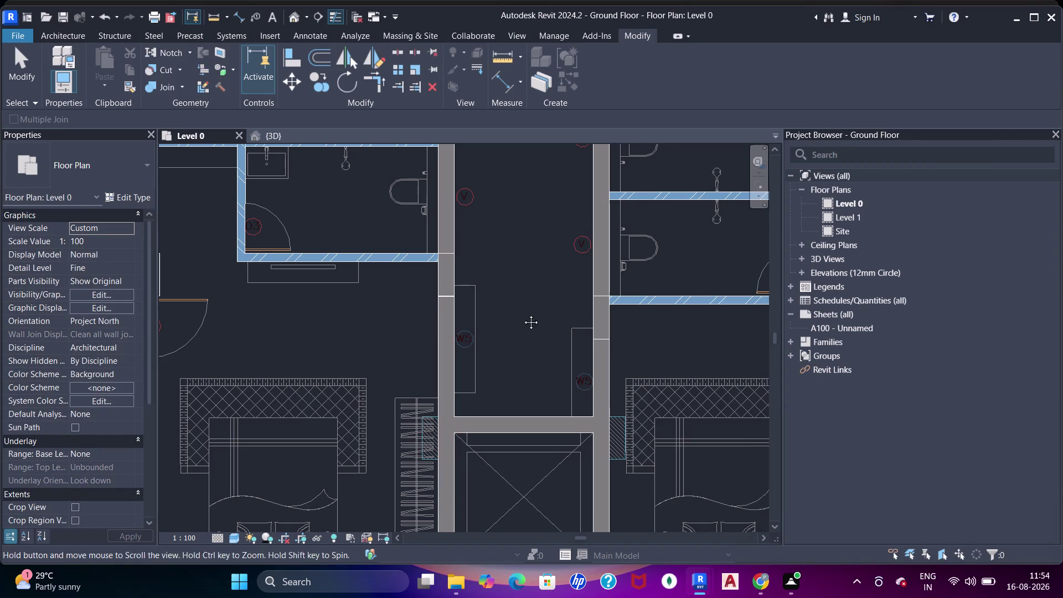
middle_drag(524, 312, 523, 314)
click(597, 338)
click(598, 364)
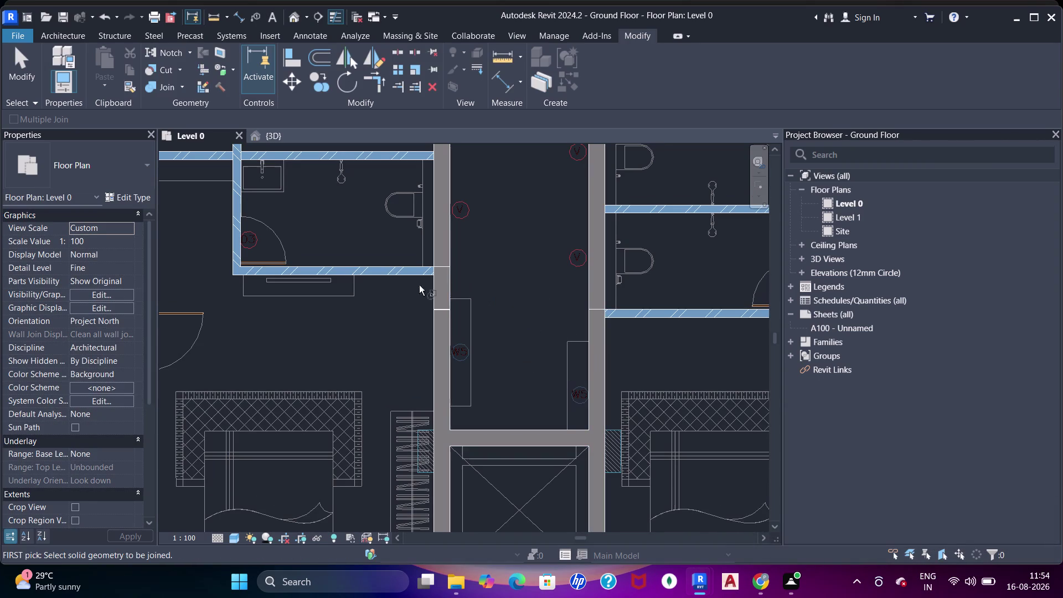
click(432, 281)
click(440, 320)
middle_drag(473, 405, 489, 340)
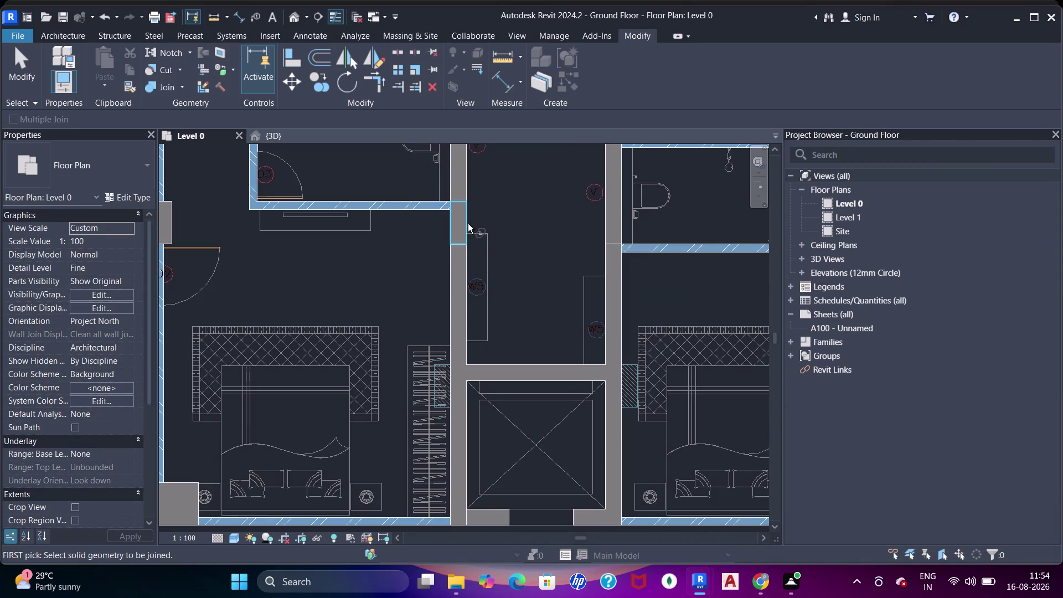
click(467, 221)
click(458, 257)
Join the columns at the upper bathroom corner and the bedroom wall.
middle_drag(510, 264, 521, 424)
middle_drag(551, 272, 580, 428)
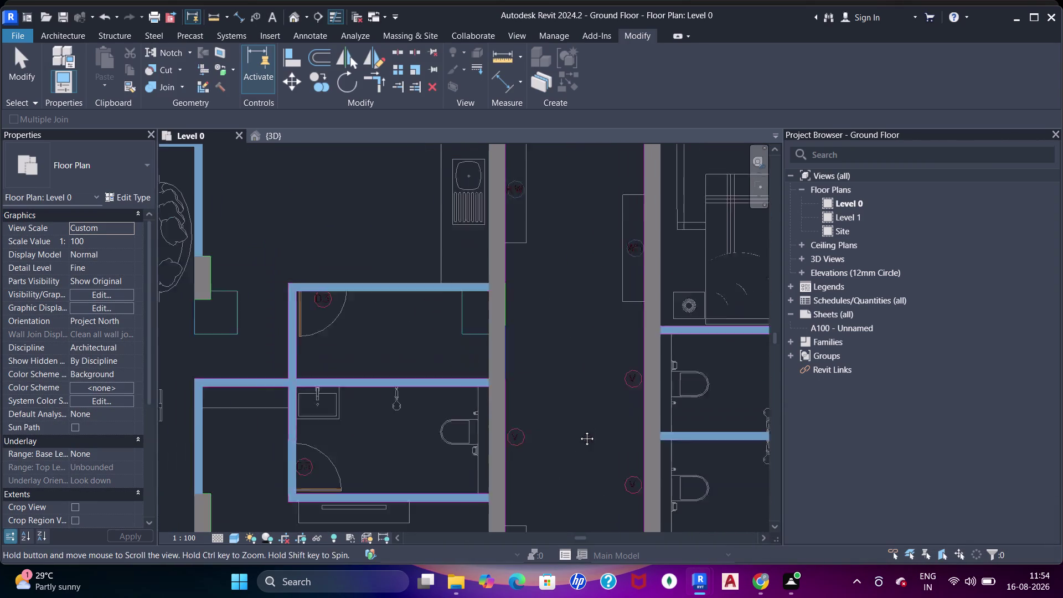
middle_drag(580, 428, 579, 430)
click(499, 322)
click(492, 373)
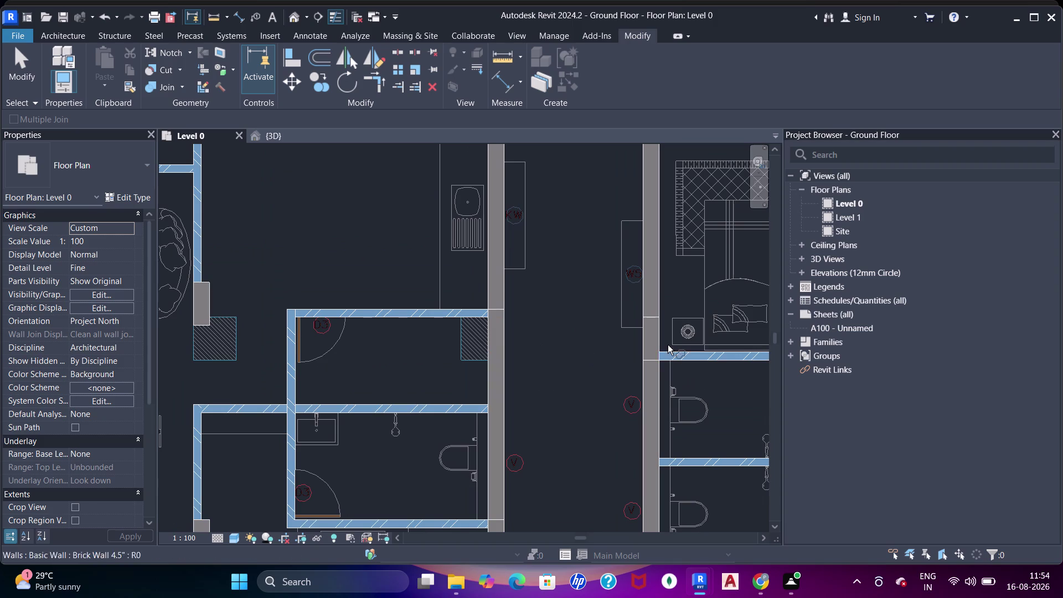
click(656, 333)
click(656, 363)
click(649, 325)
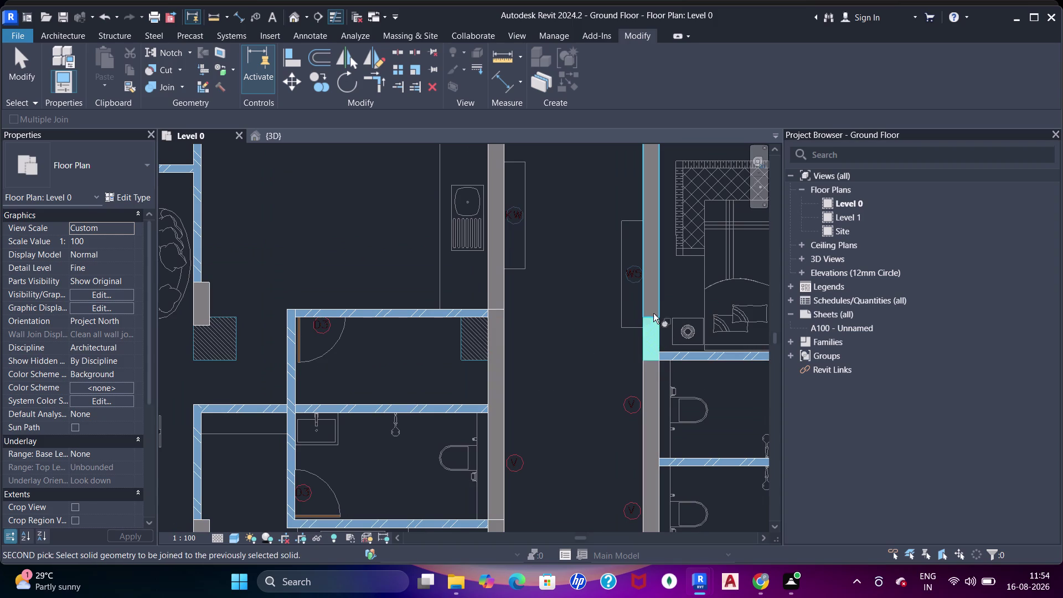
Join the corridor column by the bedroom and the column at the corridor wall near the kitchen.
click(657, 298)
click(651, 389)
click(653, 354)
middle_drag(606, 331, 617, 380)
click(513, 334)
click(504, 365)
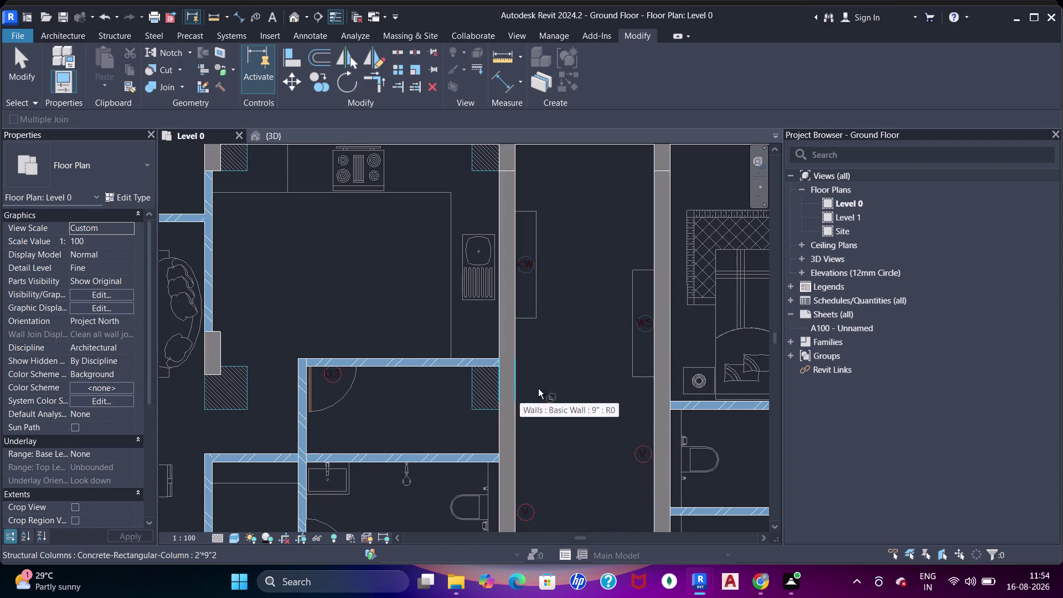
Join the kitchen corner column to the top wall and kitchen side wall, dismissing the warning.
scroll(down, 3)
middle_drag(582, 278, 572, 451)
scroll(up, 3)
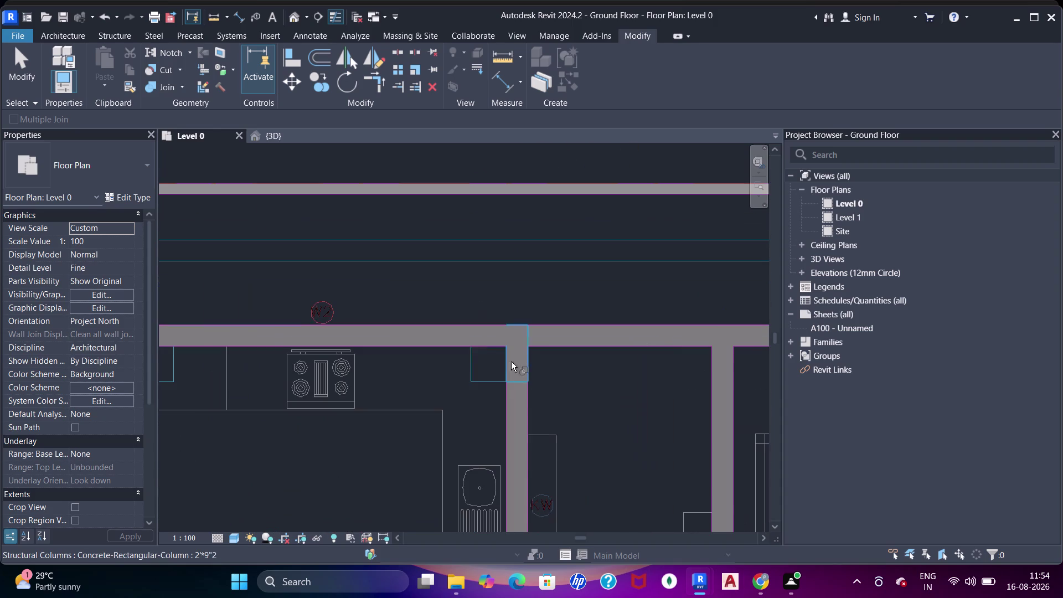
click(519, 367)
click(526, 397)
middle_drag(611, 405, 530, 308)
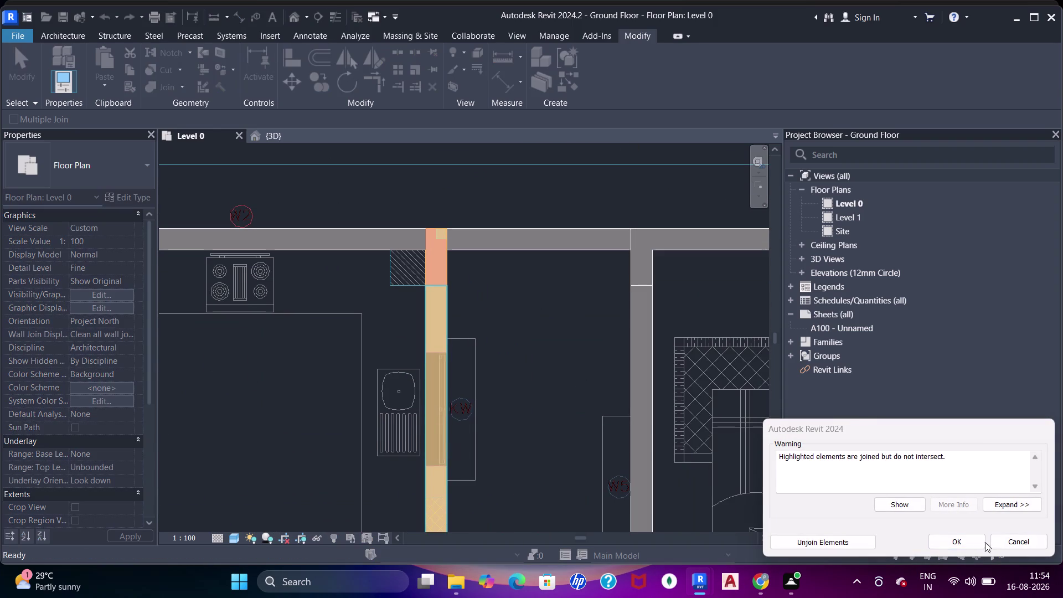
click(960, 534)
click(440, 294)
click(441, 272)
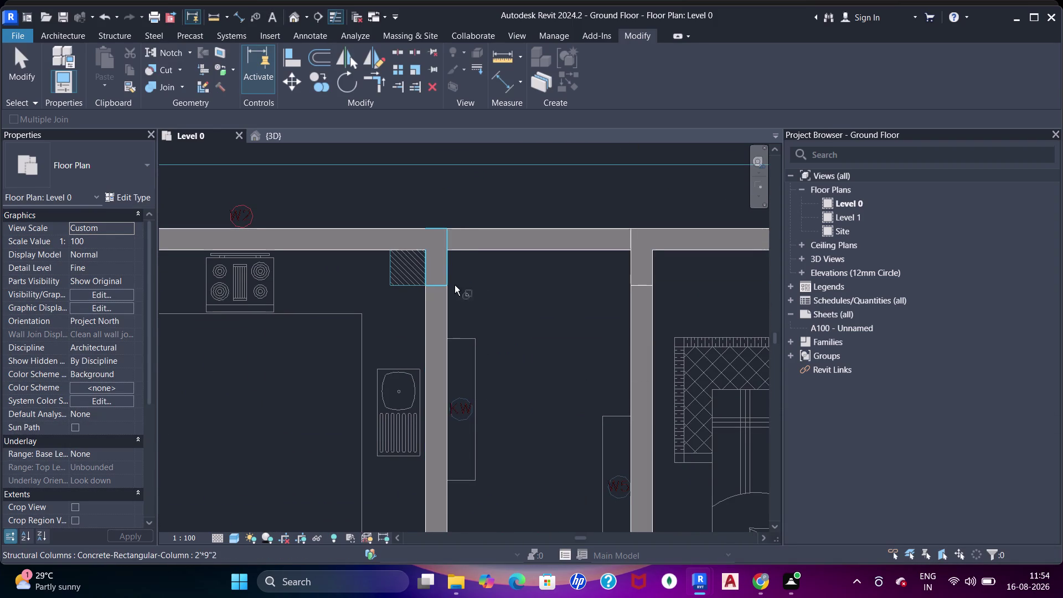
Join the kitchen wall-end, right corridor and hatched-pier columns to the top walls.
click(429, 293)
click(447, 277)
click(651, 268)
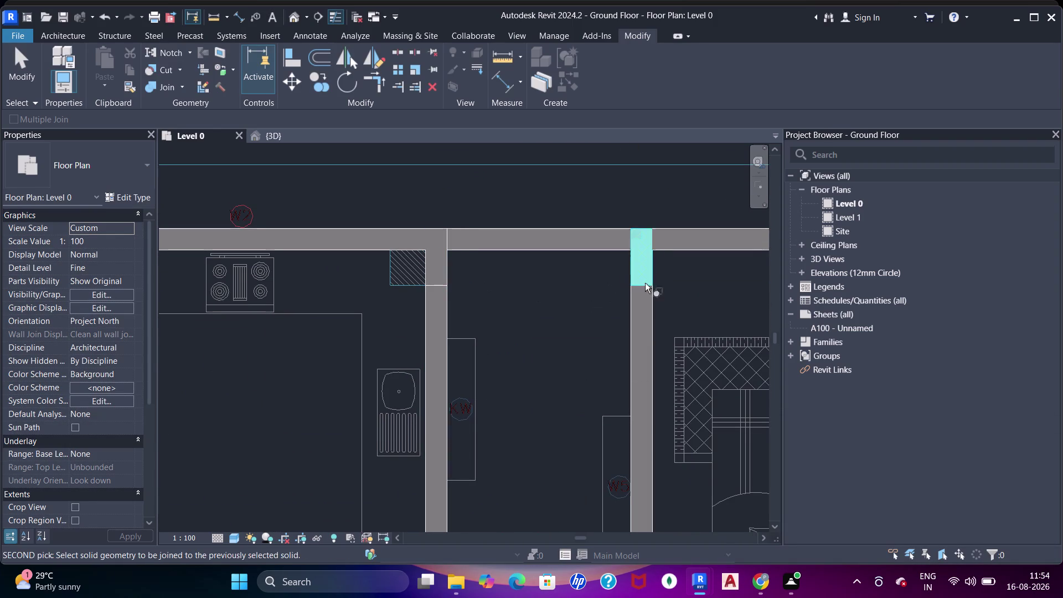
click(645, 304)
click(466, 247)
click(444, 253)
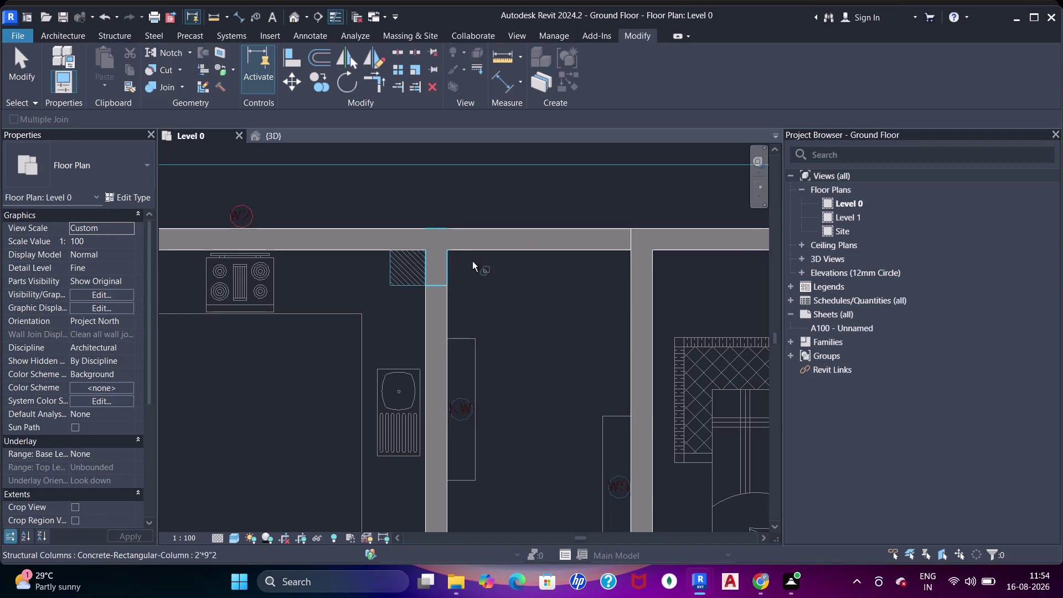
click(503, 248)
click(631, 242)
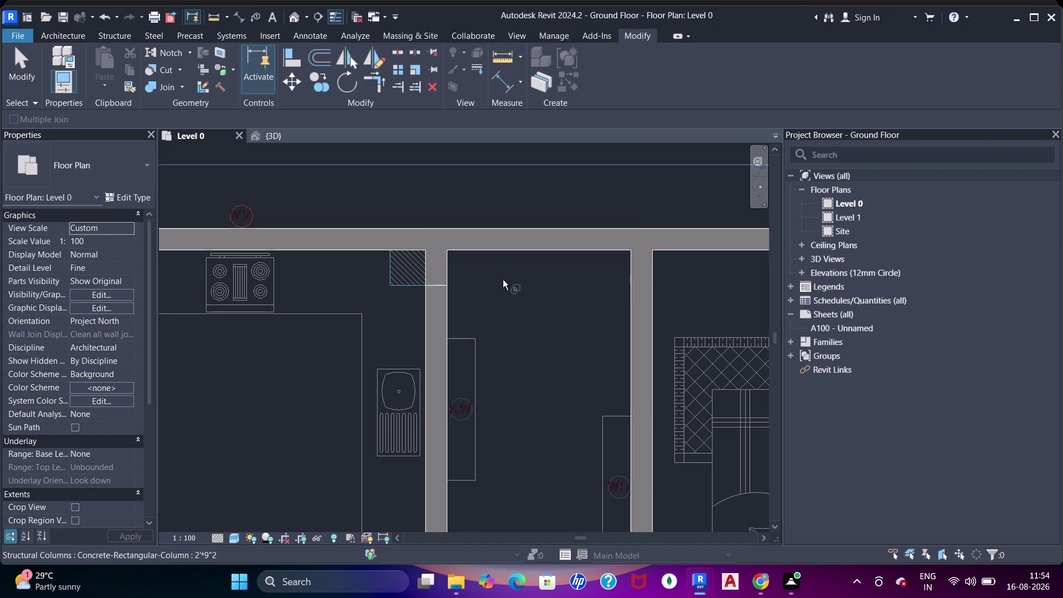
click(441, 310)
click(442, 281)
Join the upper-left corner column and the lounge corner column to their walls.
scroll(down, 3)
middle_click(452, 288)
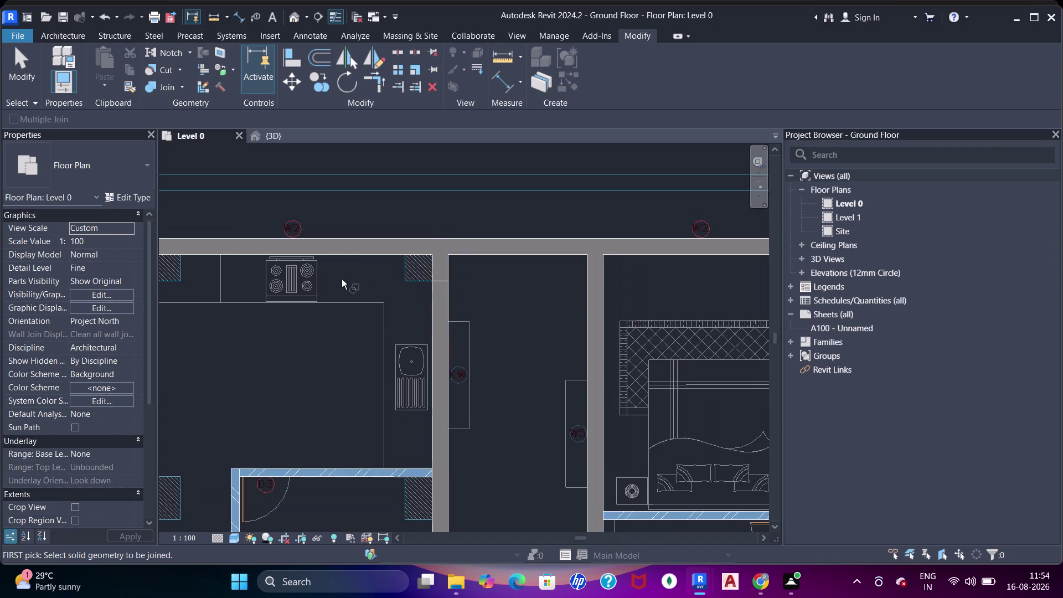
middle_drag(340, 300, 551, 305)
click(365, 248)
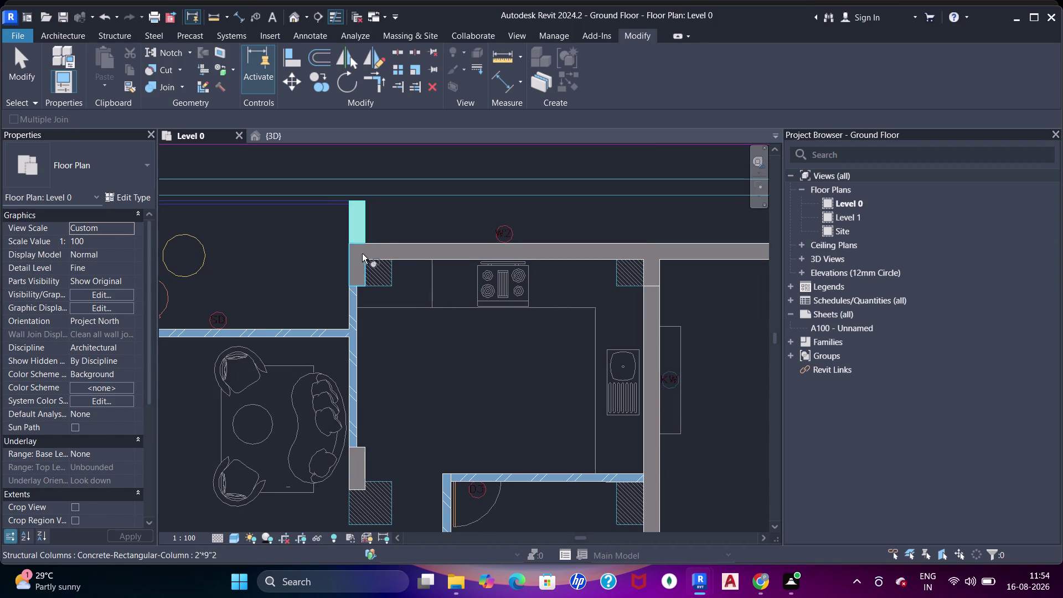
click(362, 250)
scroll(down, 3)
middle_drag(367, 332, 555, 326)
scroll(up, 3)
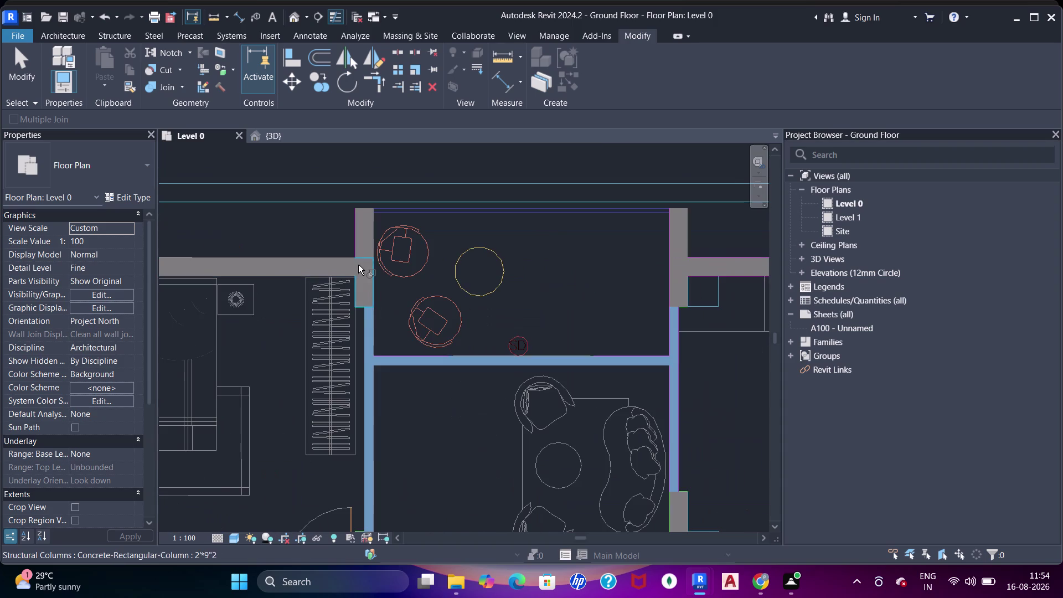
click(358, 262)
click(363, 246)
Join the bedroom corner column to the bedroom top wall, then zoom out to the whole apartment.
scroll(up, 3)
middle_drag(314, 301, 616, 317)
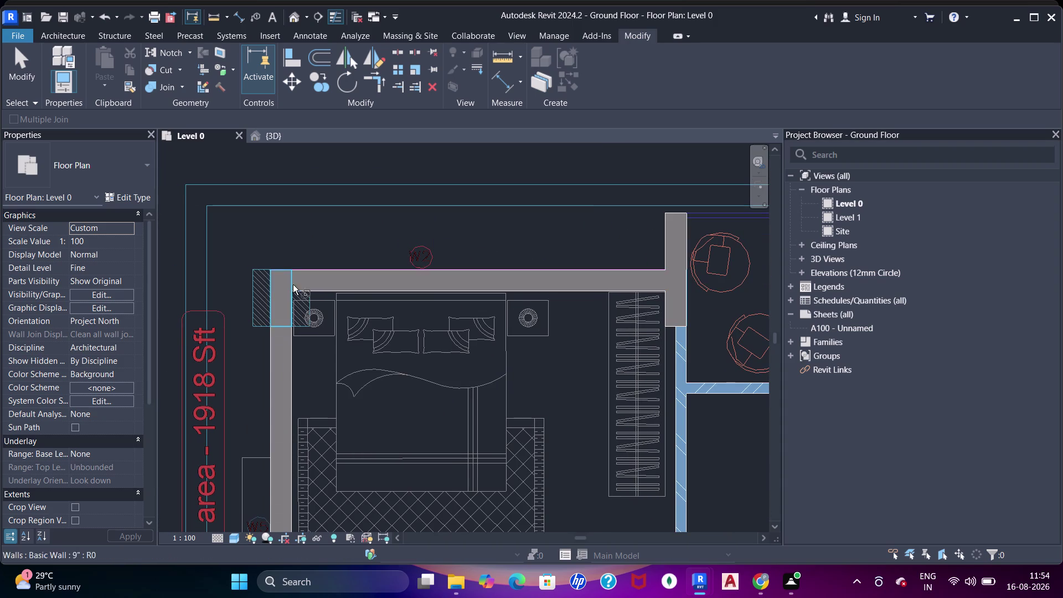
click(287, 284)
click(301, 285)
scroll(down, 3)
click(282, 343)
click(284, 310)
scroll(down, 3)
middle_drag(315, 367, 357, 242)
scroll(up, 3)
scroll(down, 3)
middle_drag(353, 434, 366, 295)
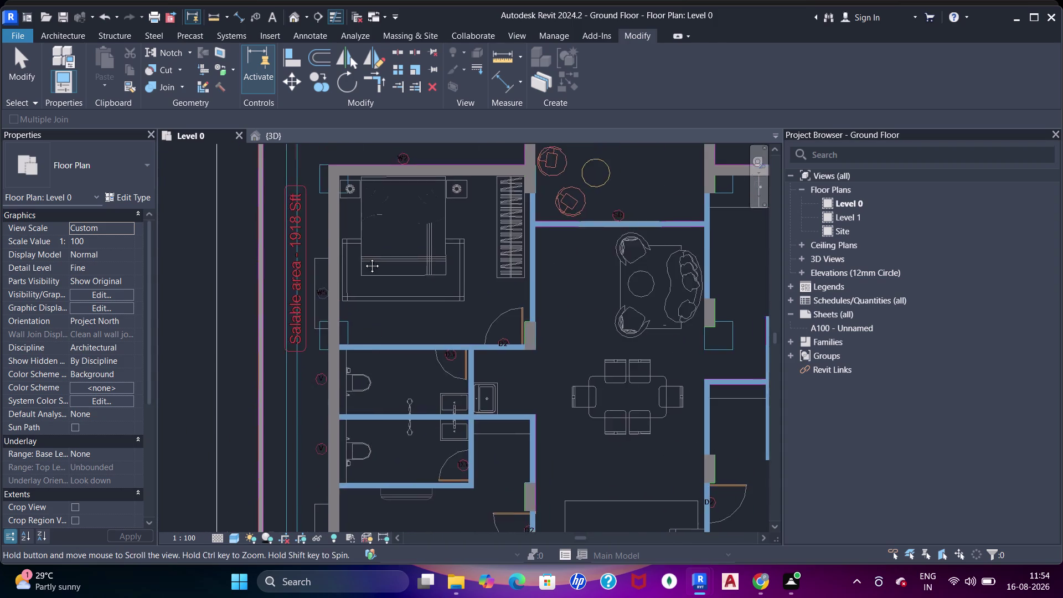
Pan across the ground floor plan, from bedrooms to kitchen, to find unjoined column-wall junctions.
middle_drag(365, 295, 361, 244)
scroll(up, 3)
scroll(down, 3)
middle_drag(393, 380, 392, 272)
scroll(up, 3)
scroll(down, 3)
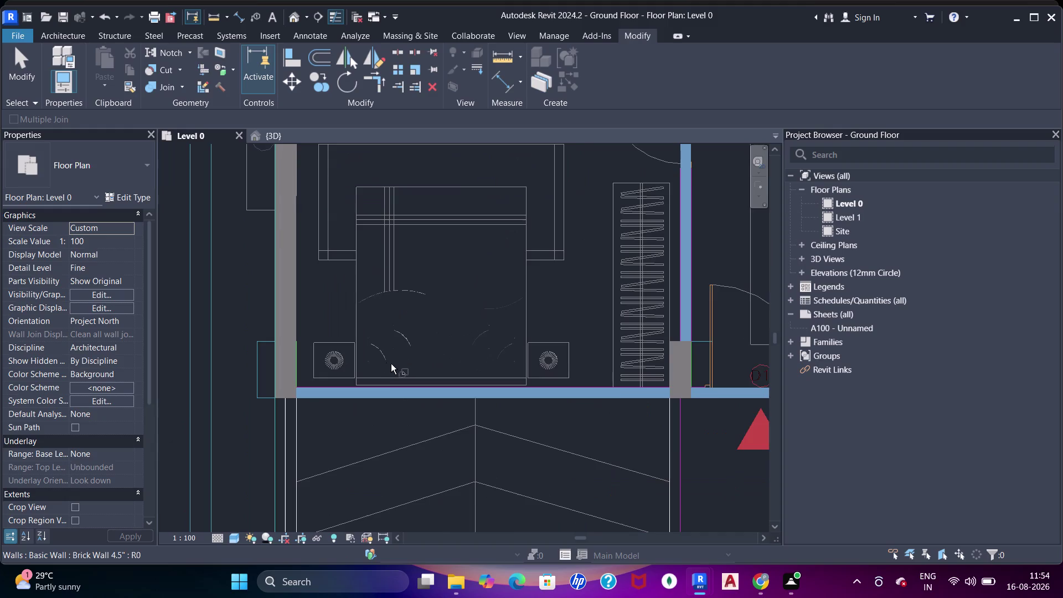
scroll(down, 3)
middle_drag(455, 364, 311, 312)
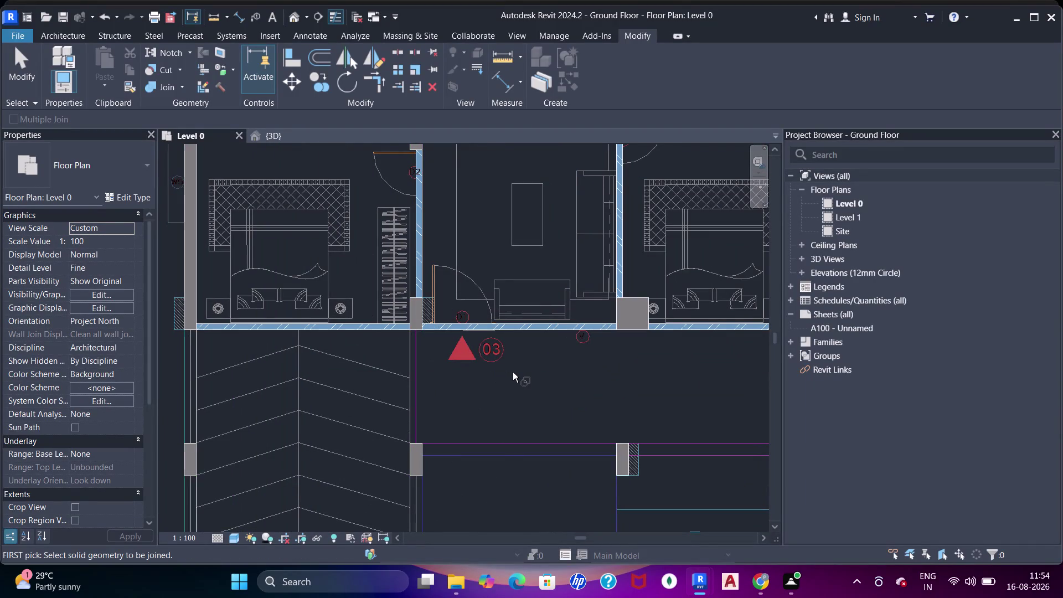
middle_drag(512, 371, 499, 300)
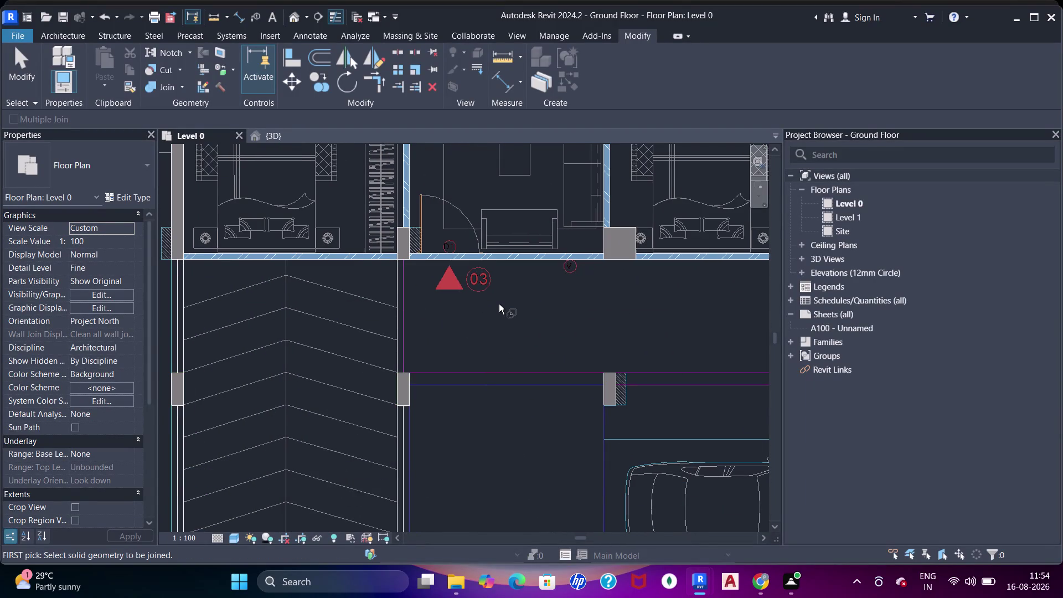
scroll(down, 3)
middle_drag(496, 324, 442, 220)
scroll(down, 3)
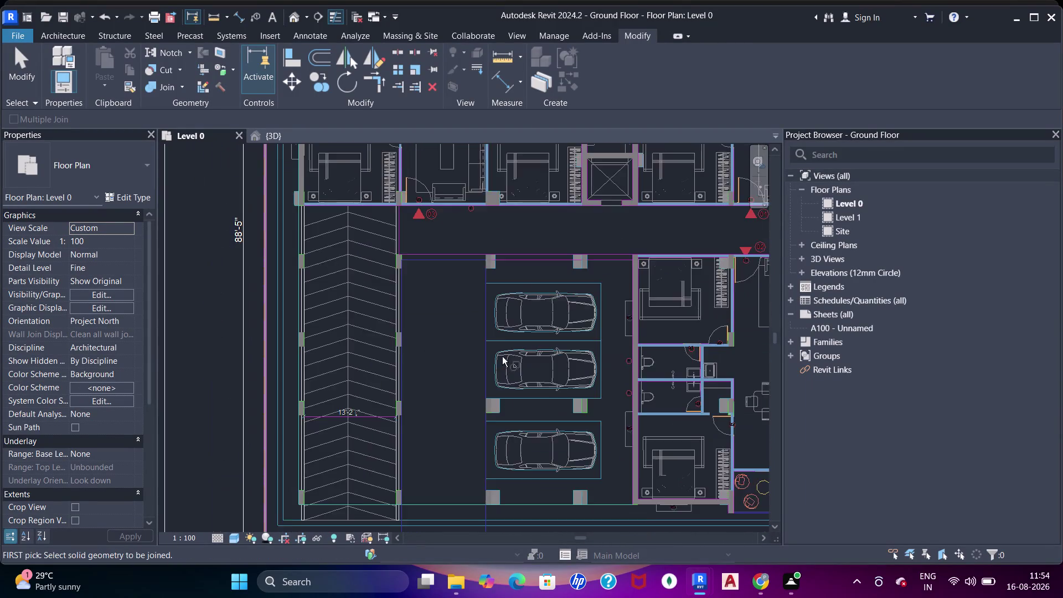
middle_drag(502, 358, 432, 222)
scroll(up, 3)
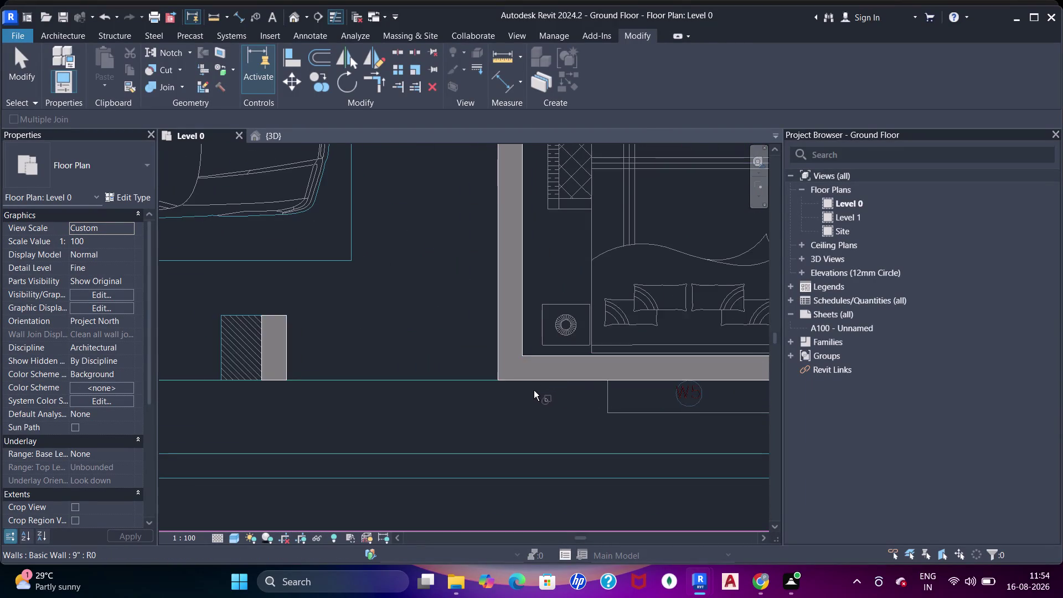
scroll(down, 3)
middle_drag(556, 364, 494, 372)
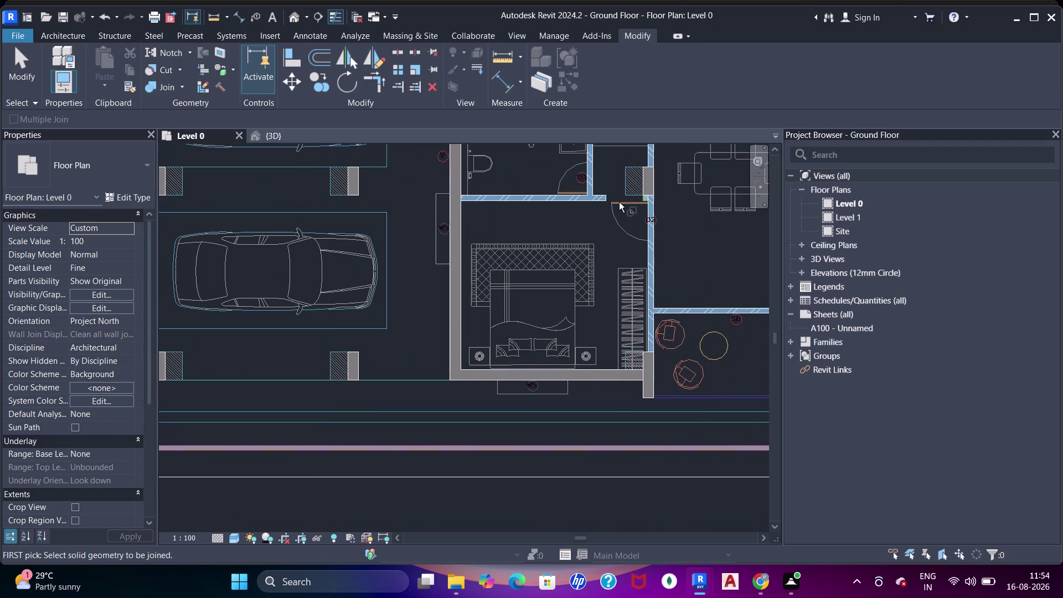
middle_drag(612, 226, 583, 348)
middle_drag(653, 262, 613, 346)
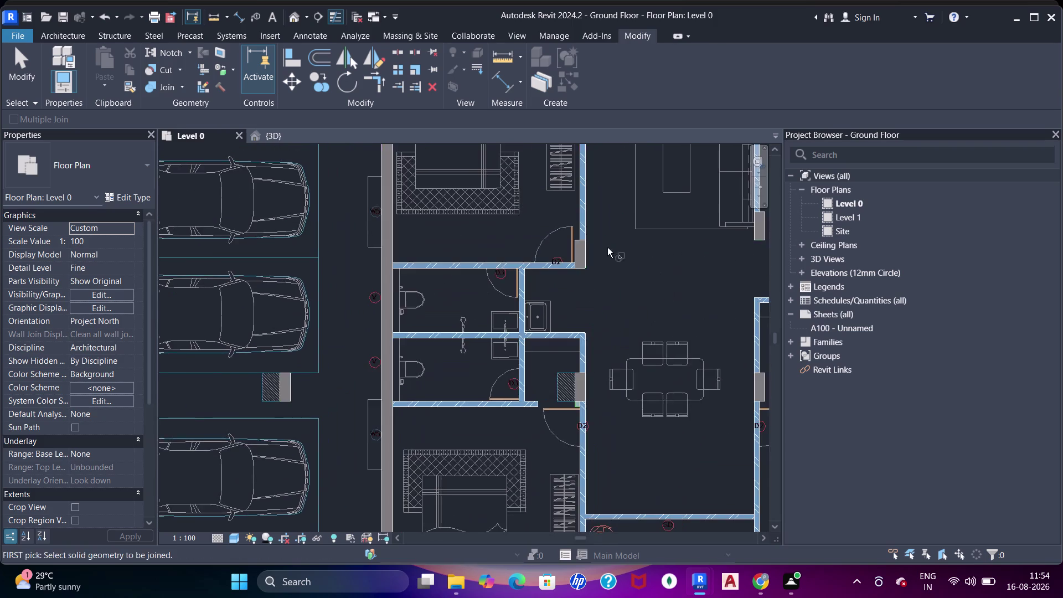
middle_drag(603, 251, 481, 361)
scroll(up, 3)
middle_drag(623, 346, 463, 240)
scroll(down, 3)
middle_drag(566, 309, 555, 207)
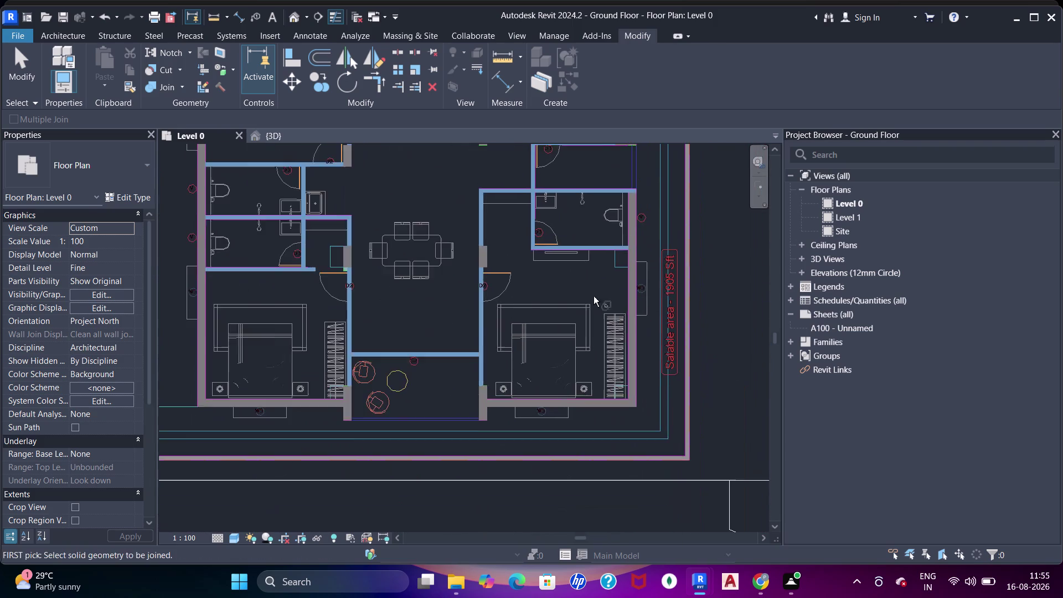
scroll(up, 3)
scroll(down, 3)
middle_drag(576, 315, 565, 330)
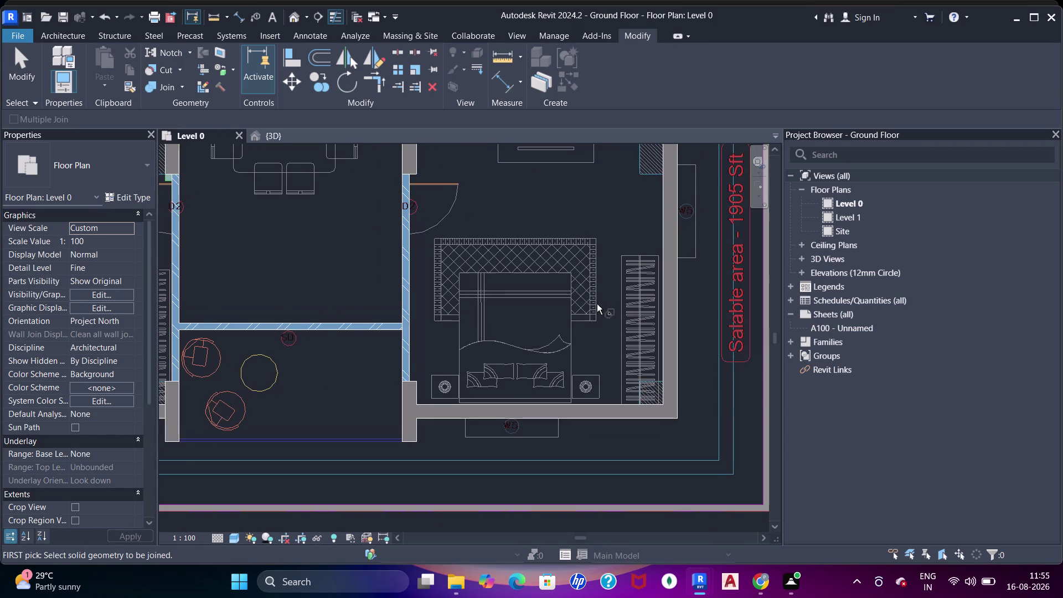
scroll(down, 3)
scroll(up, 3)
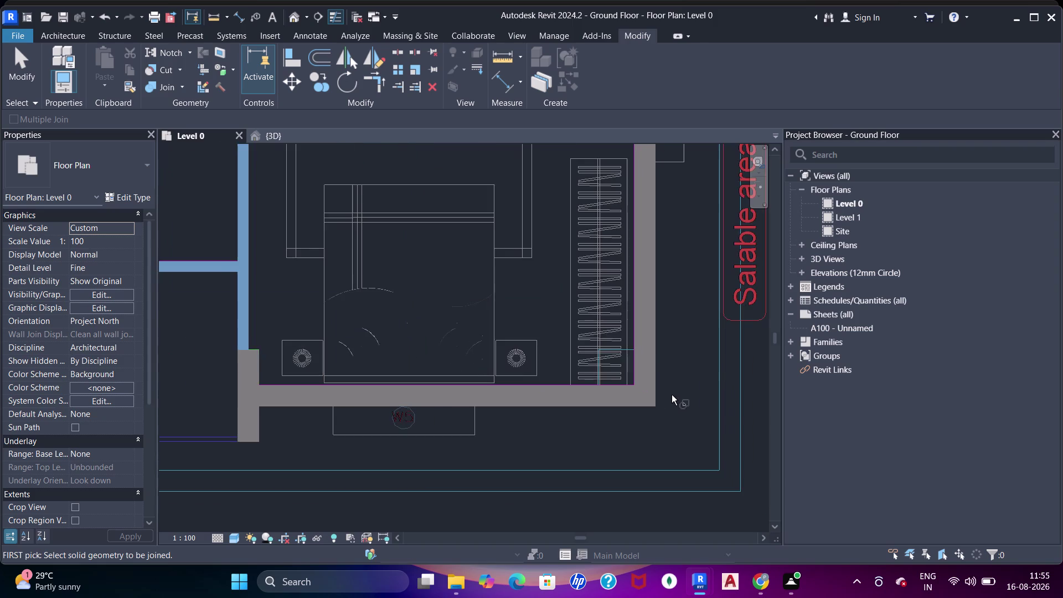
scroll(down, 3)
middle_drag(592, 260, 594, 438)
middle_drag(608, 294, 624, 401)
middle_drag(664, 258, 664, 403)
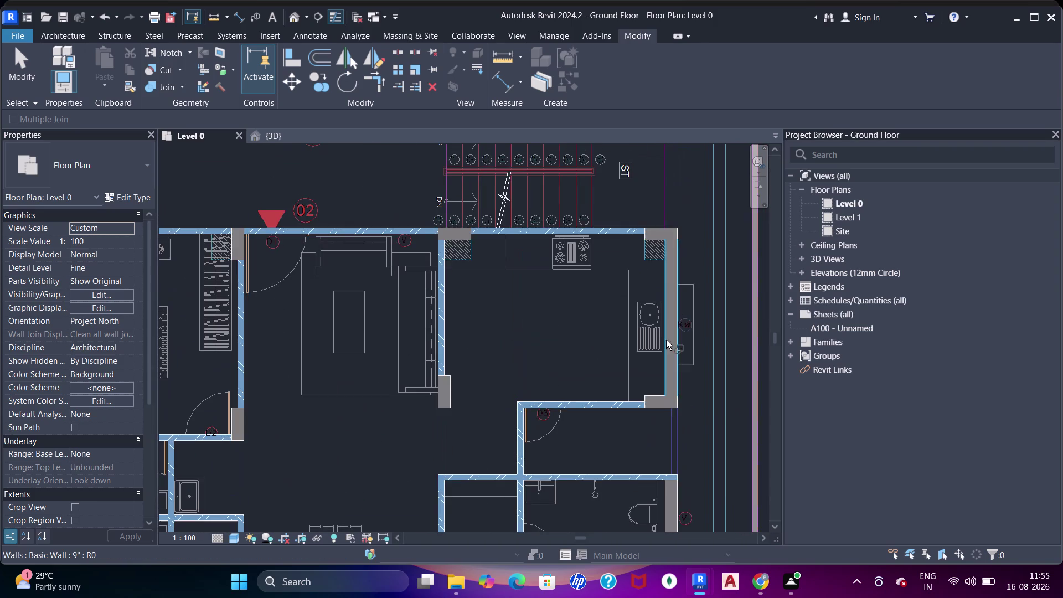
middle_drag(664, 283, 728, 412)
middle_drag(534, 317, 517, 408)
middle_drag(637, 267, 549, 402)
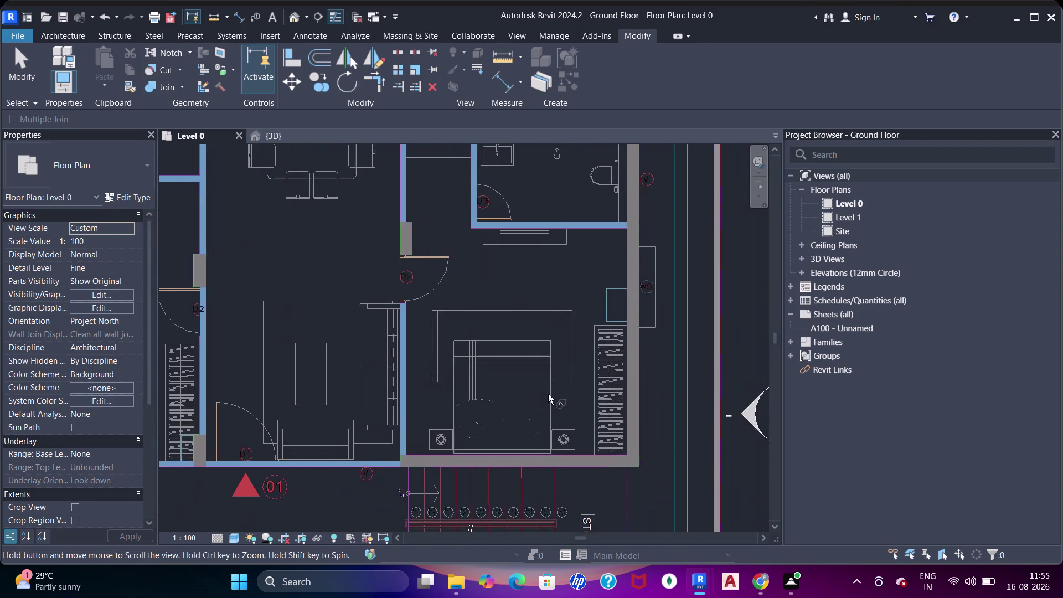
middle_drag(551, 282, 624, 400)
middle_drag(640, 213, 626, 313)
scroll(up, 3)
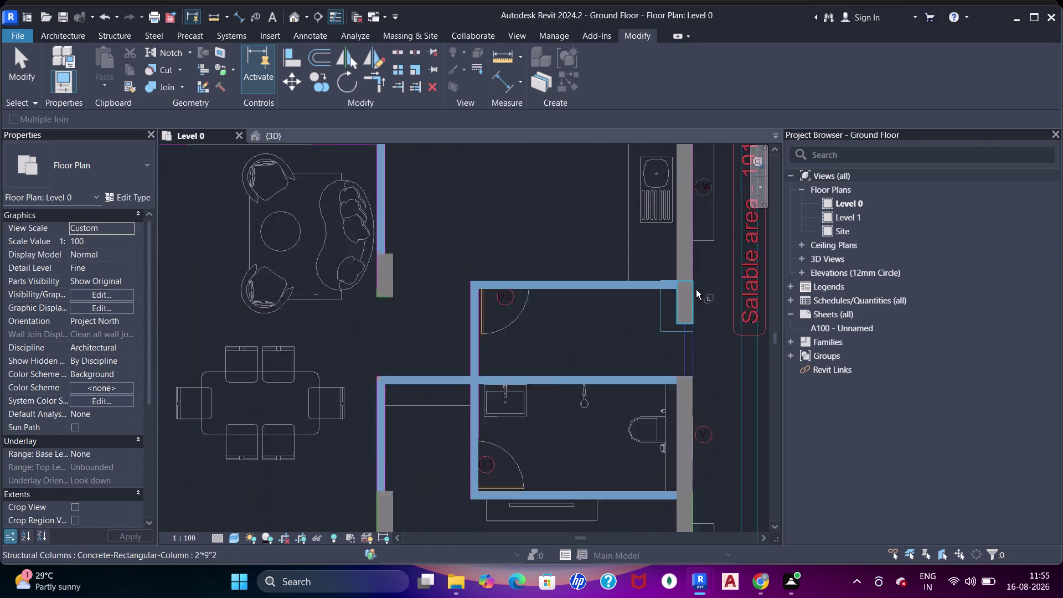
Join the column beside the bathroom to its adjoining wall, dismissing the intersection warning.
click(683, 290)
click(683, 270)
click(955, 534)
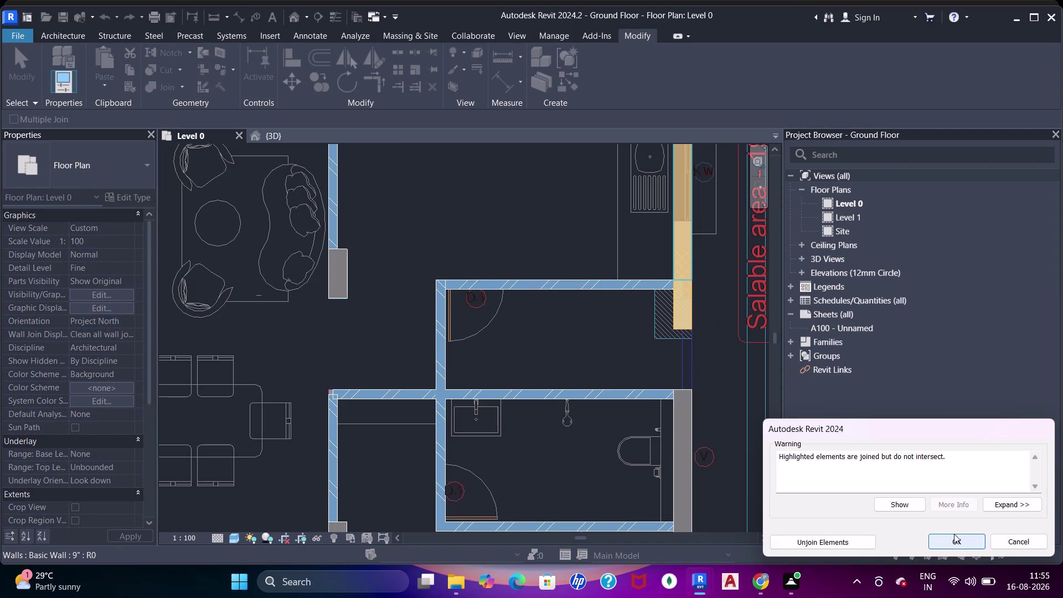
click(687, 254)
click(673, 303)
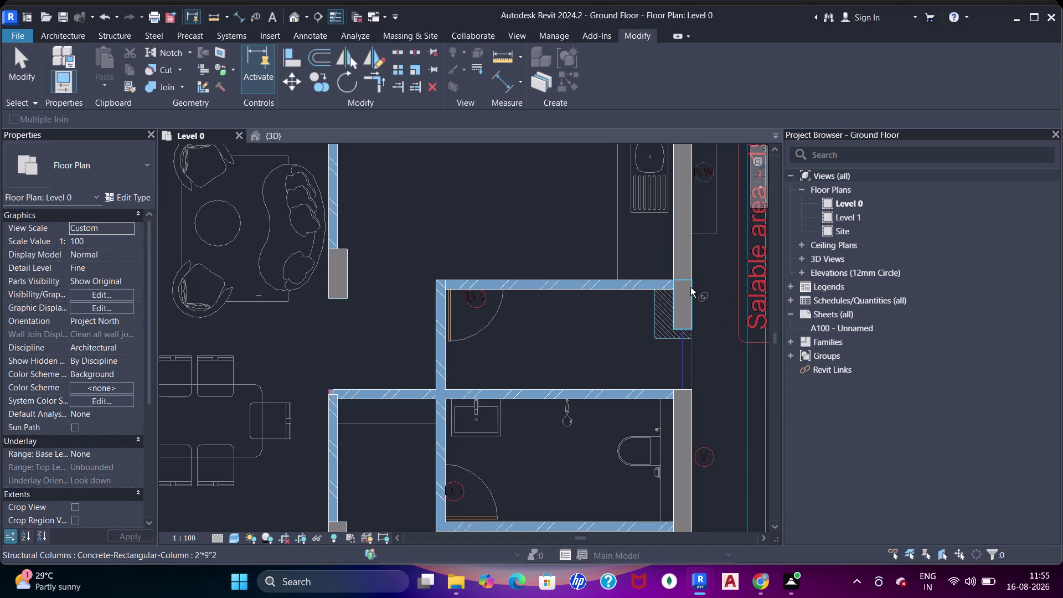
click(691, 261)
click(686, 294)
Join the kitchen corner column to the side and top kitchen walls, dismissing the warning.
scroll(down, 3)
middle_drag(645, 262, 648, 415)
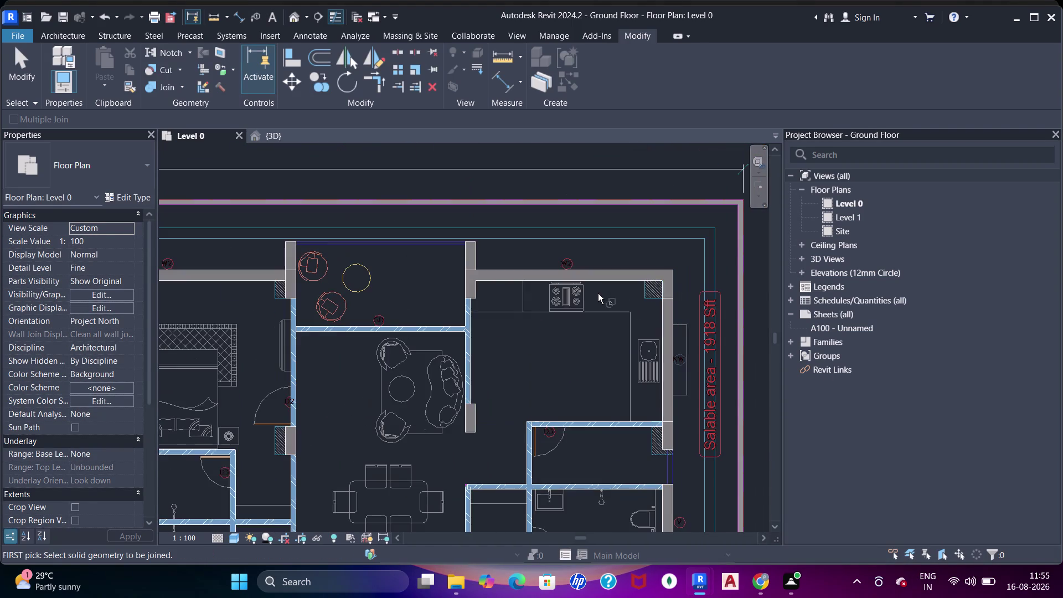
scroll(up, 3)
click(703, 286)
click(702, 309)
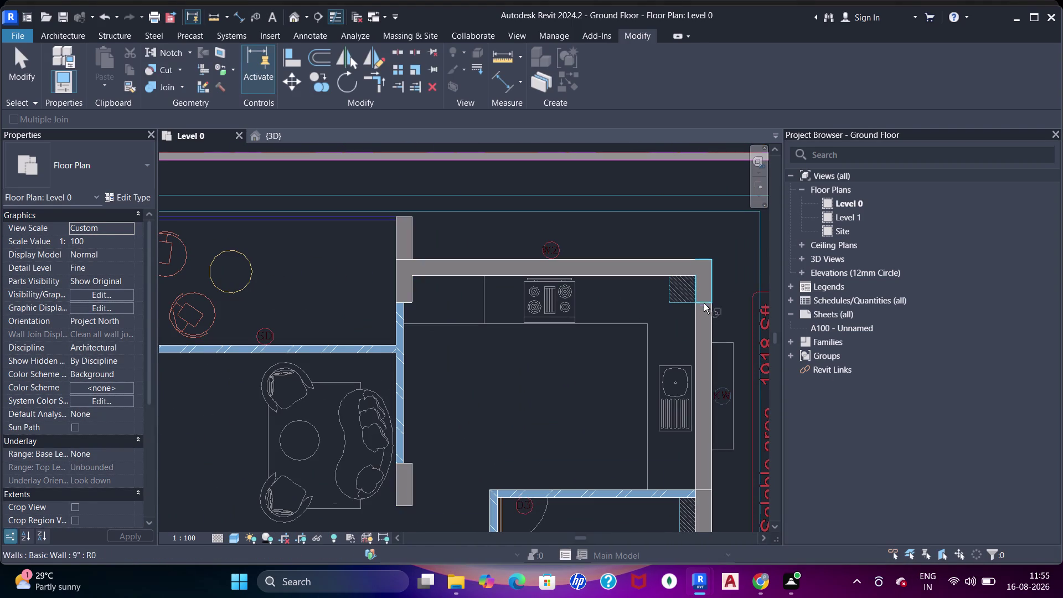
click(704, 308)
click(705, 324)
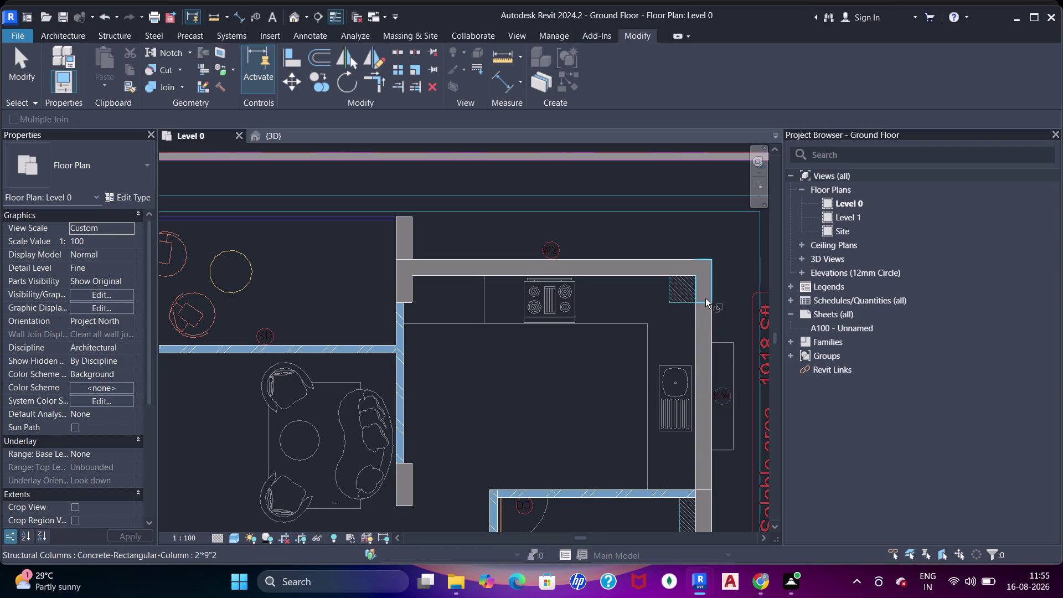
click(706, 294)
click(705, 314)
click(710, 300)
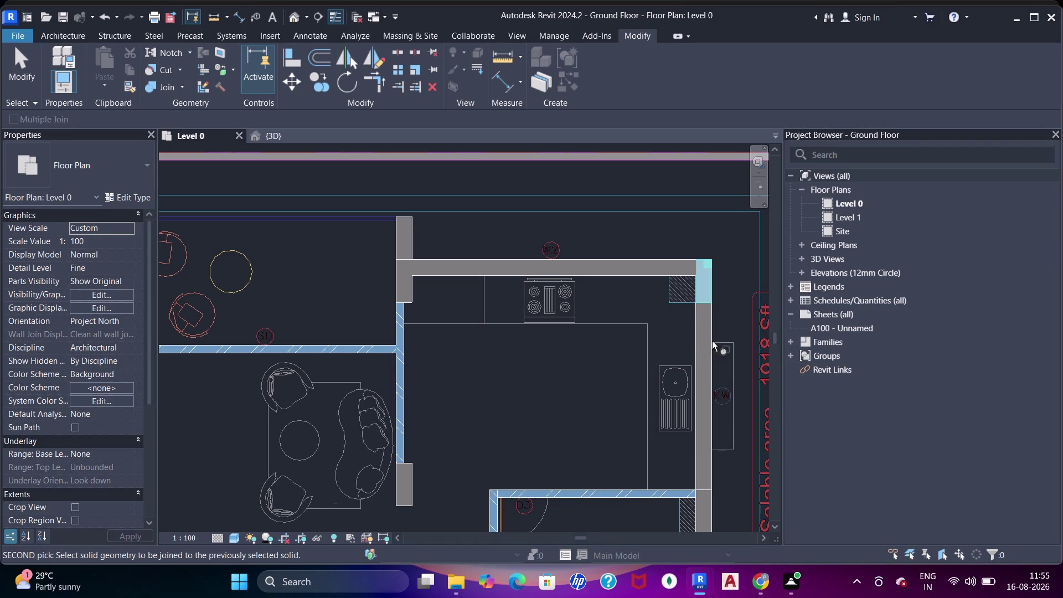
click(411, 247)
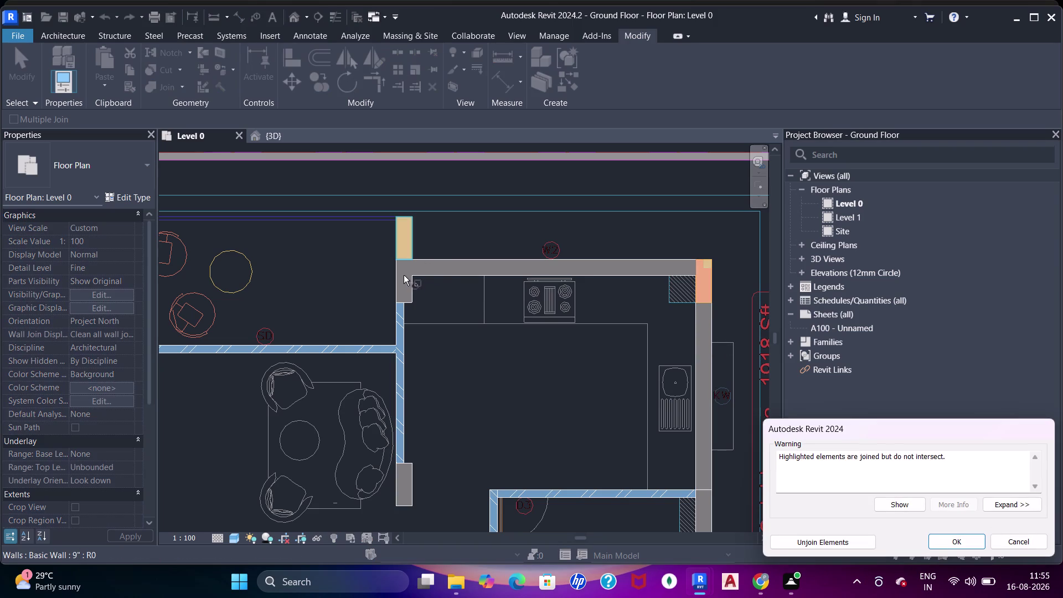
click(1012, 542)
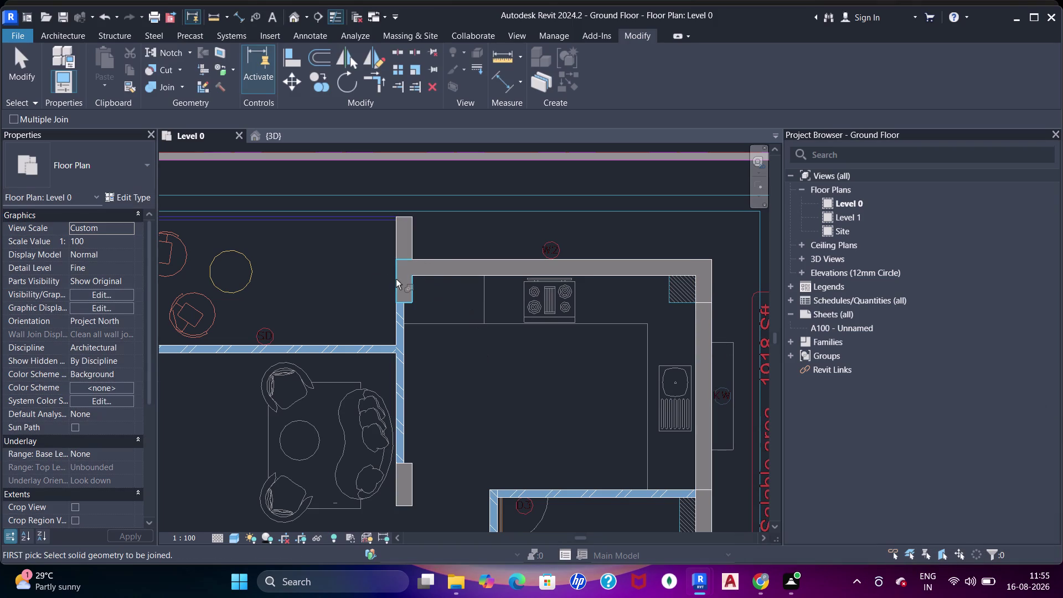
Join the left kitchen corner column and the corner column to the right kitchen wall.
click(397, 276)
click(405, 250)
click(706, 319)
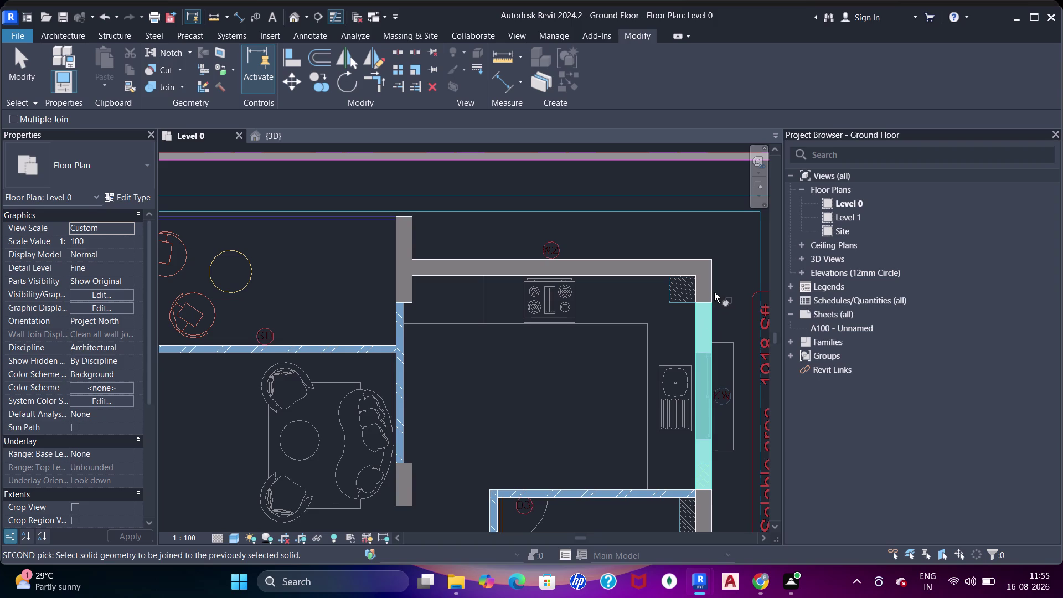
click(714, 290)
Join the column at the top bedroom corner to the top wall.
scroll(down, 3)
middle_drag(474, 293, 605, 313)
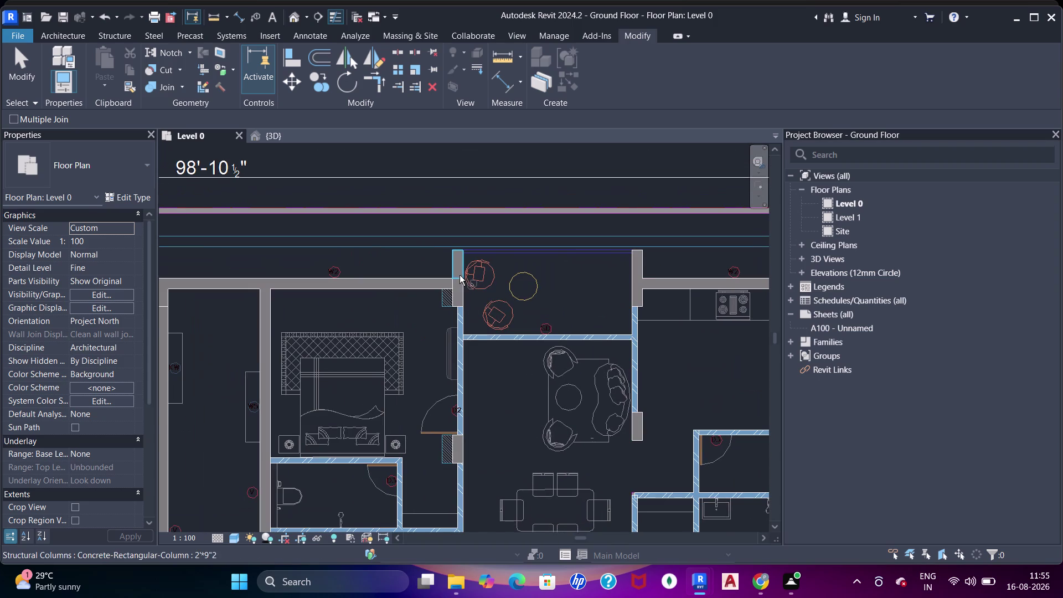
click(458, 290)
click(466, 271)
scroll(up, 3)
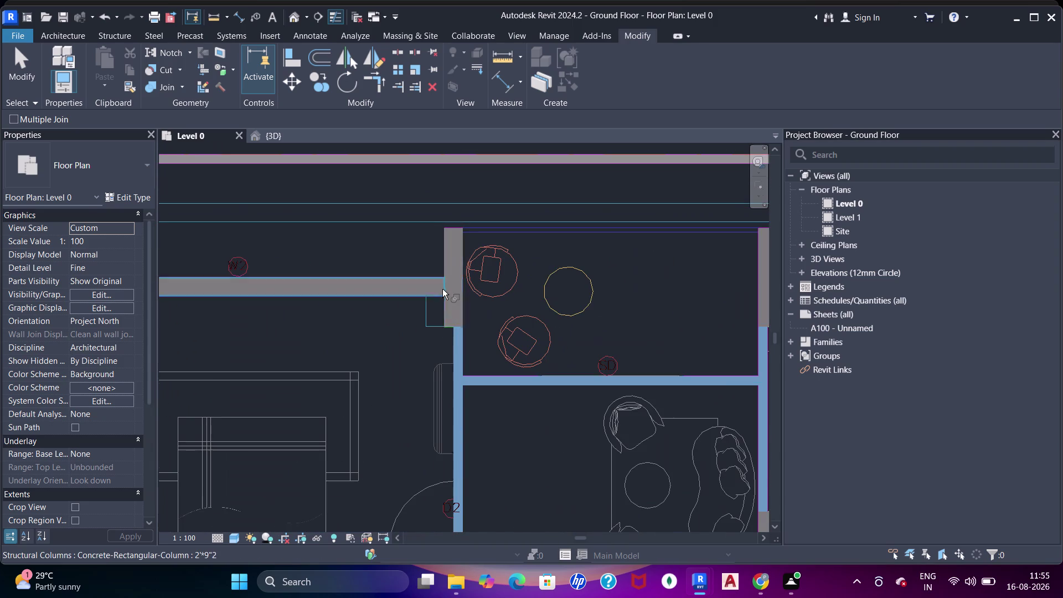
click(440, 286)
click(446, 289)
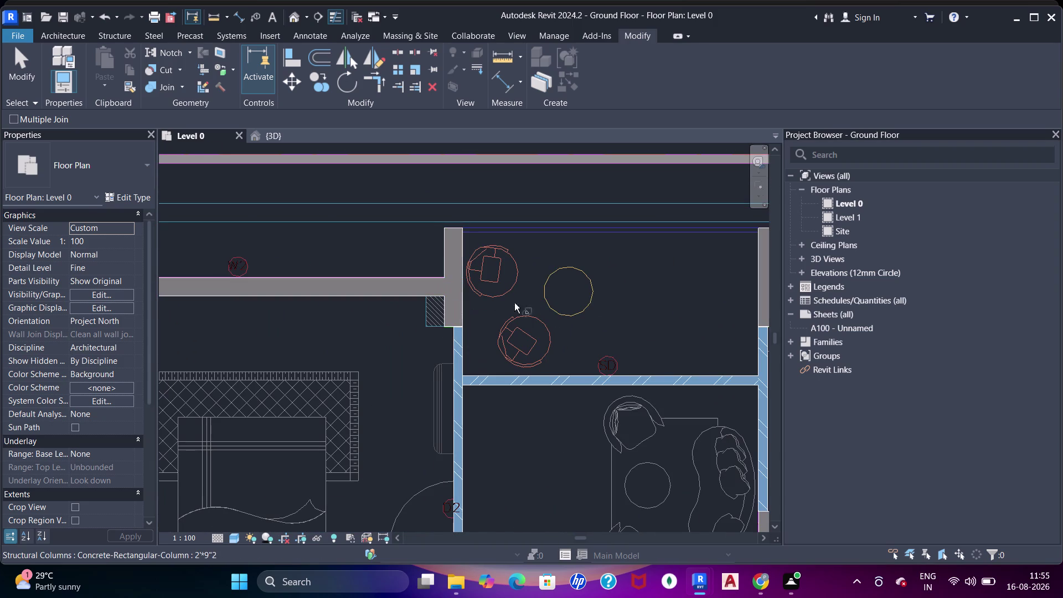
Join the kitchen walls to each other.
scroll(down, 3)
middle_drag(644, 311, 392, 311)
middle_drag(504, 332, 435, 316)
scroll(up, 3)
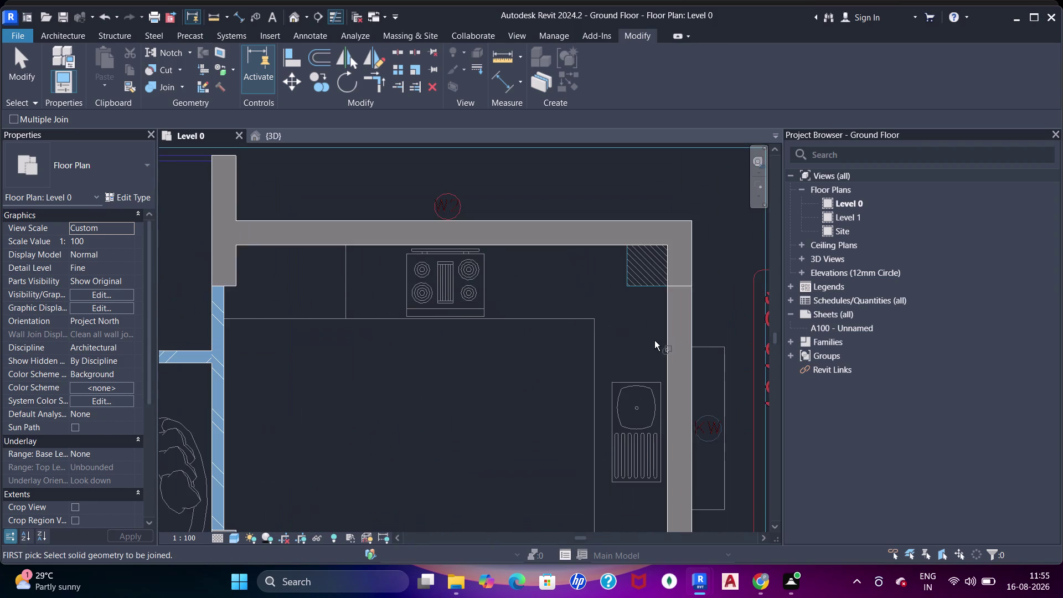
click(673, 337)
click(679, 284)
Join the column on the right-side bathroom block to the bathroom wall.
scroll(down, 3)
middle_drag(378, 289, 447, 309)
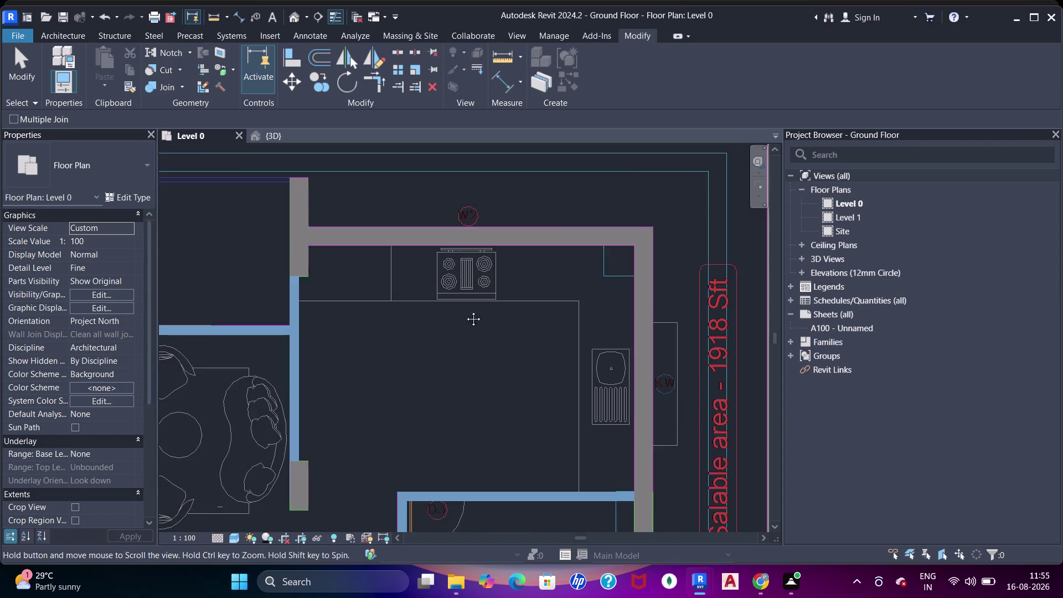
middle_drag(448, 309, 508, 306)
scroll(down, 3)
middle_drag(339, 347, 438, 314)
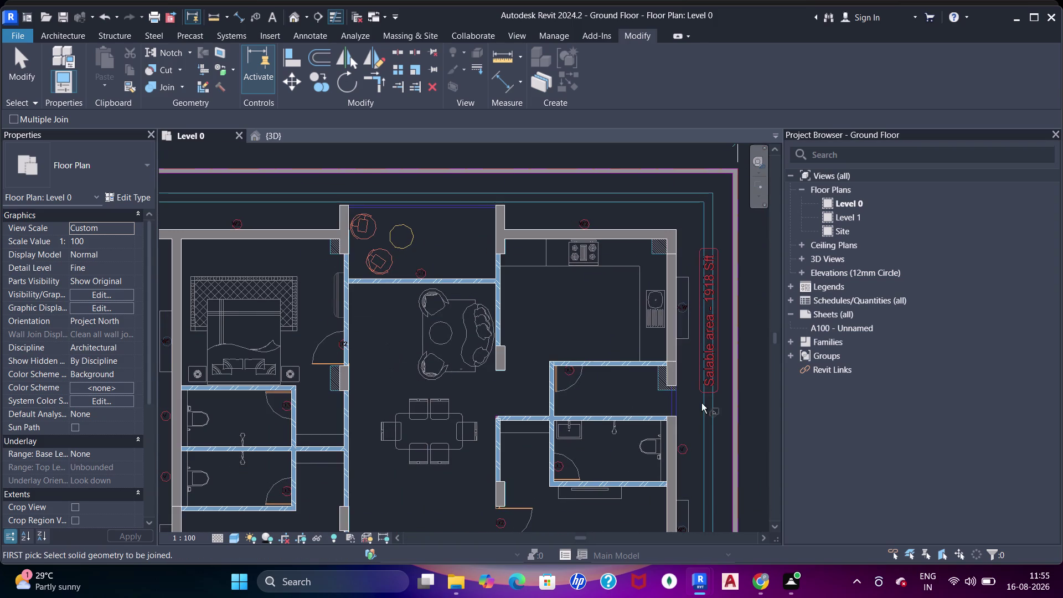
scroll(up, 3)
click(638, 320)
click(641, 367)
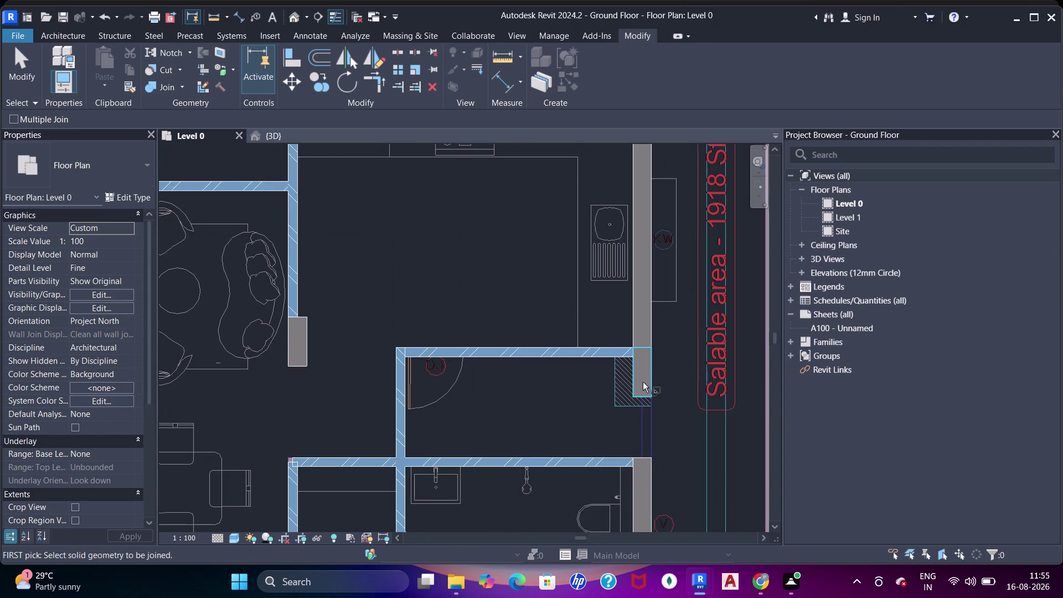
click(643, 379)
click(652, 335)
Join the brick wall by the central corridor to the corridor wall, dismissing the warning.
scroll(down, 3)
middle_drag(373, 314, 666, 354)
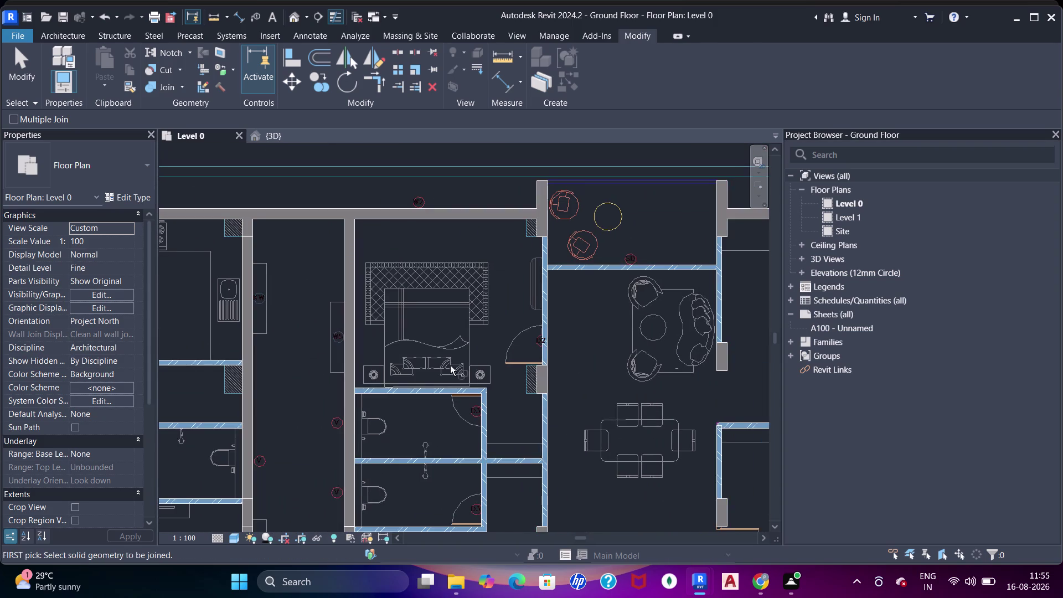
middle_drag(462, 376, 590, 368)
middle_drag(478, 477, 530, 322)
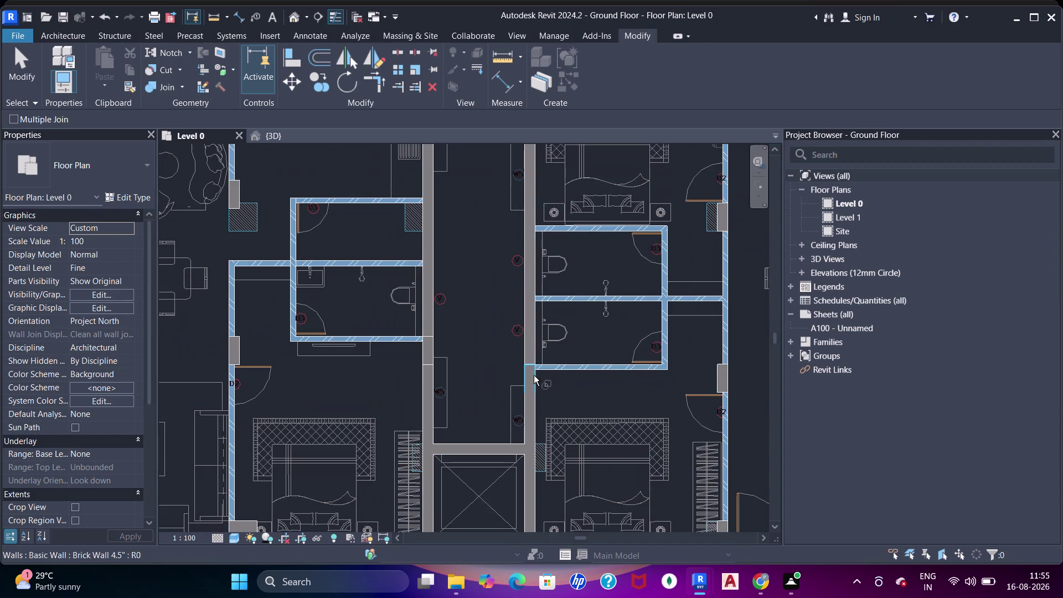
click(534, 372)
click(535, 357)
click(962, 539)
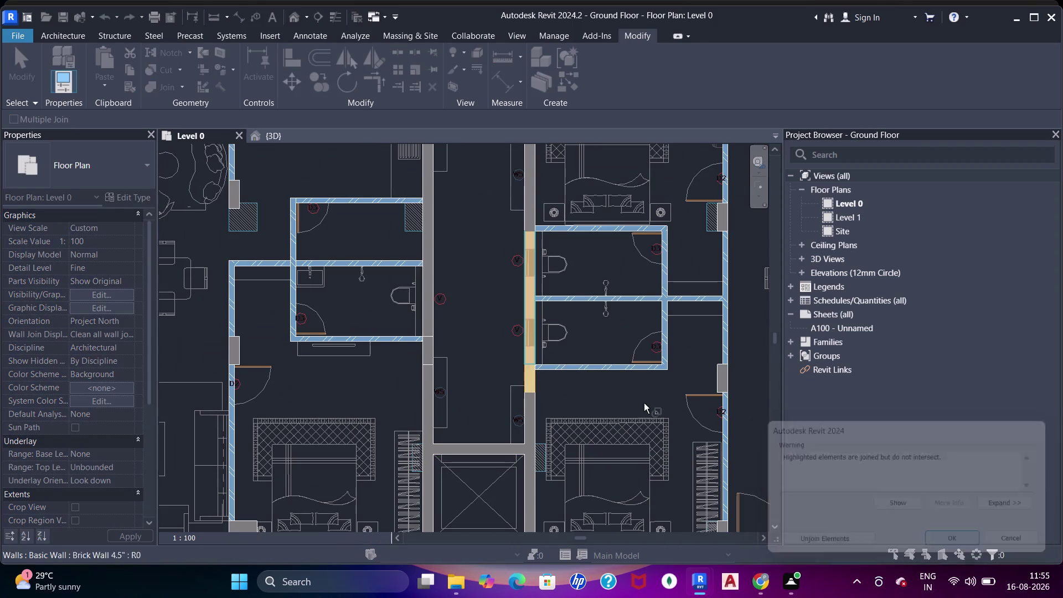
scroll(up, 3)
click(503, 358)
Join the bathroom and corridor walls at the corridor junctions.
click(505, 392)
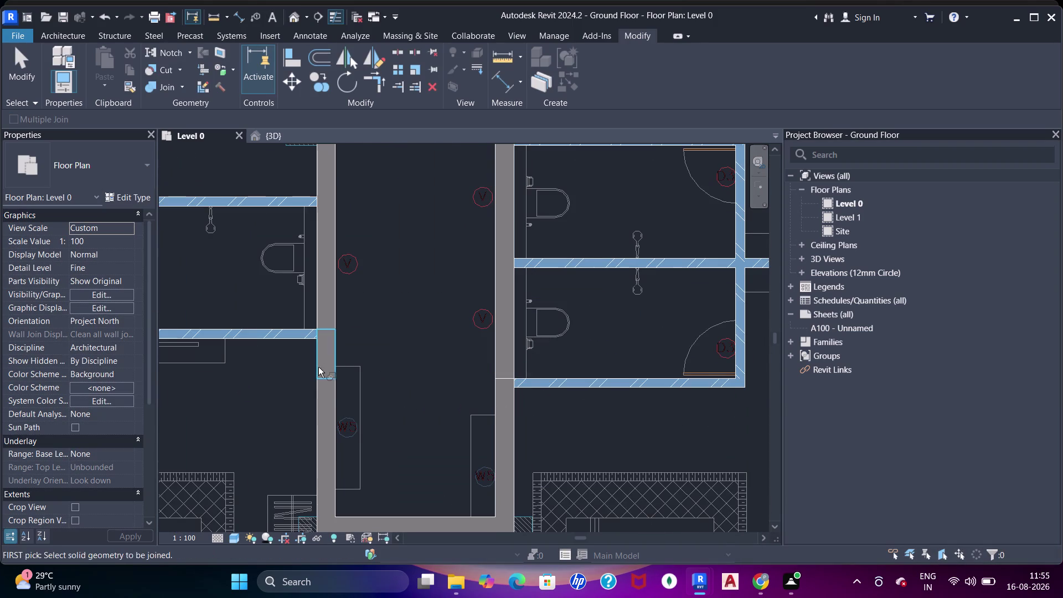
click(318, 364)
click(324, 385)
click(334, 316)
click(334, 332)
scroll(down, 3)
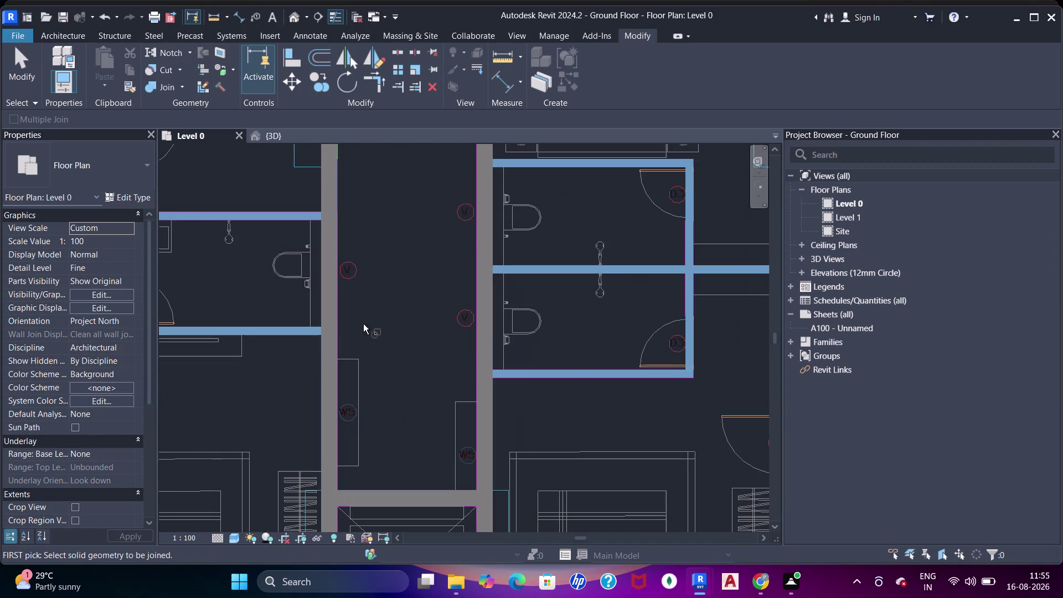
click(485, 331)
click(483, 371)
Survey the whole floor plan for remaining junctions, then return to the 3D view.
scroll(down, 3)
middle_drag(365, 306, 447, 264)
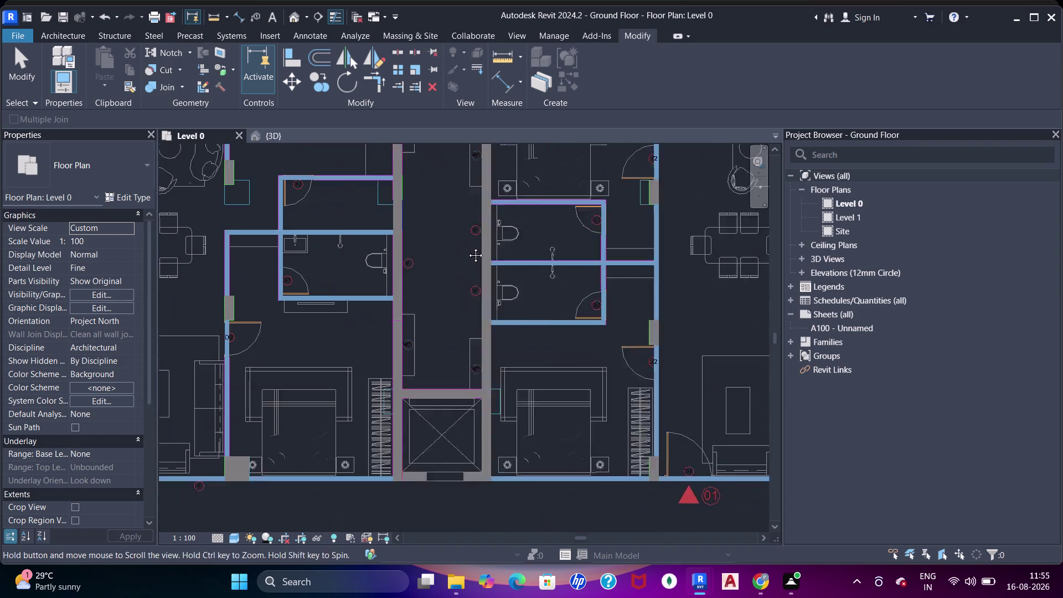
middle_drag(447, 264, 470, 245)
middle_drag(370, 284, 508, 348)
scroll(down, 3)
middle_drag(425, 298, 455, 417)
middle_drag(453, 409, 450, 388)
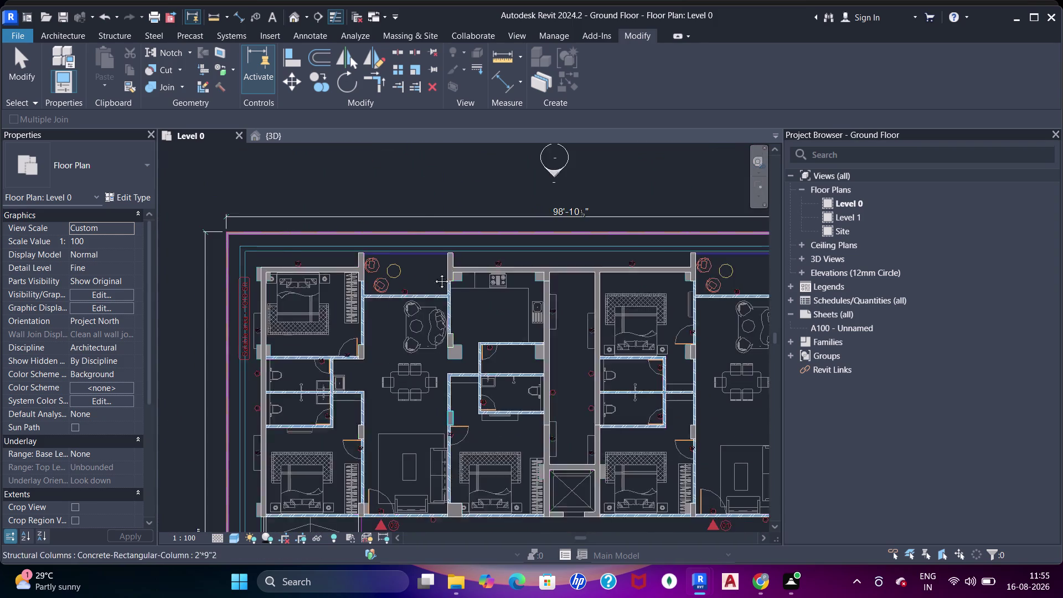
middle_drag(449, 387, 403, 190)
middle_drag(502, 400, 447, 244)
scroll(up, 3)
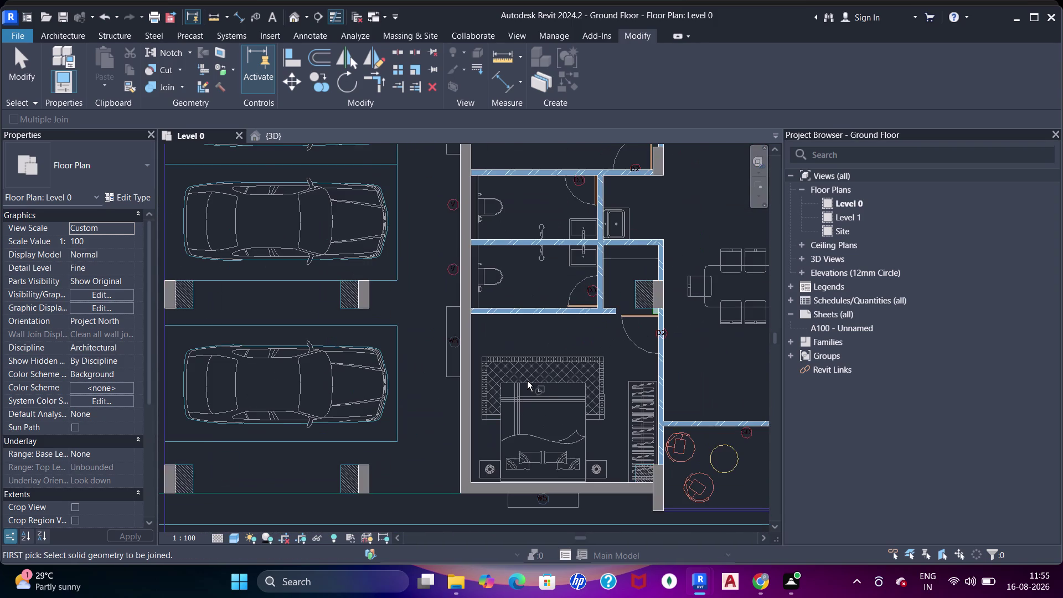
scroll(down, 3)
middle_drag(607, 306, 468, 421)
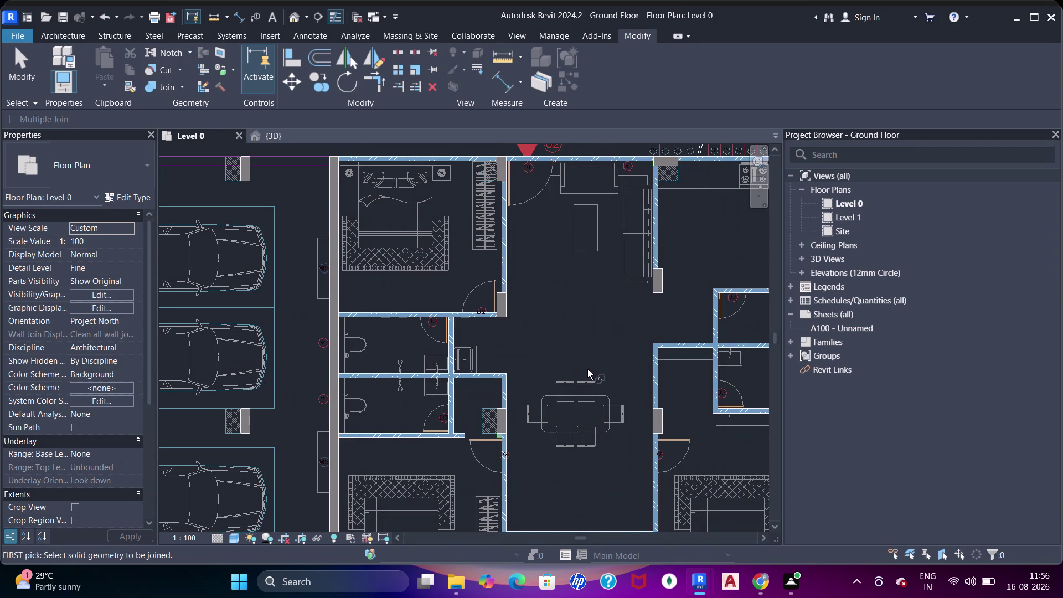
middle_drag(560, 341, 474, 260)
middle_drag(597, 383, 575, 296)
scroll(down, 3)
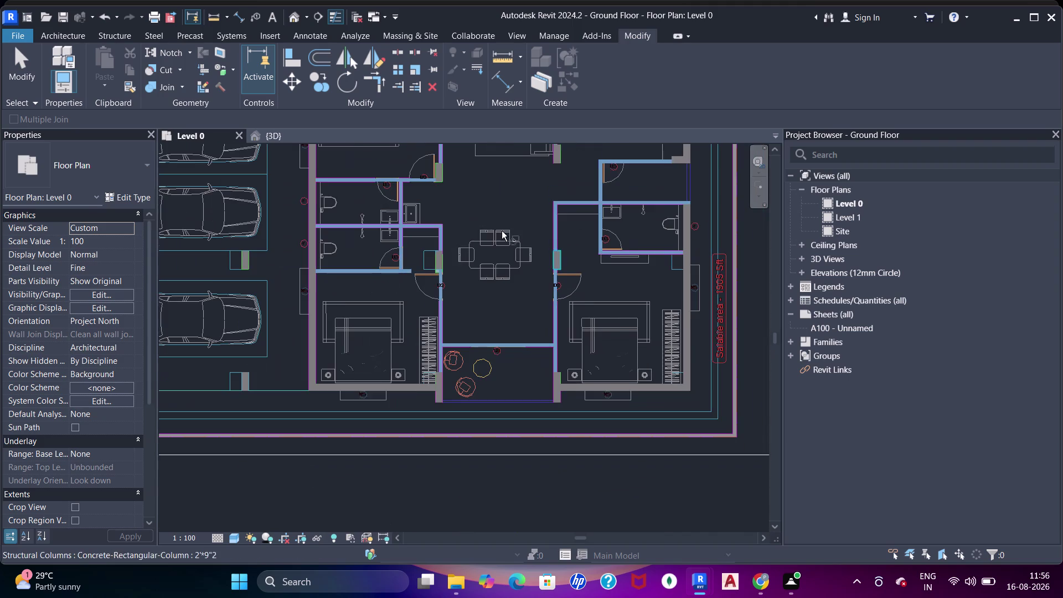
click(270, 133)
Pan and zoom the 3D view across the ground floor walls toward the parking.
key(Escape)
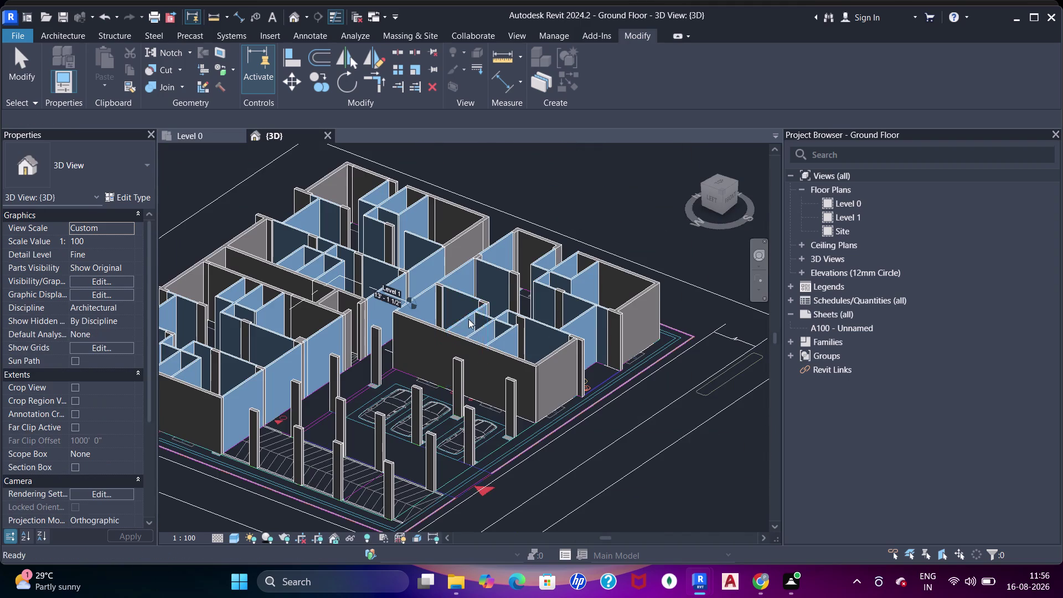
middle_drag(538, 386, 370, 405)
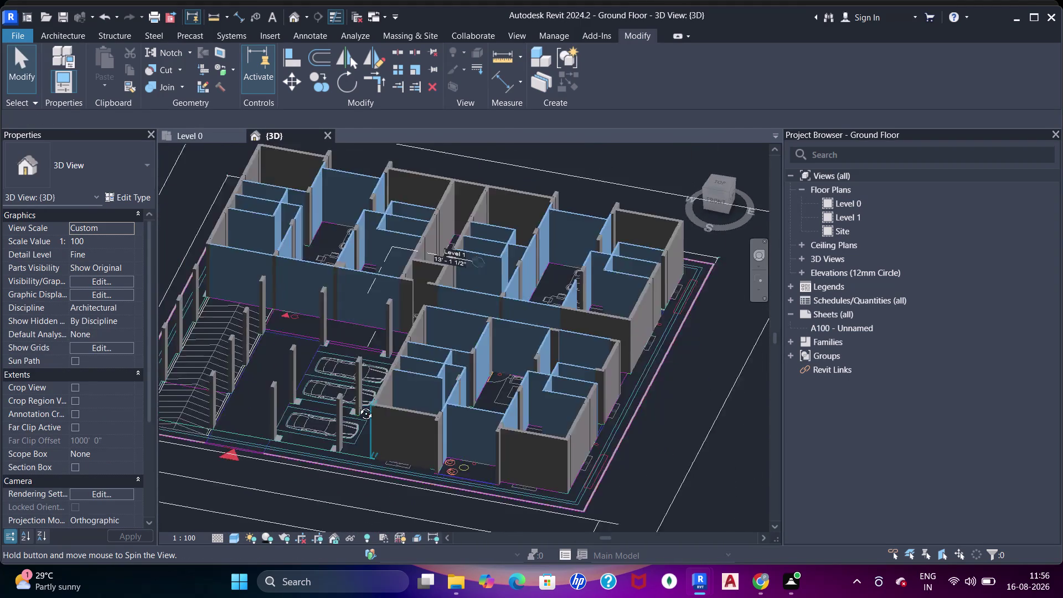
middle_drag(369, 404, 323, 411)
scroll(up, 3)
scroll(down, 3)
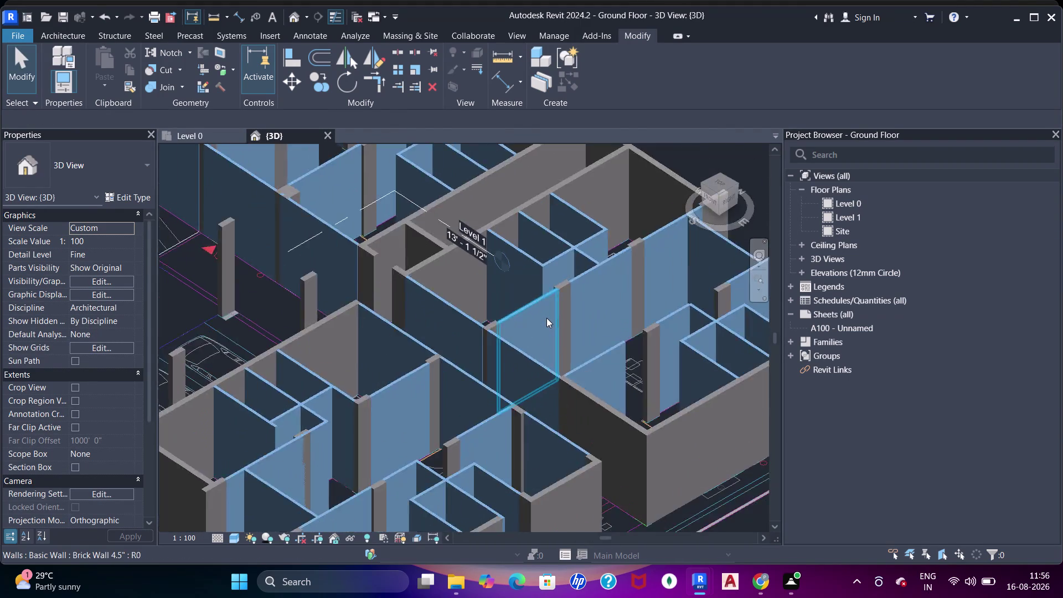
scroll(down, 3)
middle_drag(401, 348, 638, 361)
scroll(up, 3)
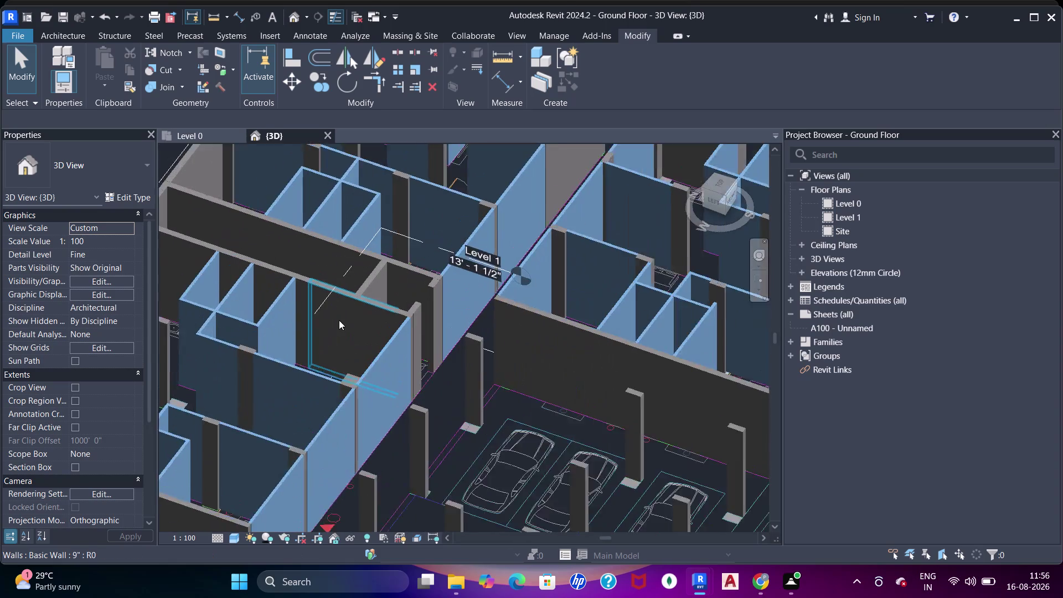
middle_drag(349, 331, 445, 365)
Try the Align command (AL) on two wall points, then cancel it.
key(a)
key(a)
key(a)
click(378, 298)
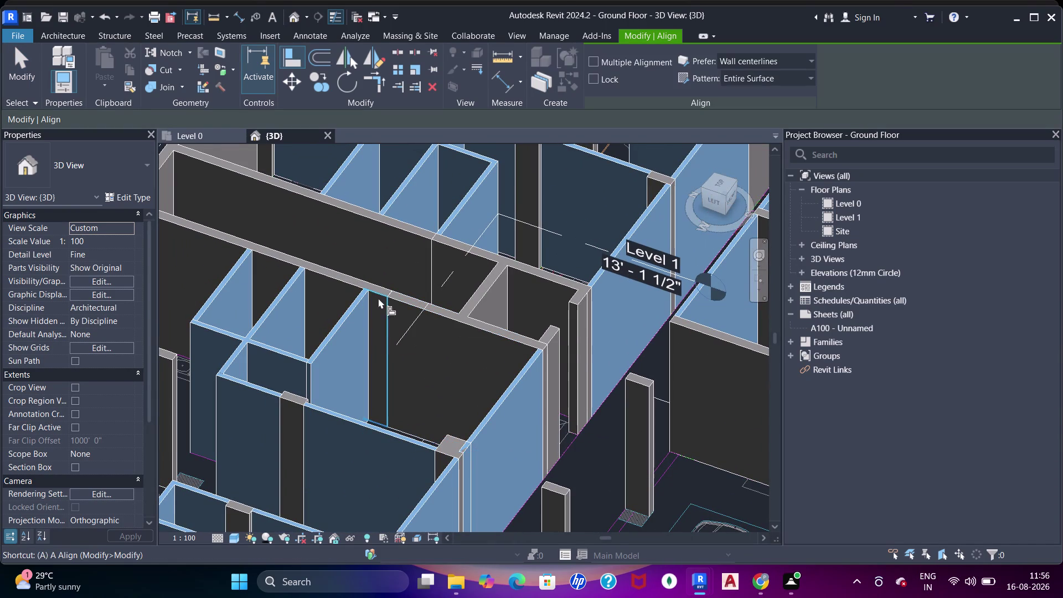
click(390, 305)
key(Escape)
key(Escape)
key(Escape)
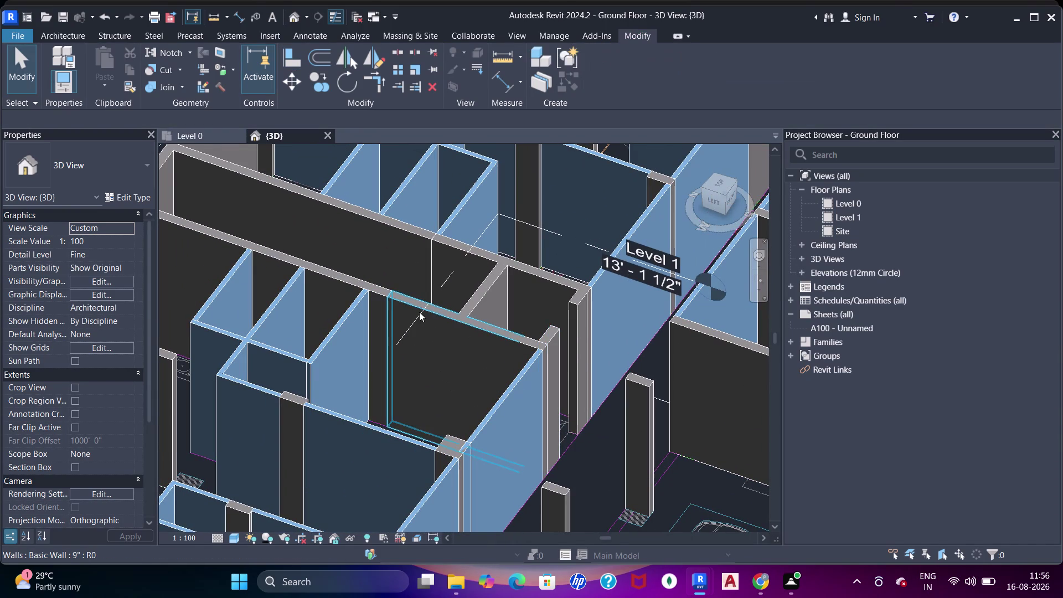
Select and inspect the 9-inch wall, clear the selection, and move toward the column.
scroll(up, 3)
click(400, 283)
scroll(down, 3)
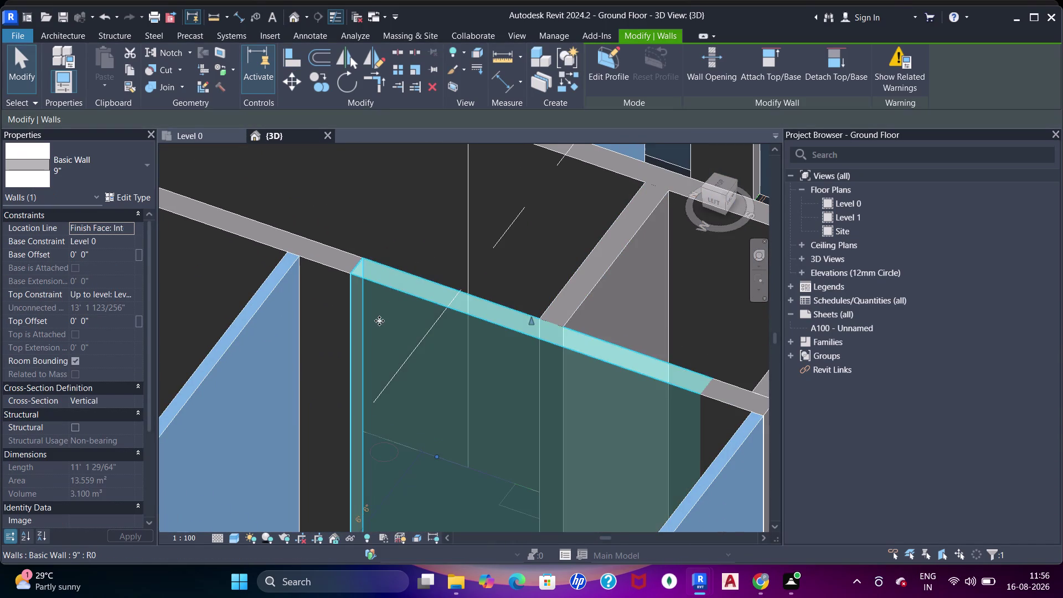
scroll(down, 3)
middle_drag(379, 378, 399, 254)
scroll(up, 3)
right_drag(373, 437, 378, 436)
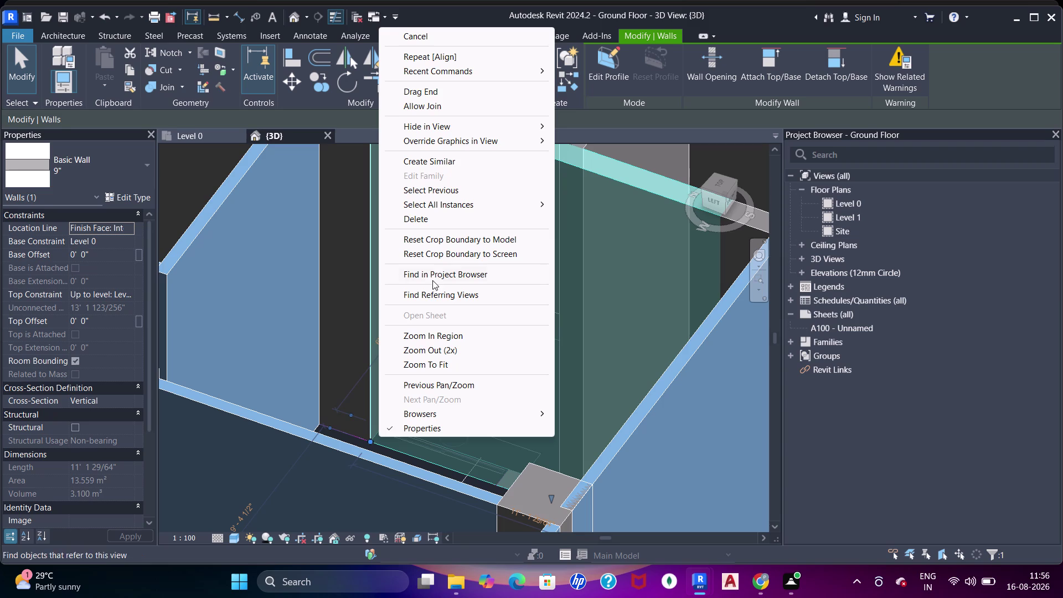
click(451, 107)
key(Escape)
scroll(down, 3)
middle_drag(450, 292, 459, 340)
key(Escape)
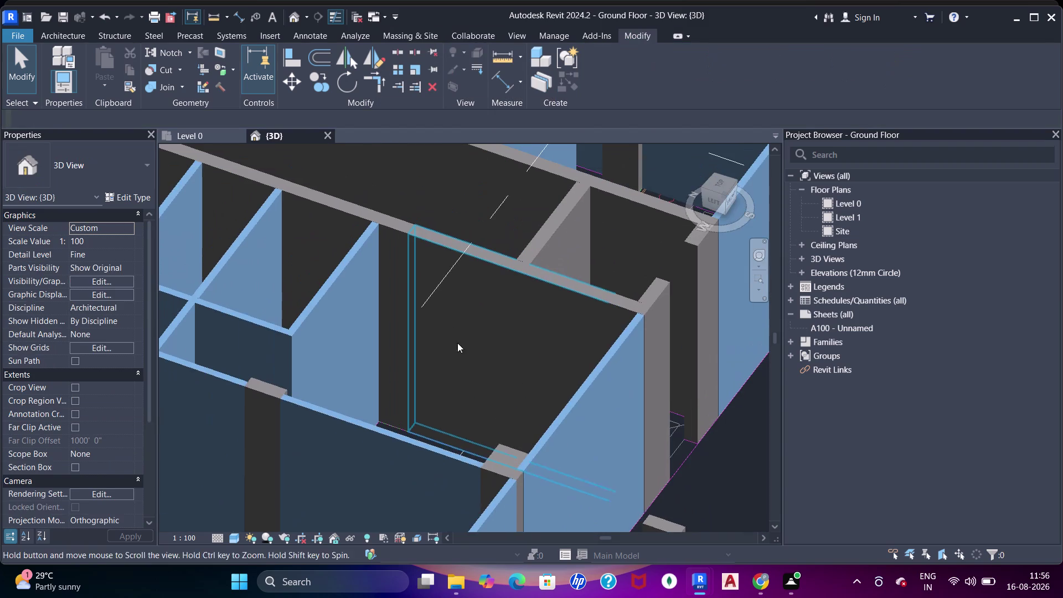
scroll(down, 3)
middle_drag(667, 280, 617, 274)
scroll(up, 3)
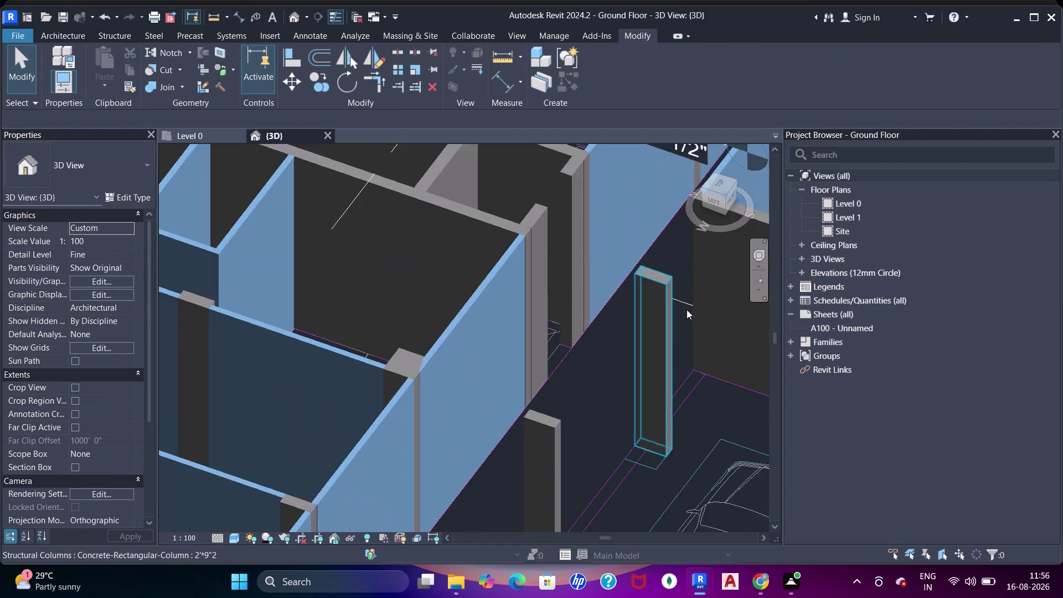
scroll(up, 3)
scroll(up, 3)
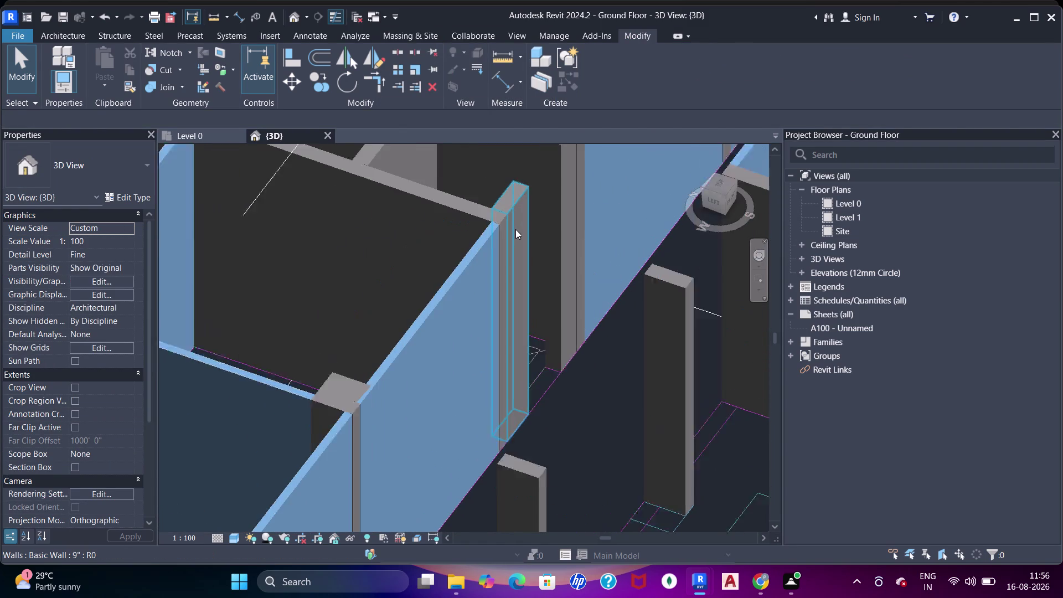
Start Join Geometry (JG), picking the brick wall and then the adjacent column.
key(j)
key(j)
key(j)
click(501, 216)
click(513, 207)
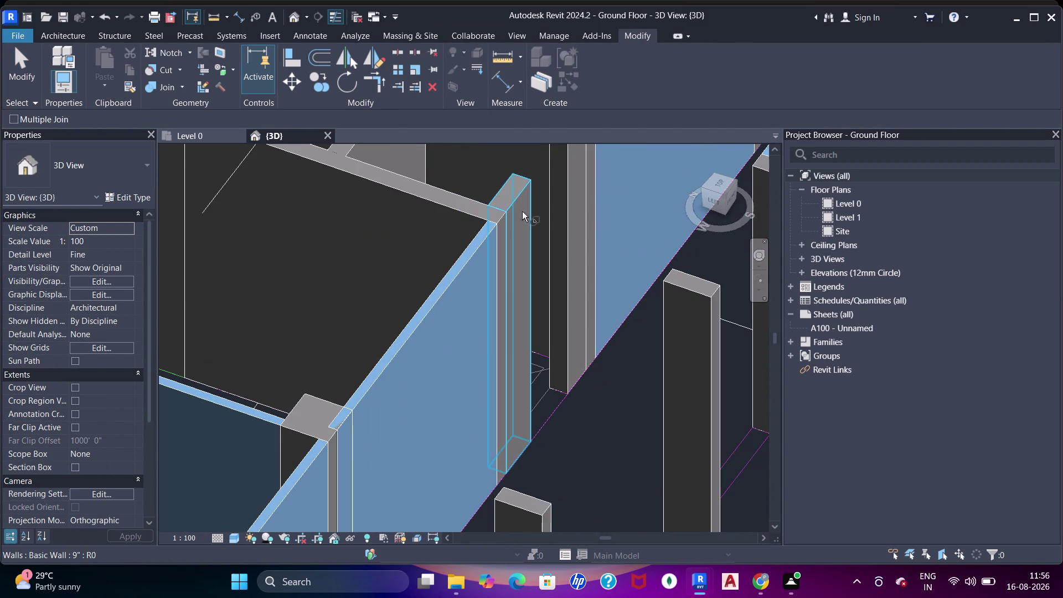
Align (AL) the brick wall face to the column face, then select the 4.5-inch wall to check.
key(Escape)
key(a)
key(a)
key(a)
click(521, 213)
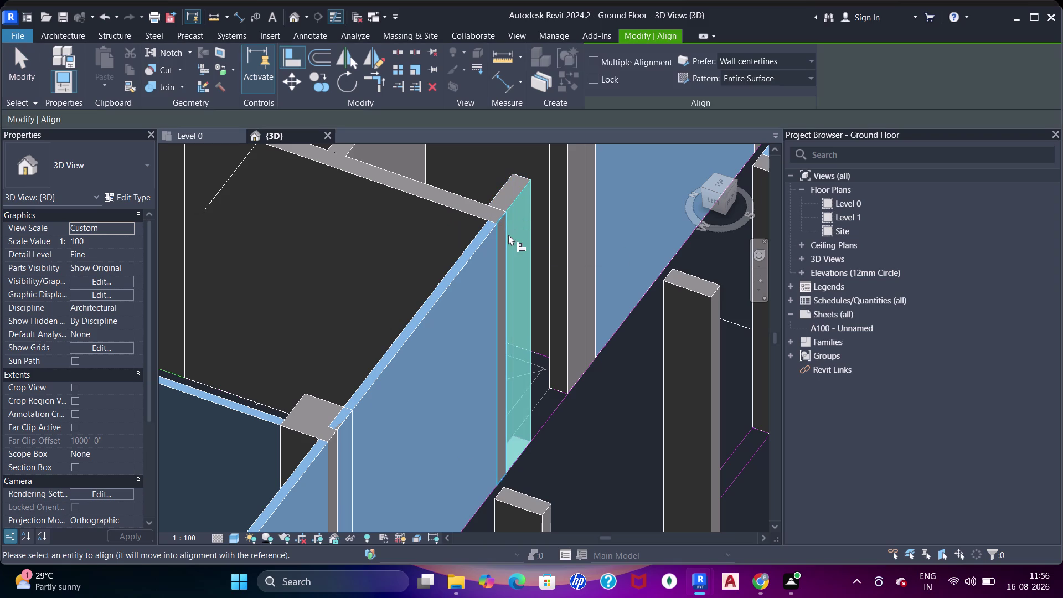
click(502, 229)
key(Escape)
key(Escape)
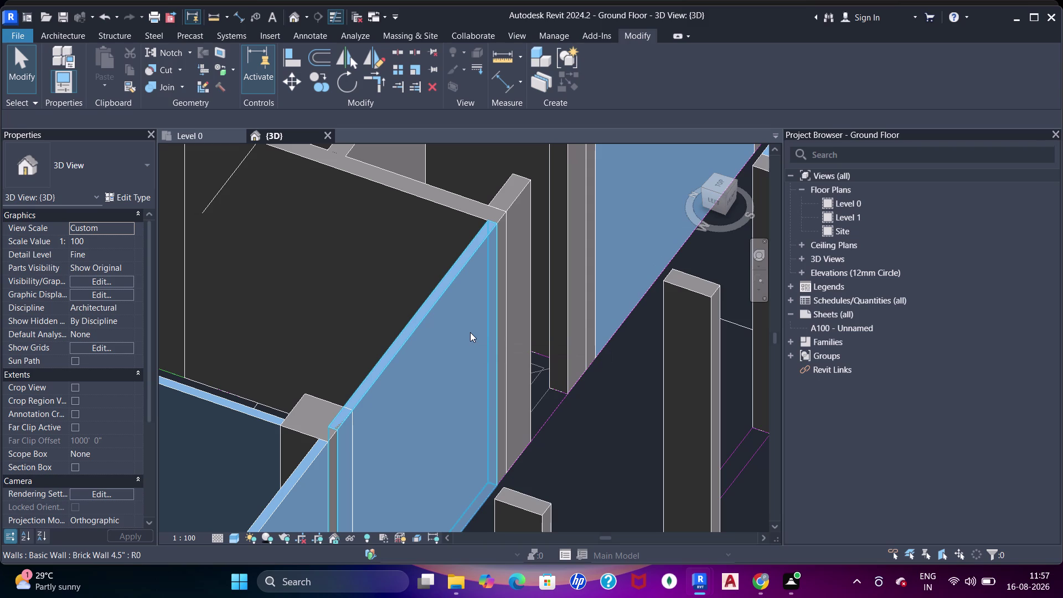
click(560, 406)
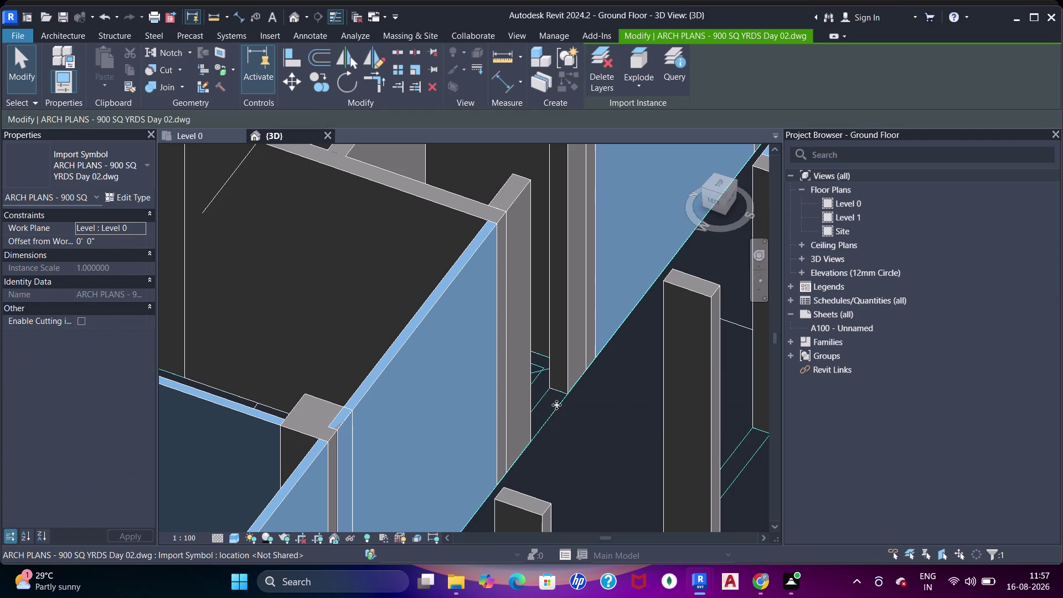
click(411, 364)
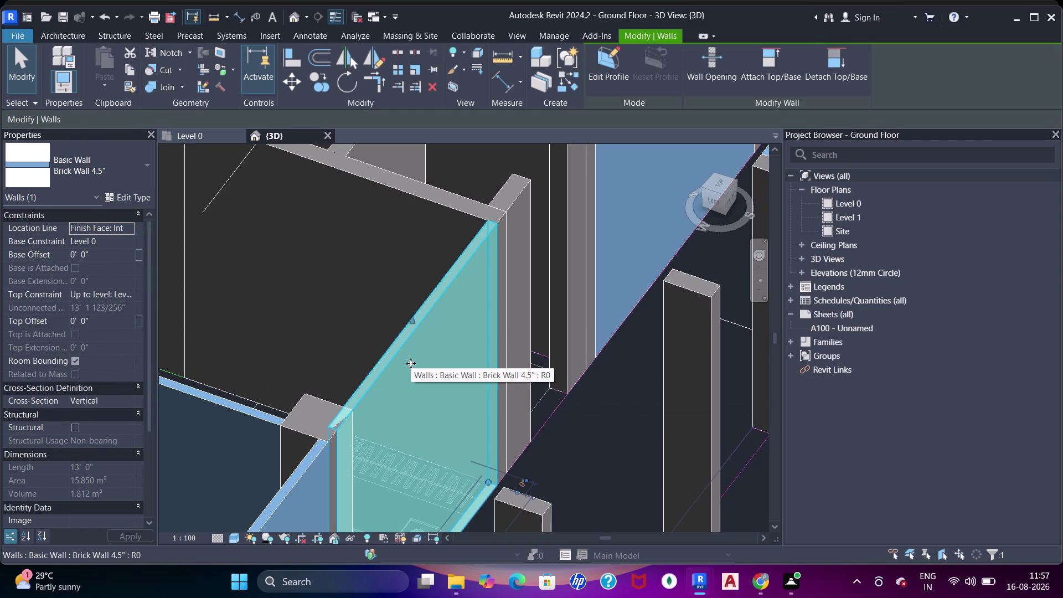